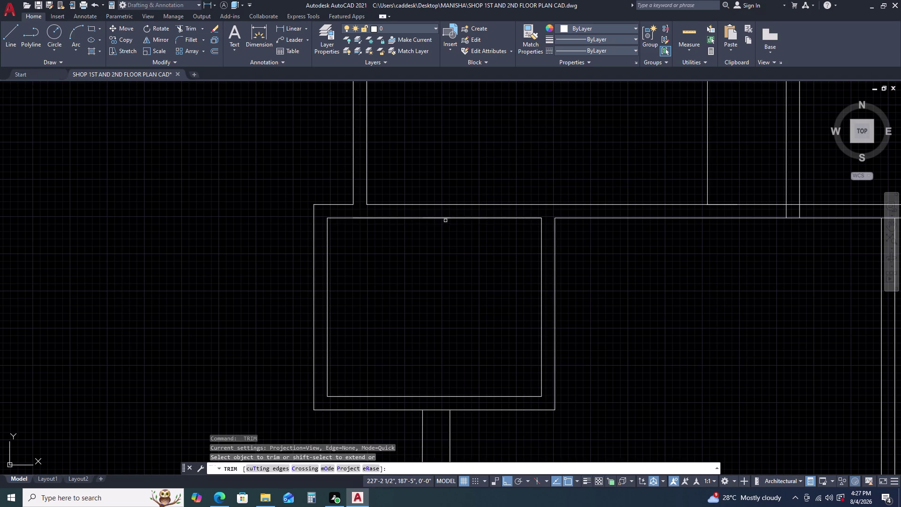
Trim the overhanging stub off the column box's top edge and check its length.
click(445, 218)
click(459, 218)
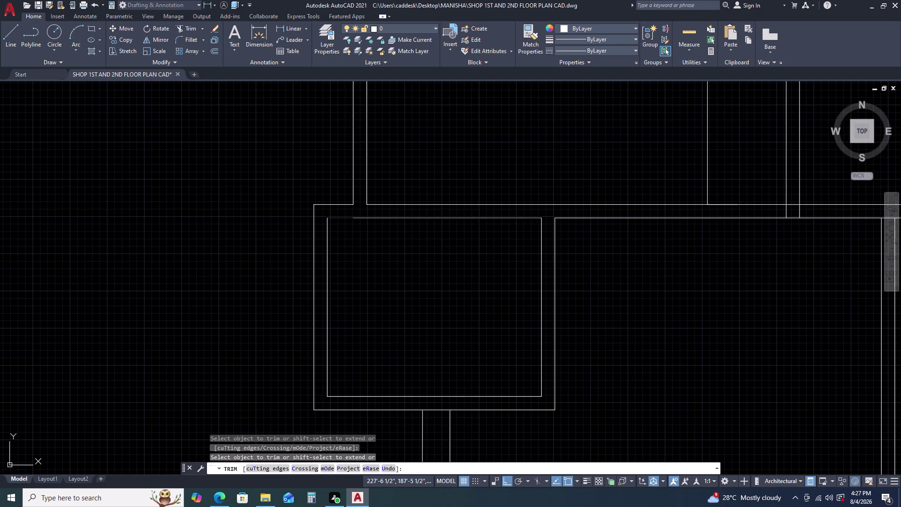
key(Escape)
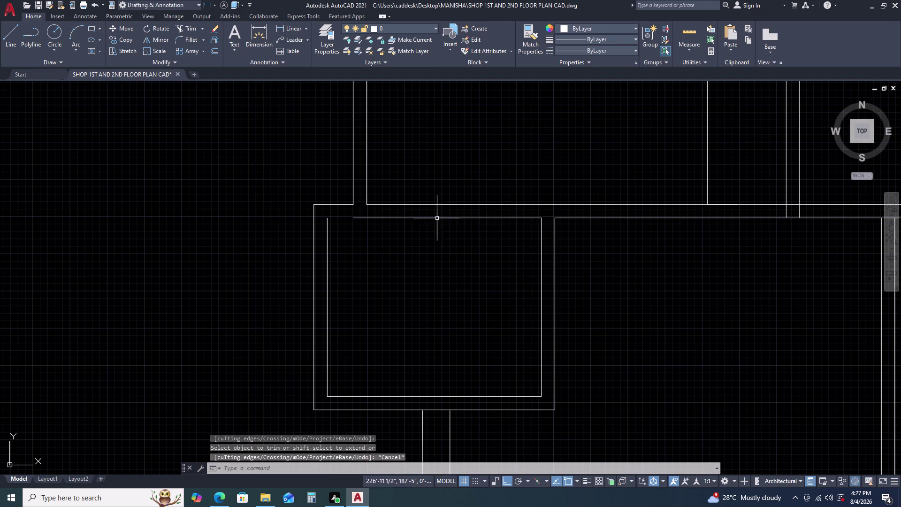
click(433, 215)
click(410, 234)
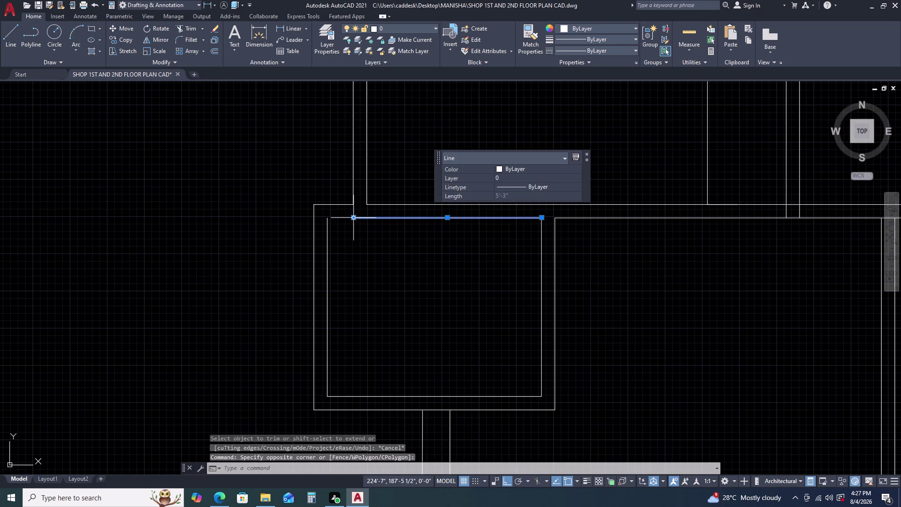
click(352, 218)
click(329, 216)
key(Escape)
Pan across the plan to the column box near the lower wall.
scroll(down, 3)
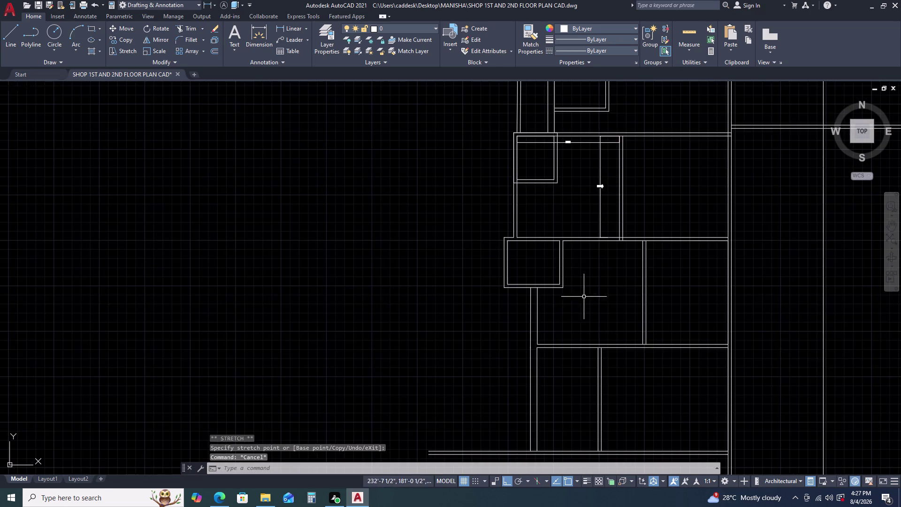
middle_drag(583, 298, 538, 232)
middle_drag(521, 254, 509, 212)
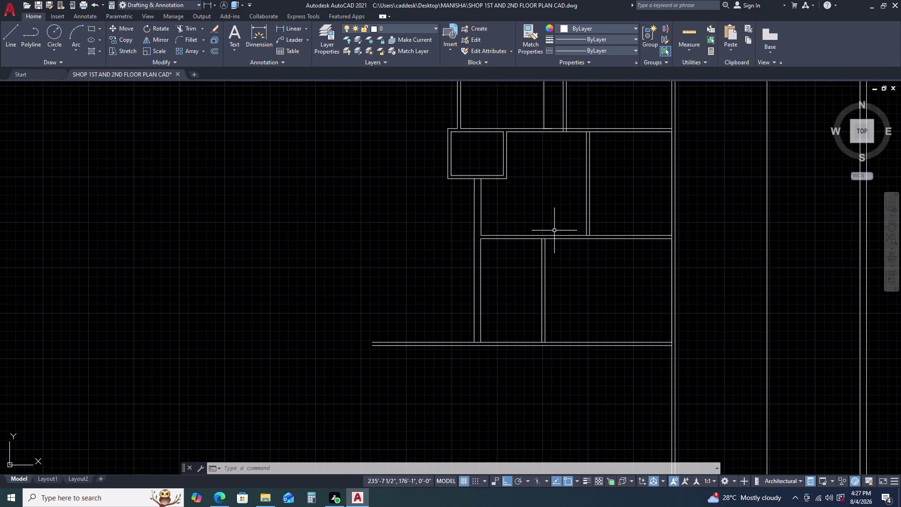
scroll(down, 3)
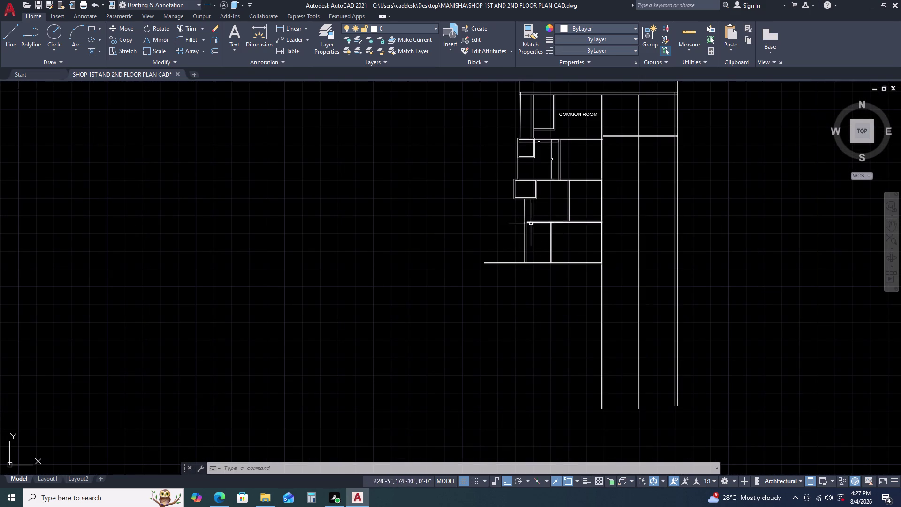
scroll(up, 3)
middle_drag(533, 216, 532, 166)
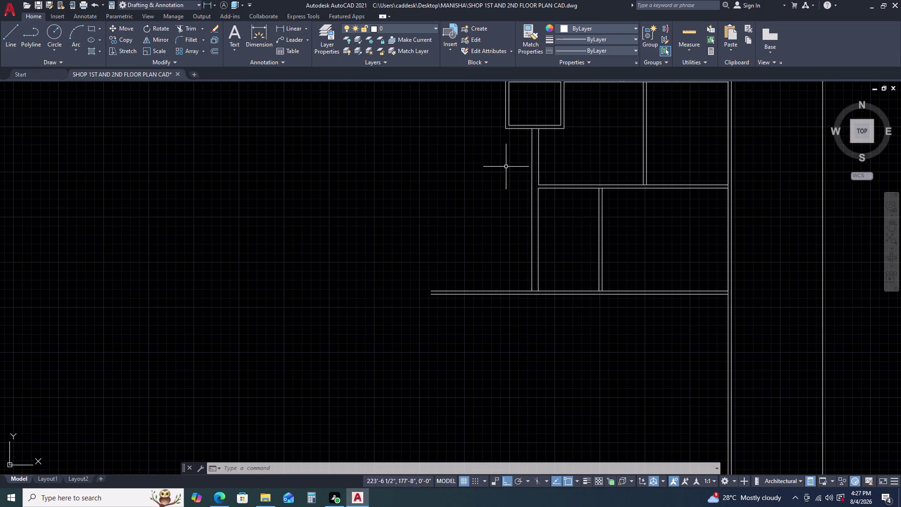
Cancel a trial linear dimension and center the column box and wall below it.
key(d)
key(l)
key(i)
key(space)
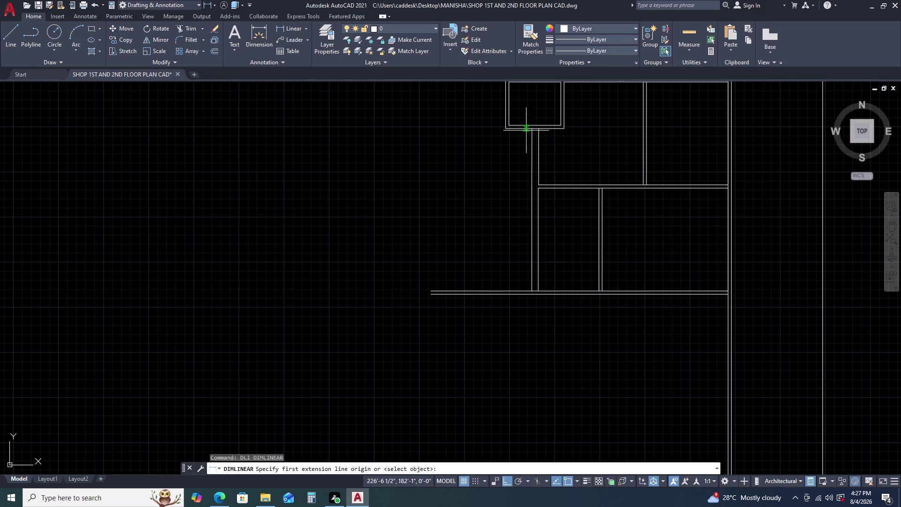
scroll(up, 3)
click(493, 146)
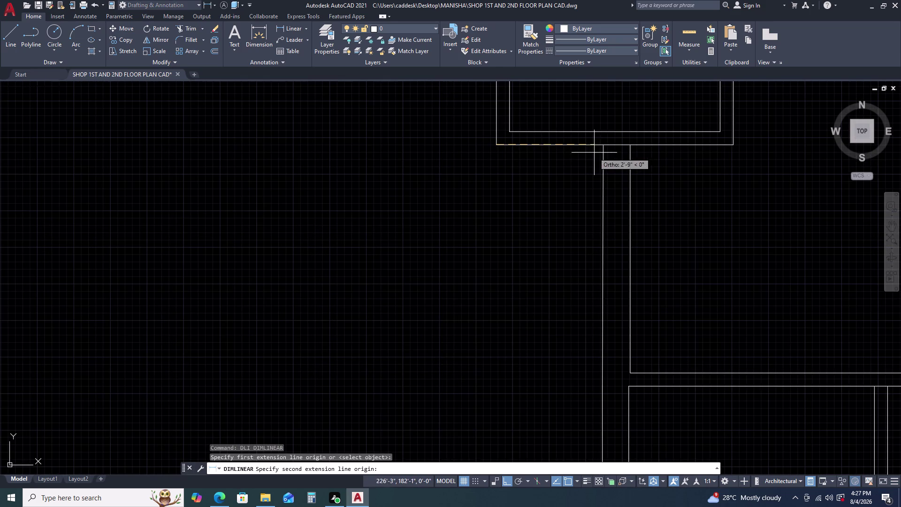
click(603, 146)
key(Escape)
scroll(down, 3)
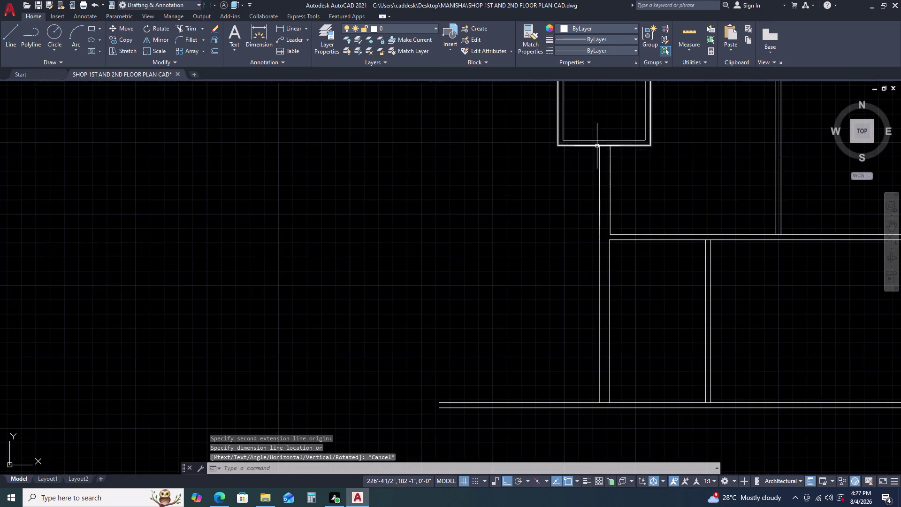
middle_drag(605, 159, 524, 181)
scroll(down, 3)
scroll(up, 3)
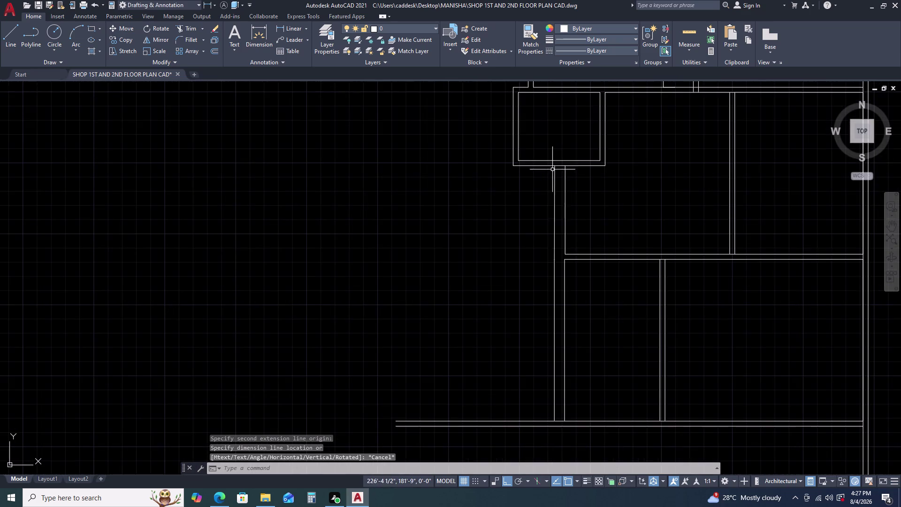
middle_drag(589, 182, 574, 145)
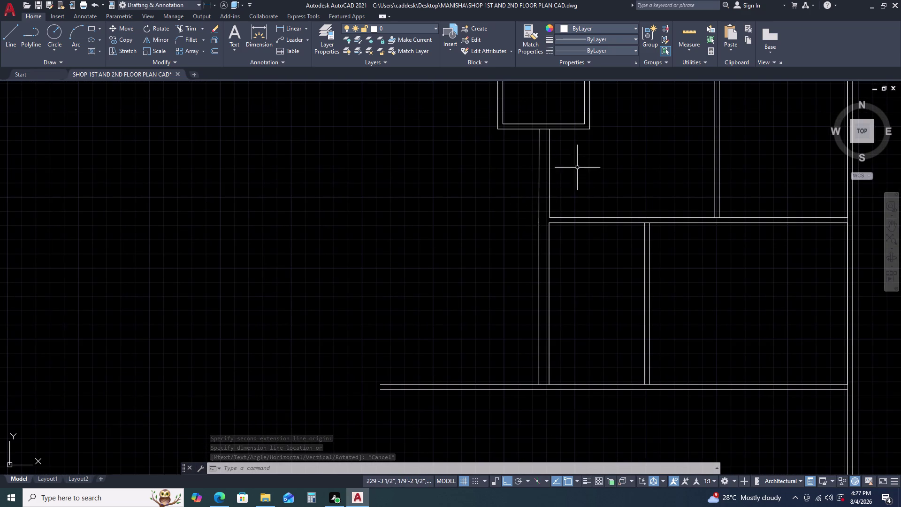
middle_drag(579, 168, 582, 201)
scroll(down, 3)
scroll(down, 3)
scroll(up, 3)
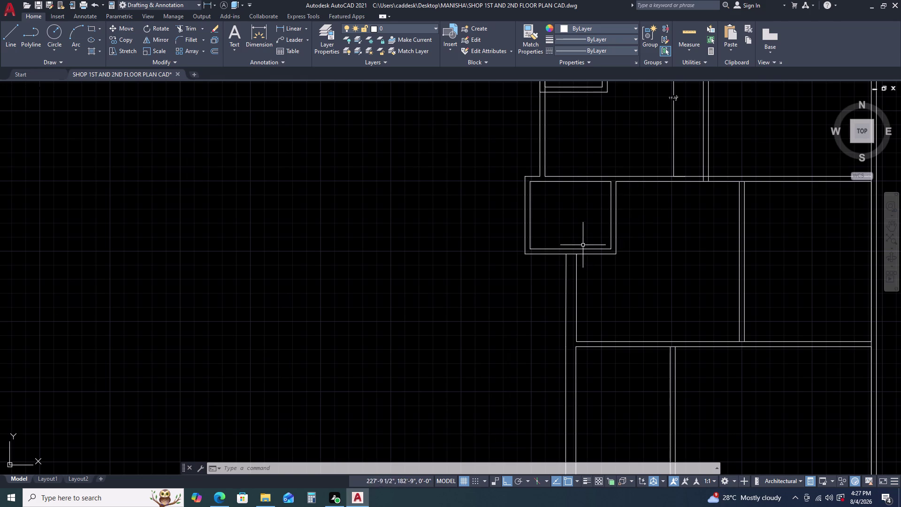
Try stretching the two wall lines up into the column box, then undo it.
click(586, 278)
click(552, 284)
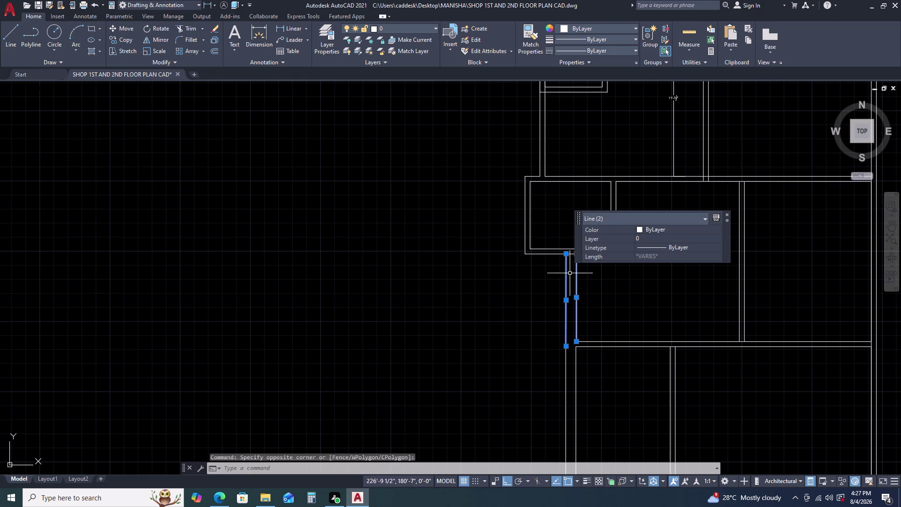
scroll(up, 3)
scroll(down, 3)
scroll(down, 3)
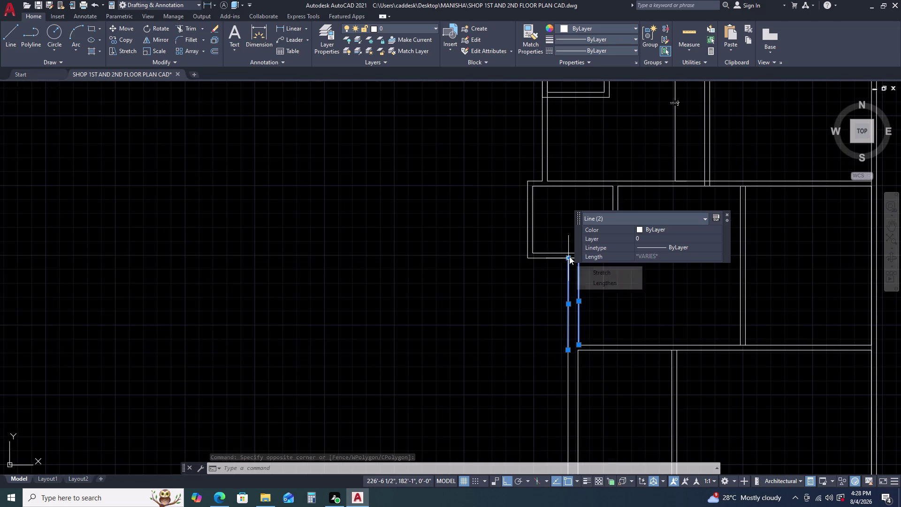
click(569, 256)
click(573, 188)
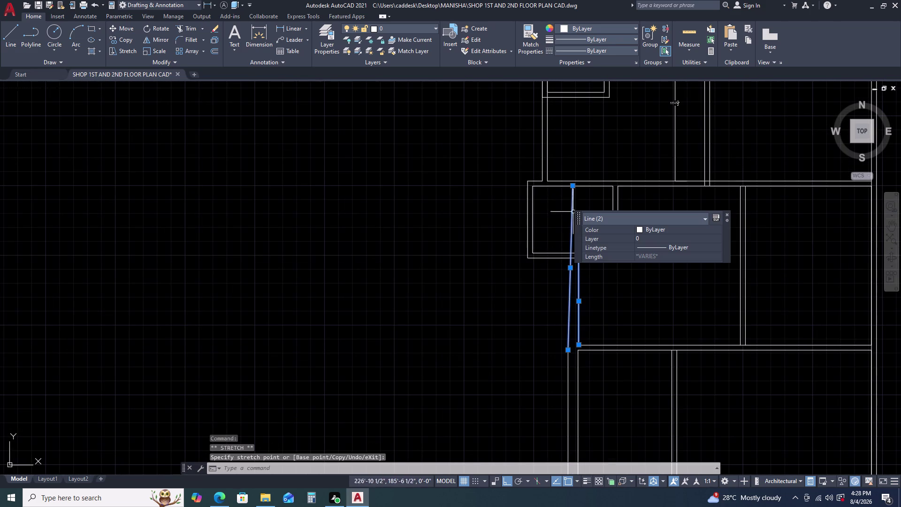
key(ctrl+z)
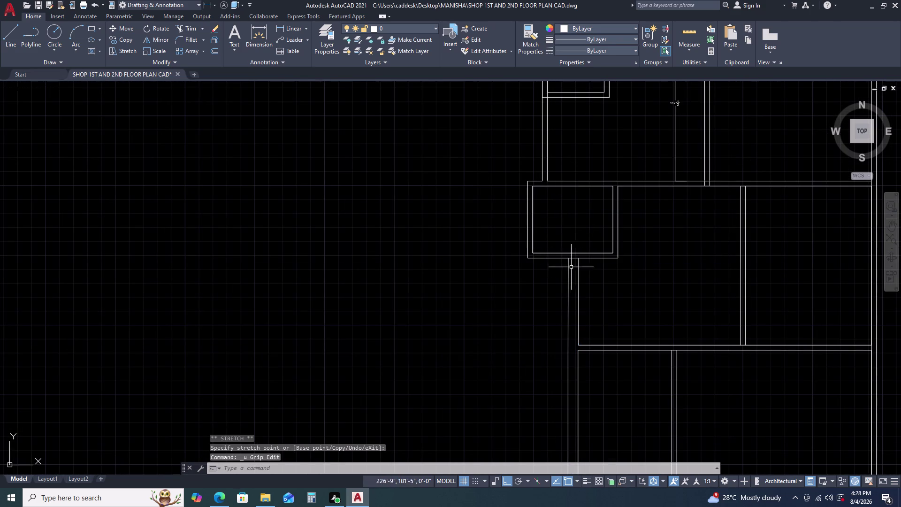
click(570, 275)
key(Escape)
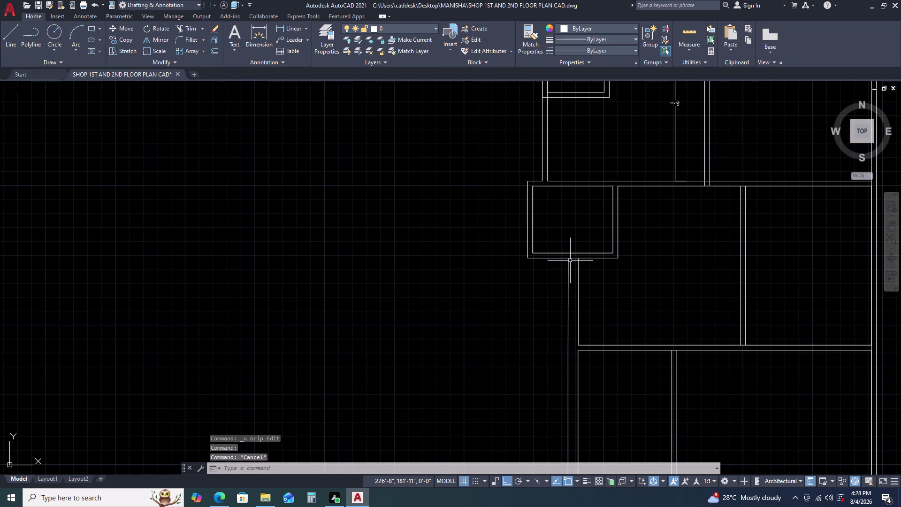
Extend both wall lines up to the column box using a fence selection.
key(e)
key(x)
key(space)
click(566, 268)
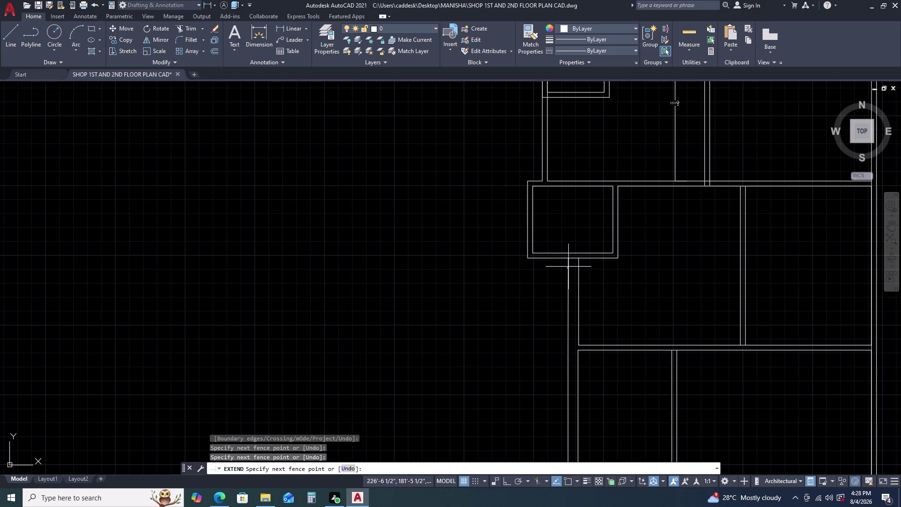
click(568, 265)
click(587, 274)
click(548, 276)
drag(582, 278, 576, 278)
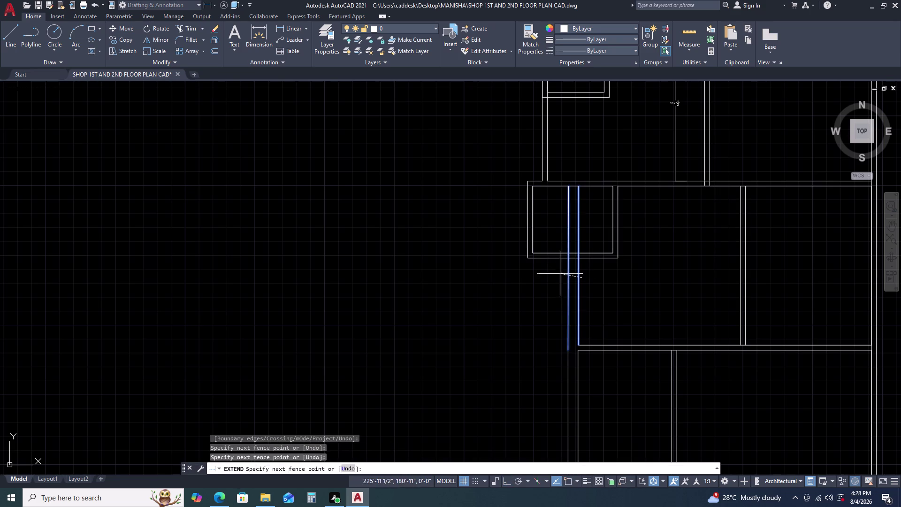
click(538, 276)
key(Escape)
scroll(up, 3)
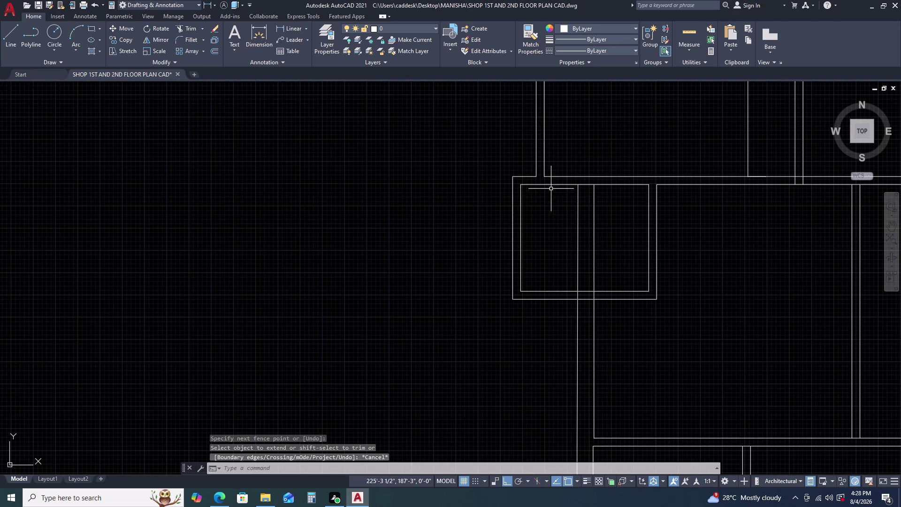
Dimension the column box width as 2'-8 1/2" with DLI.
key(d)
key(l)
key(i)
key(space)
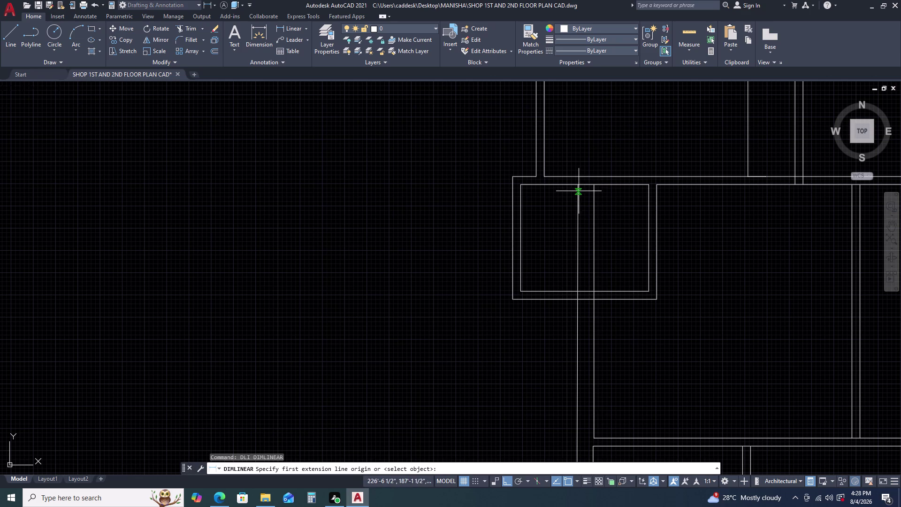
click(576, 187)
click(522, 185)
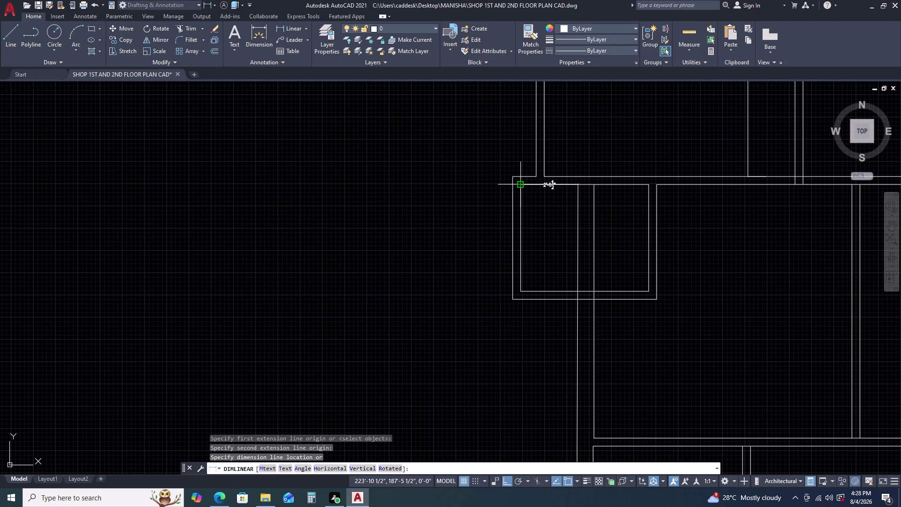
scroll(up, 3)
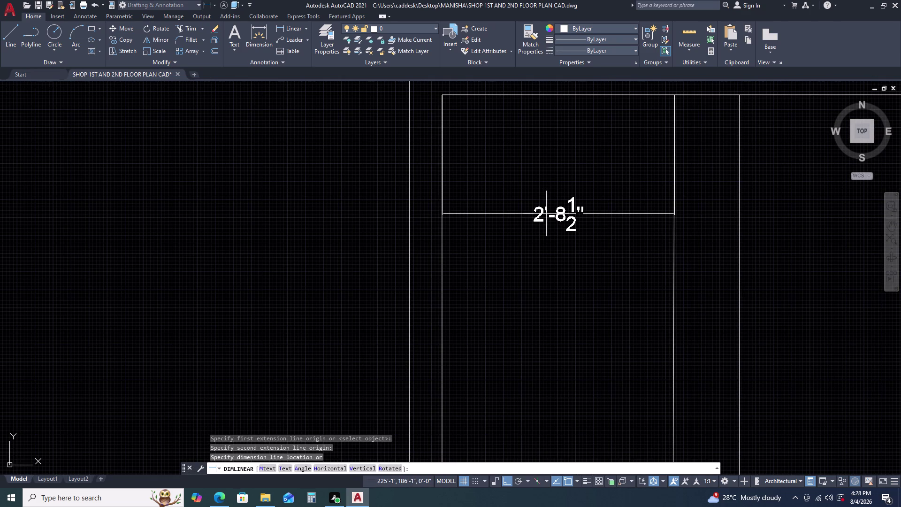
click(564, 158)
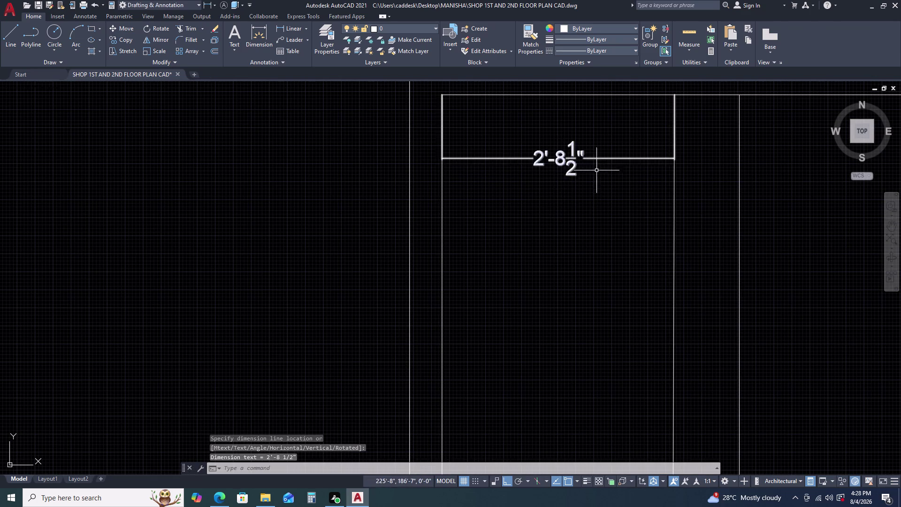
scroll(down, 3)
middle_drag(613, 242, 602, 168)
key(Escape)
Pan to bring the column box and adjacent walls into view.
scroll(down, 3)
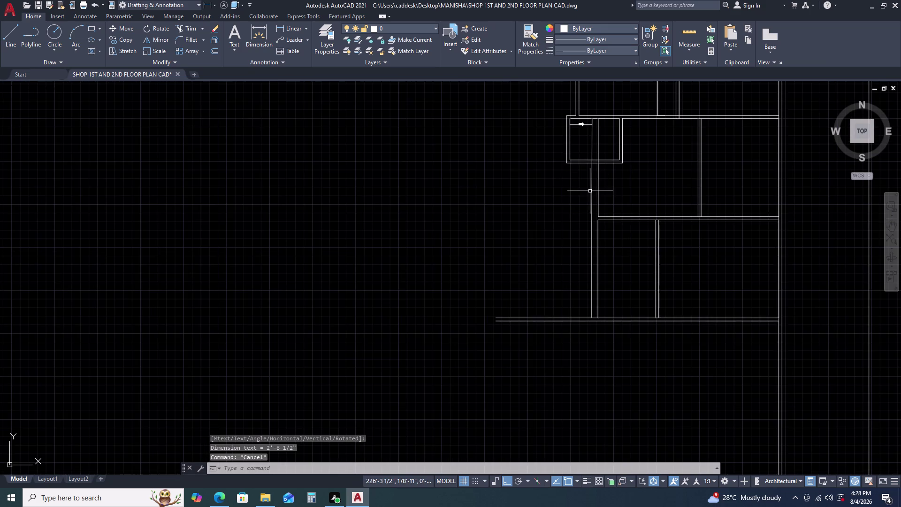
scroll(up, 3)
middle_drag(582, 199, 581, 186)
scroll(up, 3)
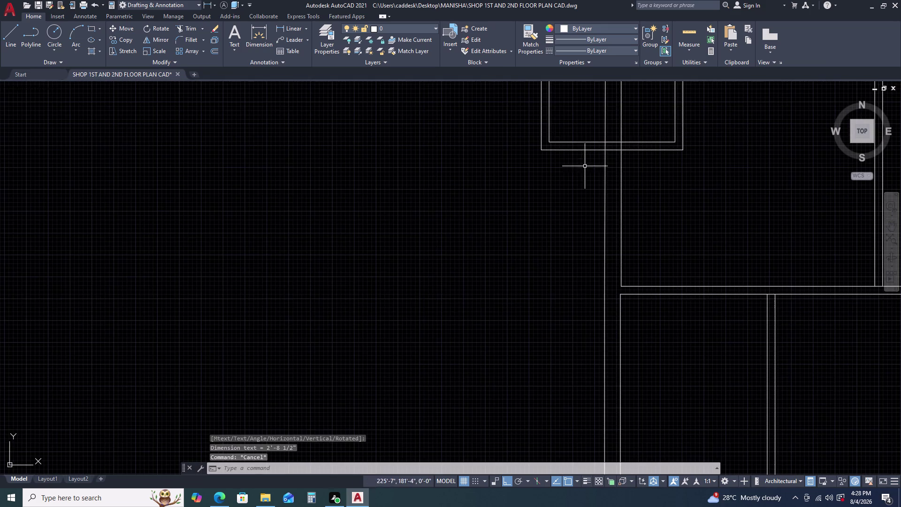
scroll(down, 3)
scroll(up, 3)
middle_drag(595, 189, 587, 164)
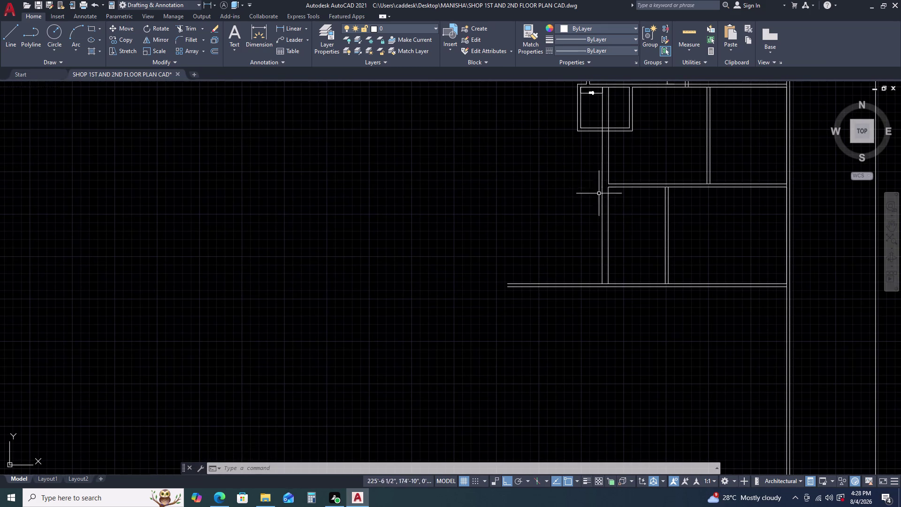
Cancel a started line and pan toward the vertical wall junction.
key(l)
key(space)
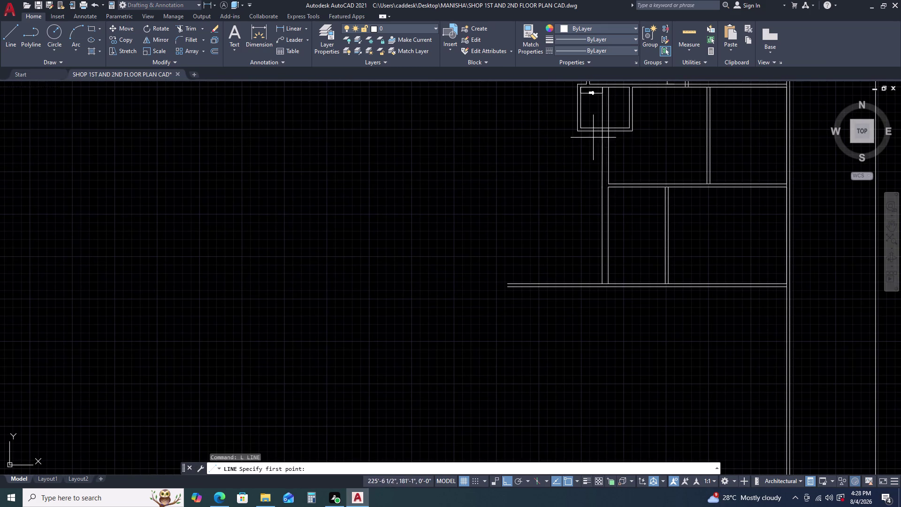
scroll(up, 3)
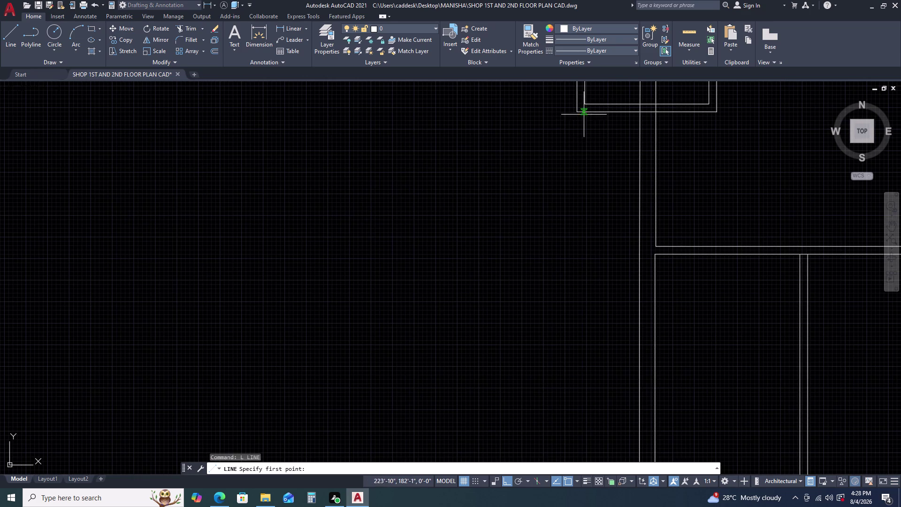
key(Escape)
click(640, 166)
scroll(down, 3)
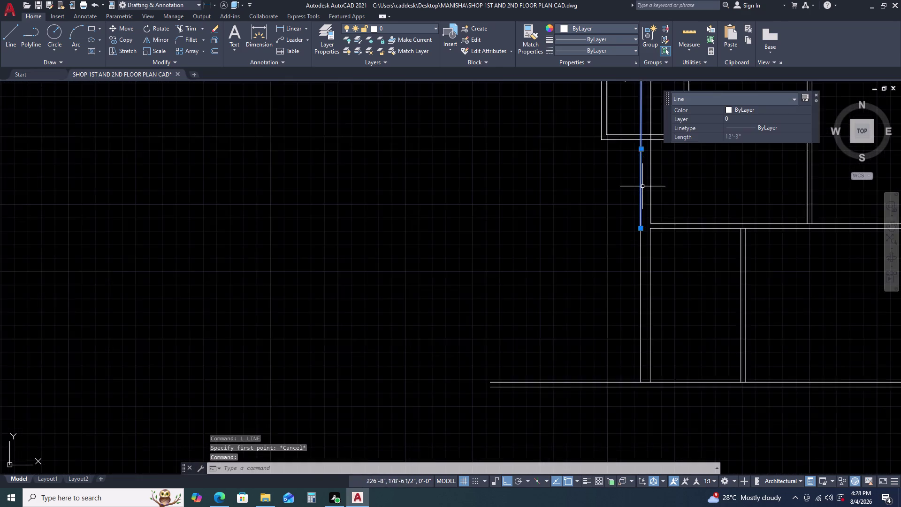
scroll(down, 3)
middle_drag(639, 220, 636, 183)
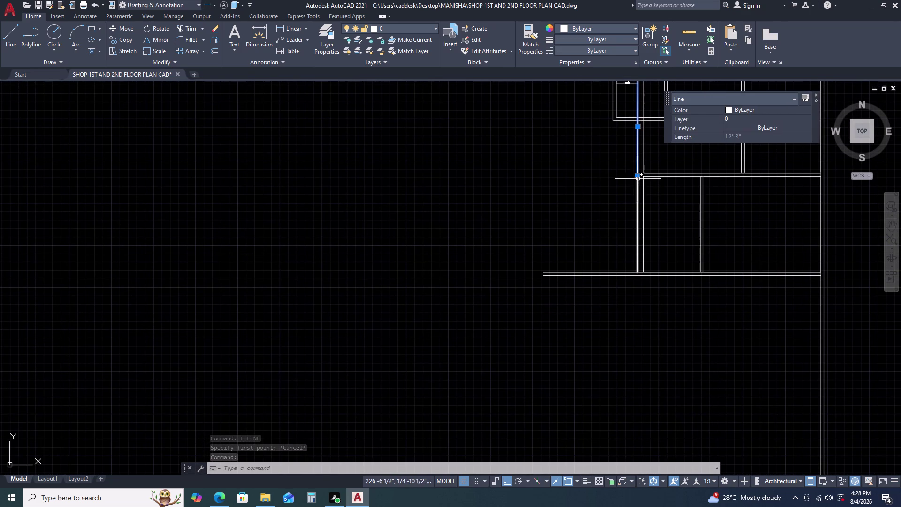
scroll(up, 3)
Window-select the short stray line segment and delete it.
key(Escape)
drag(646, 195, 641, 198)
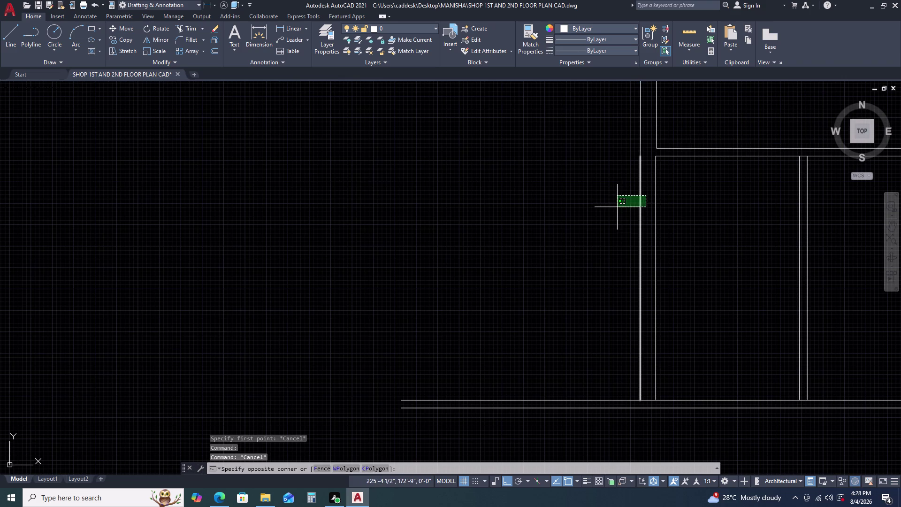
click(616, 208)
key(Delete)
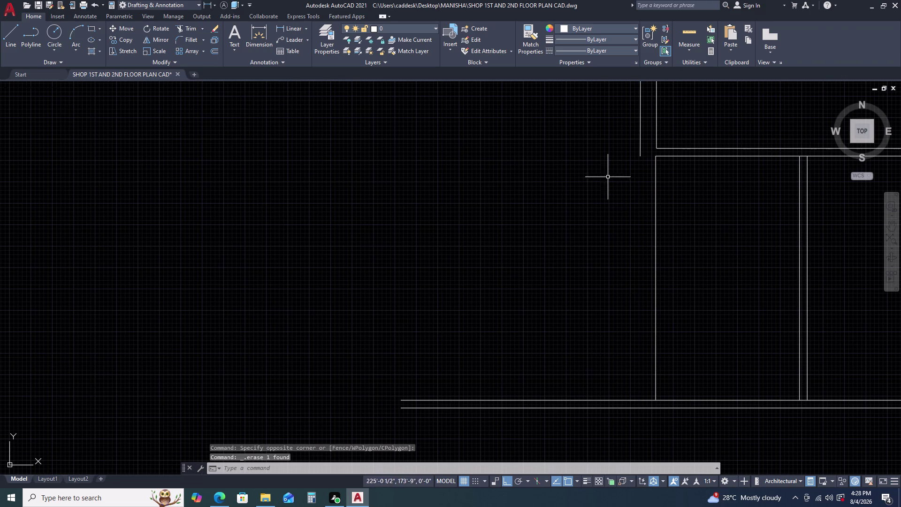
Extend the left vertical wall line 24'-1 1/2" down to the bottom wall.
key(e)
text(X)
key(space)
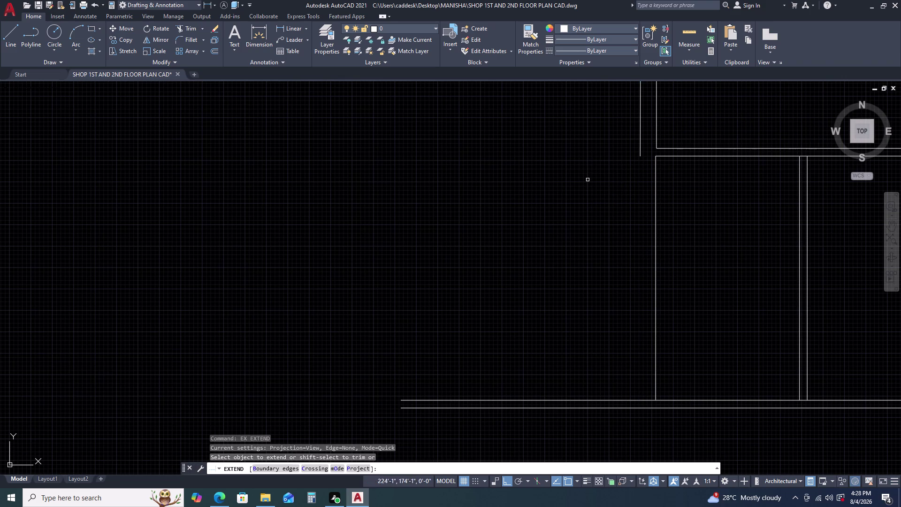
click(640, 154)
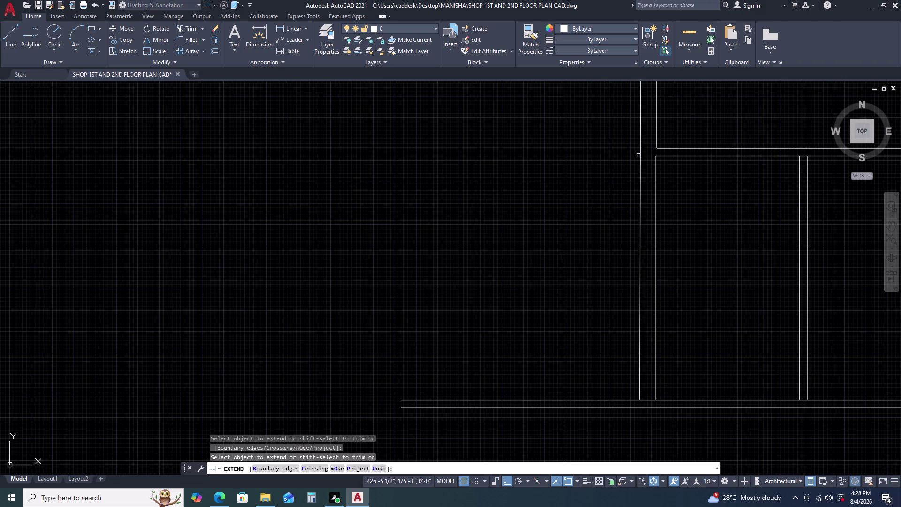
key(Escape)
scroll(down, 3)
scroll(up, 3)
click(634, 163)
click(606, 179)
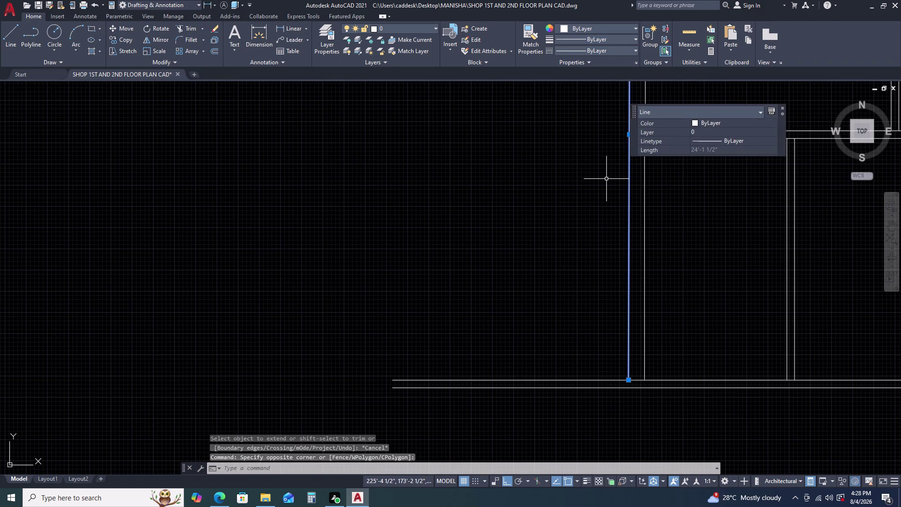
key(o)
key(space)
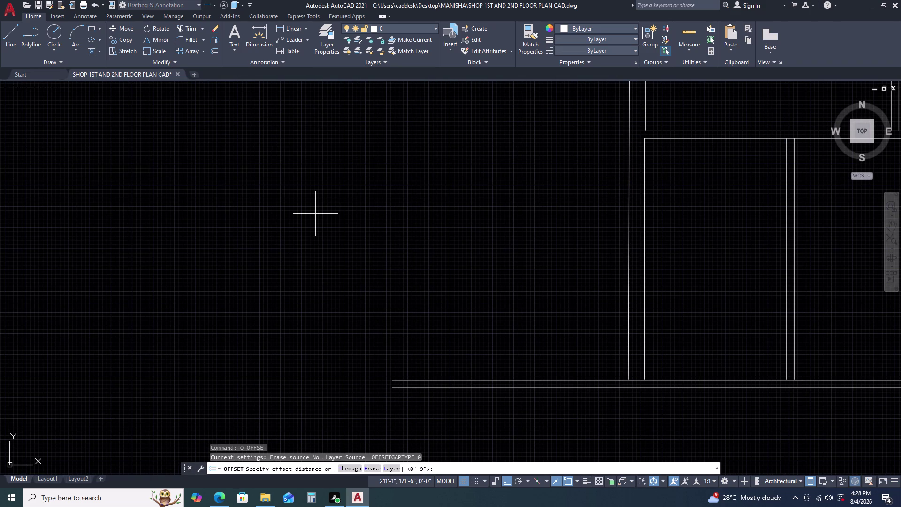
Offset a wall line 2'-8 1/2" to the left.
text(2')
key(8)
key(period)
key(5)
key(Return)
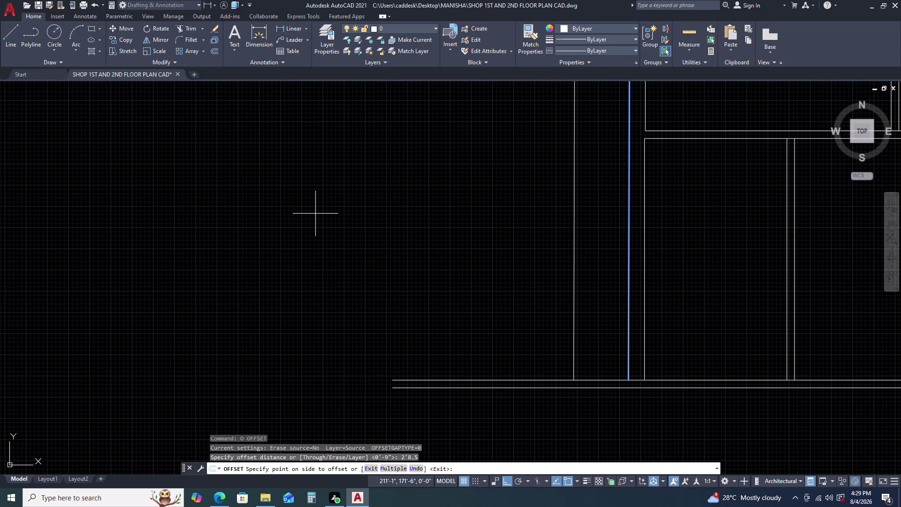
click(323, 200)
scroll(down, 3)
key(Escape)
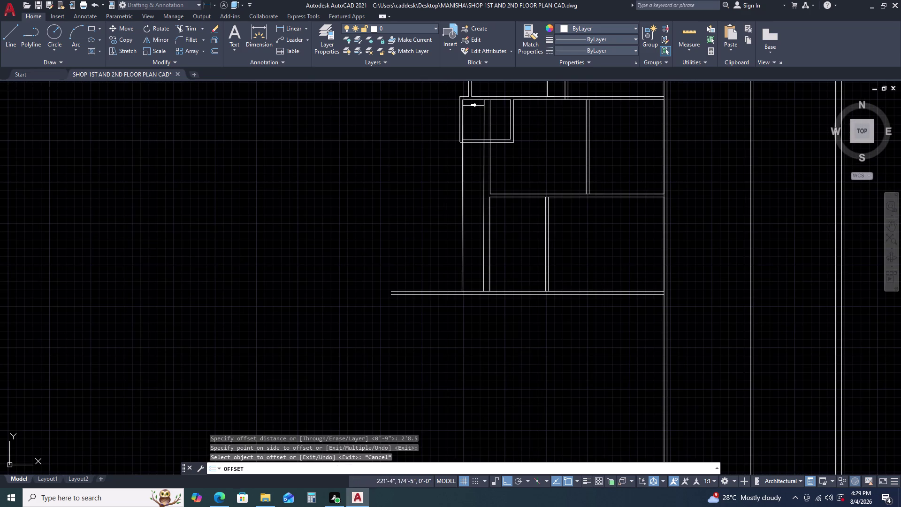
Check the new offset wall line, then start a 4 1/2" offset and cancel it.
click(462, 190)
scroll(up, 3)
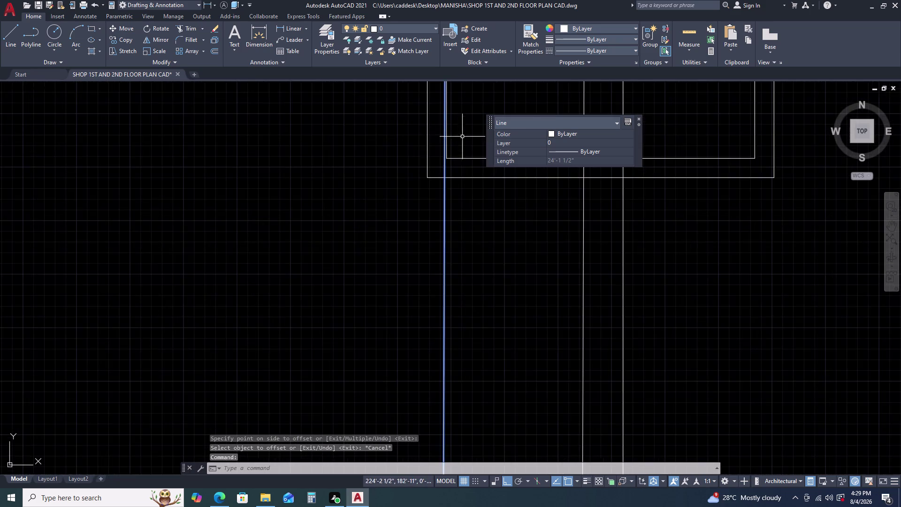
scroll(up, 3)
scroll(down, 3)
scroll(down, 3)
middle_drag(454, 155, 453, 161)
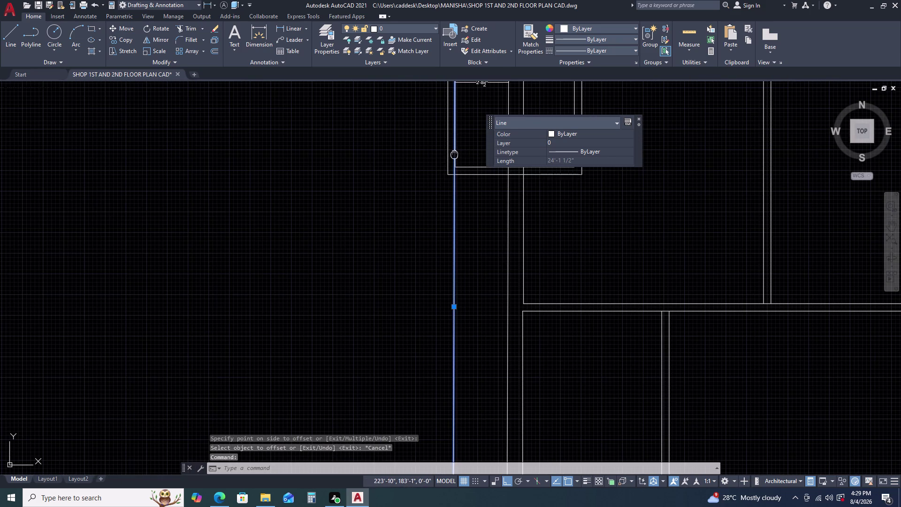
middle_drag(454, 161, 454, 198)
scroll(up, 3)
scroll(up, 3)
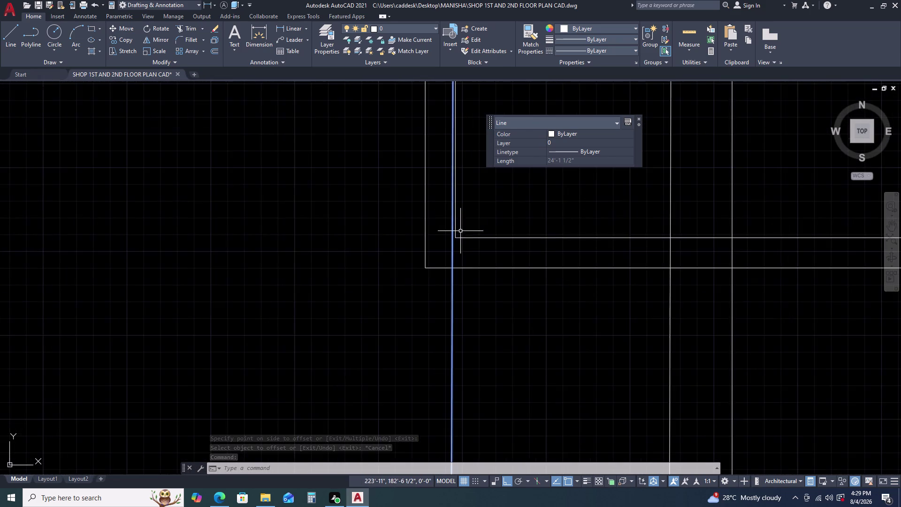
scroll(down, 3)
middle_drag(480, 230, 486, 217)
scroll(down, 3)
middle_drag(483, 235, 482, 214)
scroll(down, 3)
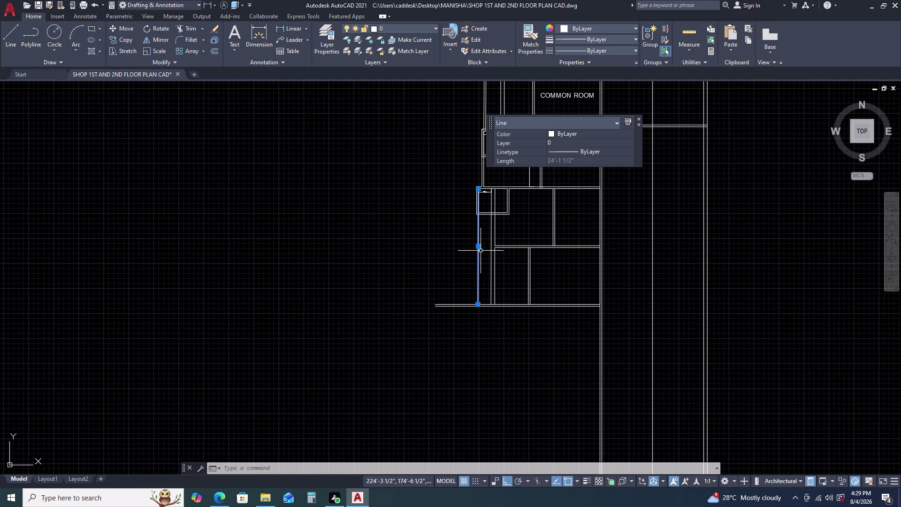
key(o)
key(space)
key(4)
text(.5)
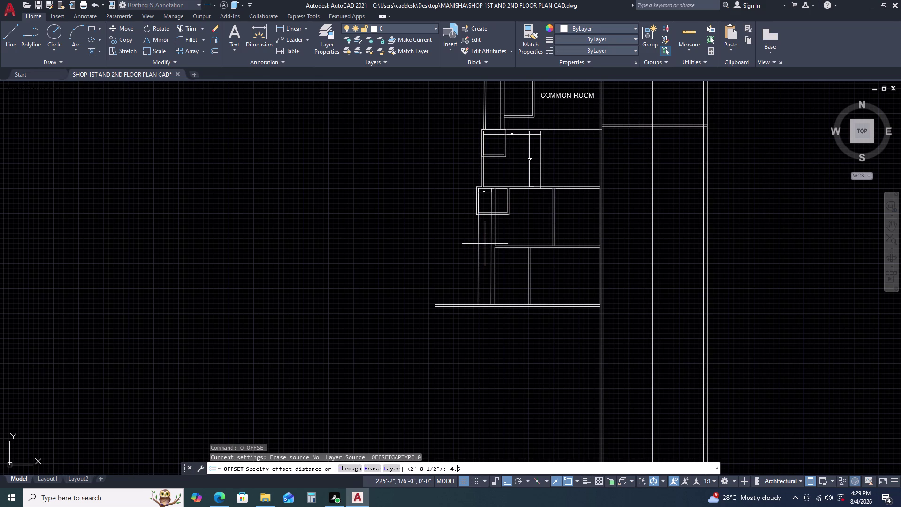
key(Return)
click(453, 249)
key(Escape)
Inspect the column box, its 2'-8 1/2" dimension and the adjacent vertical line.
scroll(up, 3)
scroll(up, 3)
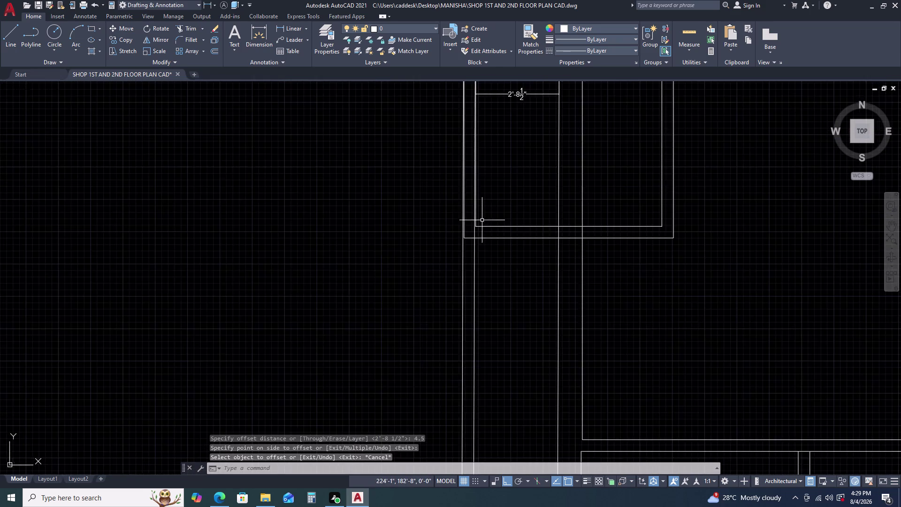
scroll(up, 3)
middle_drag(498, 226, 499, 247)
scroll(down, 3)
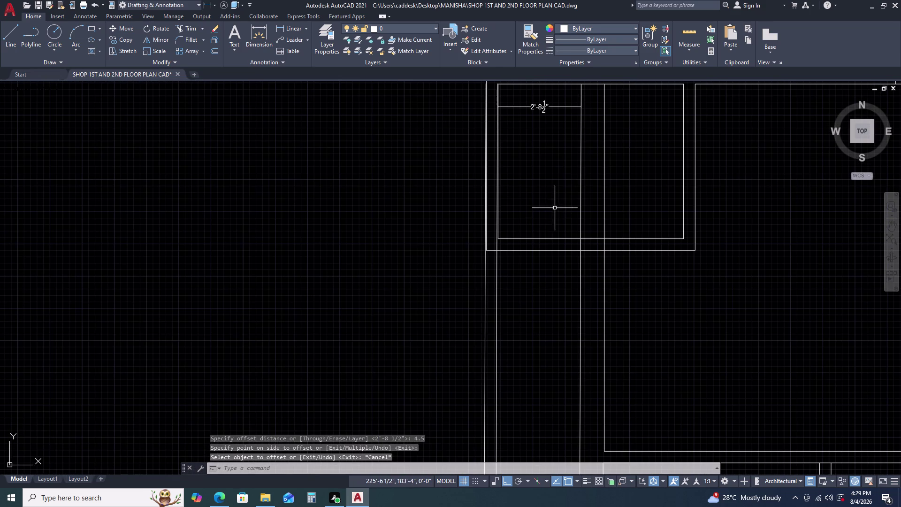
middle_drag(573, 175, 574, 219)
scroll(up, 3)
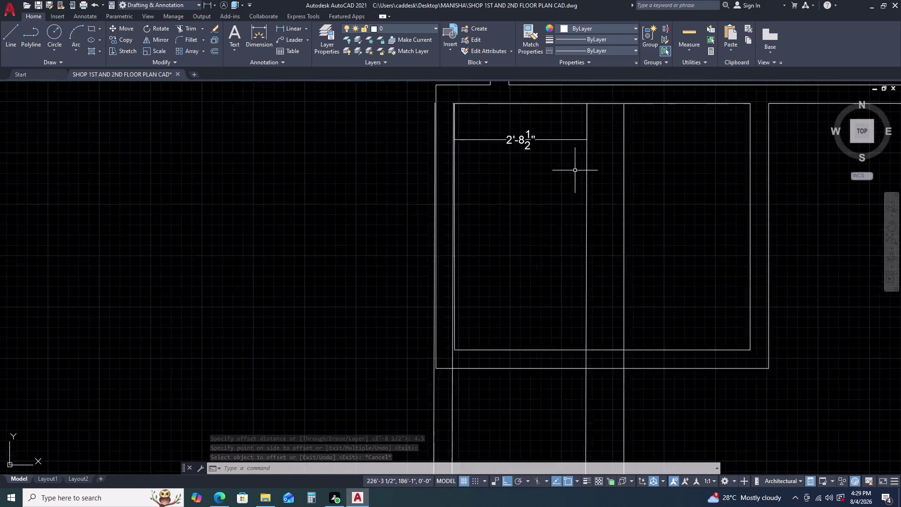
scroll(up, 3)
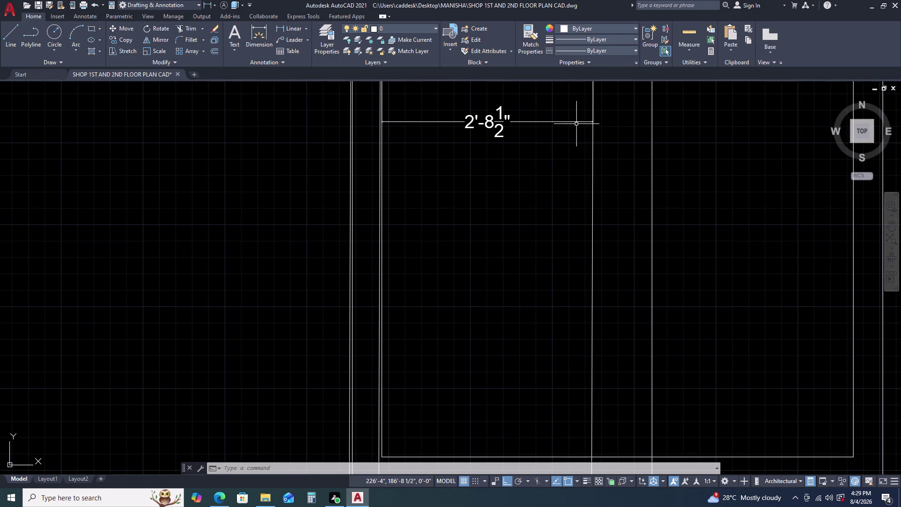
scroll(up, 3)
scroll(down, 3)
scroll(up, 3)
middle_drag(582, 124, 581, 220)
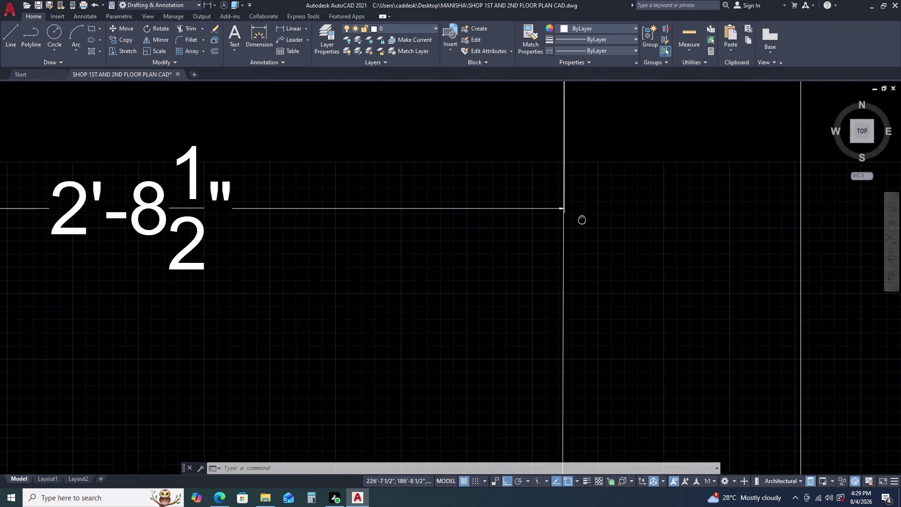
scroll(up, 3)
middle_drag(567, 174, 569, 263)
scroll(down, 3)
scroll(up, 3)
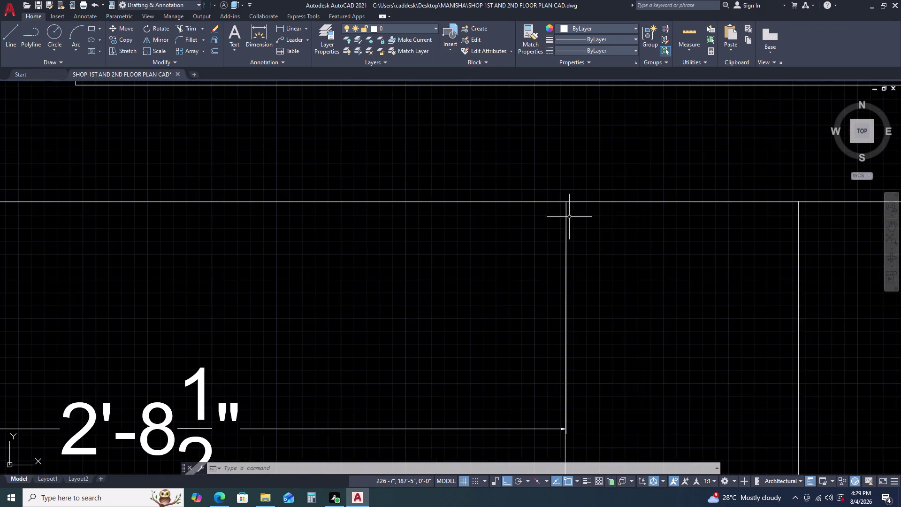
scroll(up, 3)
scroll(up, 3)
scroll(up, 3)
scroll(up, 3)
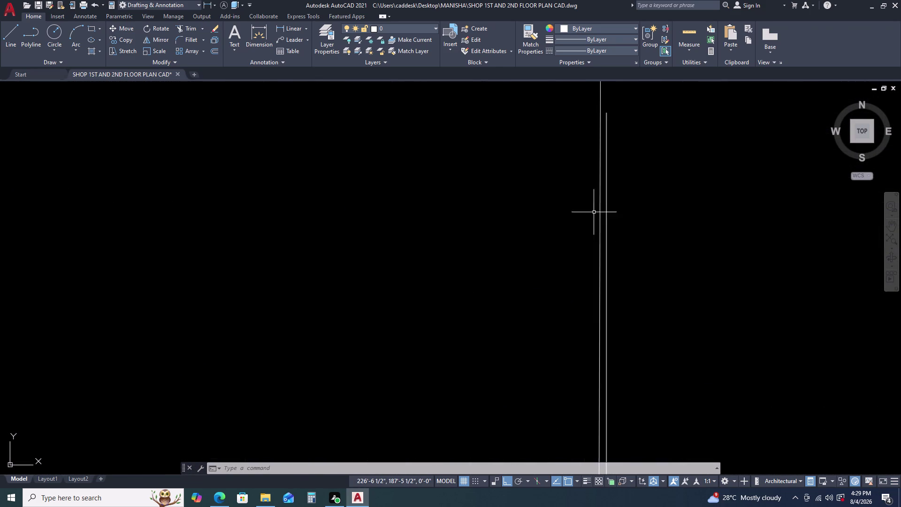
scroll(up, 3)
middle_drag(605, 185, 598, 276)
middle_drag(600, 283, 604, 291)
scroll(down, 3)
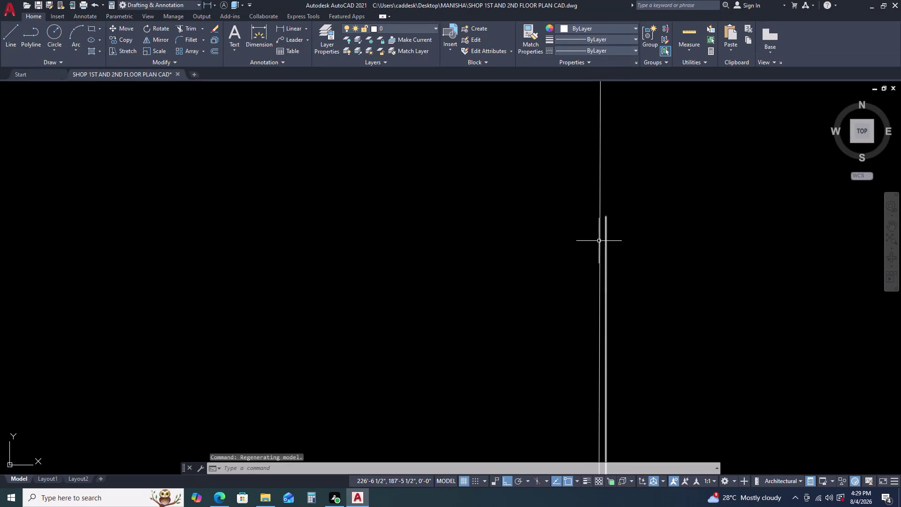
click(605, 222)
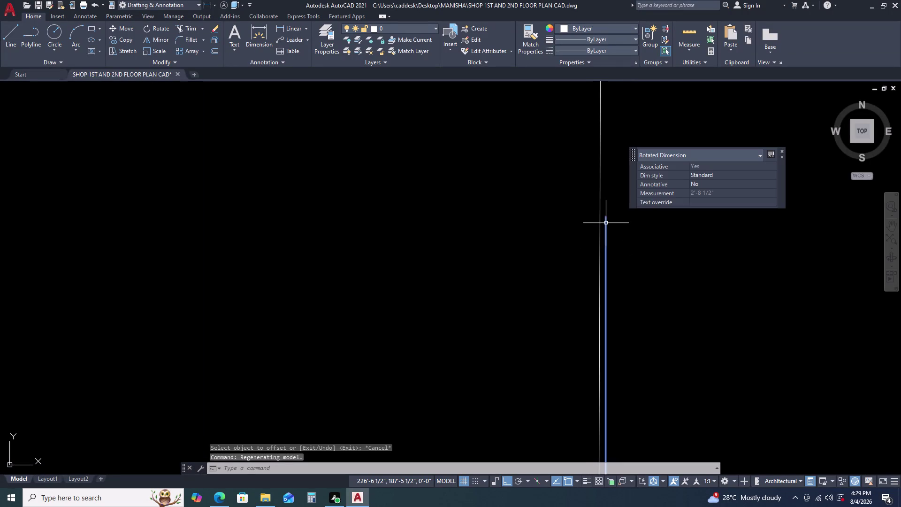
click(605, 223)
scroll(down, 3)
scroll(down, 3)
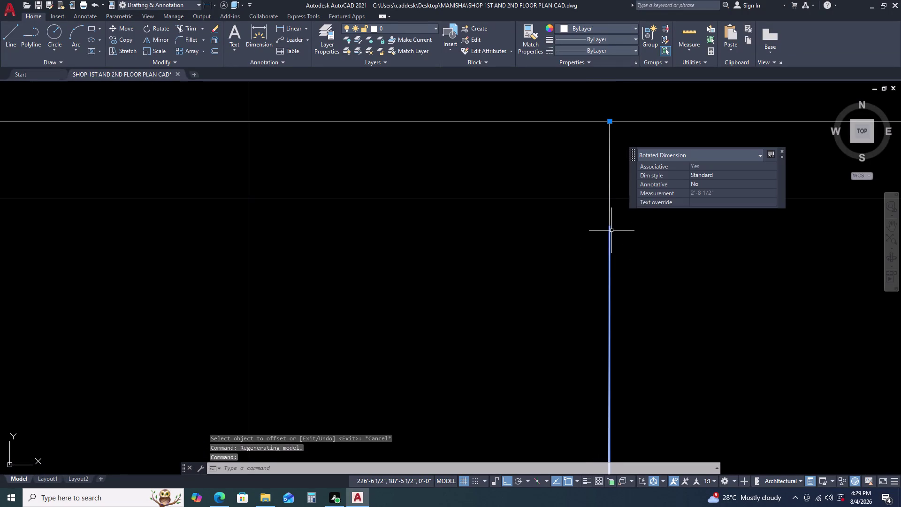
scroll(down, 3)
scroll(down, 3)
scroll(down, 3)
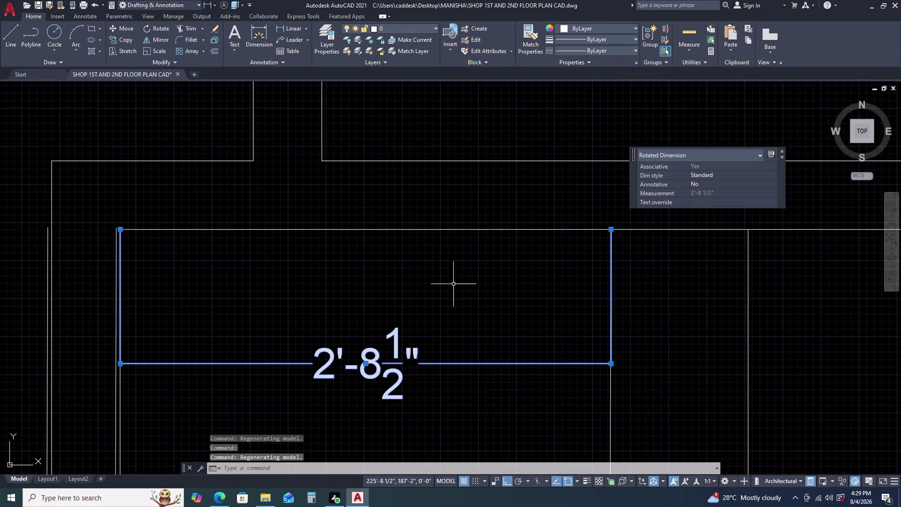
scroll(down, 3)
scroll(up, 3)
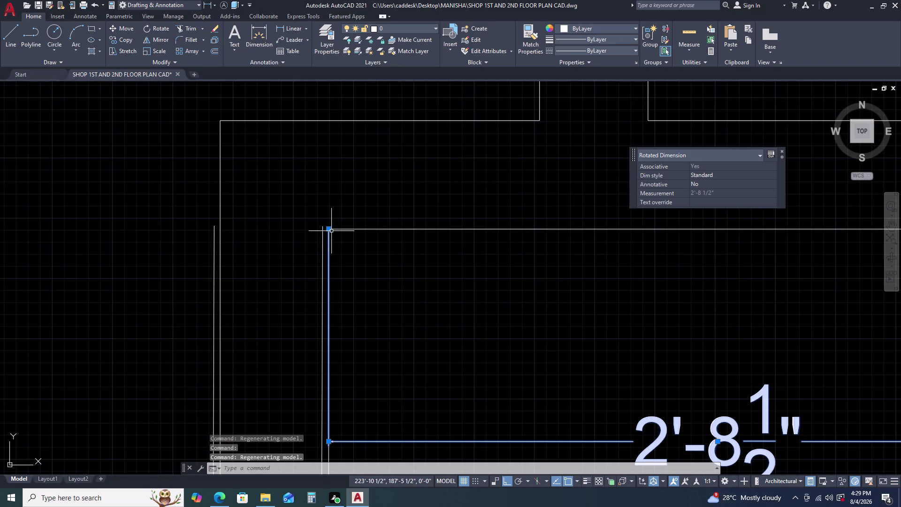
scroll(down, 3)
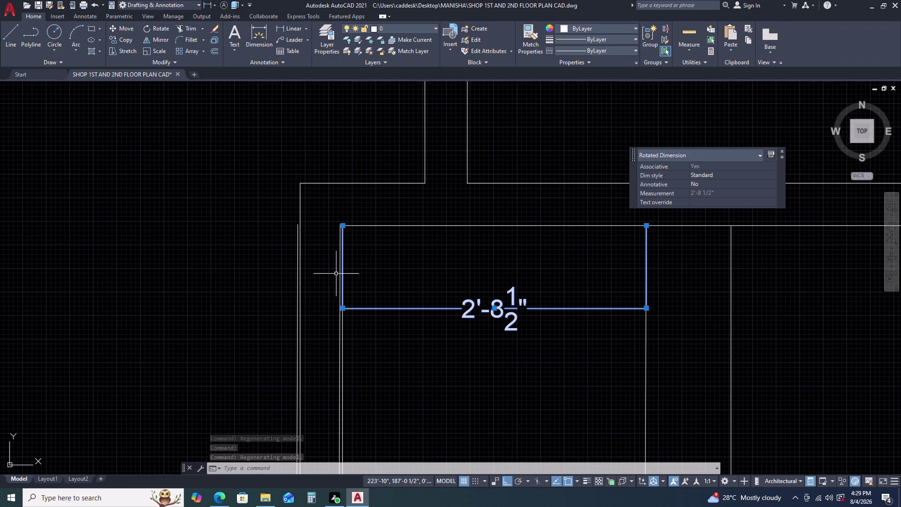
key(Escape)
Delete the inner vertical line and another stray line.
click(339, 265)
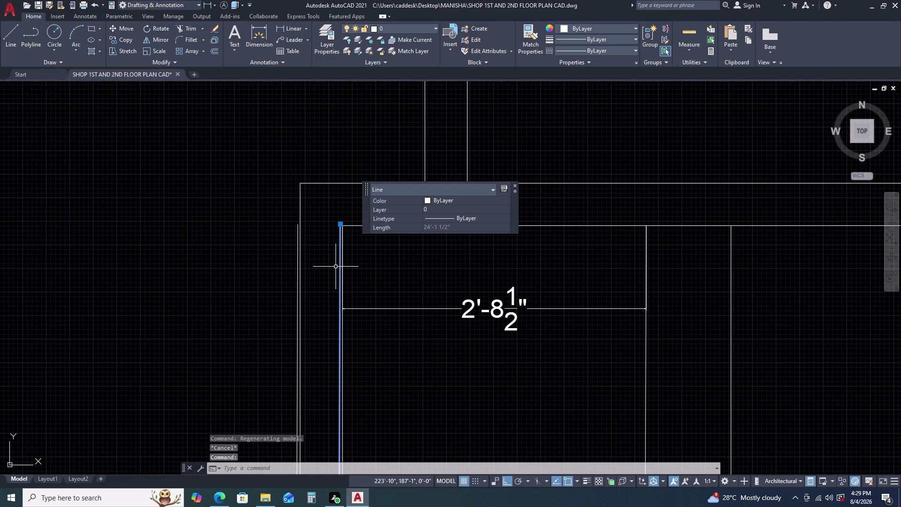
key(Delete)
scroll(up, 3)
scroll(up, 3)
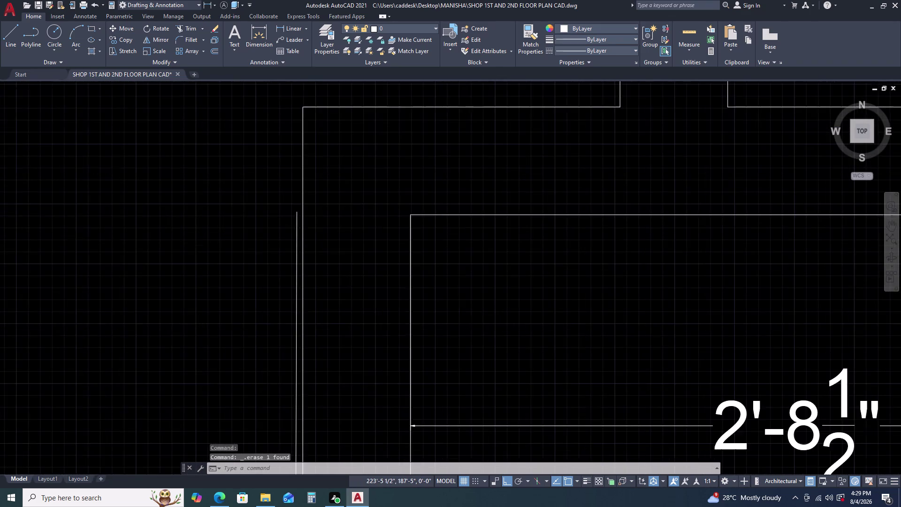
click(297, 225)
key(Delete)
scroll(down, 3)
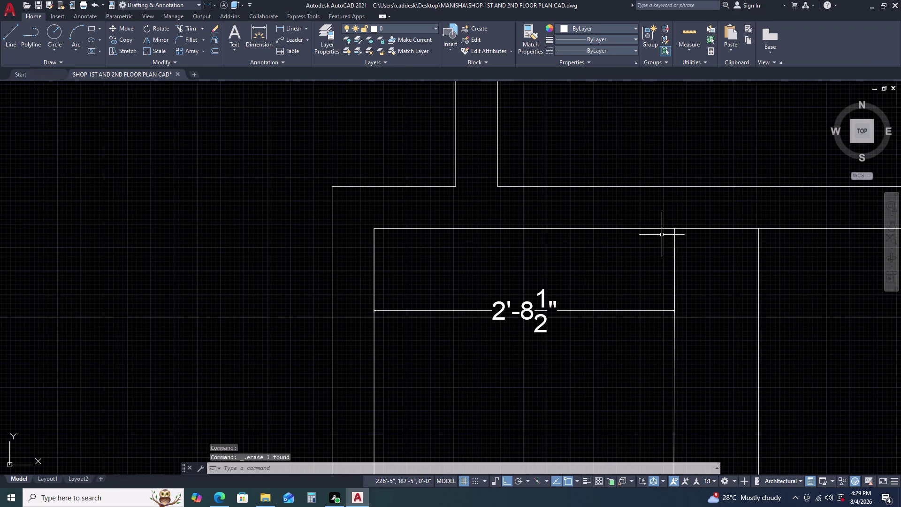
scroll(up, 3)
scroll(up, 3)
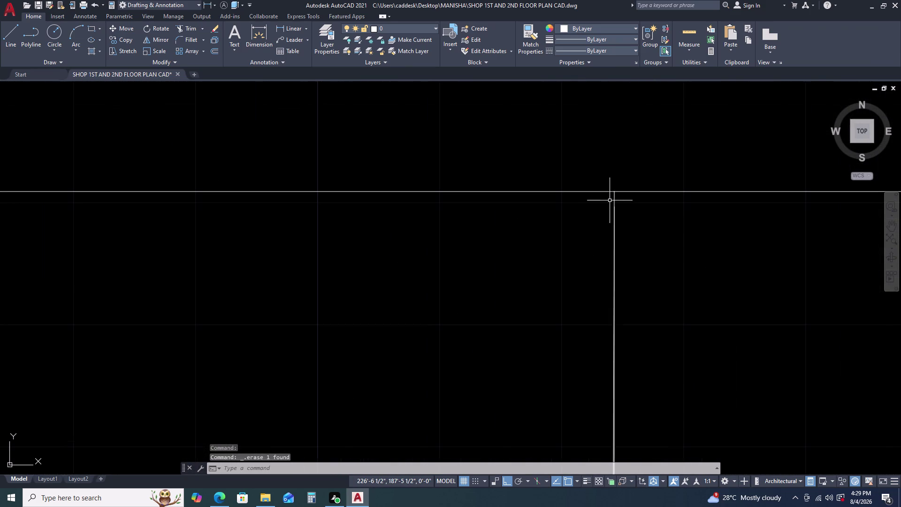
Select the long vertical wall line and start OFFSET.
click(615, 195)
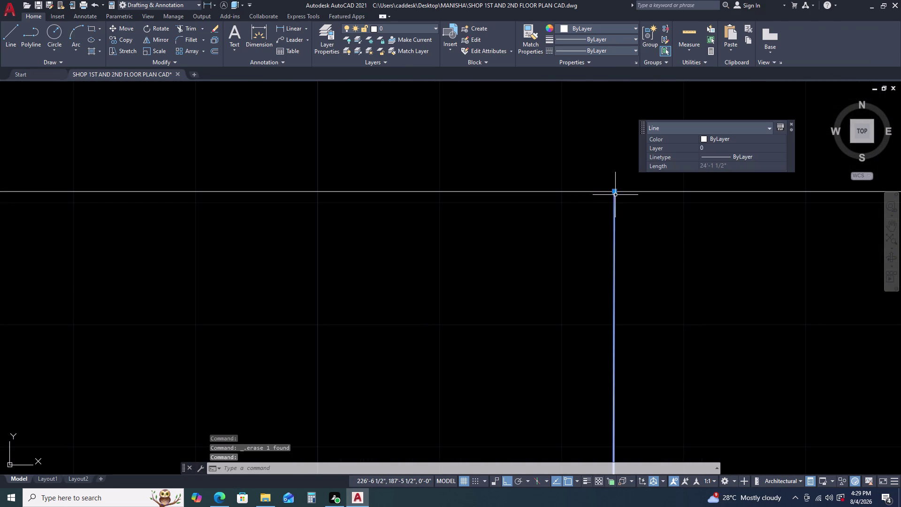
key(o)
key(space)
scroll(down, 3)
scroll(down, 3)
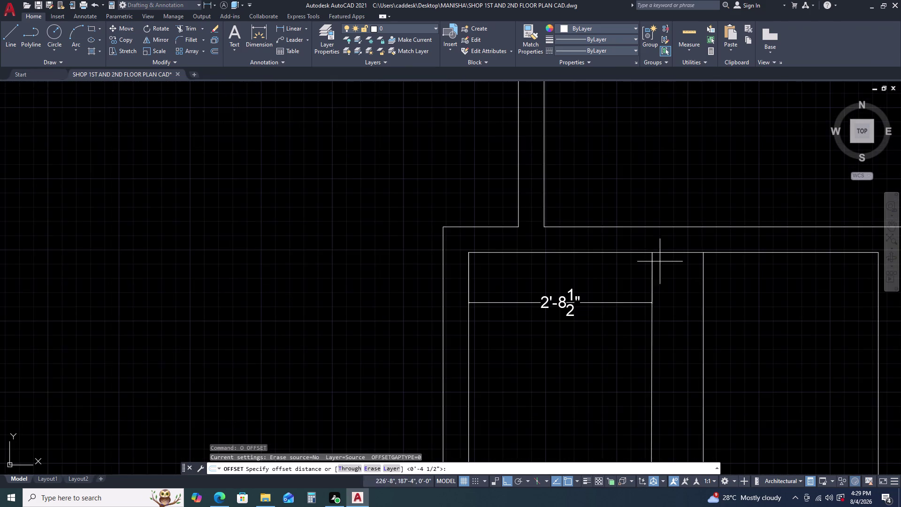
Offset the column's right edge 2'-8 1/2" to the left.
middle_drag(661, 268, 609, 261)
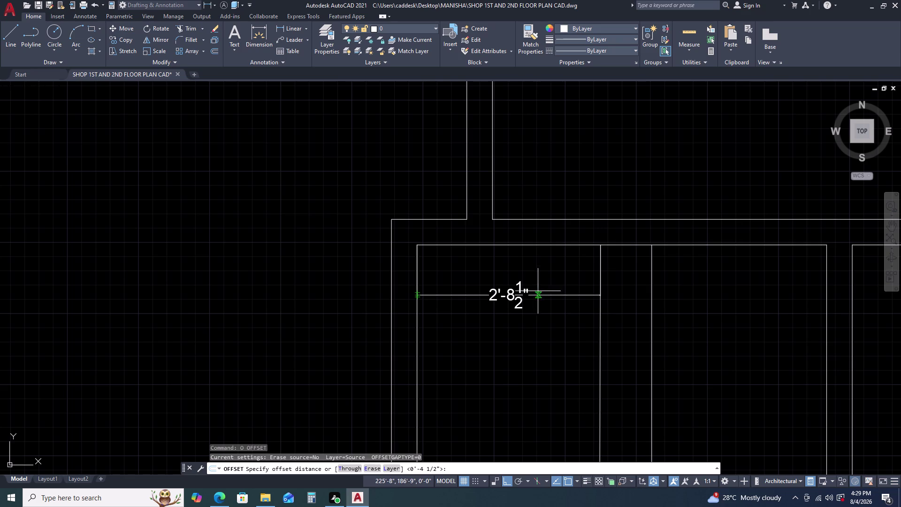
key(2)
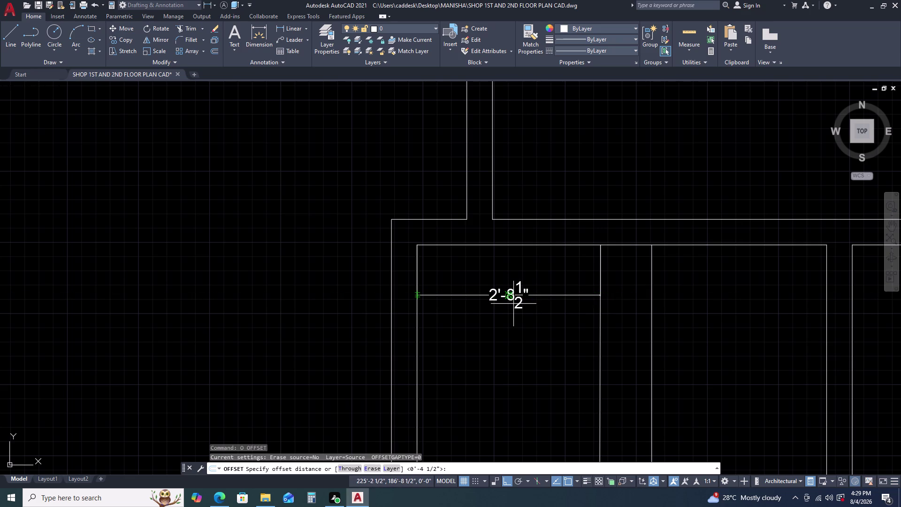
key(apostrophe)
key(8)
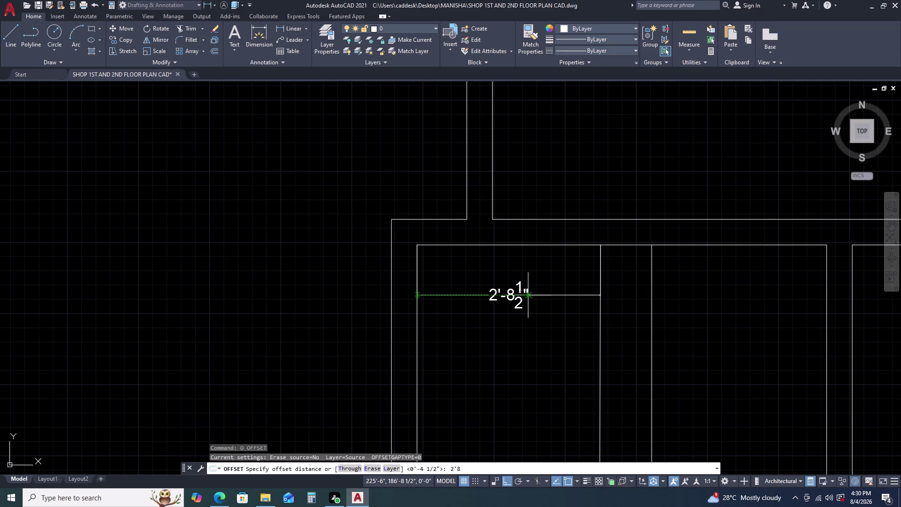
key(period)
key(5)
key(Return)
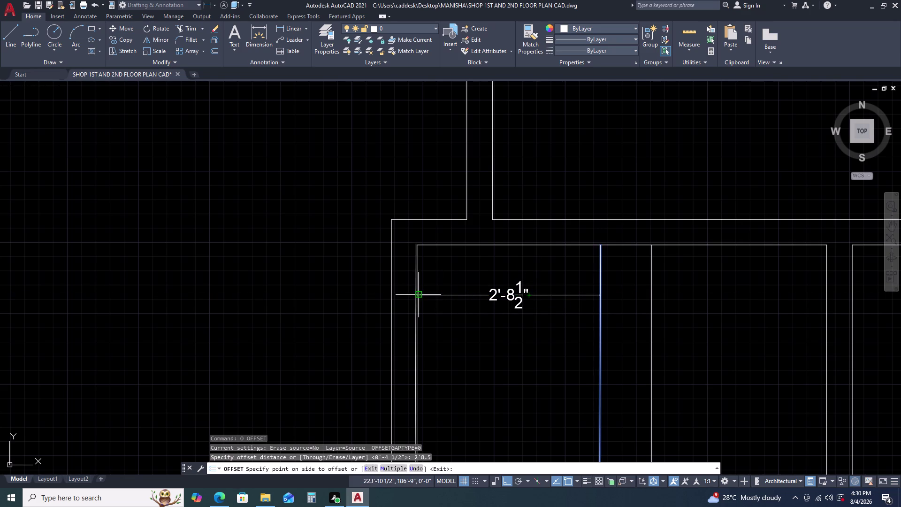
click(403, 294)
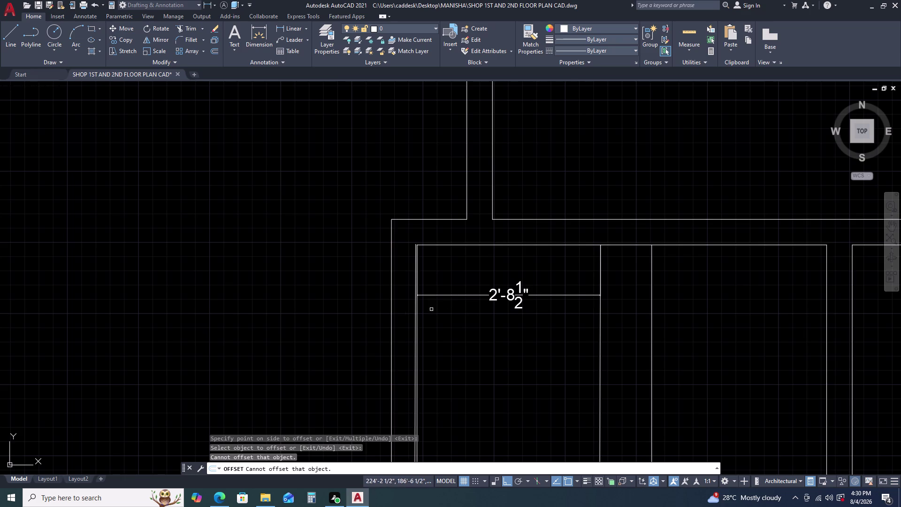
scroll(up, 3)
middle_drag(416, 291, 420, 261)
scroll(down, 3)
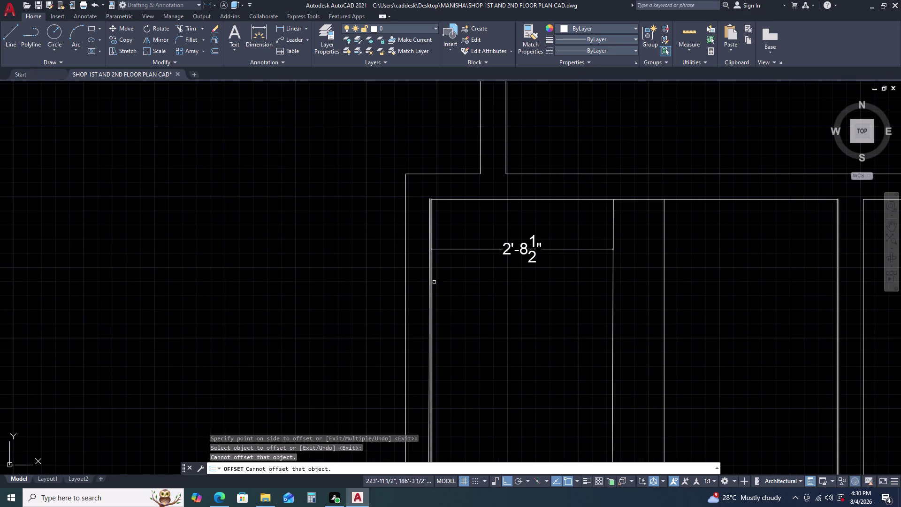
key(Escape)
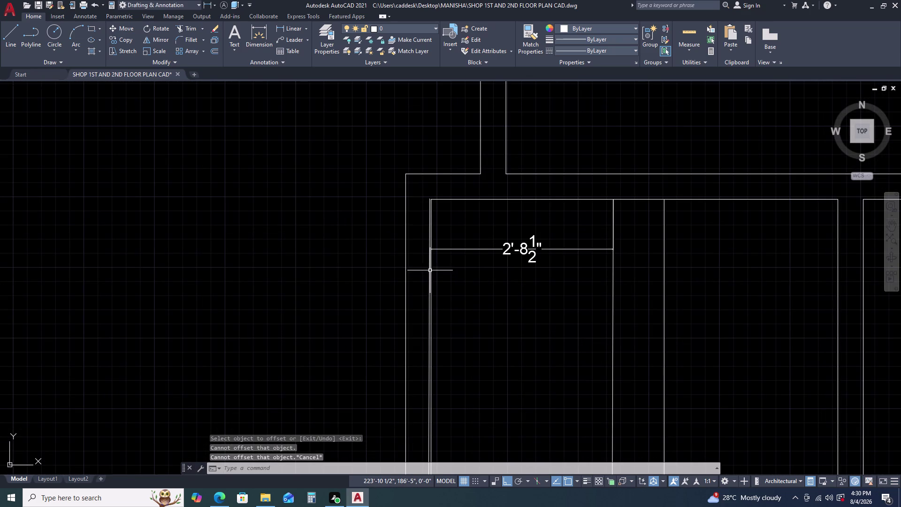
Offset the left vertical wall line by 4 1/2", then select the short wall polyline.
scroll(up, 3)
click(422, 269)
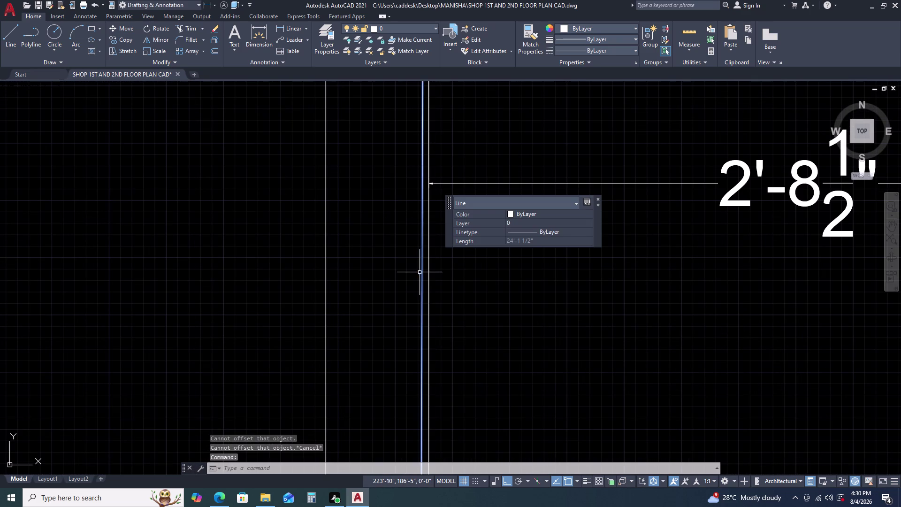
text(O)
key(space)
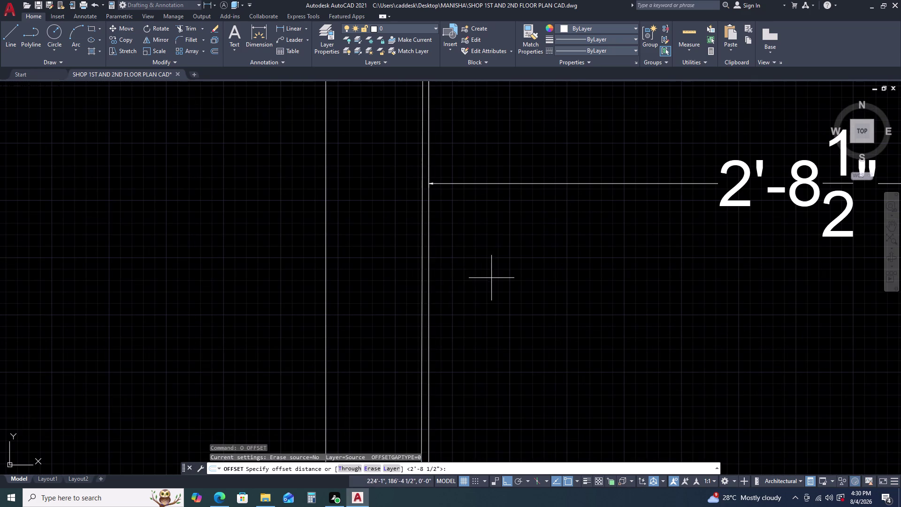
scroll(down, 3)
key(4)
text(.)
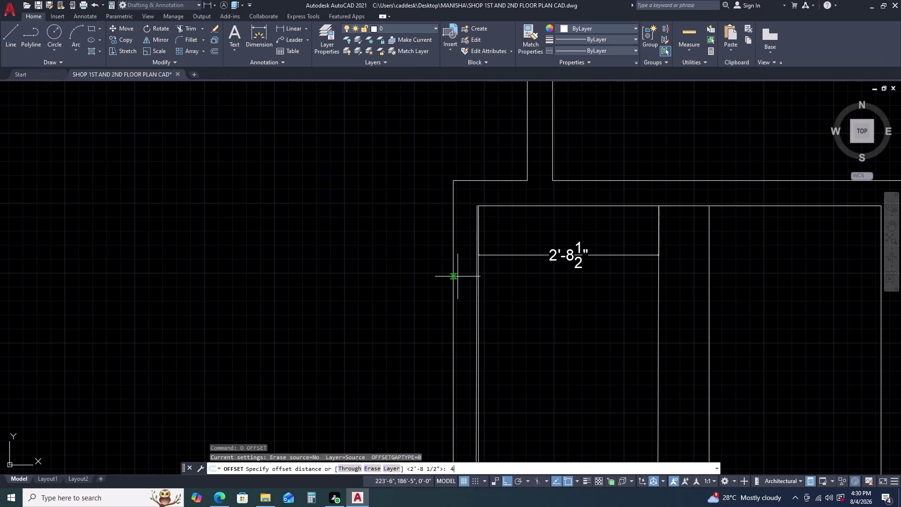
text(5)
key(Return)
click(425, 275)
key(Escape)
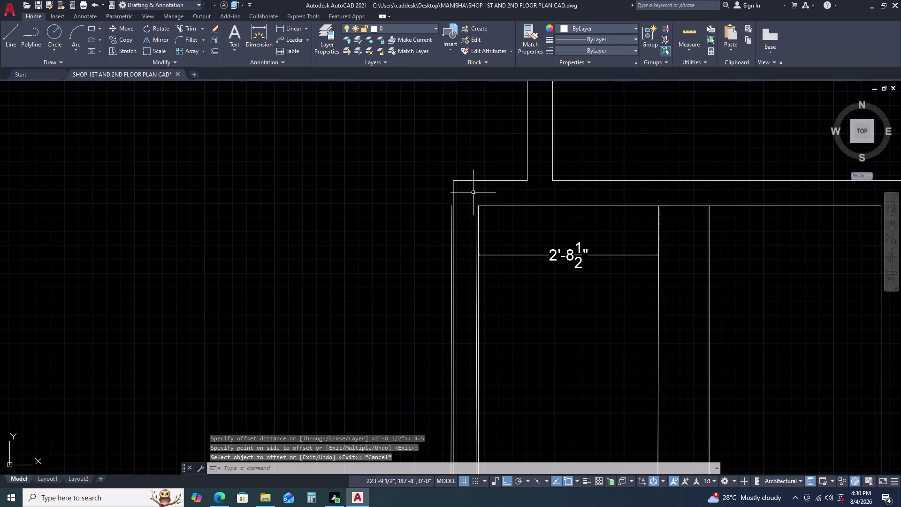
click(468, 182)
click(465, 176)
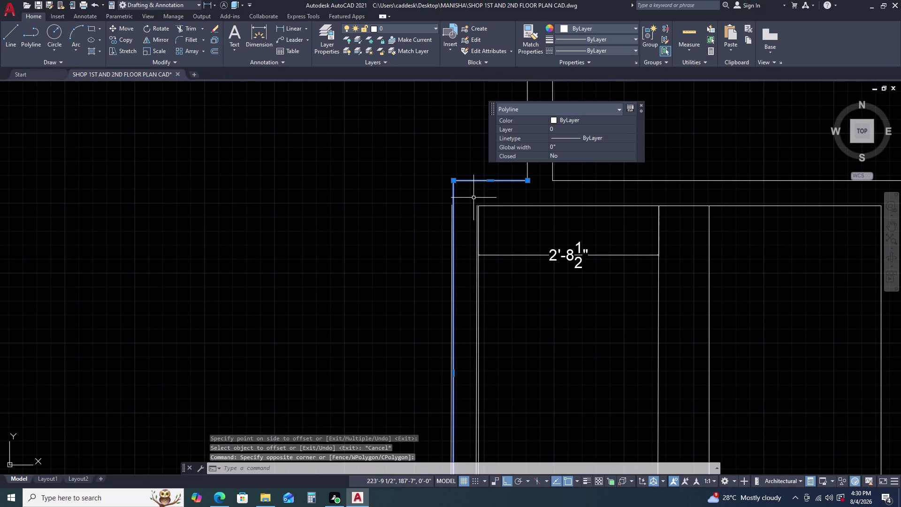
Delete the short wall polyline and the column box outline.
key(Delete)
scroll(down, 3)
middle_drag(450, 274, 450, 239)
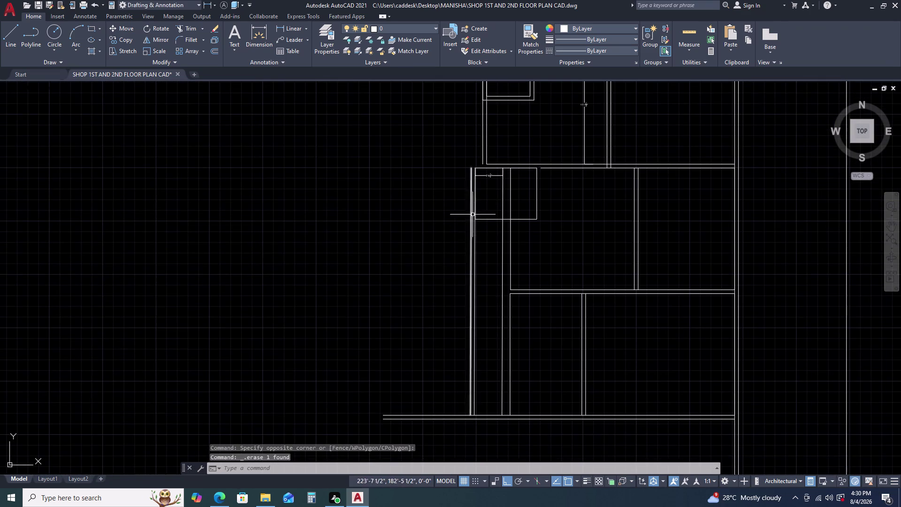
scroll(up, 3)
scroll(up, 3)
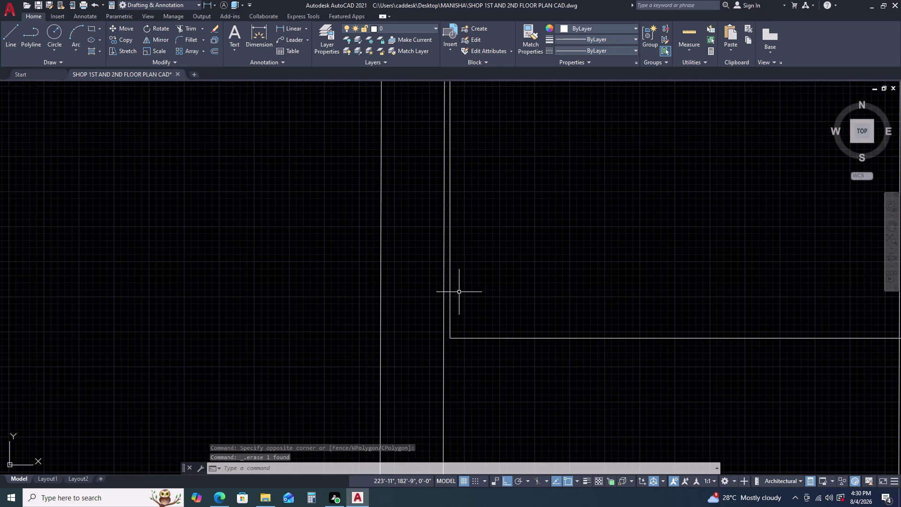
scroll(down, 3)
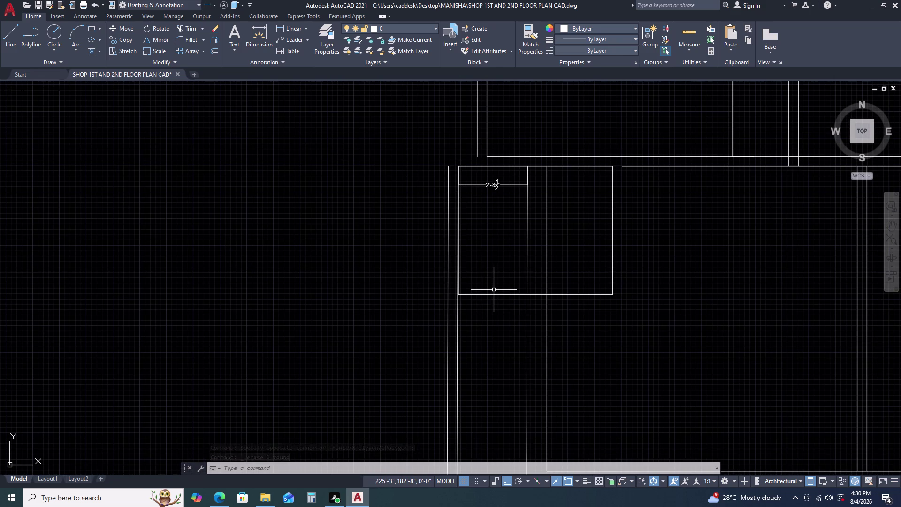
click(493, 290)
click(483, 304)
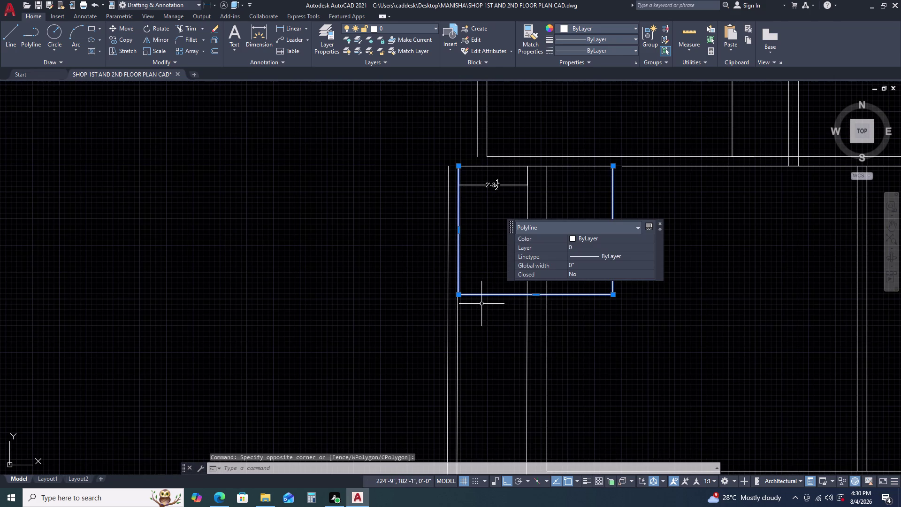
key(Delete)
scroll(up, 3)
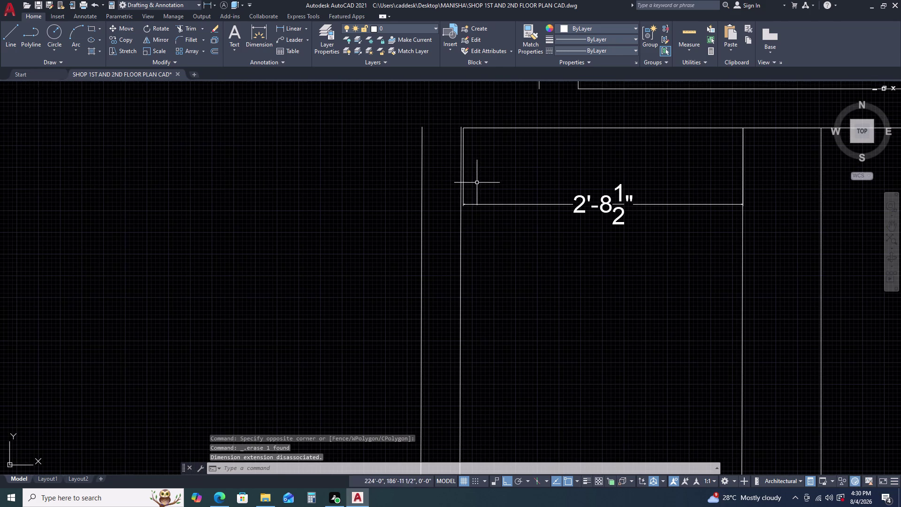
click(486, 205)
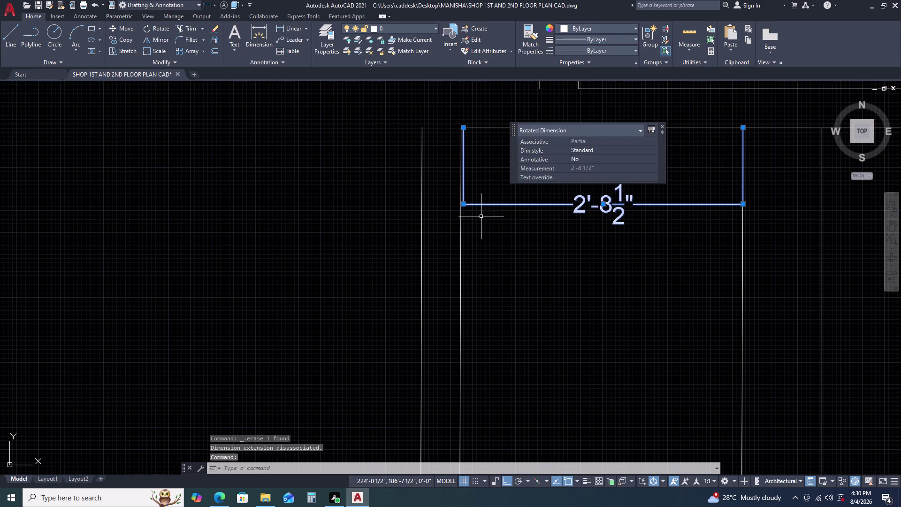
middle_drag(482, 177, 480, 191)
key(Escape)
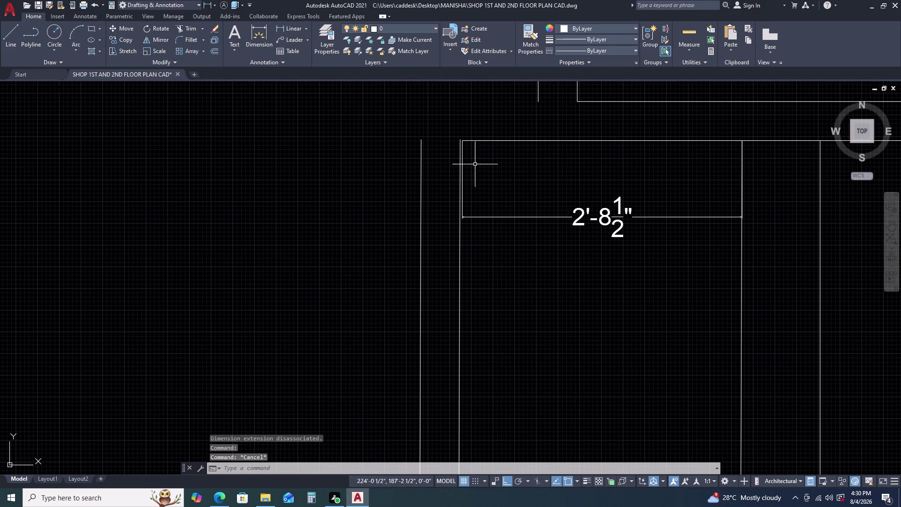
click(477, 217)
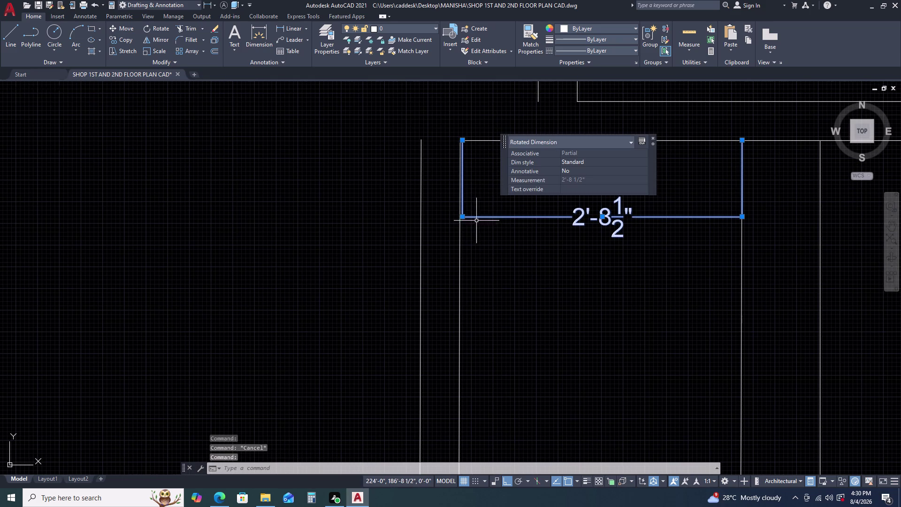
key(Escape)
scroll(down, 3)
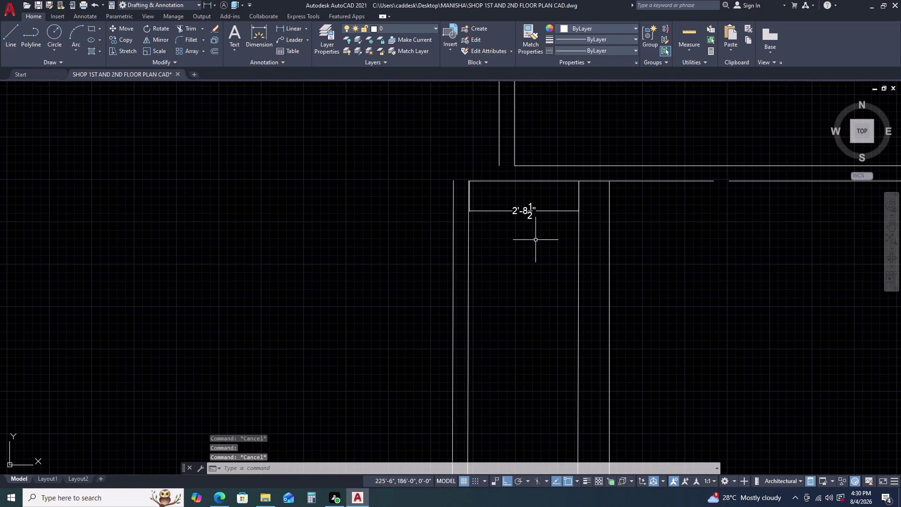
Undo the deletions to restore the wall polyline and column box outline.
key(ctrl+z)
key(ctrl+z)
key(ctrl+z)
key(ctrl+z)
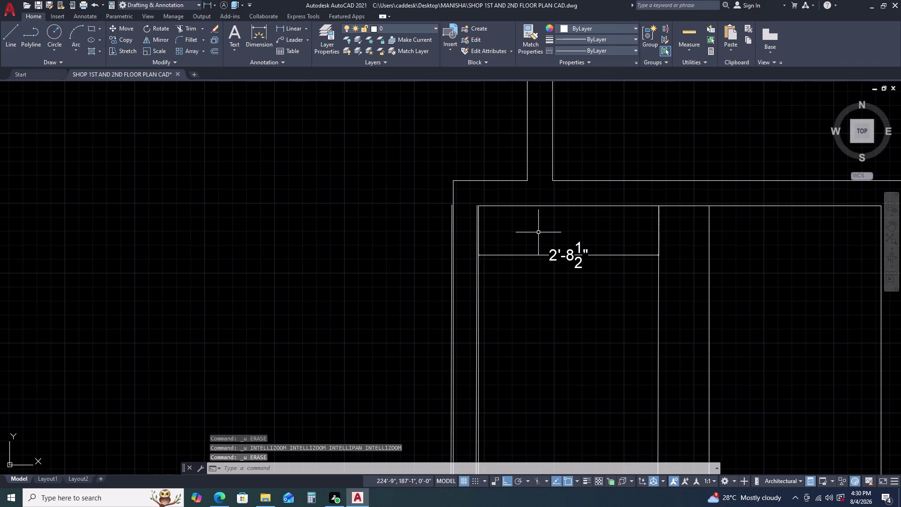
scroll(down, 3)
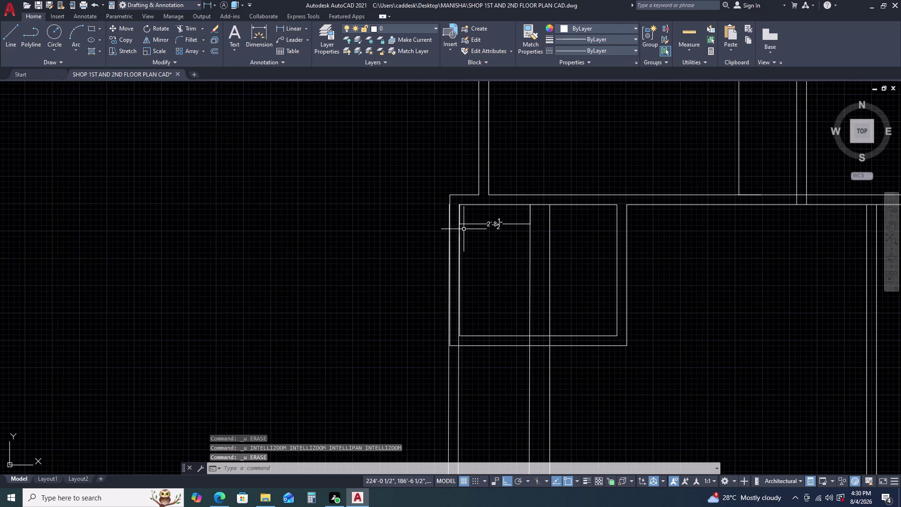
scroll(up, 3)
scroll(up, 3)
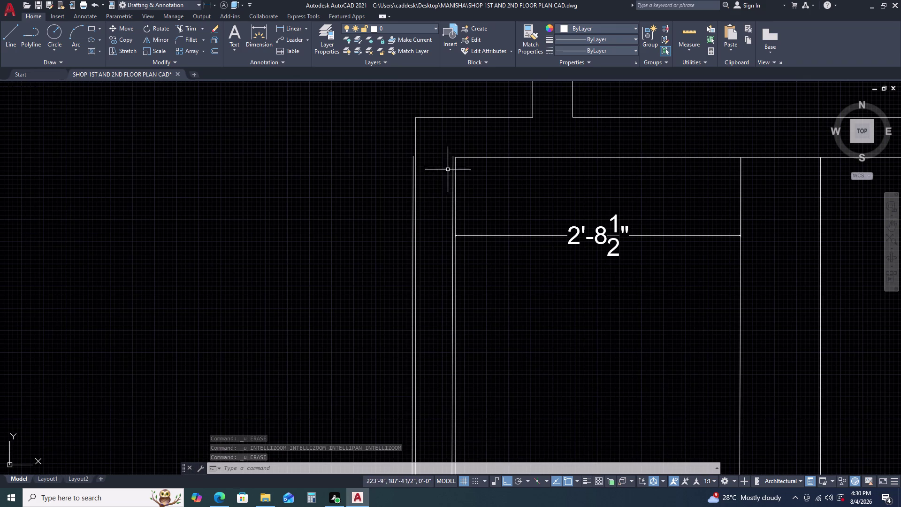
Move the 2'-8 1/2" dimension leftward to a new position.
click(493, 210)
click(476, 254)
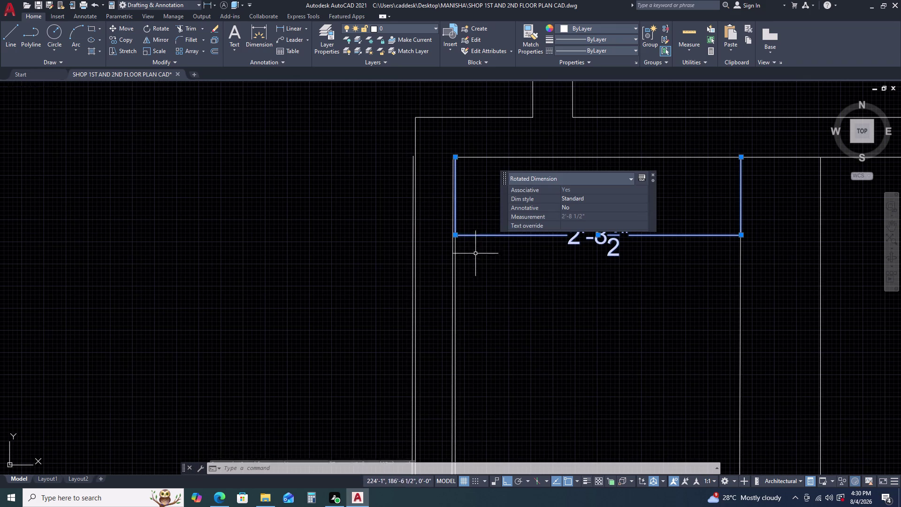
scroll(up, 3)
key(m)
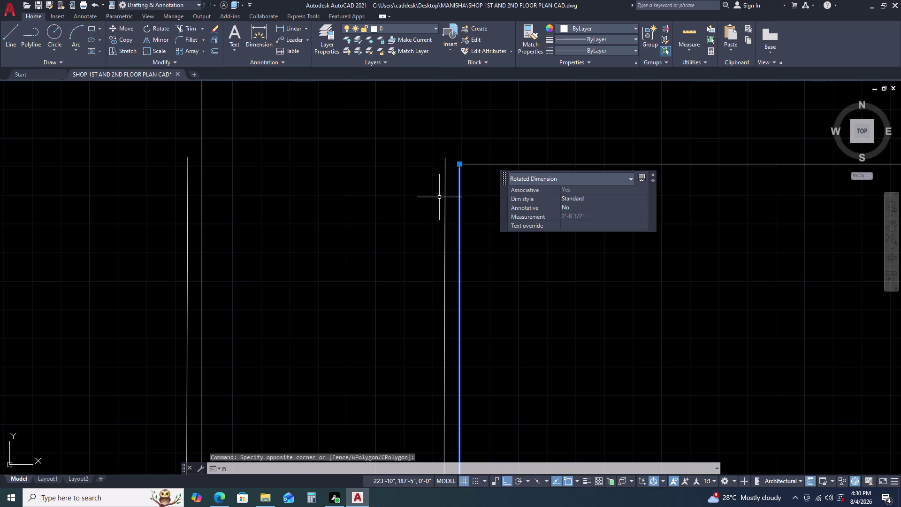
key(space)
drag(460, 164, 454, 163)
click(443, 163)
scroll(down, 3)
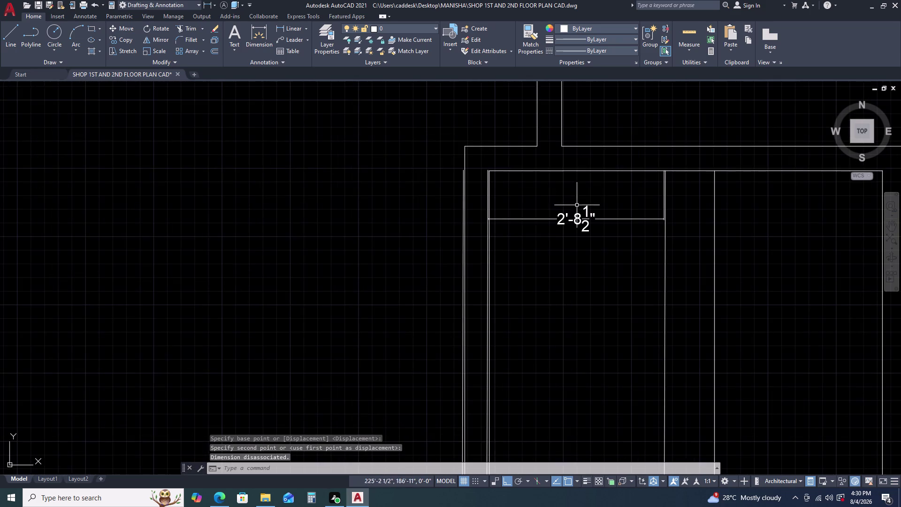
middle_drag(578, 211, 564, 216)
Erase a stray line at the upper-left wall gap.
scroll(up, 3)
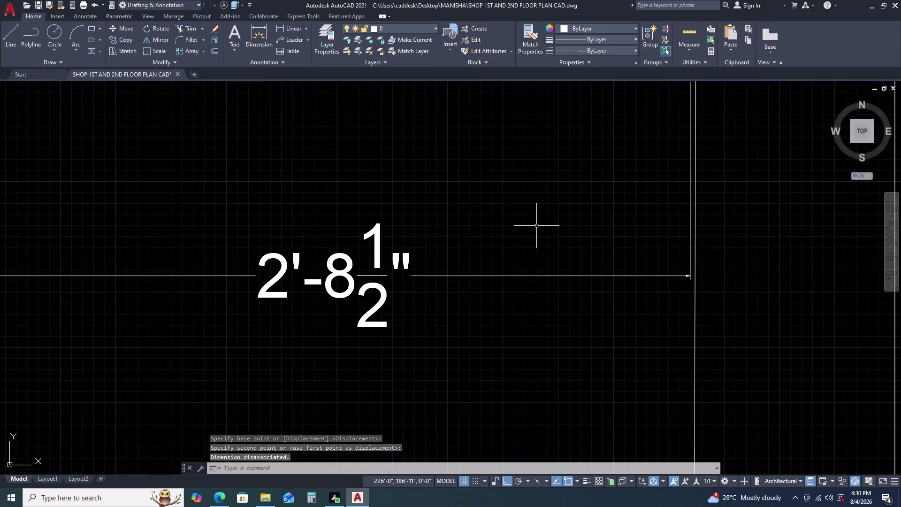
drag(502, 235, 491, 240)
click(334, 301)
key(Delete)
scroll(down, 3)
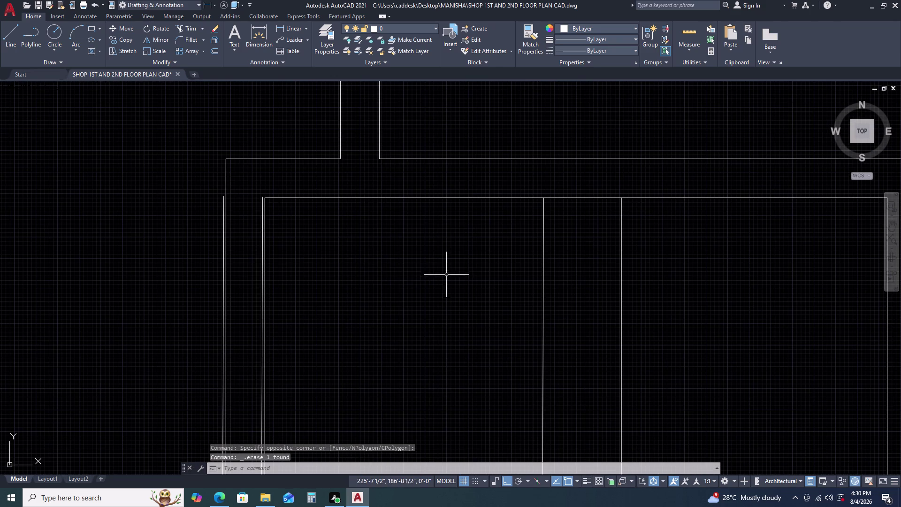
Add a 2'-8 1/2" linear dimension (DLI) across the upper-left wall gap.
key(d)
key(l)
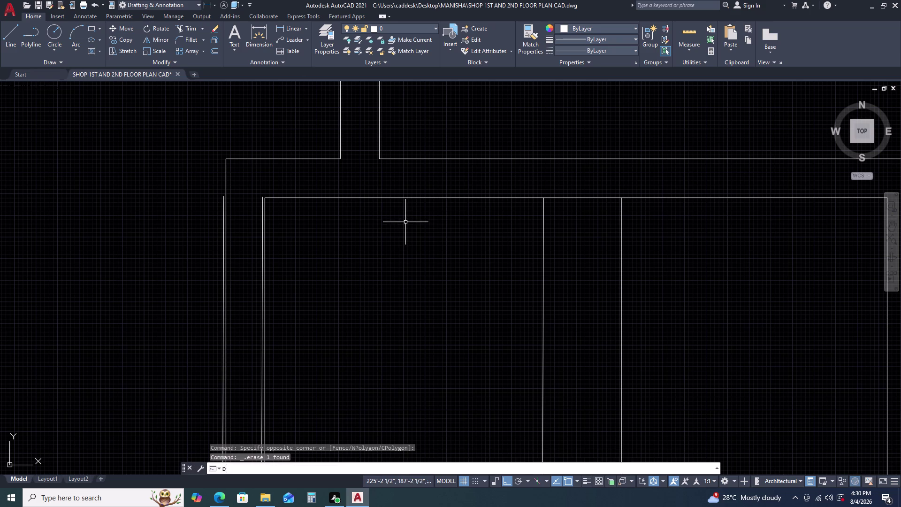
key(i)
key(space)
click(542, 200)
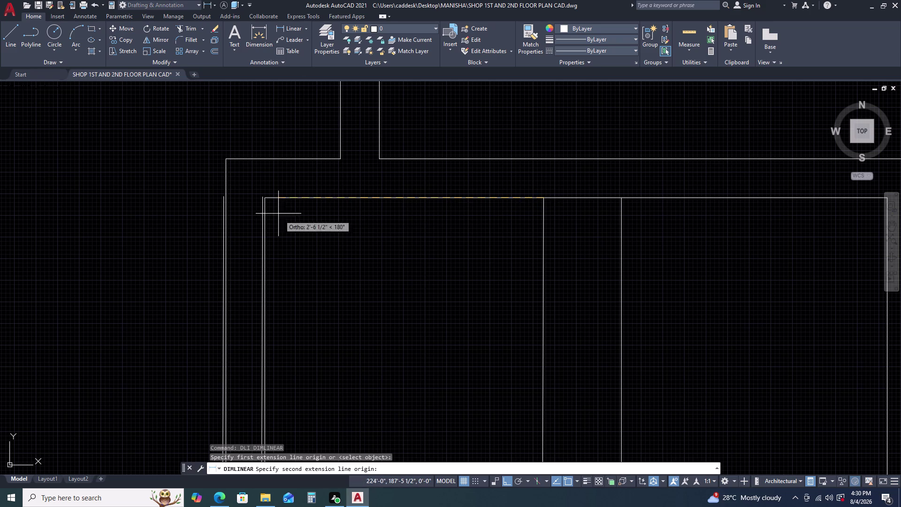
scroll(up, 3)
click(256, 198)
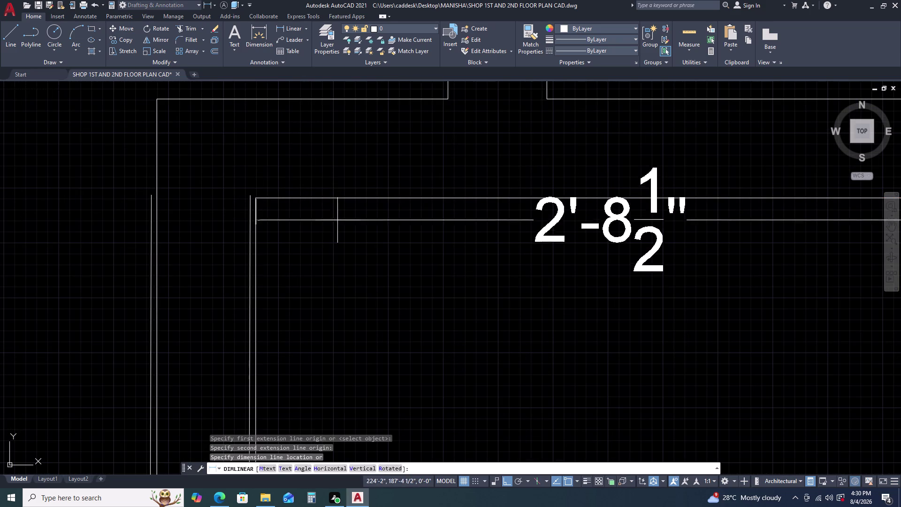
click(343, 282)
Erase the two stray vertical lines beside the new dimension, then pan to the column boxes.
click(250, 201)
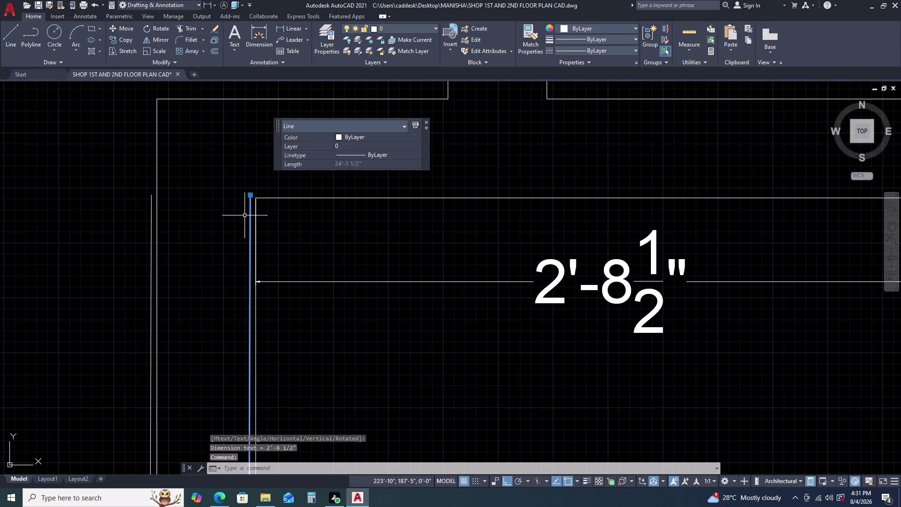
key(Delete)
scroll(down, 3)
scroll(up, 3)
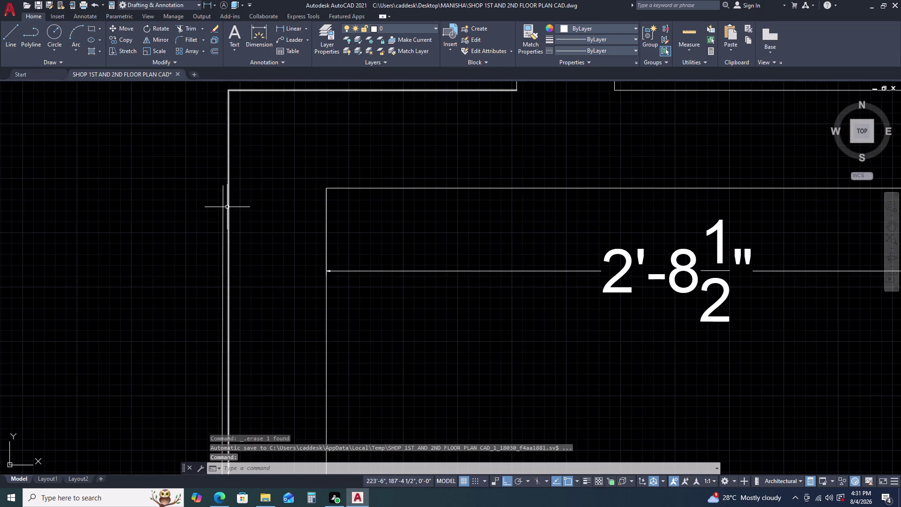
click(227, 207)
key(Escape)
click(222, 206)
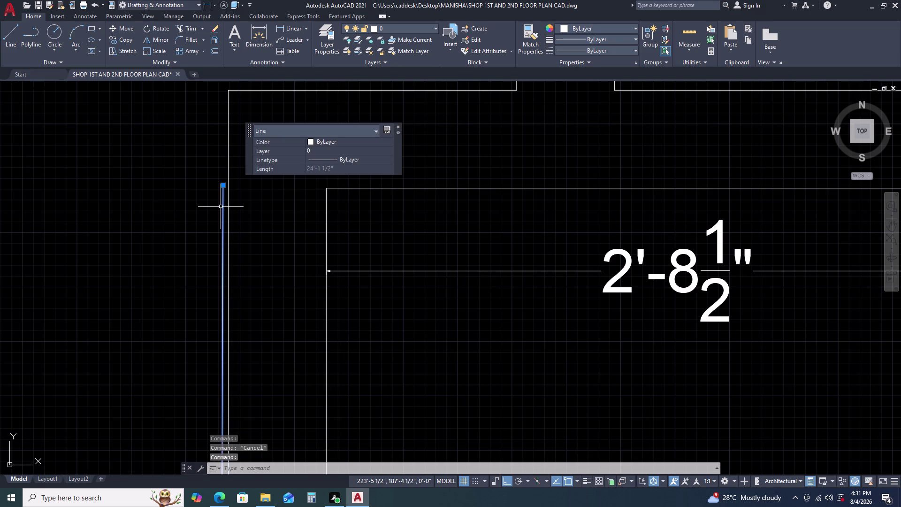
key(Delete)
scroll(down, 3)
middle_drag(318, 268, 314, 194)
scroll(down, 3)
middle_drag(307, 288, 306, 290)
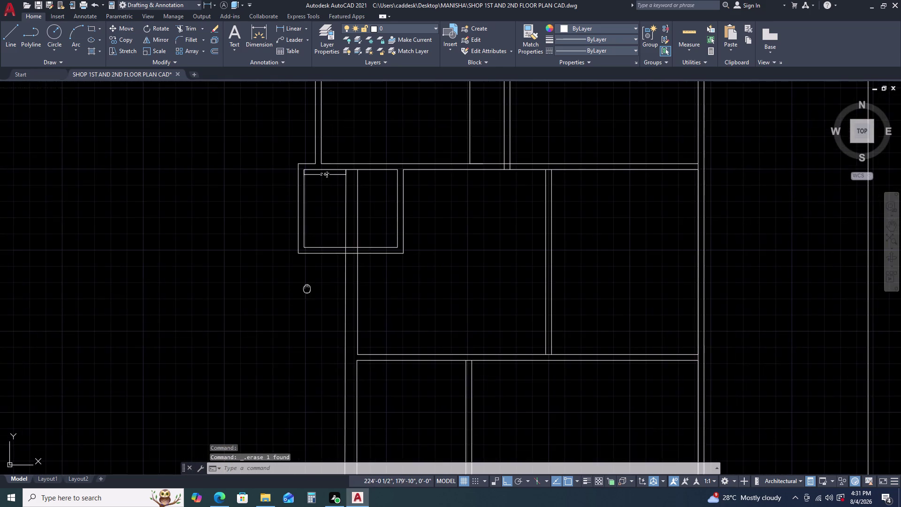
Start a line command near the column boxes, then cancel it.
middle_drag(307, 289, 318, 226)
scroll(down, 3)
key(l)
key(space)
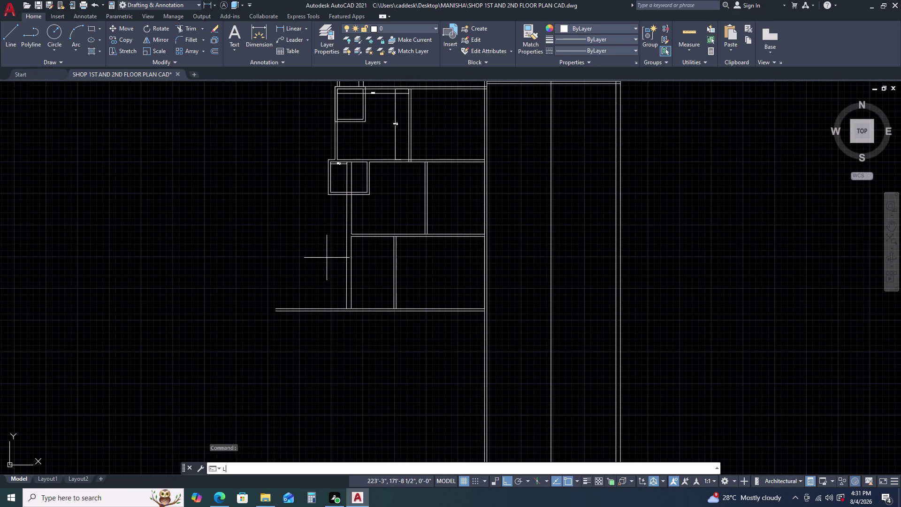
scroll(up, 3)
key(Escape)
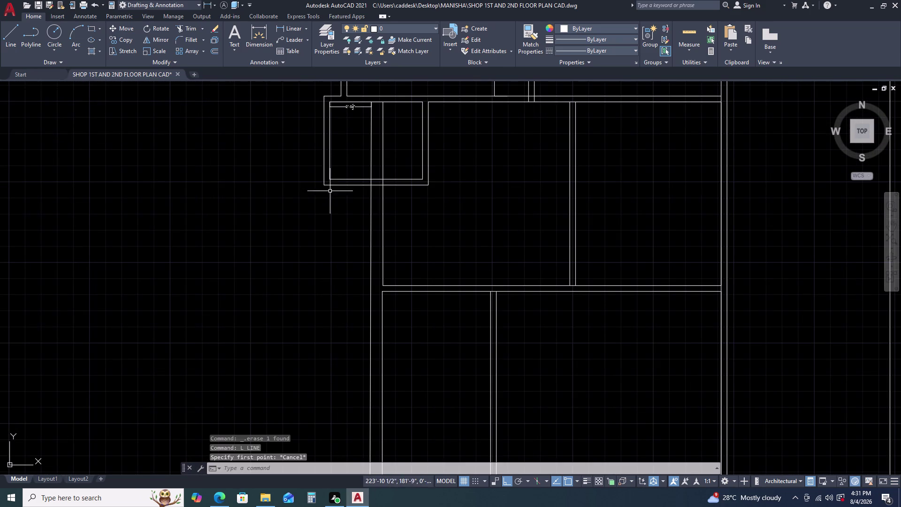
Try EXTEND and a column box corner grip, cancelling both without changes.
key(e)
key(x)
key(space)
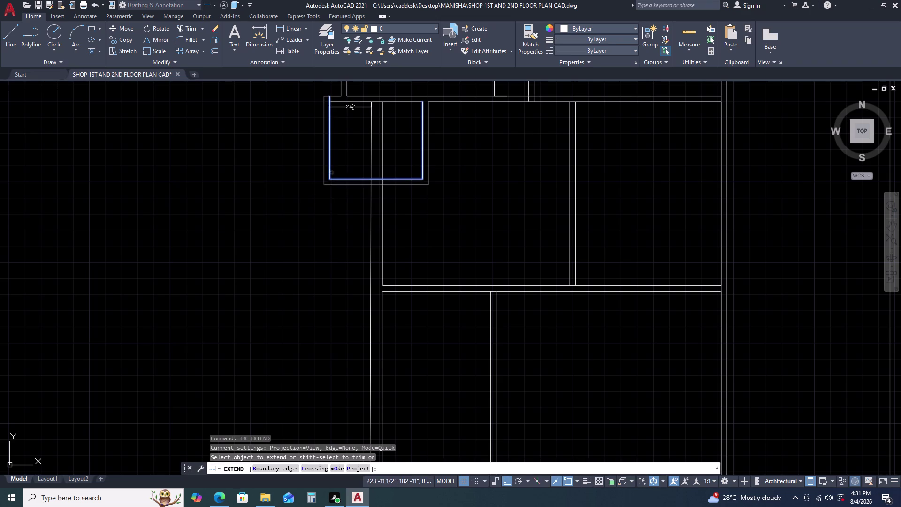
key(Escape)
click(328, 174)
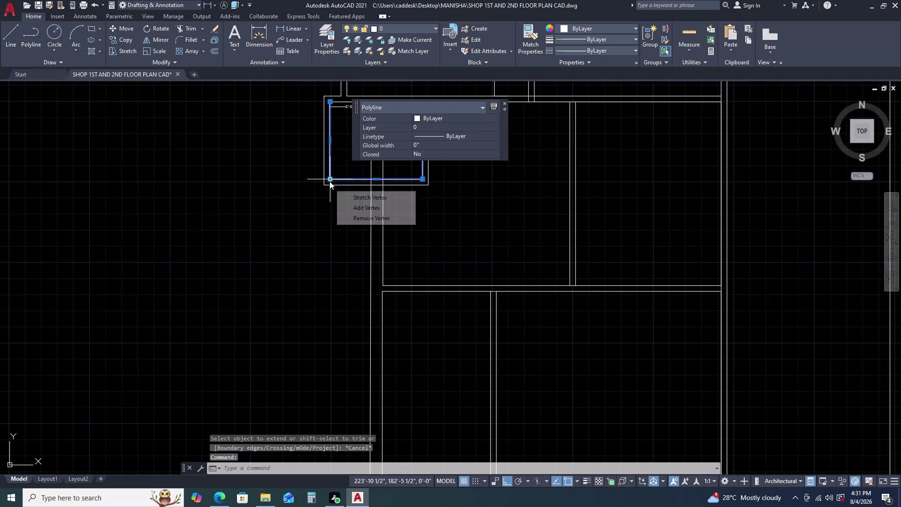
click(329, 181)
key(Escape)
scroll(down, 3)
key(Escape)
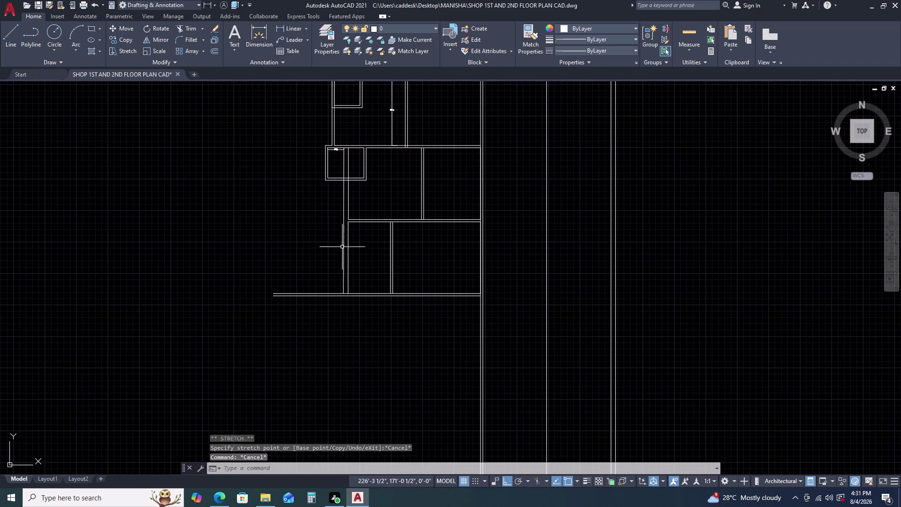
Draw a vertical line downward from the wall corner.
key(l)
key(space)
scroll(up, 3)
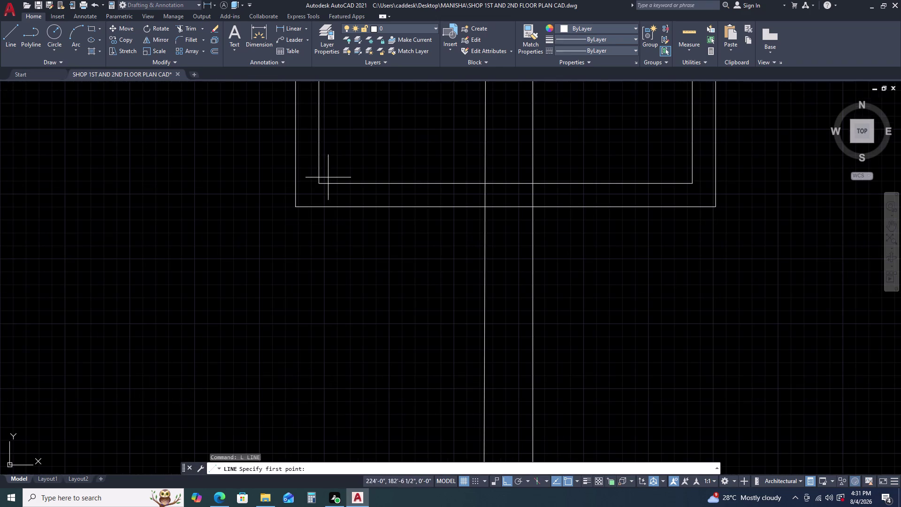
click(320, 182)
scroll(down, 3)
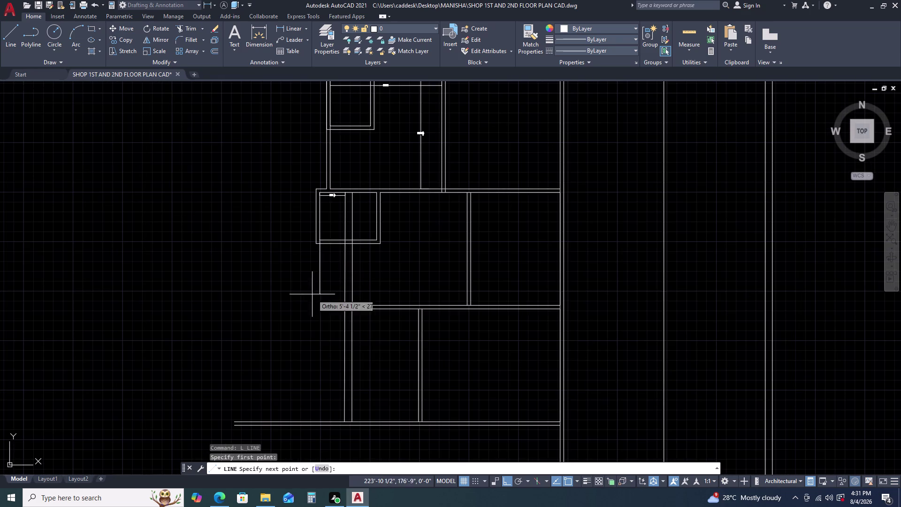
click(315, 422)
key(Escape)
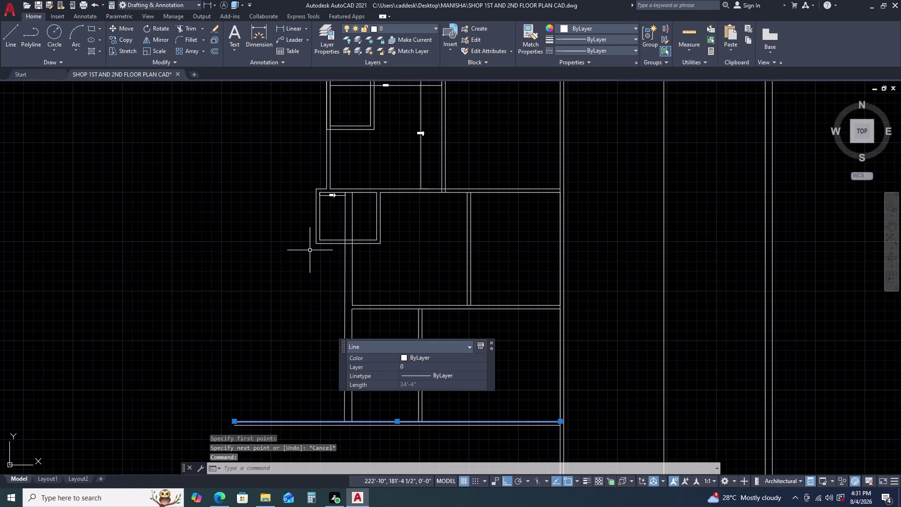
Draw a wall line from a column box corner down to the lower wall.
key(Escape)
key(space)
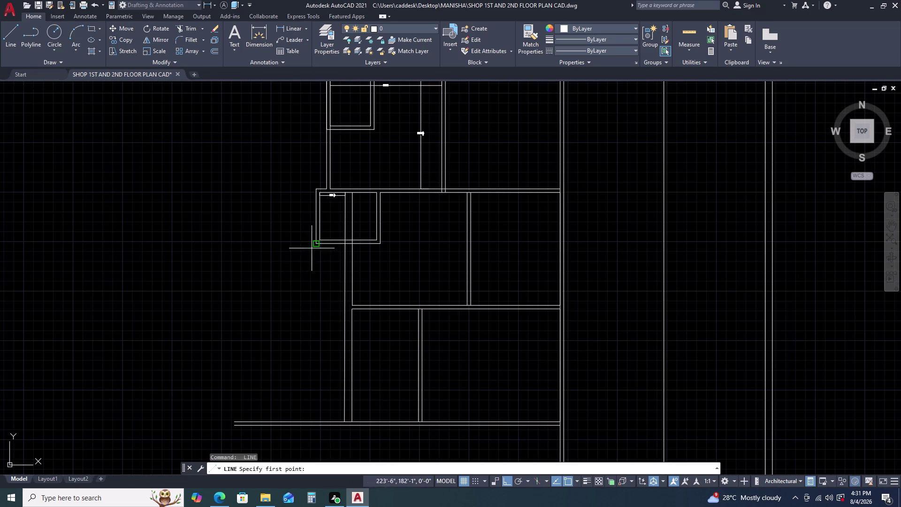
scroll(up, 3)
click(353, 190)
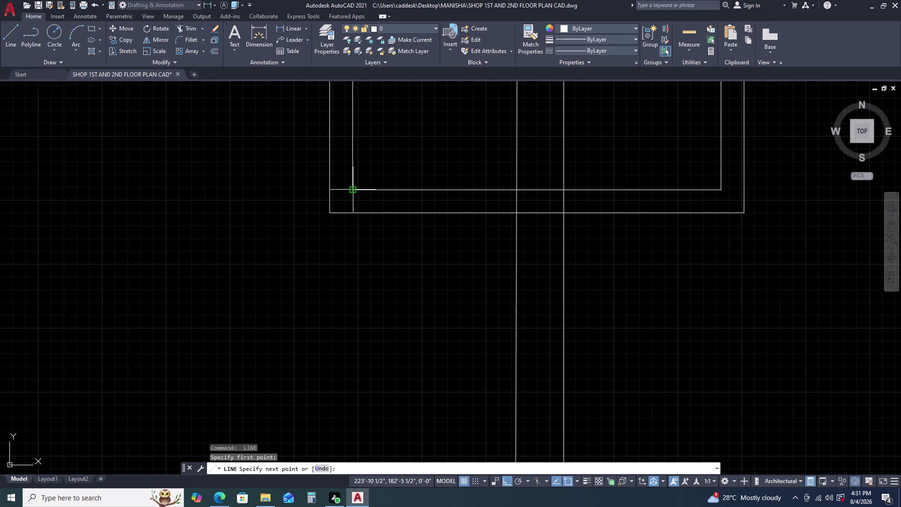
scroll(down, 3)
scroll(up, 3)
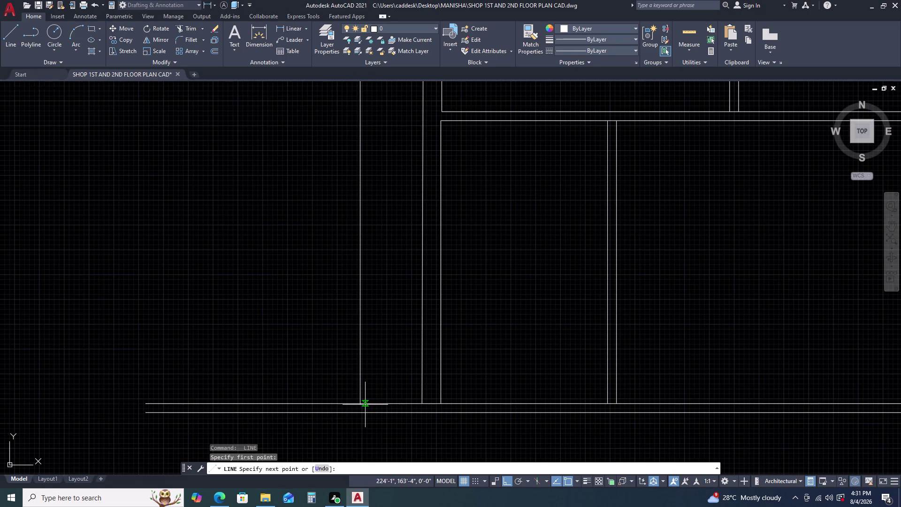
click(362, 403)
key(space)
Draw a second wall line from the other column box corner to the lower wall.
key(space)
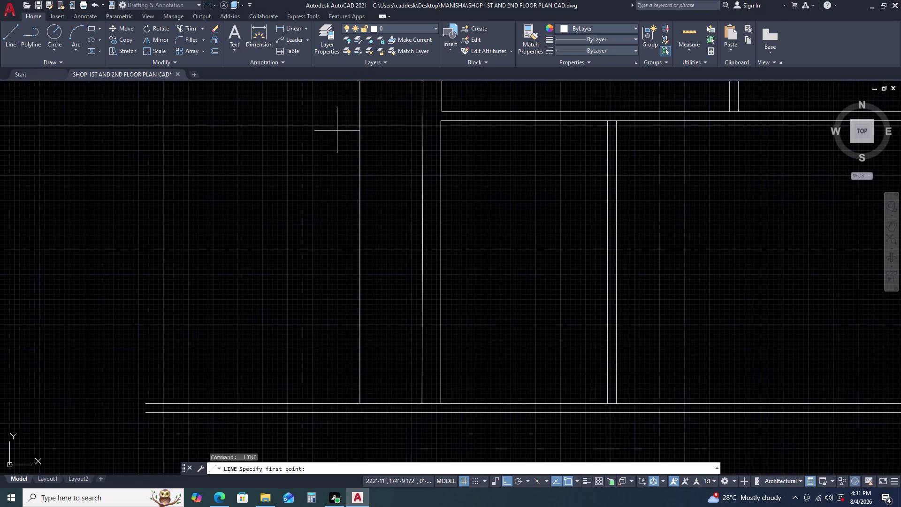
scroll(down, 3)
scroll(down, 3)
scroll(up, 3)
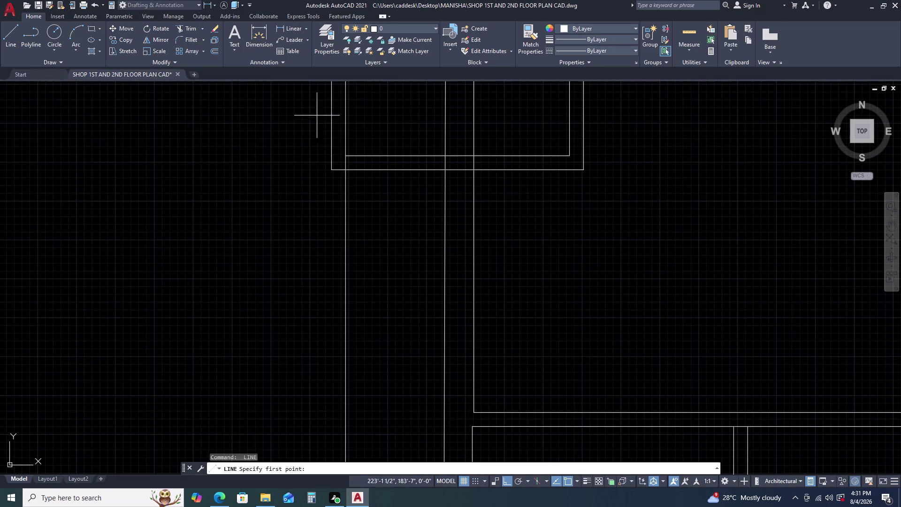
scroll(down, 3)
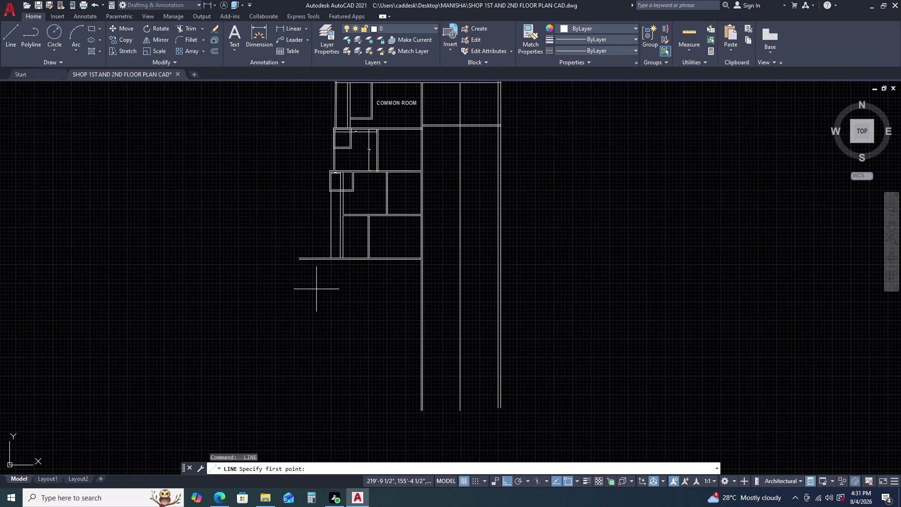
scroll(up, 3)
scroll(down, 3)
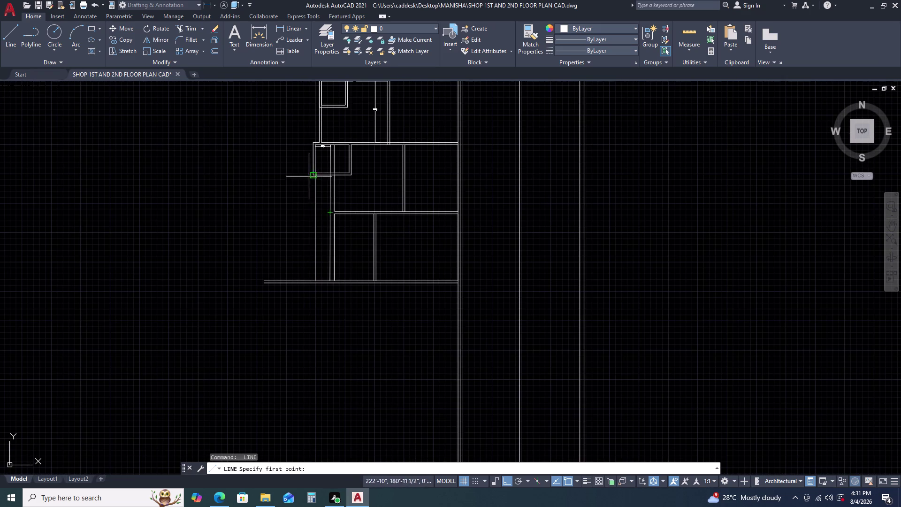
scroll(up, 3)
scroll(up, 3)
click(319, 192)
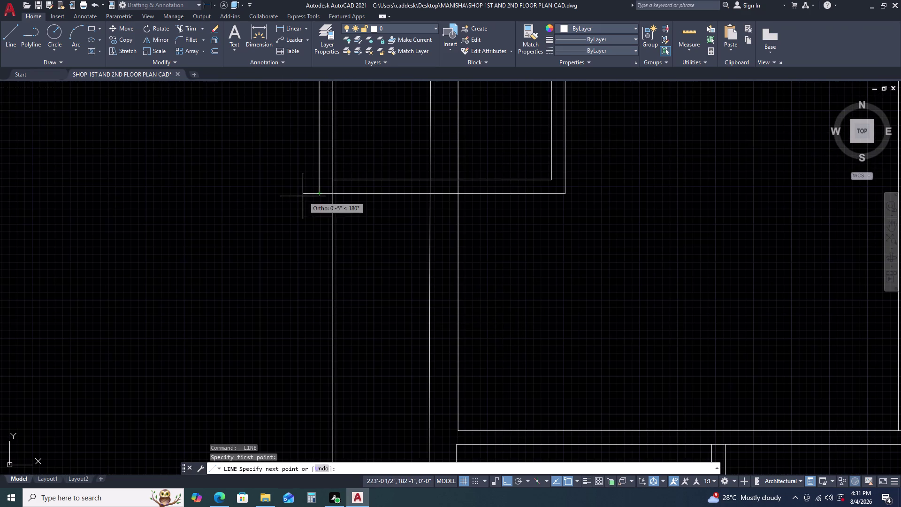
scroll(down, 3)
scroll(up, 3)
scroll(up, 3)
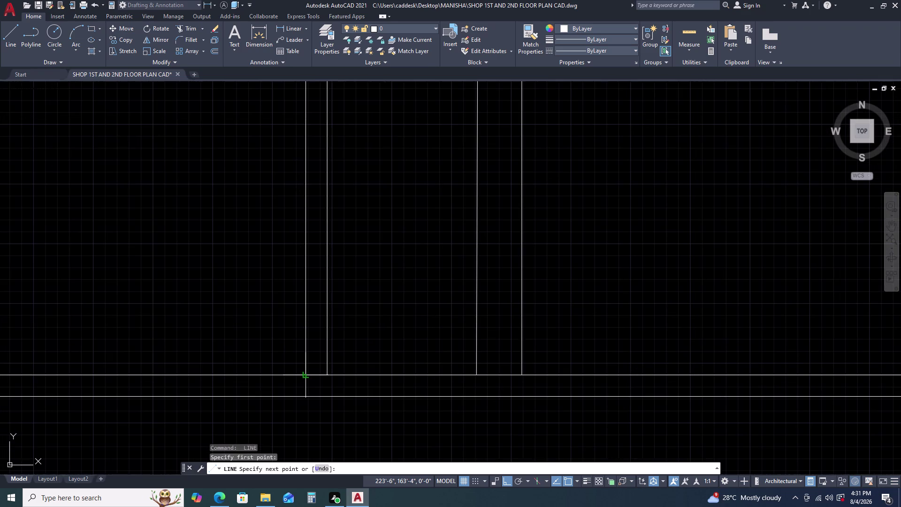
click(305, 373)
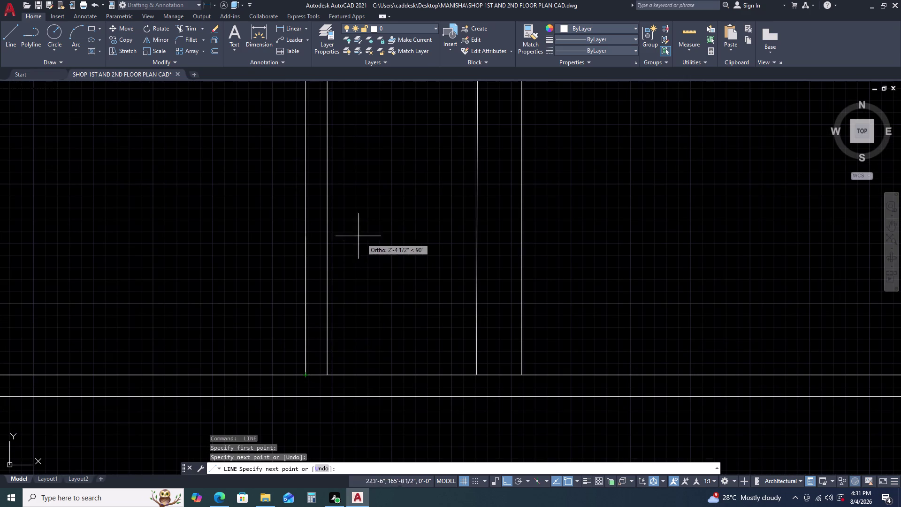
key(Escape)
scroll(down, 3)
scroll(down, 3)
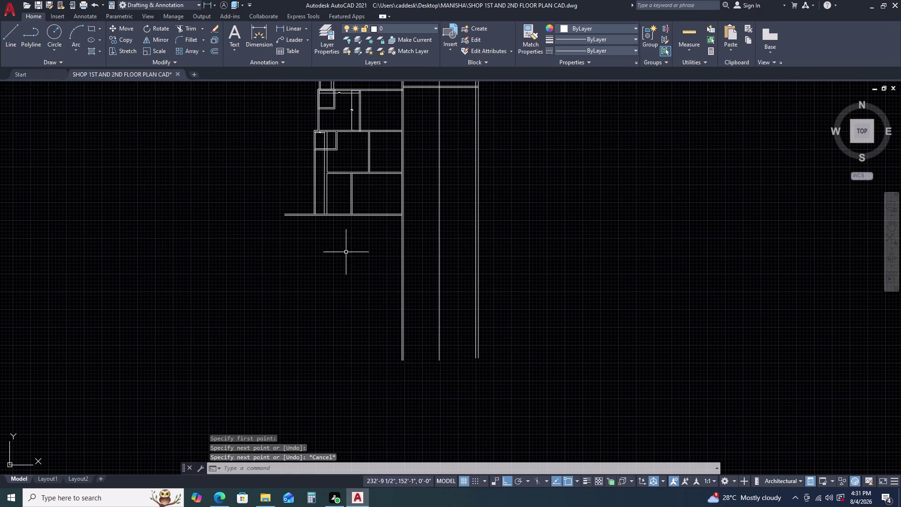
scroll(up, 3)
middle_drag(337, 165, 345, 209)
scroll(up, 3)
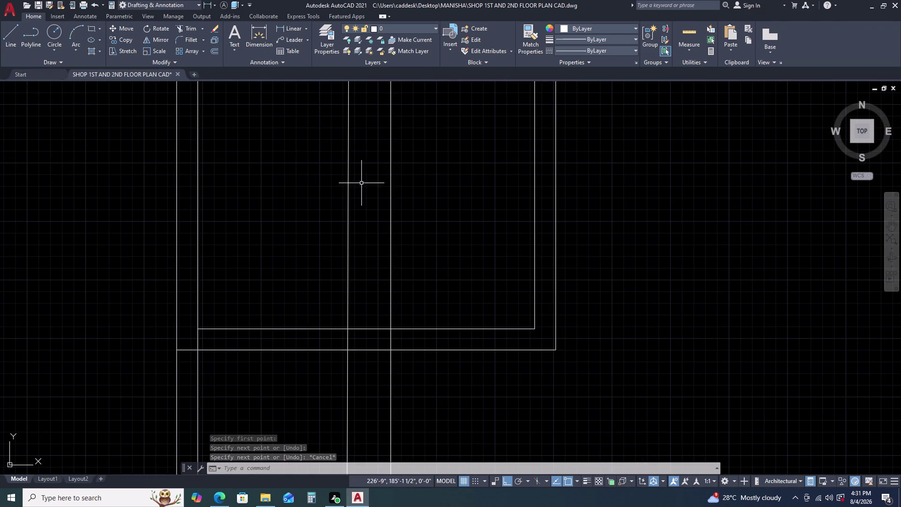
Trim the wall lines inside the column box and at the nearby junctions.
text(TR)
key(space)
click(391, 173)
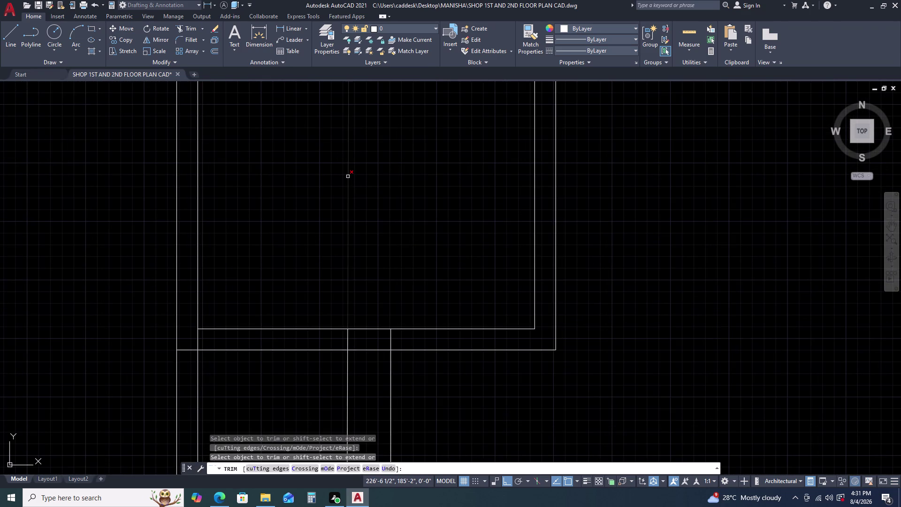
click(348, 176)
scroll(down, 3)
scroll(up, 3)
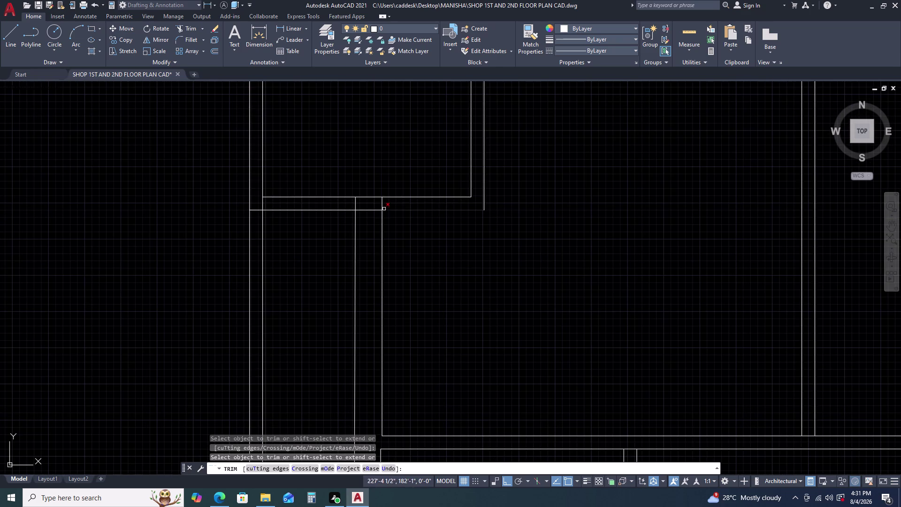
click(382, 206)
click(356, 200)
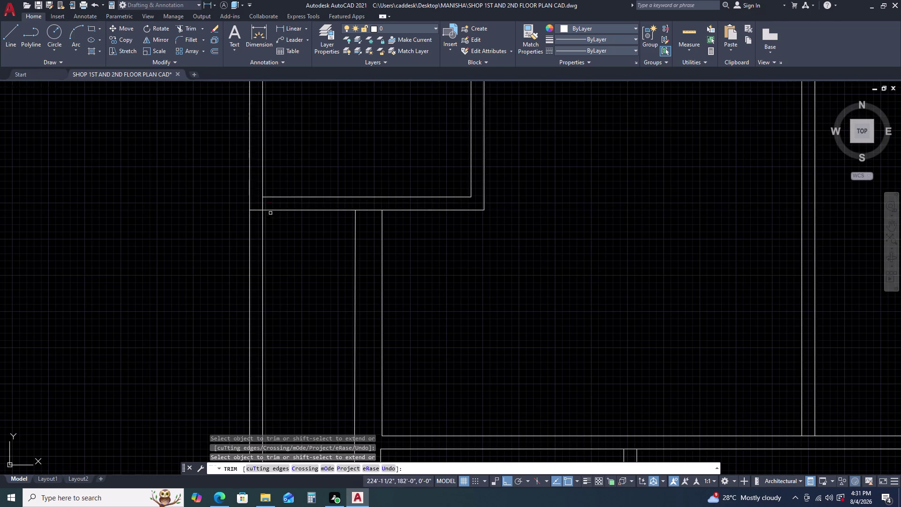
click(263, 202)
click(259, 210)
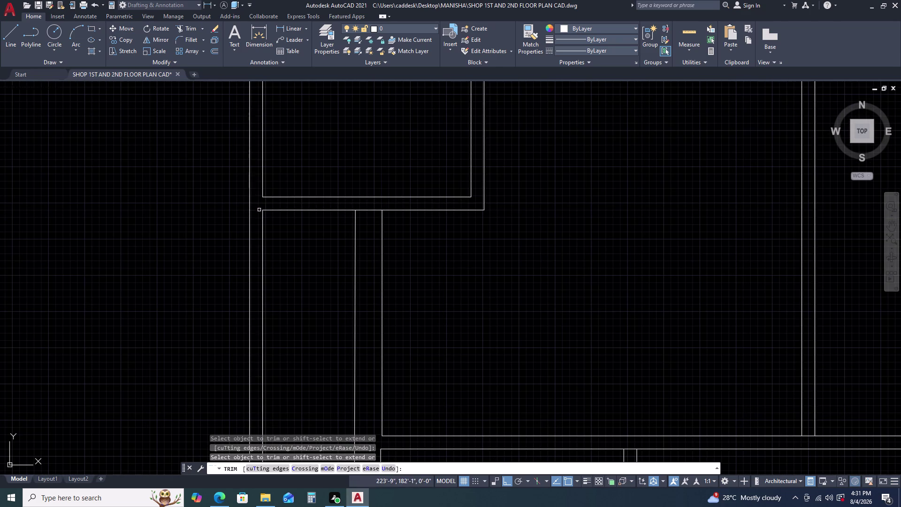
Trim the wall stubs crossing the horizontal wall and at the corner junction.
scroll(down, 3)
middle_click(430, 144)
middle_drag(431, 150, 433, 188)
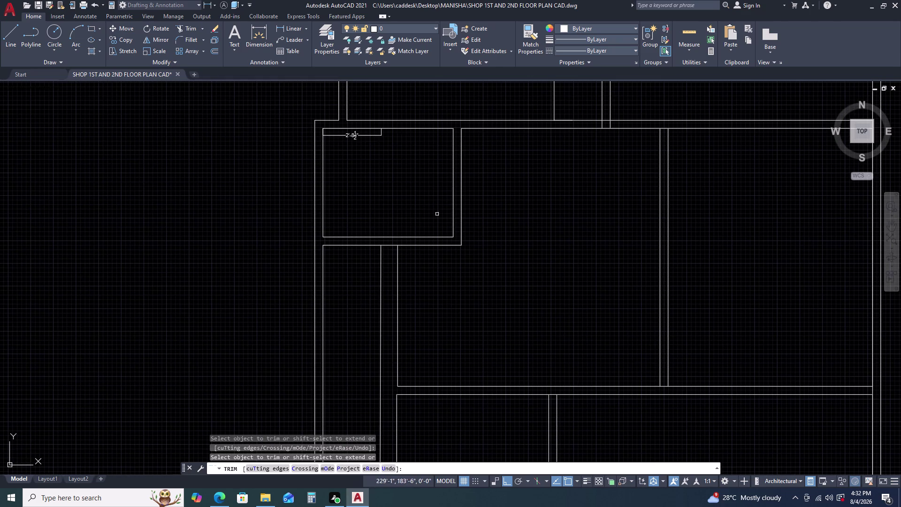
scroll(up, 3)
middle_drag(613, 141, 438, 239)
scroll(down, 3)
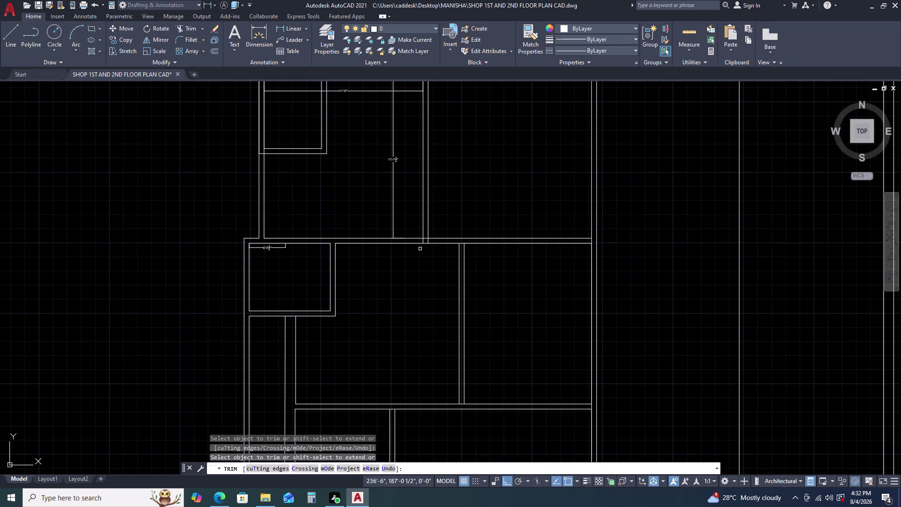
scroll(up, 3)
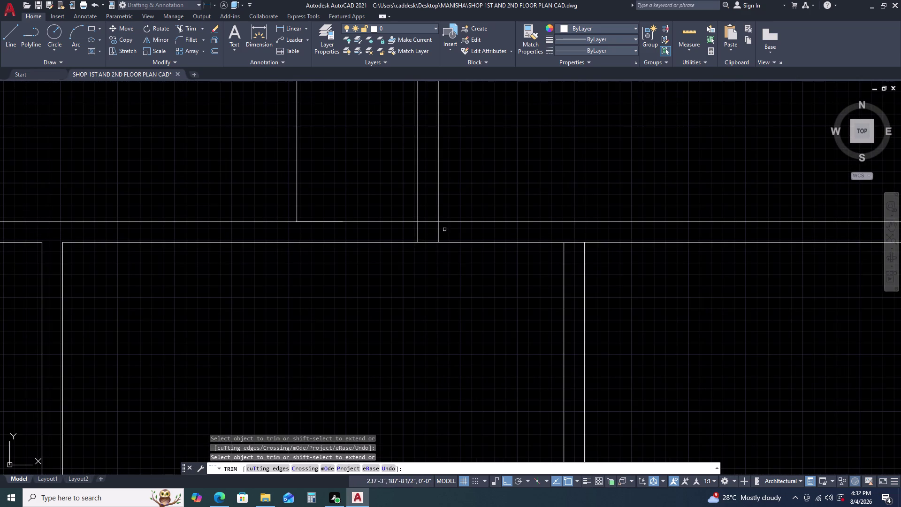
click(439, 233)
click(417, 230)
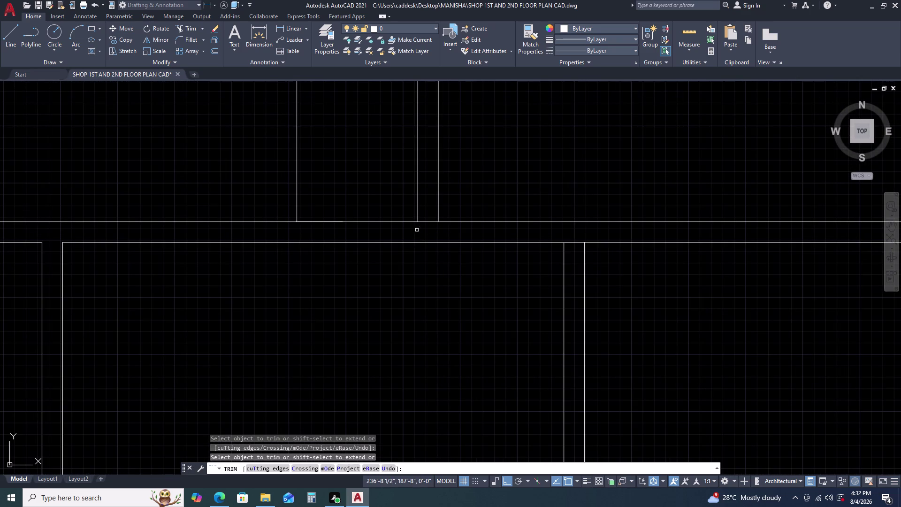
click(423, 221)
scroll(down, 3)
scroll(up, 3)
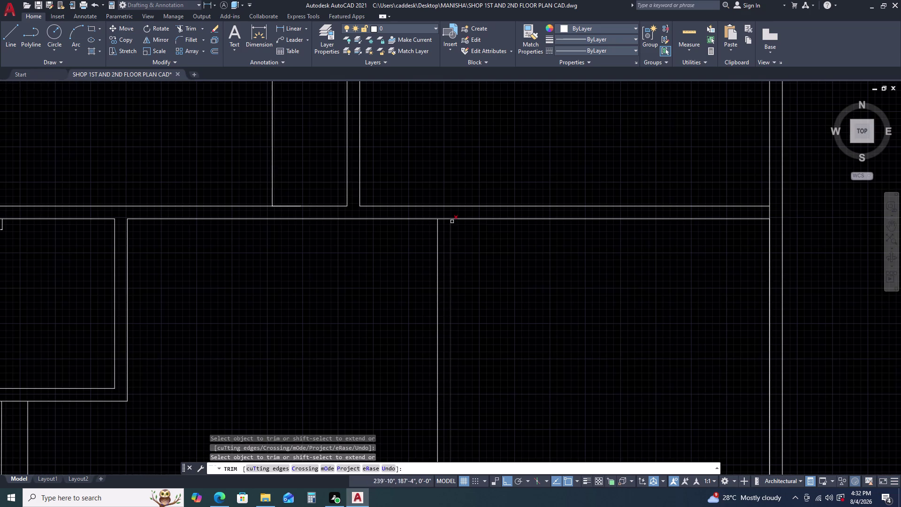
click(442, 218)
scroll(down, 3)
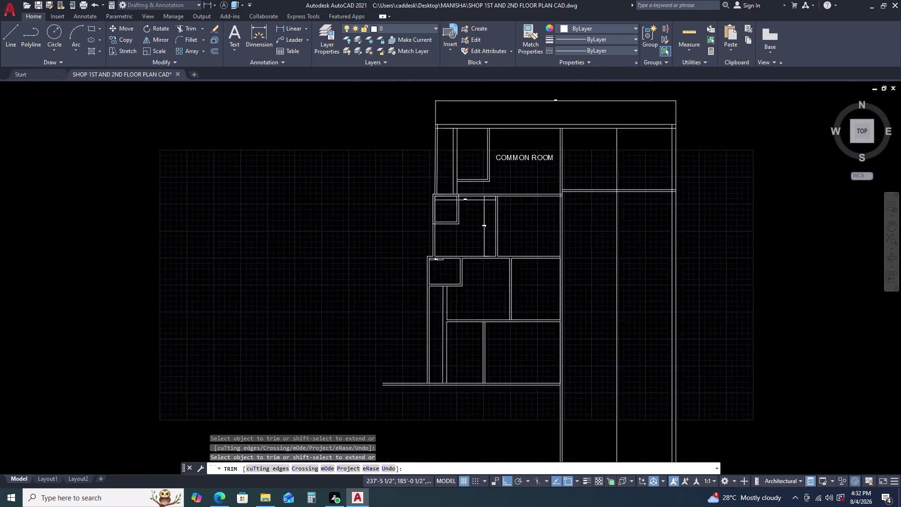
scroll(up, 3)
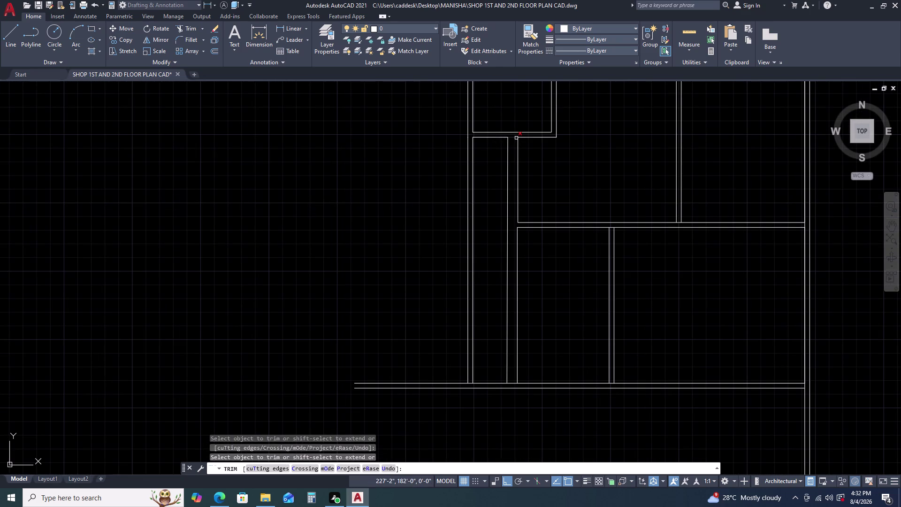
Trim the wall lines beside the small column box and at the top junction.
click(515, 138)
key(Escape)
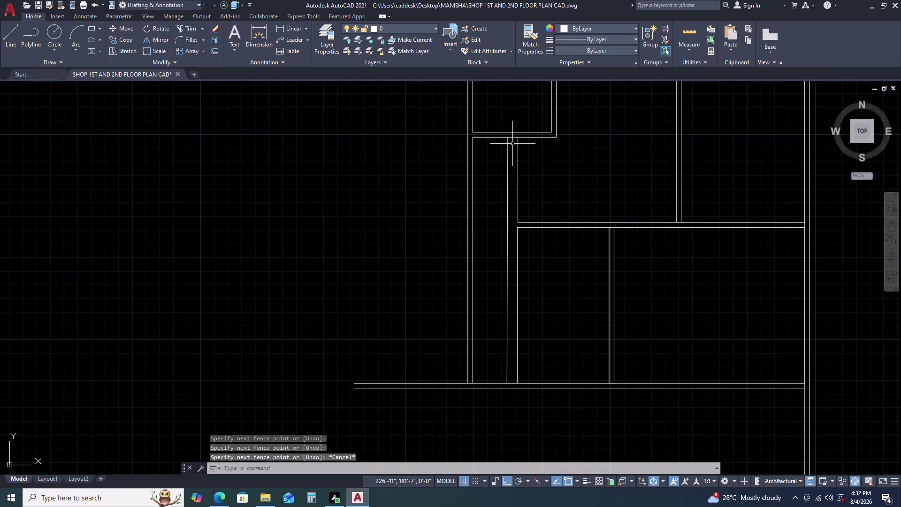
key(space)
scroll(up, 3)
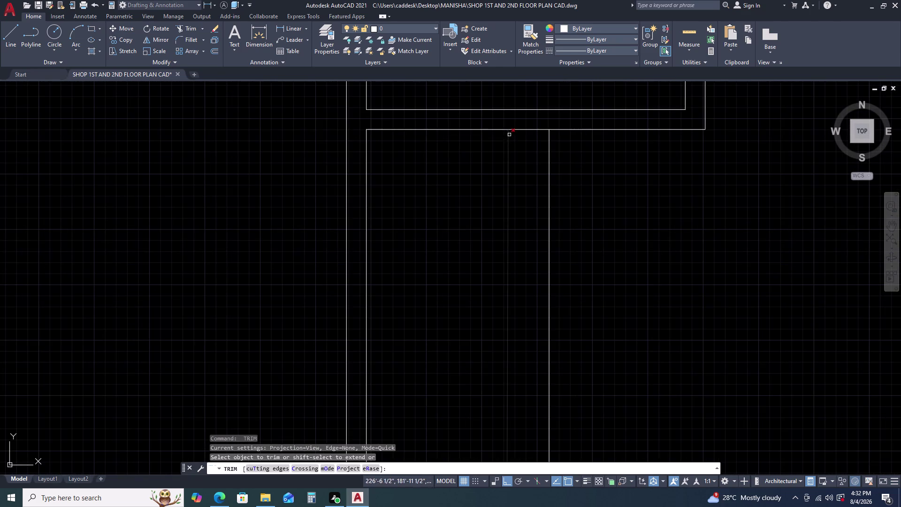
click(523, 129)
scroll(down, 3)
key(Escape)
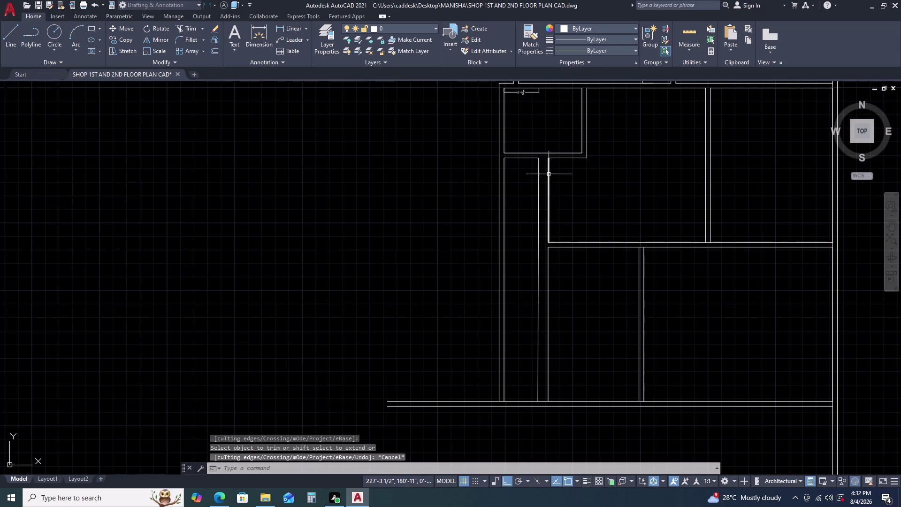
key(Escape)
Pan across the plan and zoom extents to show the whole drawing.
scroll(down, 3)
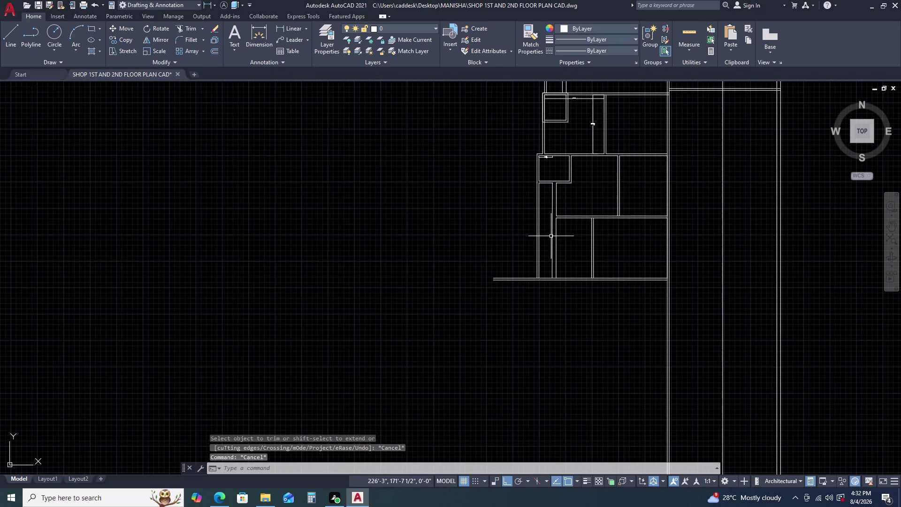
middle_drag(549, 243, 510, 216)
middle_click(507, 212)
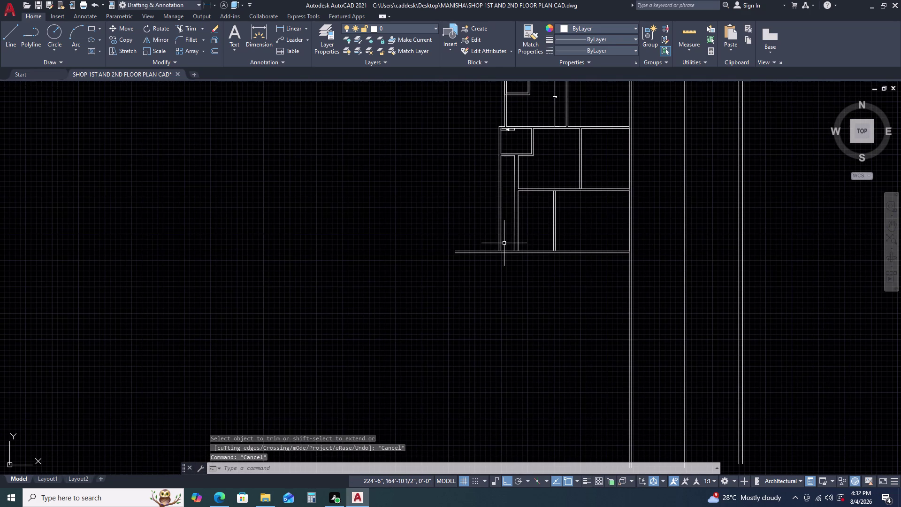
middle_drag(502, 244, 490, 194)
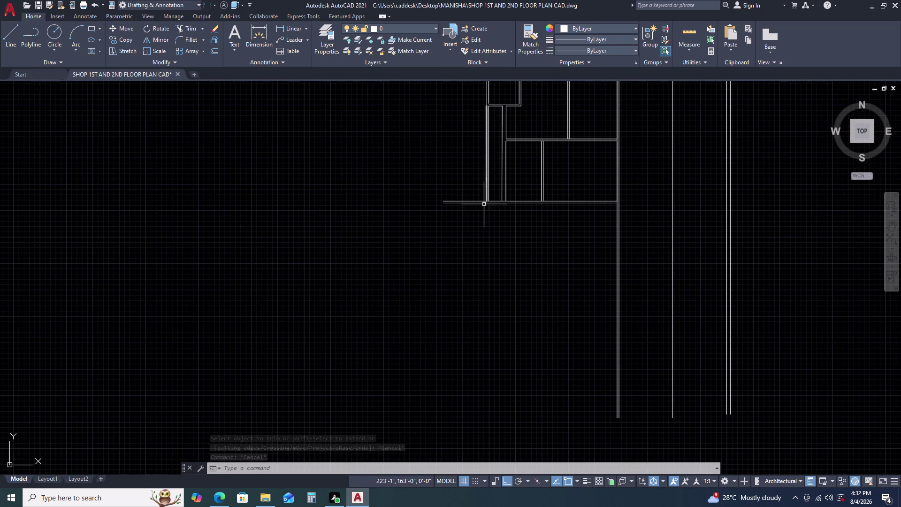
middle_click(461, 209)
middle_click(460, 209)
Cancel the active command and delete the short extra vertical line on the right edge.
middle_click(460, 209)
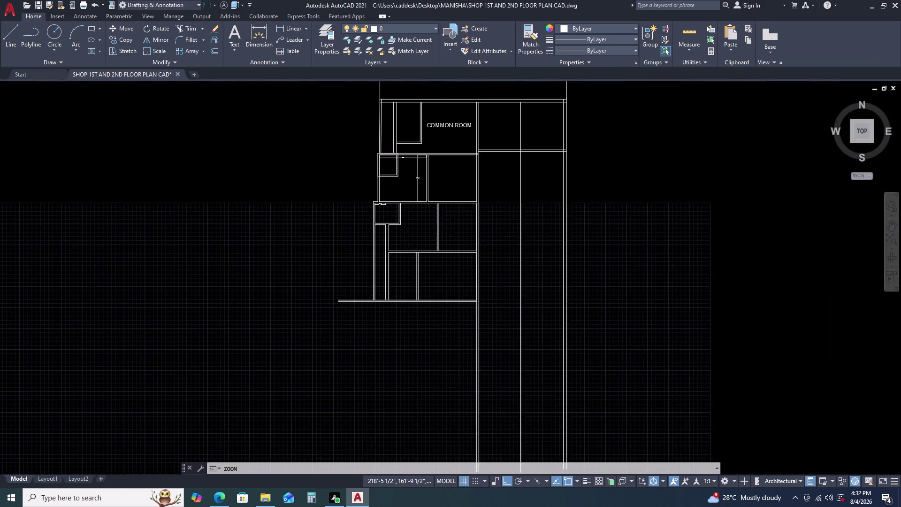
middle_drag(444, 308, 452, 225)
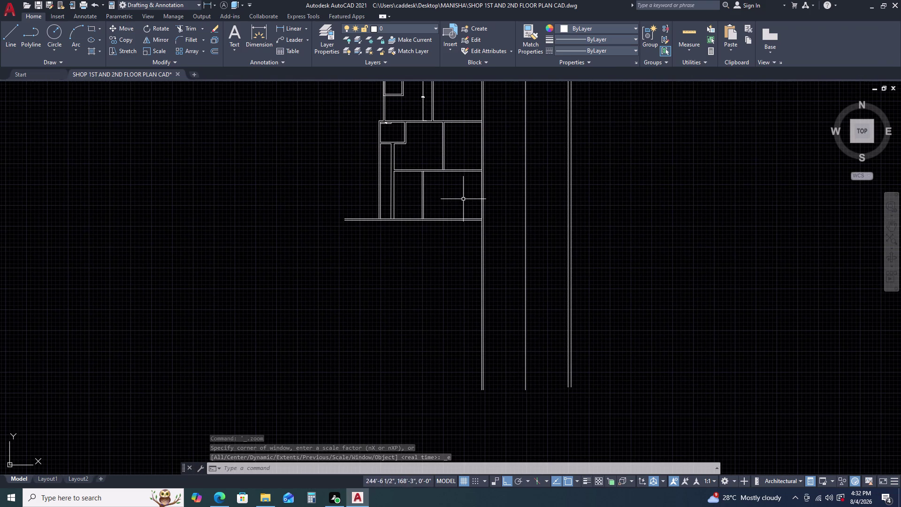
key(Escape)
key(Escape)
key(Escape)
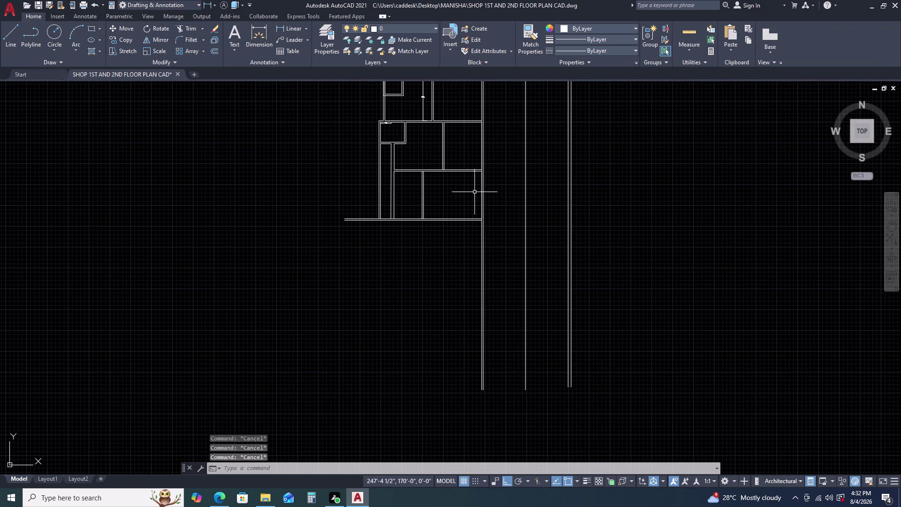
scroll(up, 3)
click(490, 194)
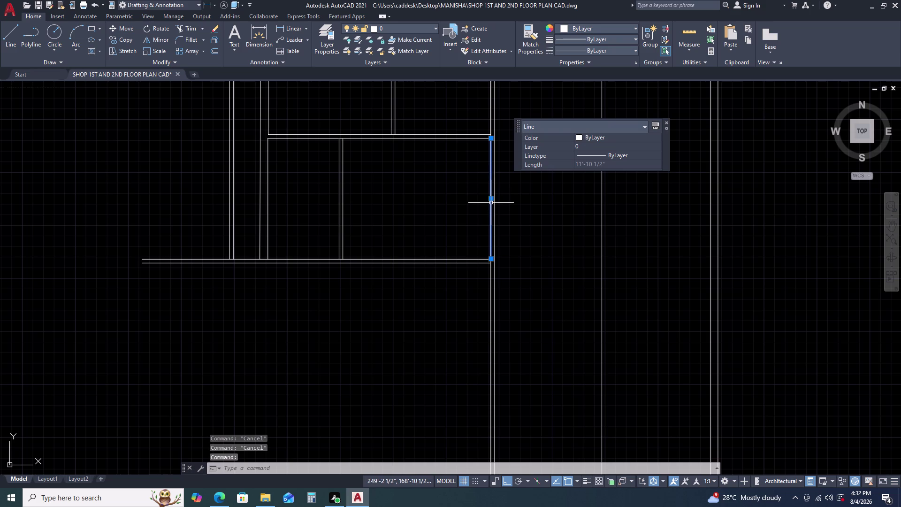
key(Delete)
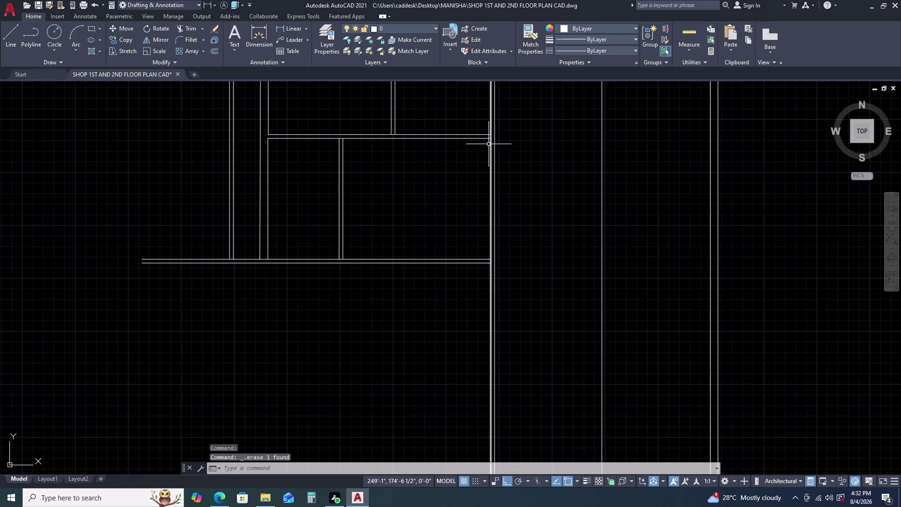
Delete another stray line near the cleaned corner and pan back to the right-hand walls.
scroll(up, 3)
middle_drag(492, 128, 495, 145)
middle_drag(495, 154, 496, 213)
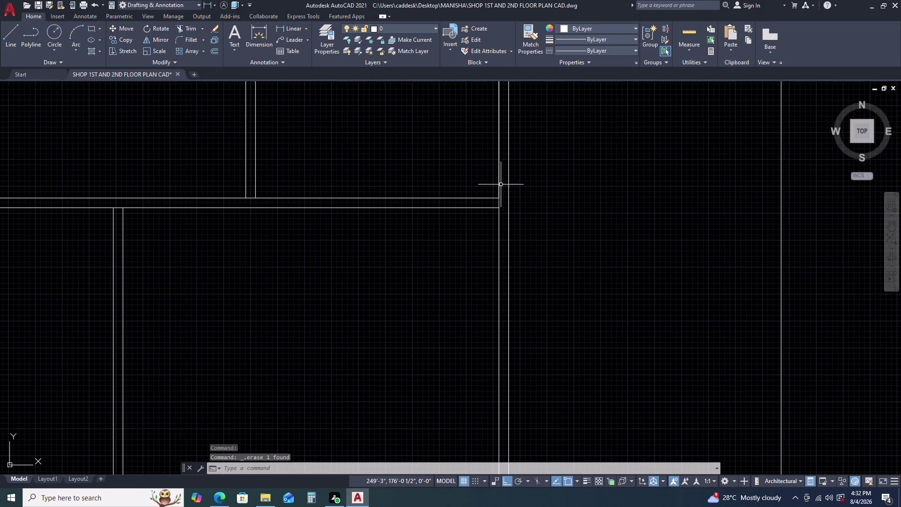
click(499, 177)
key(Delete)
scroll(down, 3)
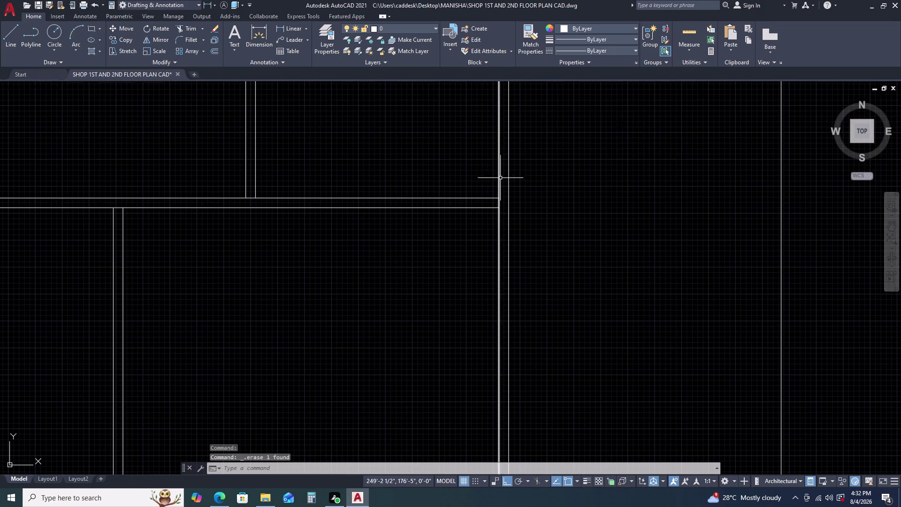
scroll(down, 3)
scroll(up, 3)
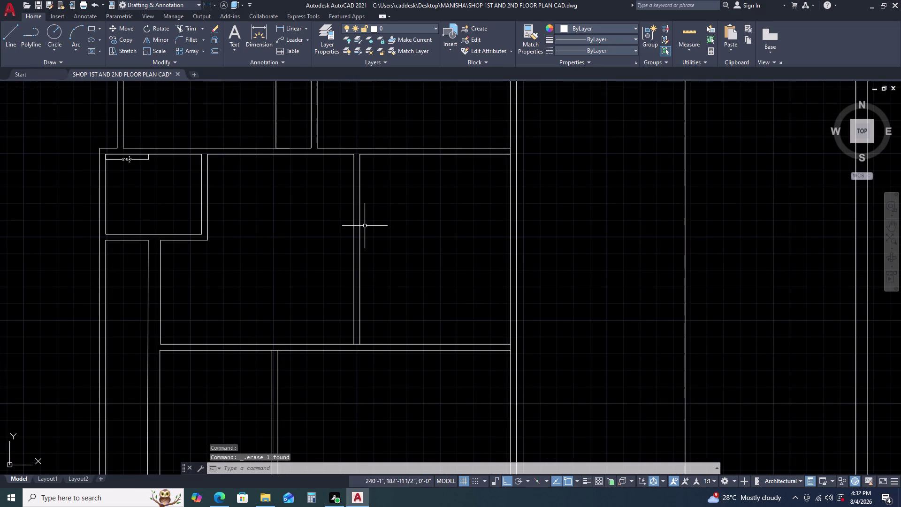
middle_drag(365, 226, 365, 177)
middle_click(366, 175)
scroll(down, 3)
middle_drag(439, 286, 394, 206)
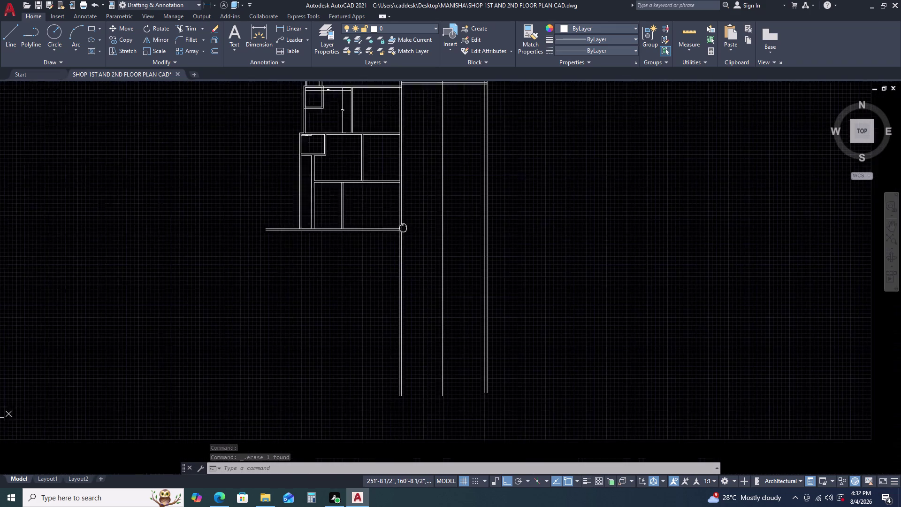
middle_drag(393, 206, 389, 191)
scroll(up, 3)
scroll(up, 3)
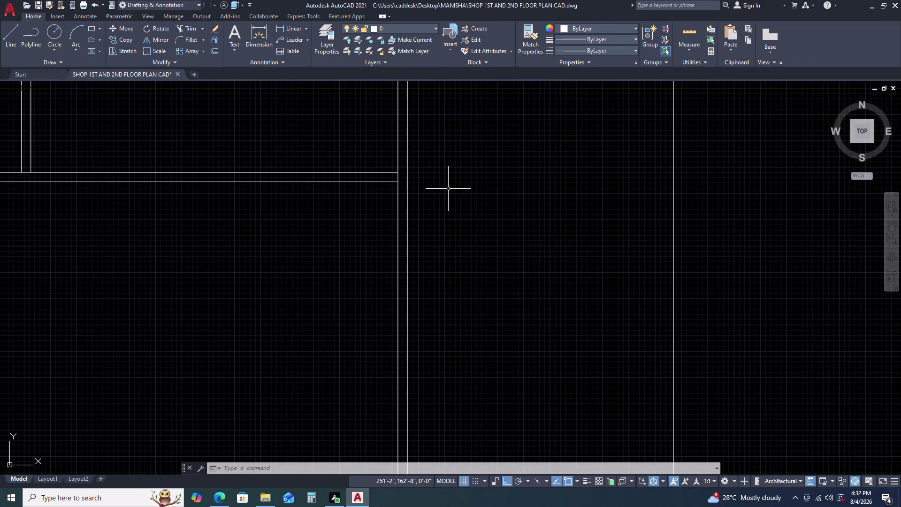
Start Trim with TR, then cancel it and switch to the LINE command.
key(t)
key(r)
key(space)
click(397, 176)
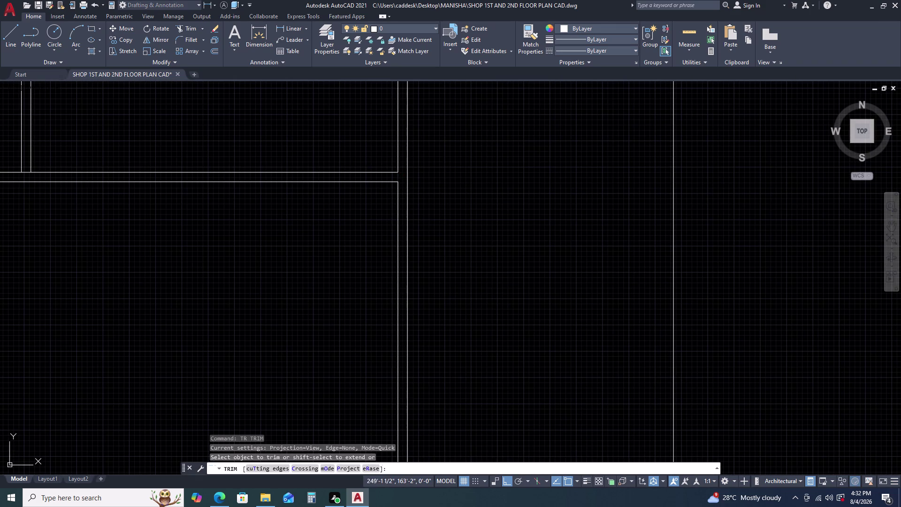
key(Escape)
scroll(down, 3)
key(l)
key(space)
scroll(up, 3)
Draw an 11'-10 1/2" vertical line from the upper wall corner down to the lower wall.
click(398, 200)
scroll(down, 3)
middle_drag(394, 325, 382, 228)
middle_click(379, 210)
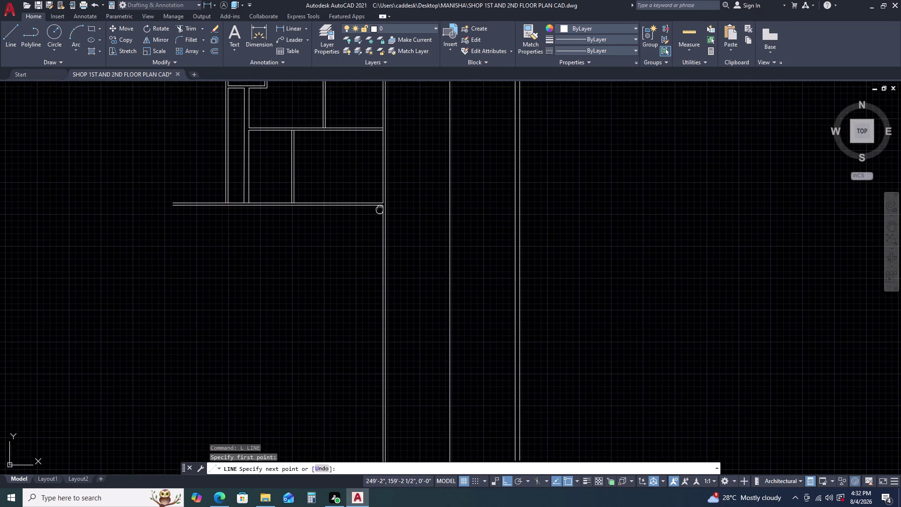
scroll(down, 3)
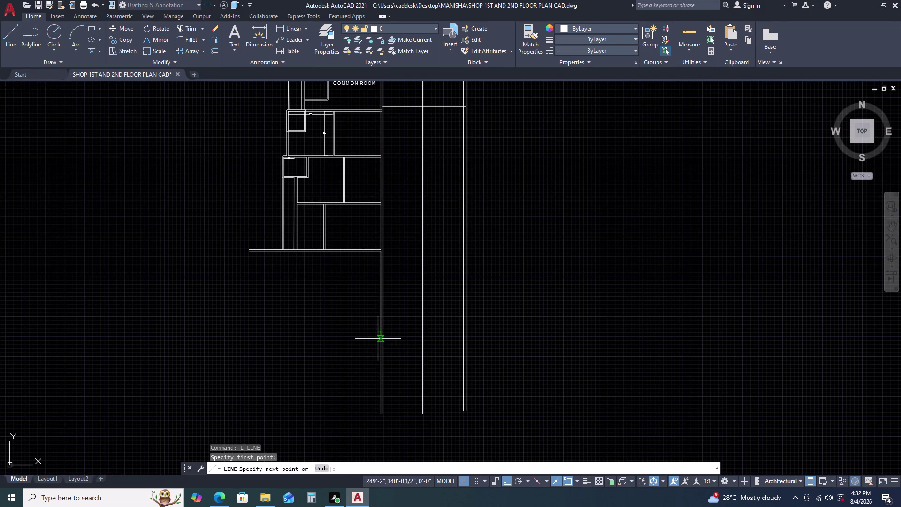
middle_drag(377, 339, 395, 279)
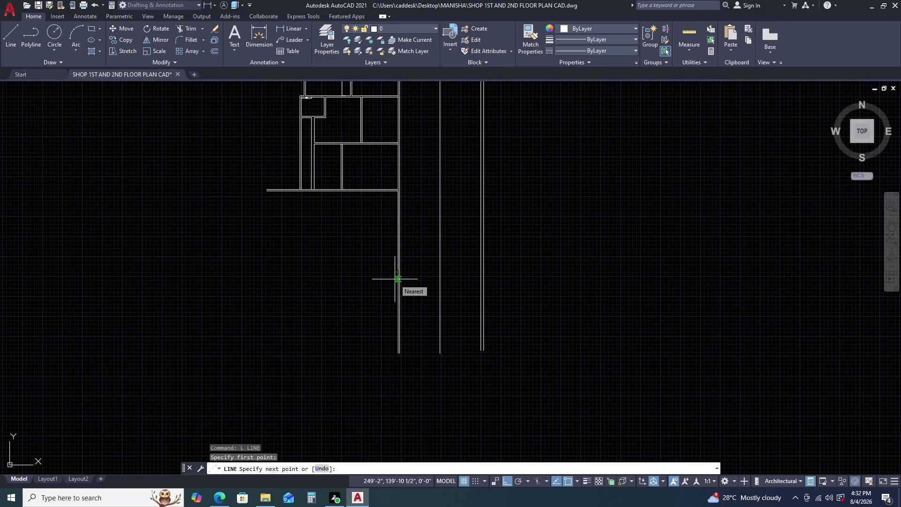
text(11)
key(apostrophe)
text(10)
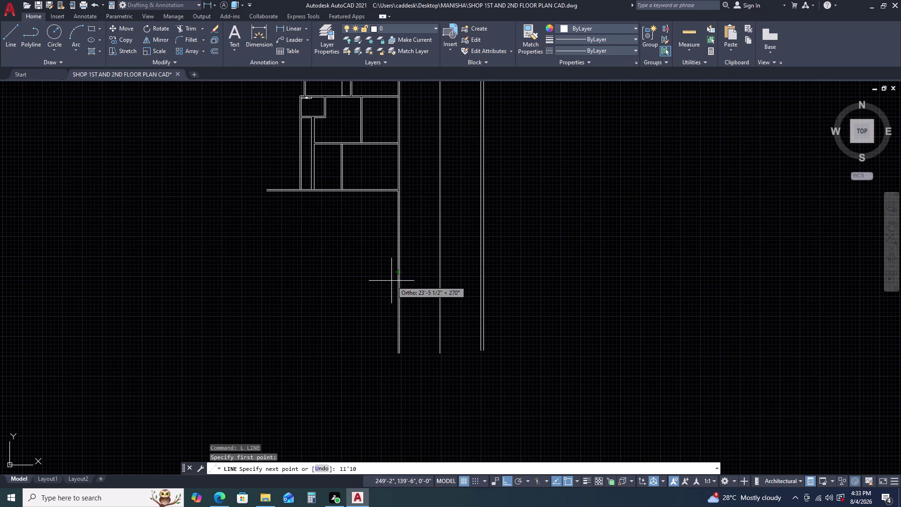
text(.5)
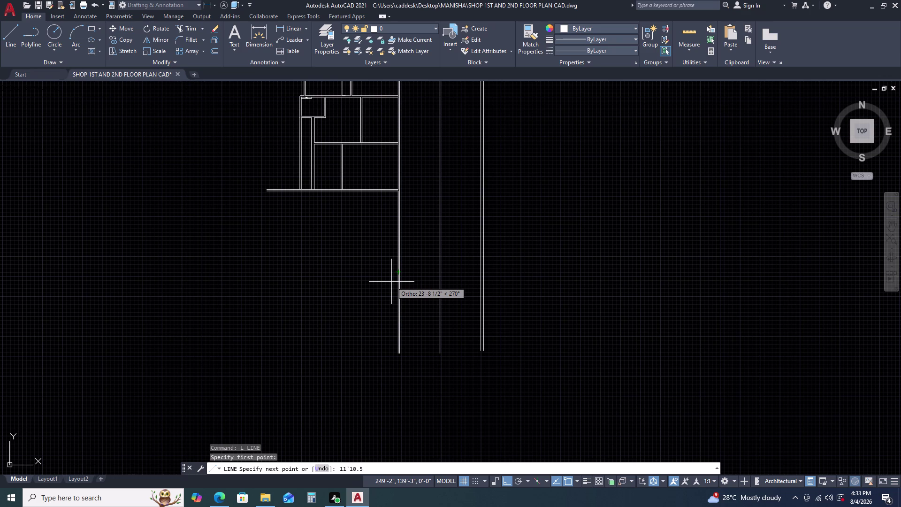
key(Return)
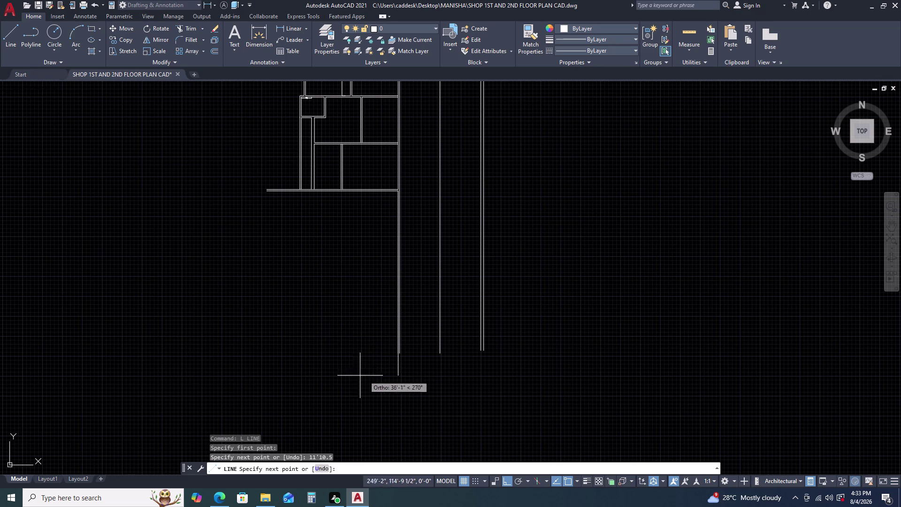
Clear the selection and pick the newly drawn vertical wall line.
click(202, 270)
key(Escape)
scroll(up, 3)
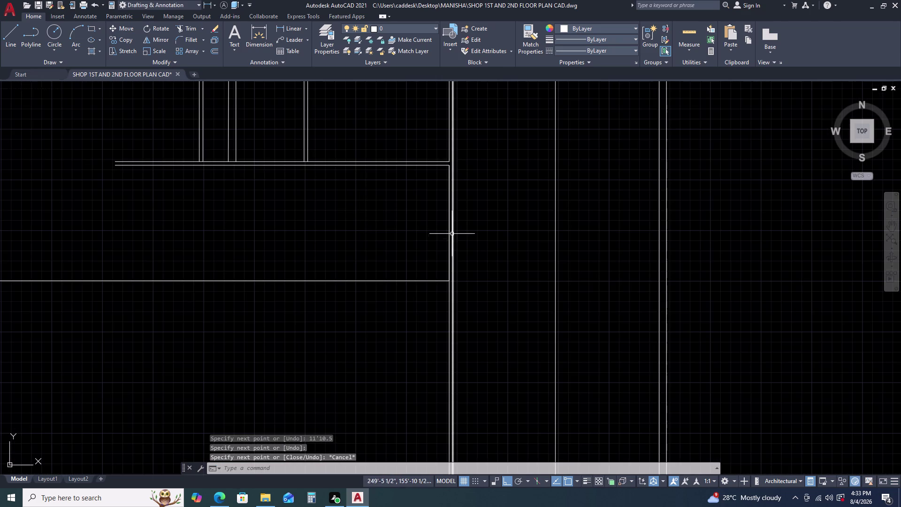
click(448, 228)
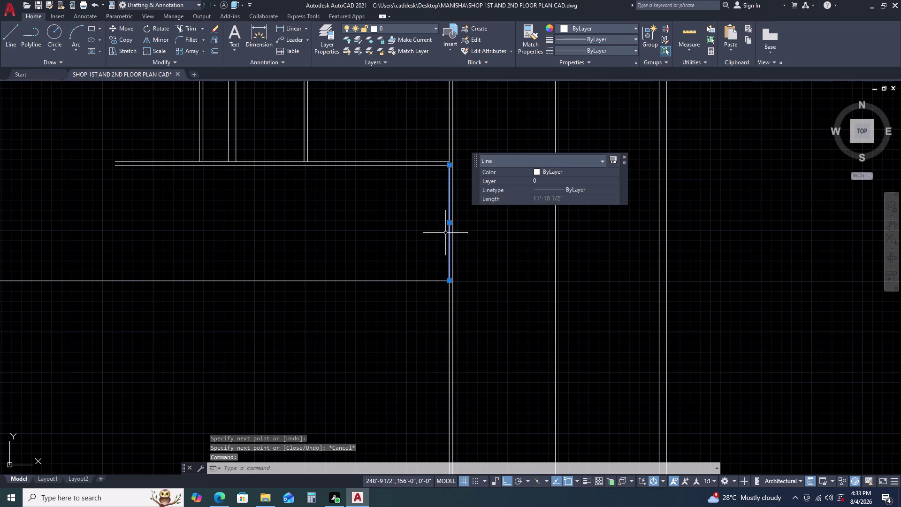
Offset the right wall line 14'-6 1/2" to the left as a new partition line.
text(O)
key(space)
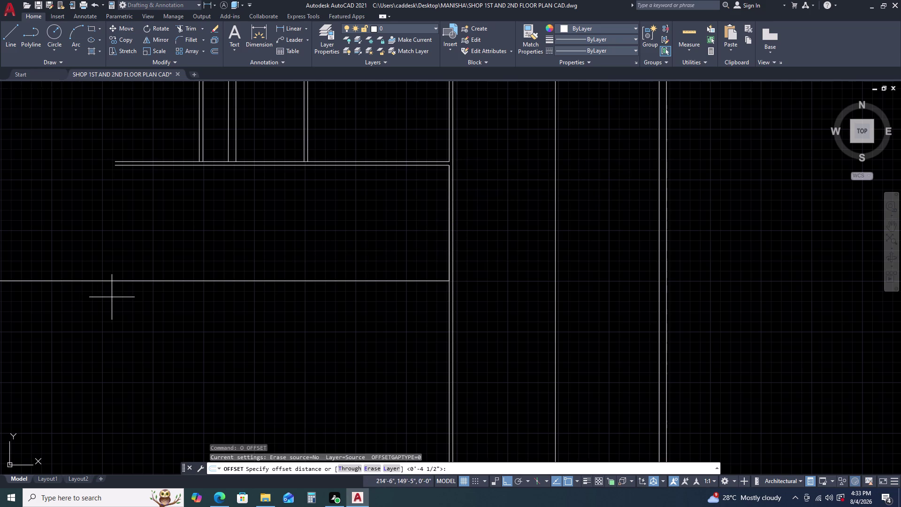
text(14)
key(apostrophe)
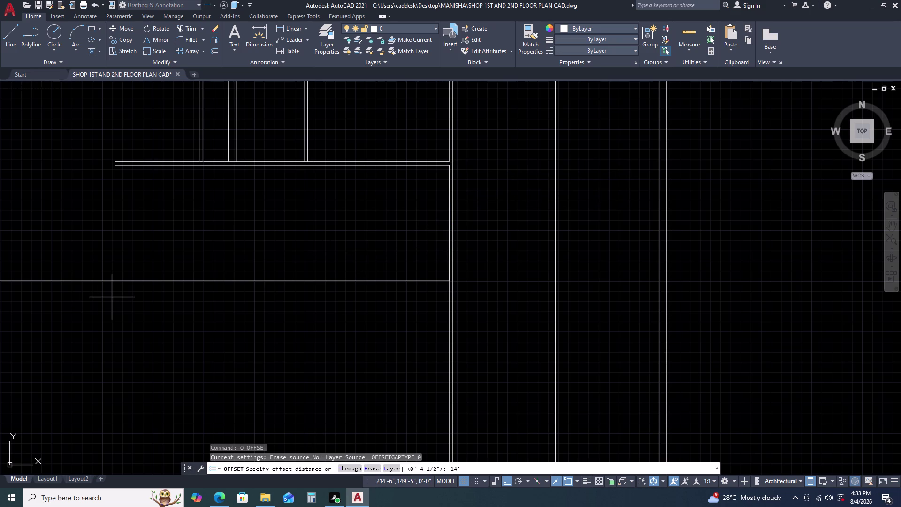
text(6.)
key(5)
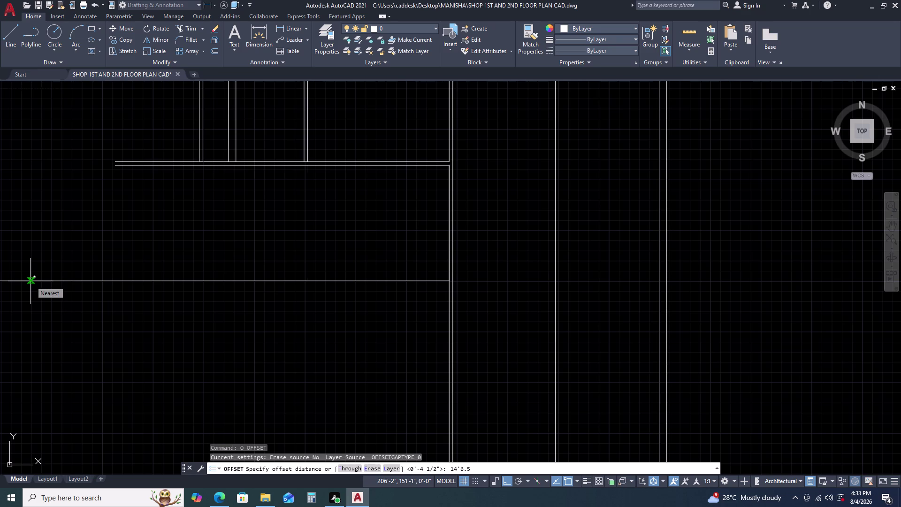
key(Return)
click(45, 257)
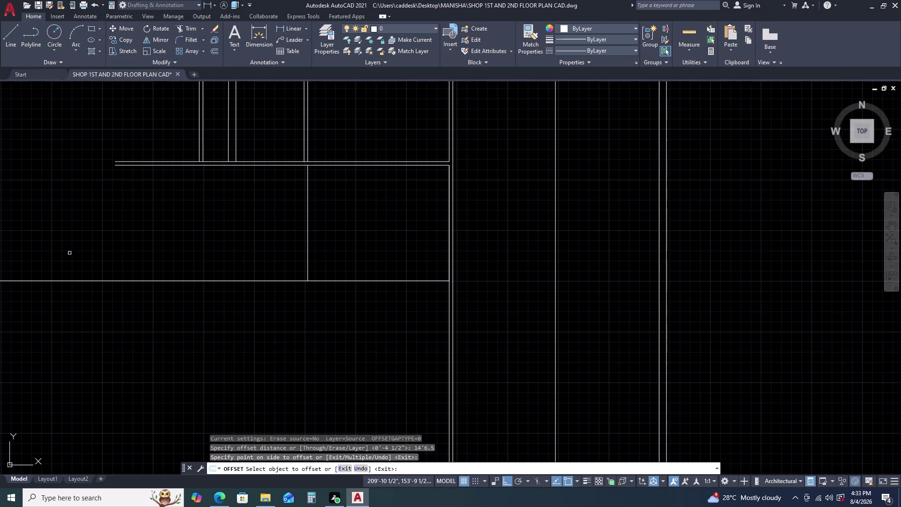
key(Escape)
Offset the new partition line 4 1/2" to make it a double wall.
click(304, 213)
click(311, 211)
click(313, 206)
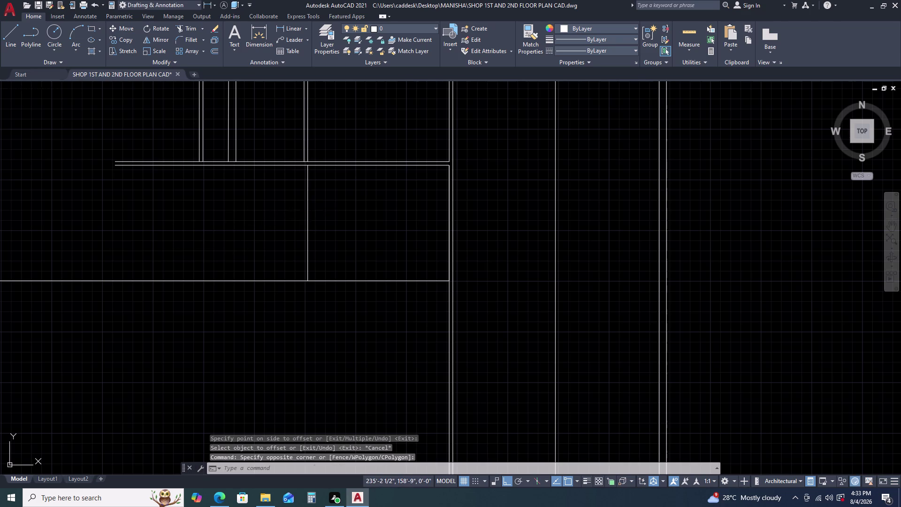
click(297, 219)
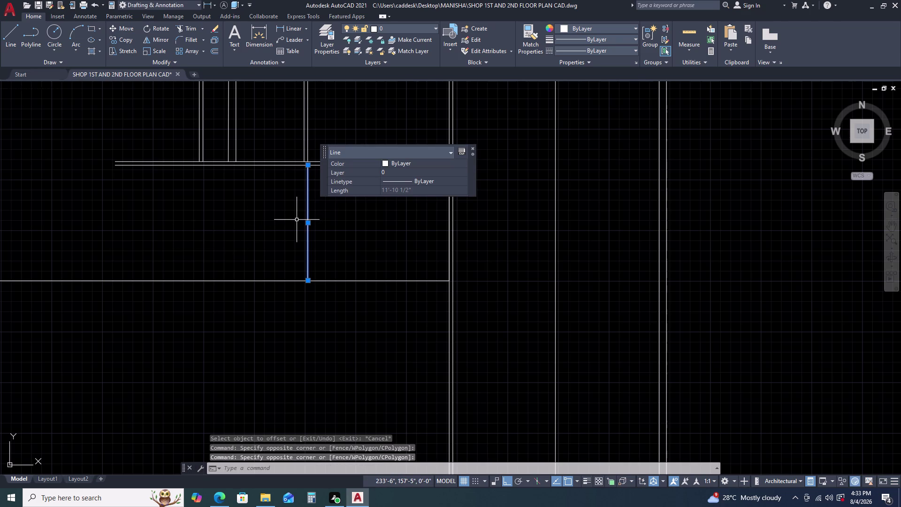
text(O)
key(space)
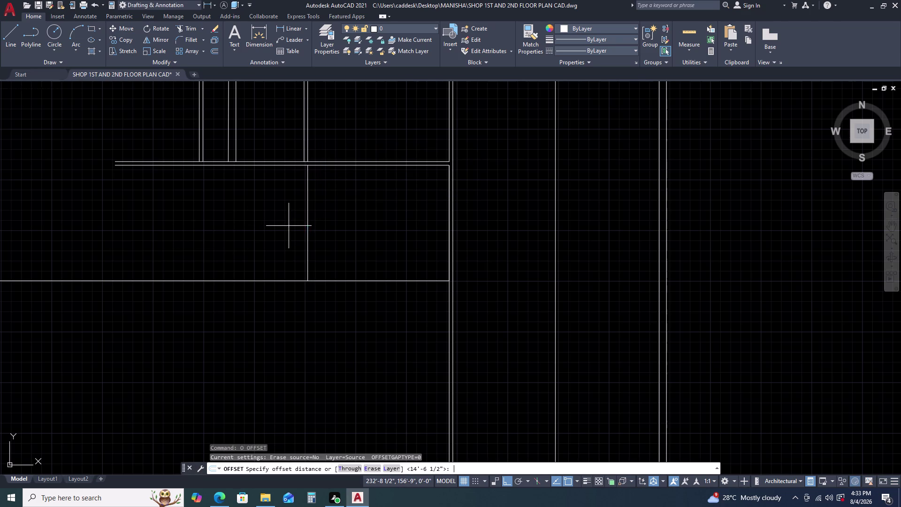
text(4.5)
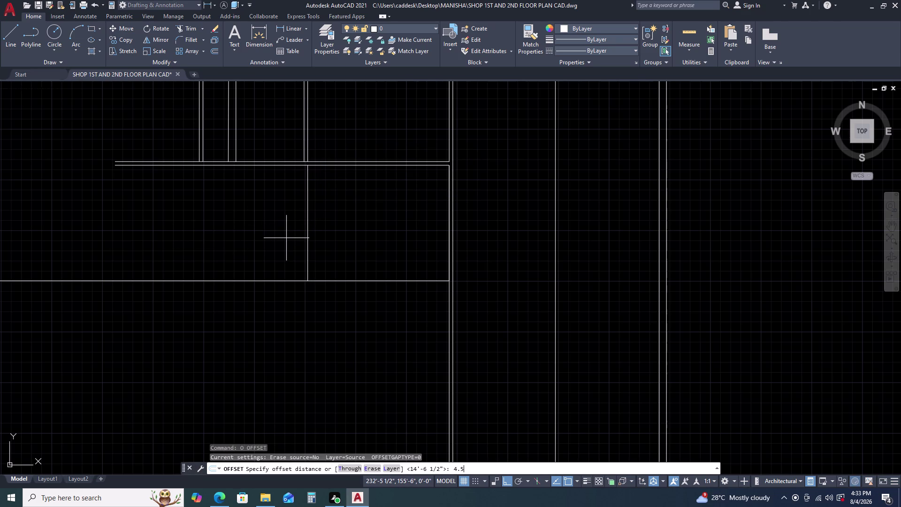
key(Return)
click(287, 238)
scroll(up, 3)
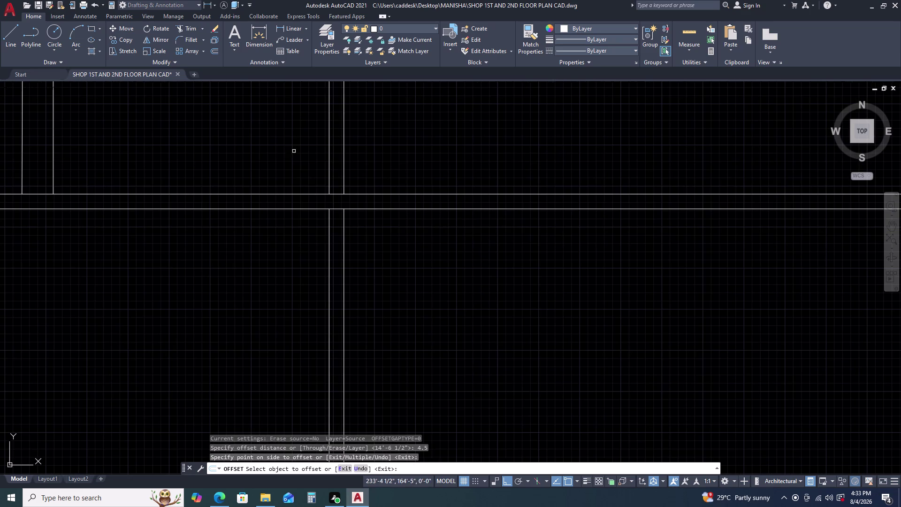
key(Escape)
Offset a single wall line 8' further left and pan across the floor plan.
scroll(down, 3)
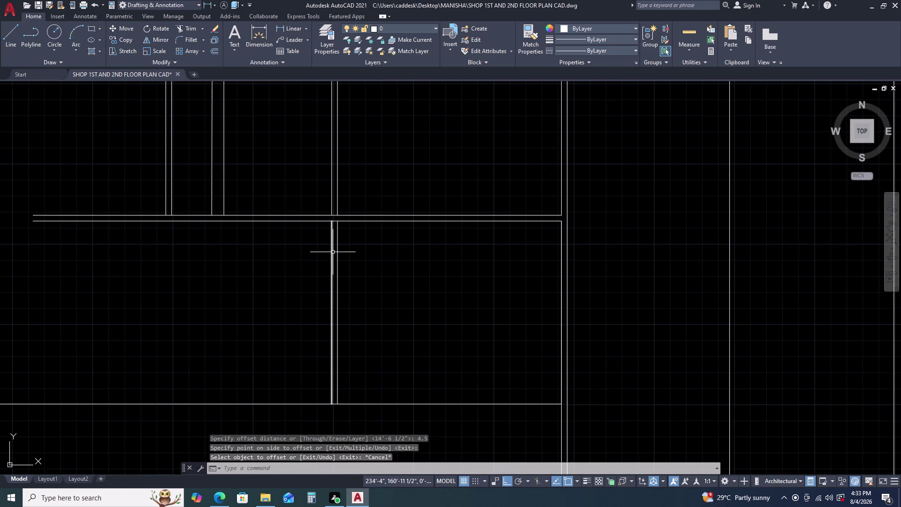
click(332, 252)
key(o)
key(space)
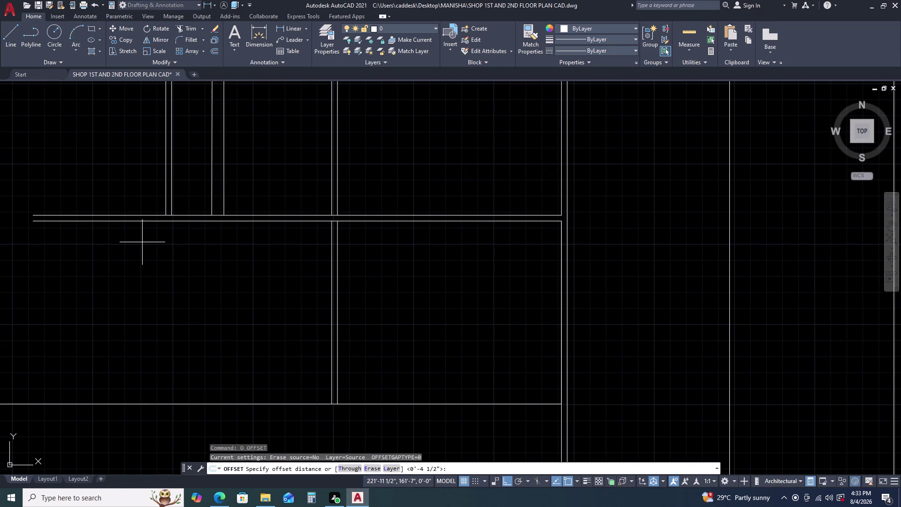
key(8)
scroll(up, 3)
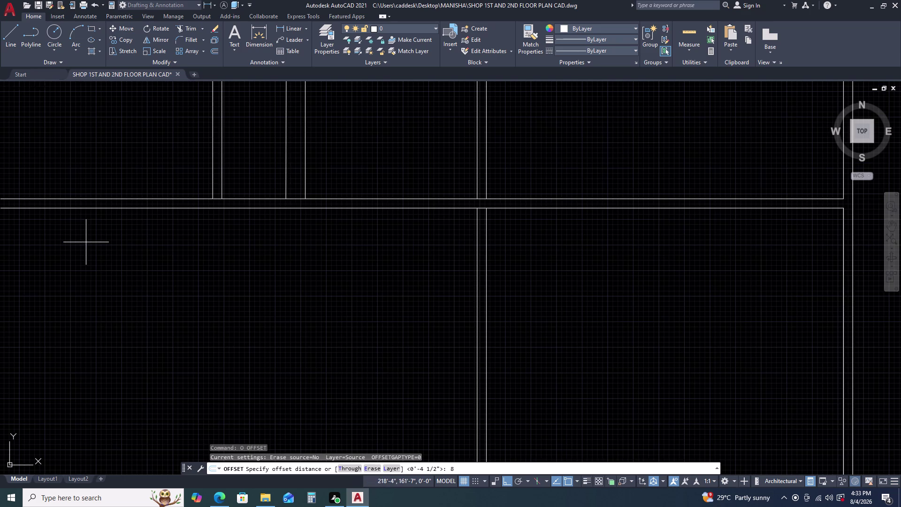
key(apostrophe)
key(Return)
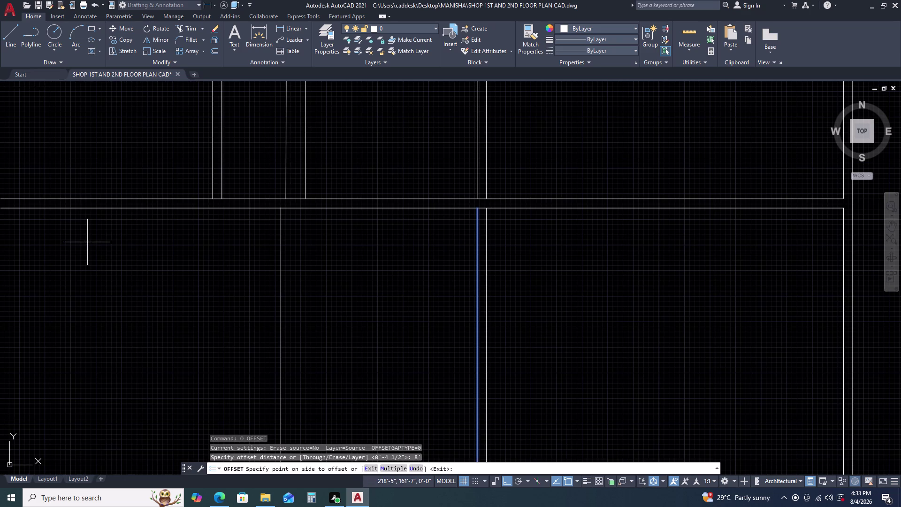
click(28, 245)
scroll(down, 3)
middle_drag(131, 299, 236, 260)
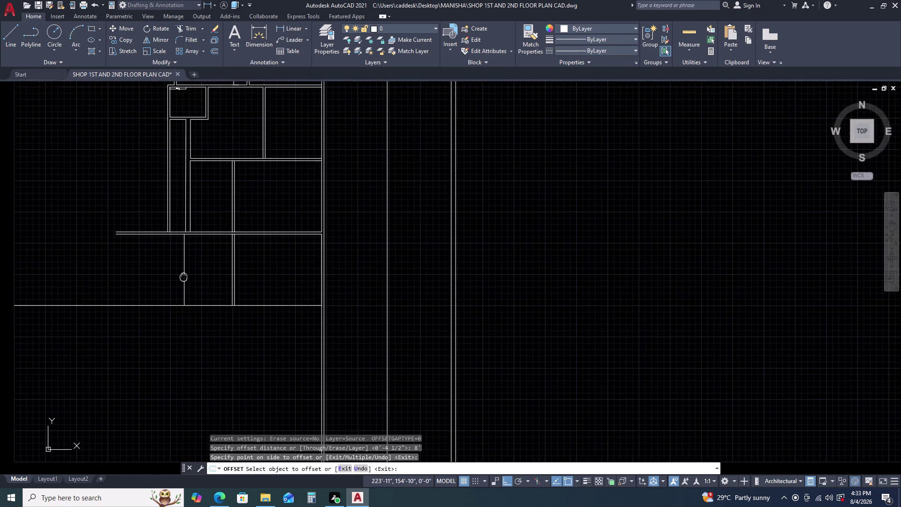
middle_drag(235, 260, 255, 252)
key(Escape)
Offset the 8' wall line by 4 1/2" to form a double wall.
click(267, 237)
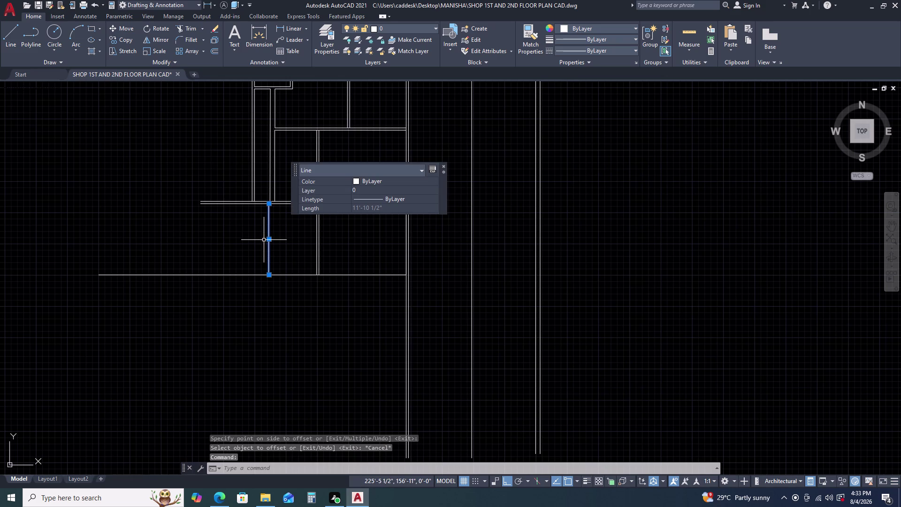
key(o)
key(space)
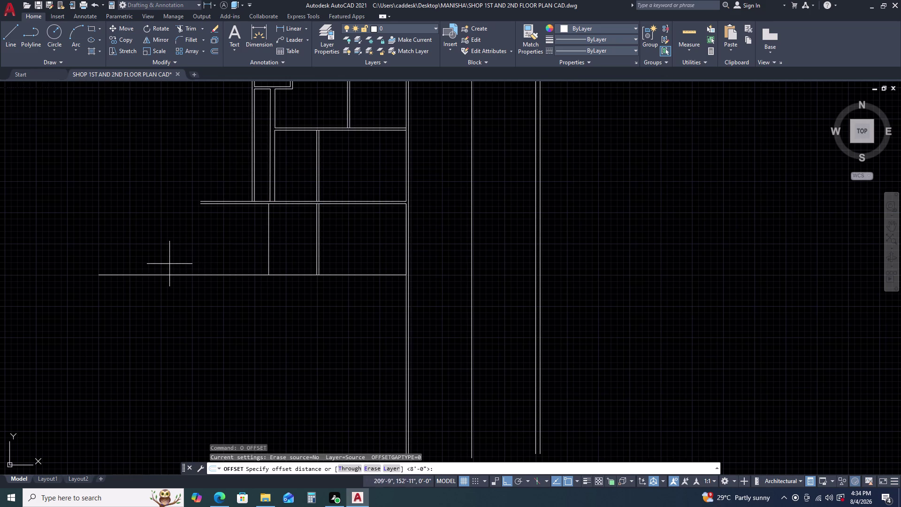
key(2)
key(apostrophe)
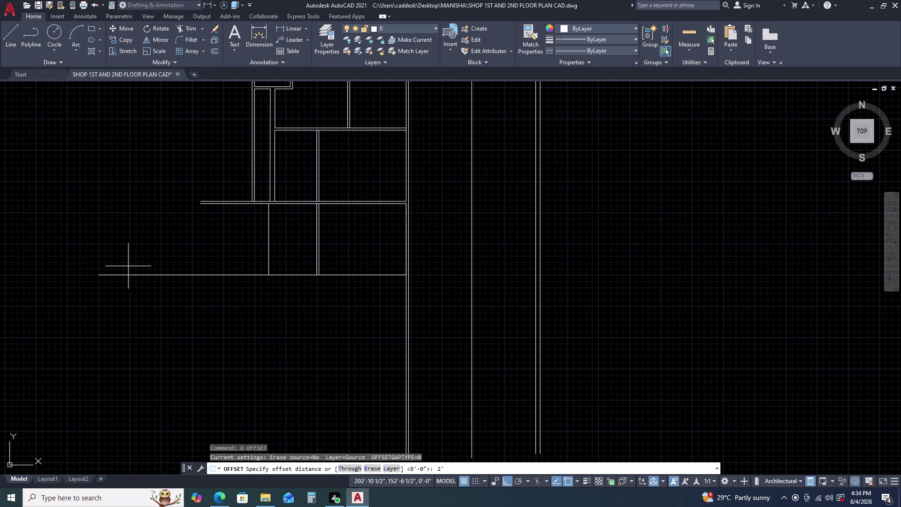
key(BackSpace)
key(BackSpace)
text(4.5)
key(Return)
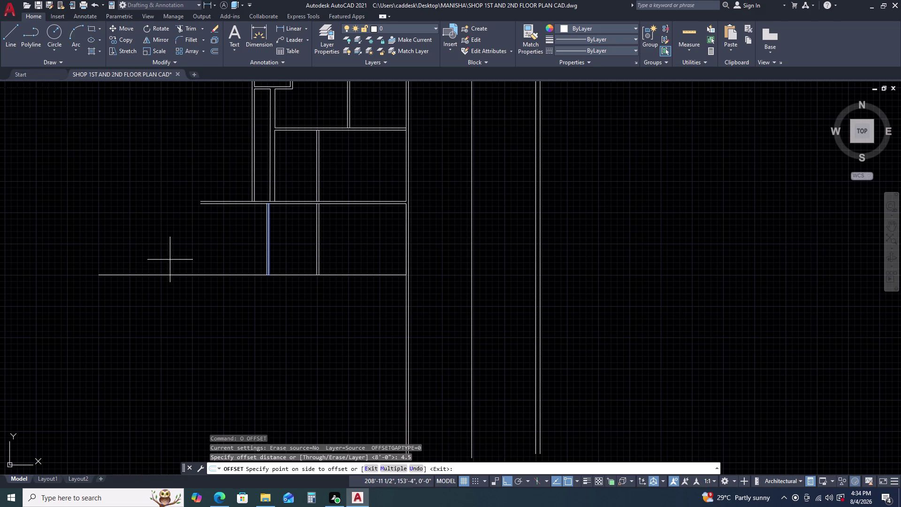
click(170, 260)
key(Escape)
Offset a new wall line 2'-11 1/2" to the left.
scroll(up, 3)
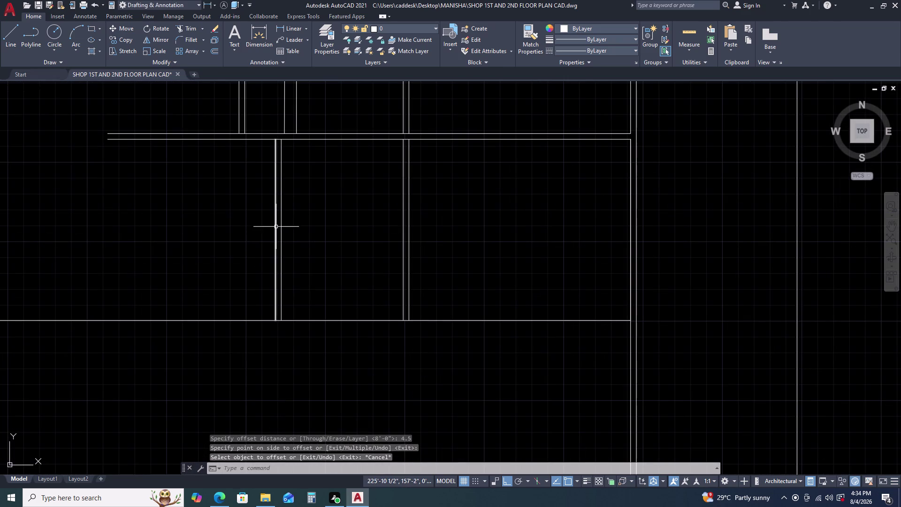
click(276, 227)
key(o)
key(space)
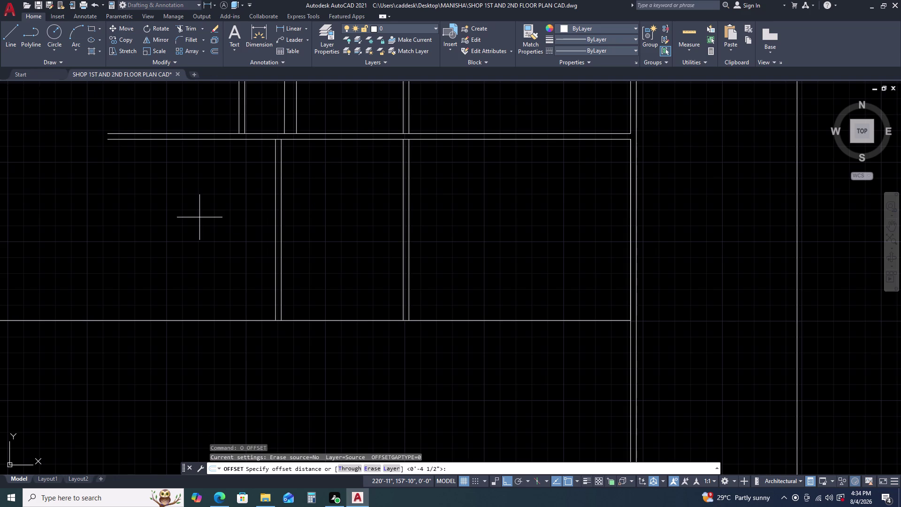
key(2)
key(apostrophe)
text(1)
text(1.5)
key(Return)
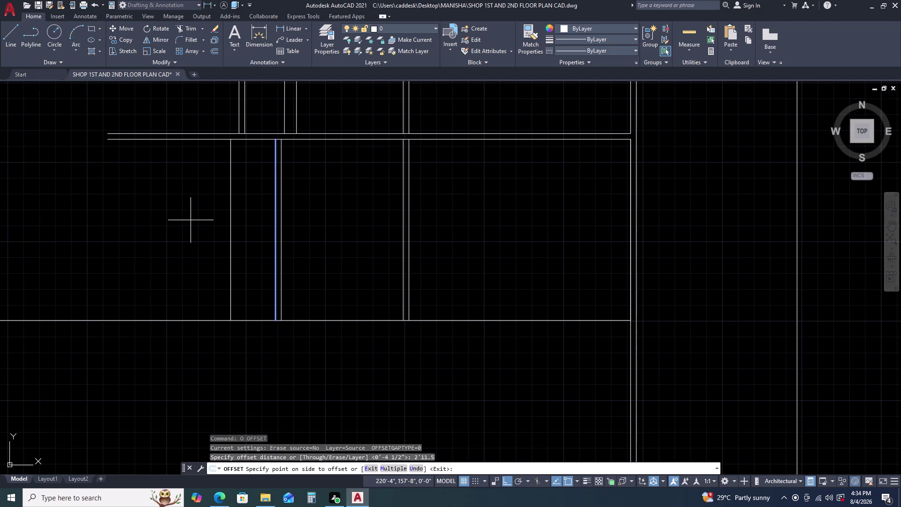
click(190, 220)
key(Escape)
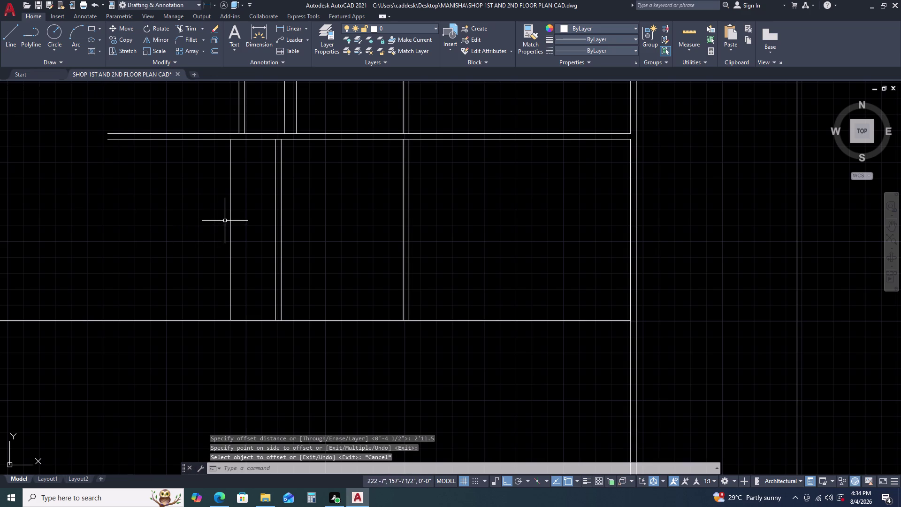
Offset that line 4 1/2" to the left to complete the second double wall.
click(231, 215)
key(o)
key(space)
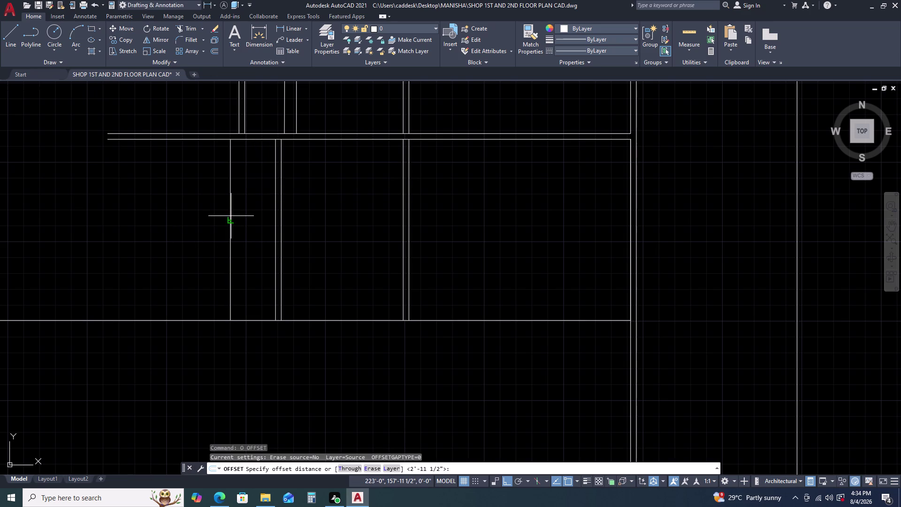
key(4)
key(period)
key(5)
key(Return)
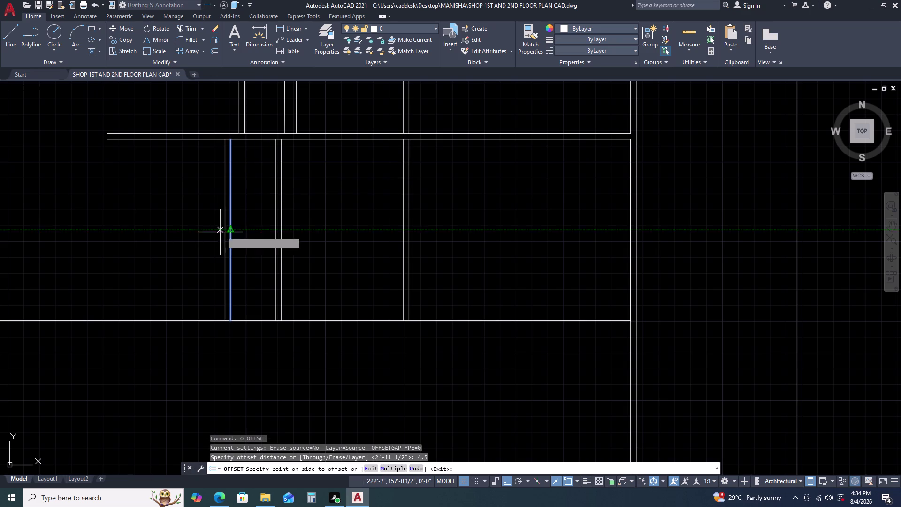
click(195, 236)
key(Escape)
Pan to the upper wall junction and select a vertical wall line.
scroll(down, 3)
scroll(up, 3)
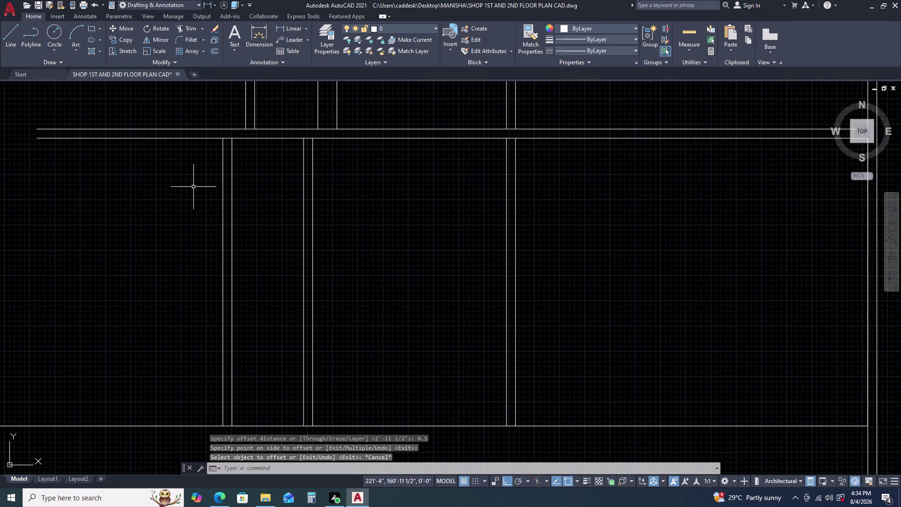
middle_drag(198, 187, 260, 209)
scroll(down, 3)
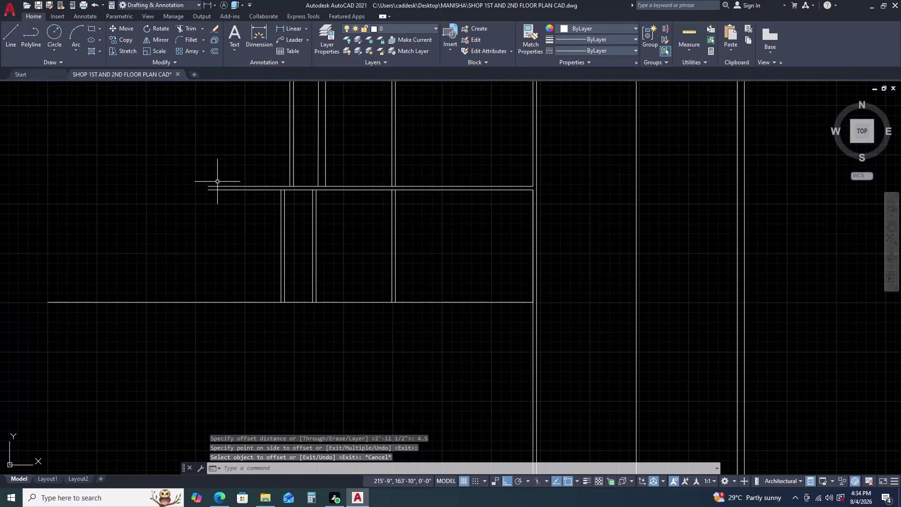
click(281, 198)
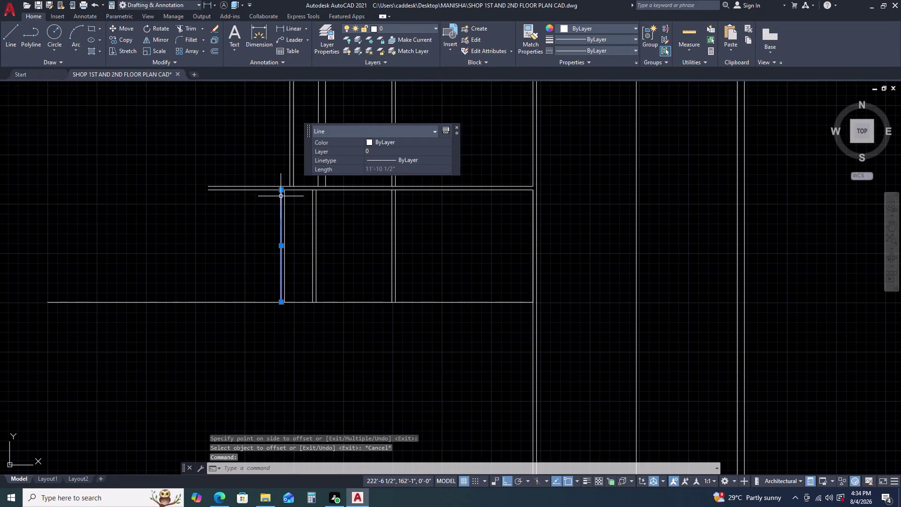
scroll(up, 3)
Adjust the top end of the vertical wall line, then clear the selection.
scroll(up, 3)
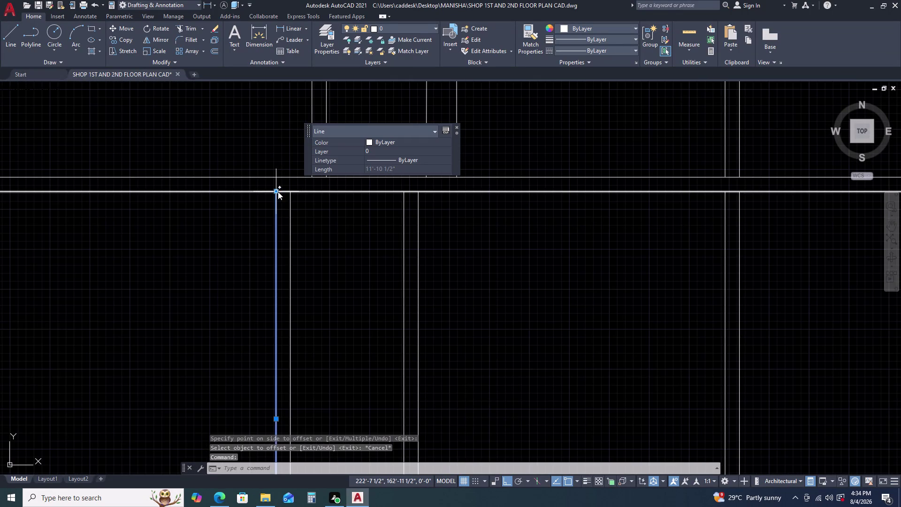
click(278, 191)
click(275, 179)
key(Escape)
click(291, 213)
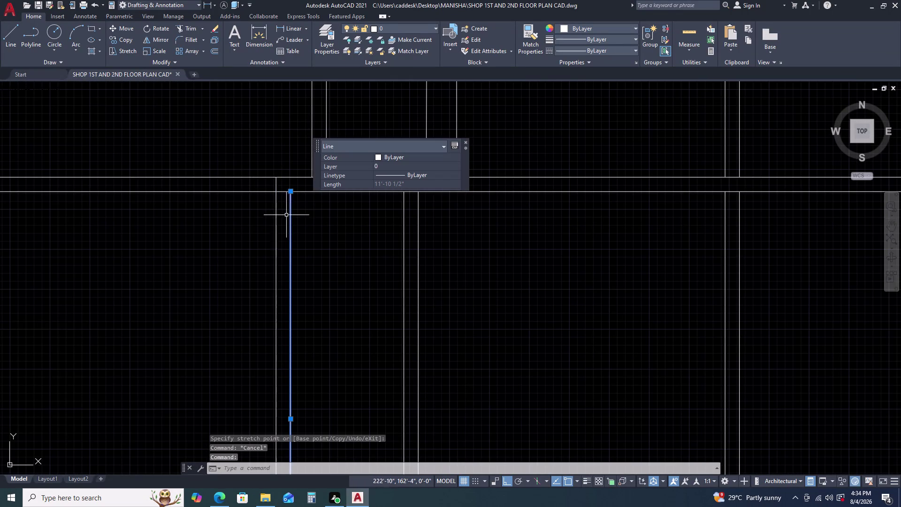
click(285, 216)
key(Escape)
click(289, 192)
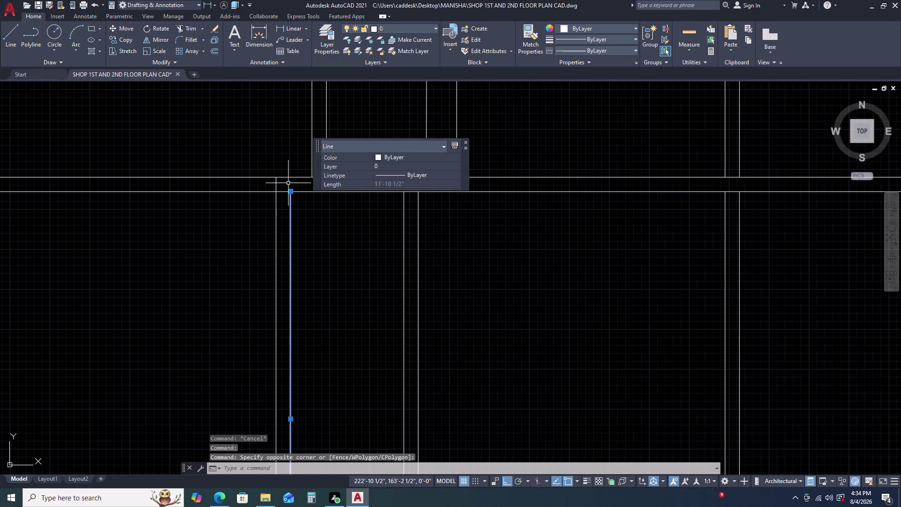
click(291, 190)
click(292, 177)
scroll(down, 3)
key(Escape)
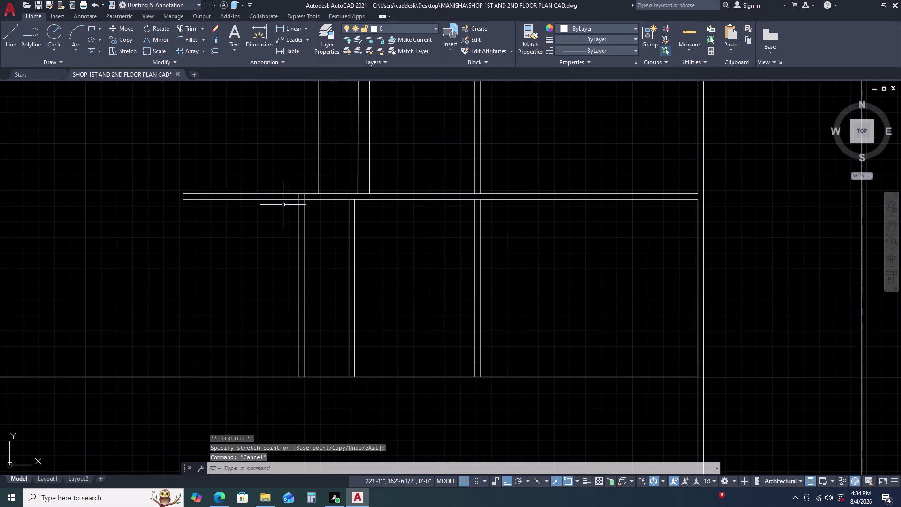
Try a trim at the first junction, cancel it, and pan to the next junction.
text(TR)
key(space)
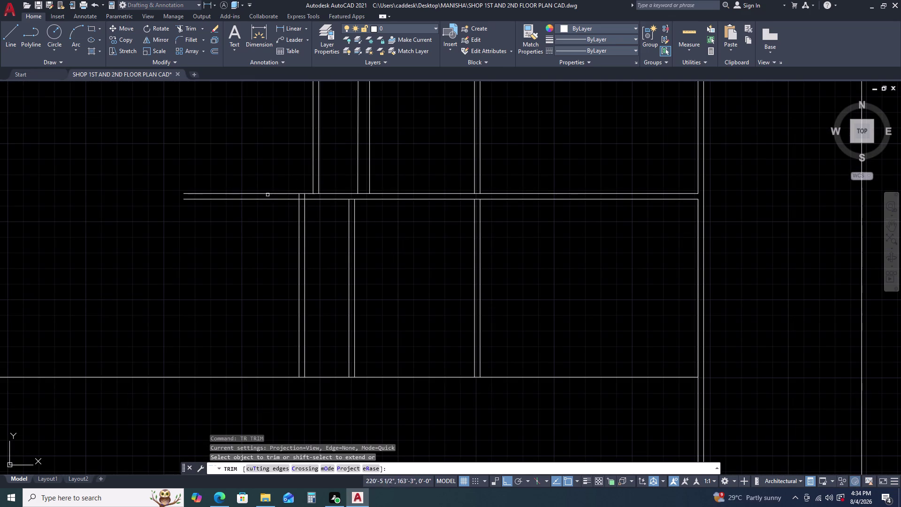
click(265, 200)
click(266, 194)
key(Escape)
scroll(down, 3)
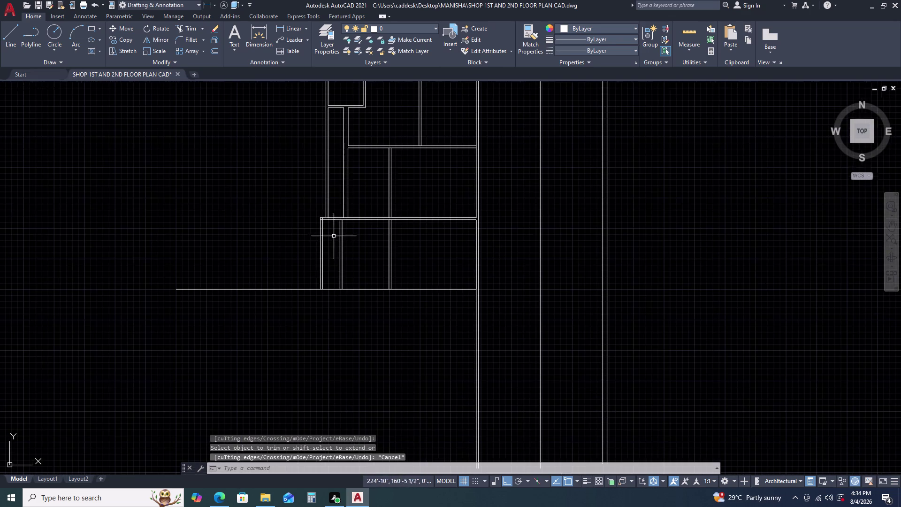
middle_click(331, 274)
middle_drag(331, 274, 334, 235)
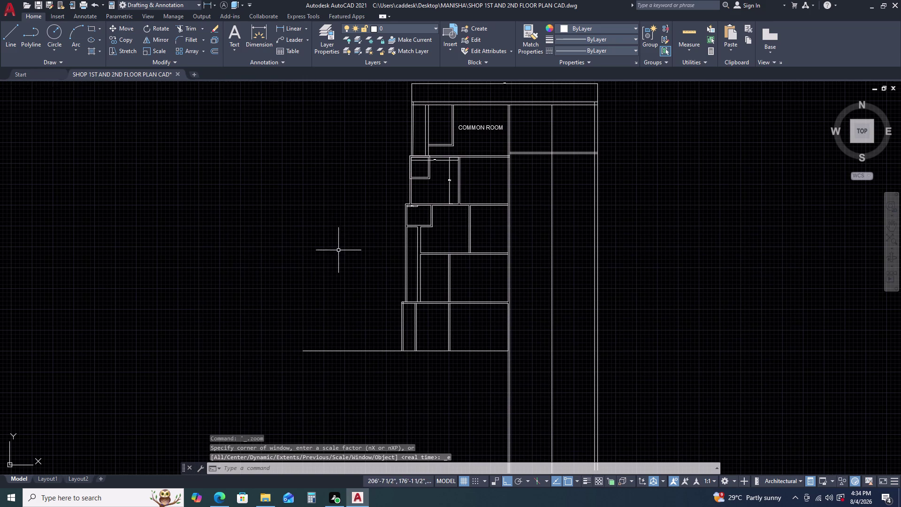
middle_drag(340, 256, 342, 212)
scroll(up, 3)
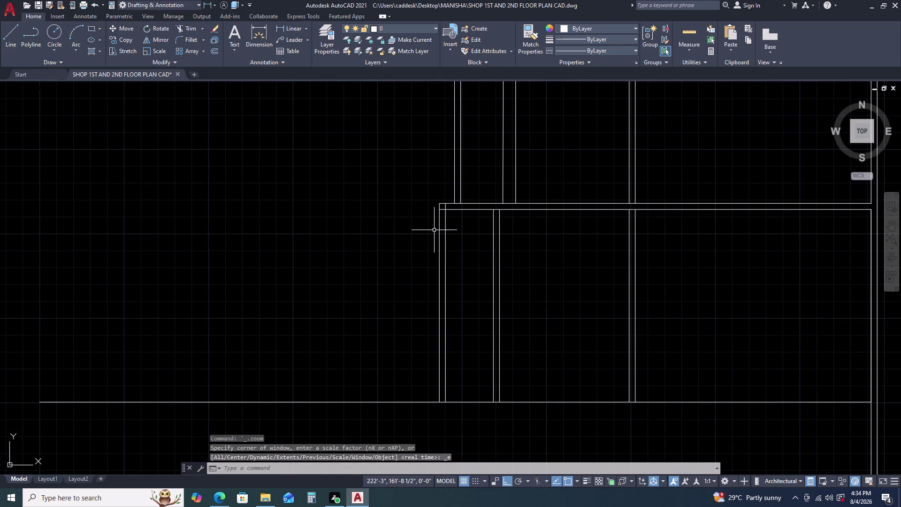
Trim the crossing wall line segments at the junctions in view with TR.
key(t)
text(R)
key(space)
scroll(up, 3)
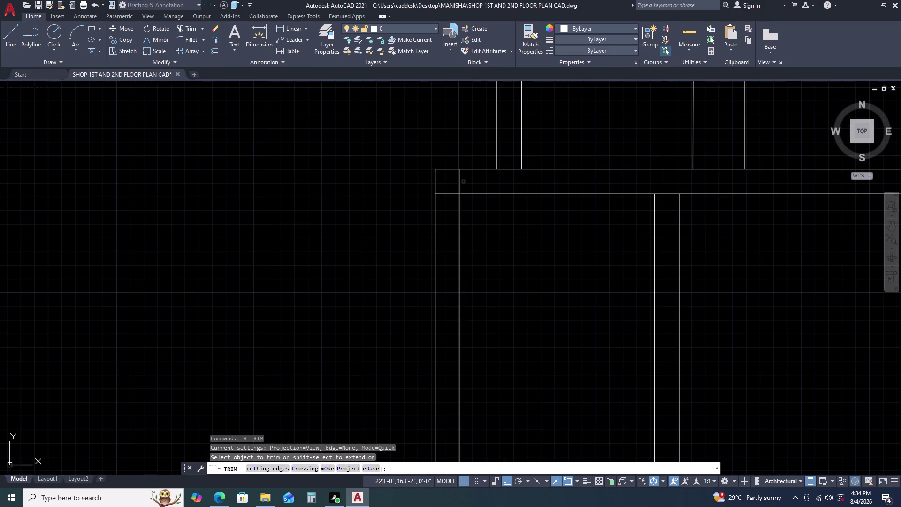
click(461, 178)
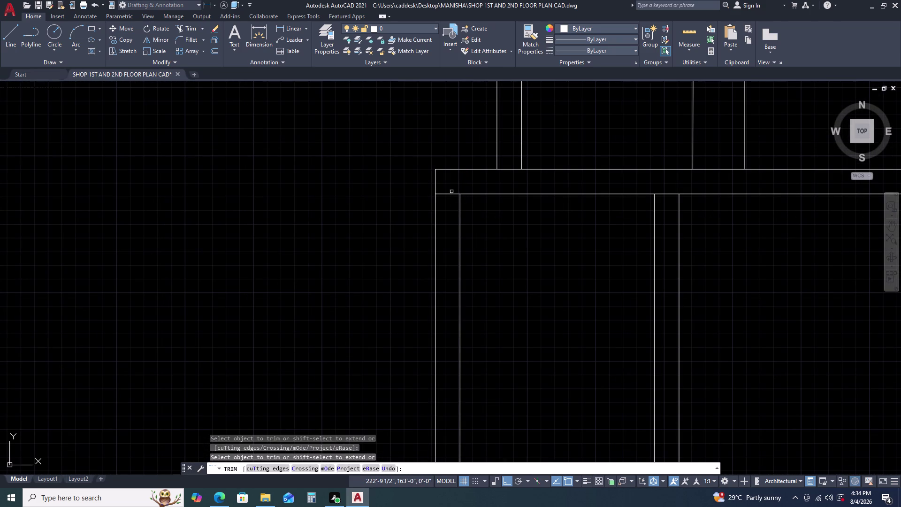
click(451, 192)
click(503, 168)
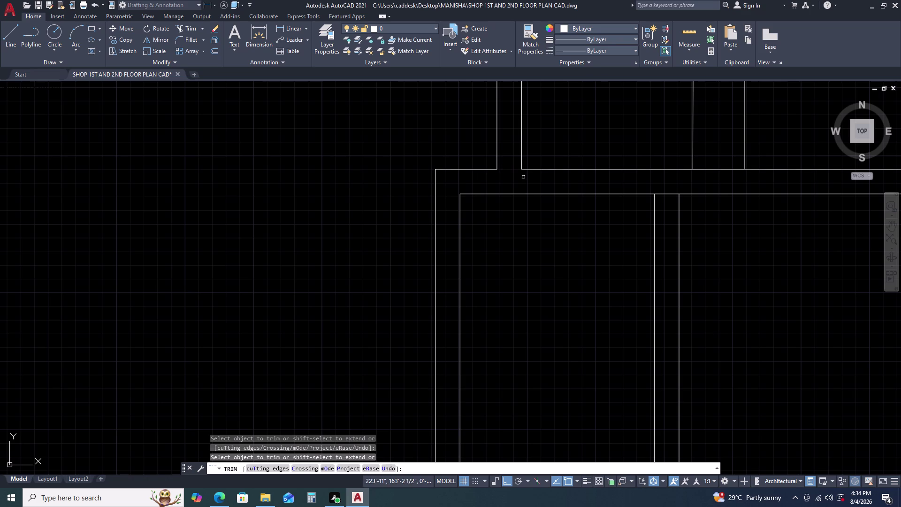
click(669, 195)
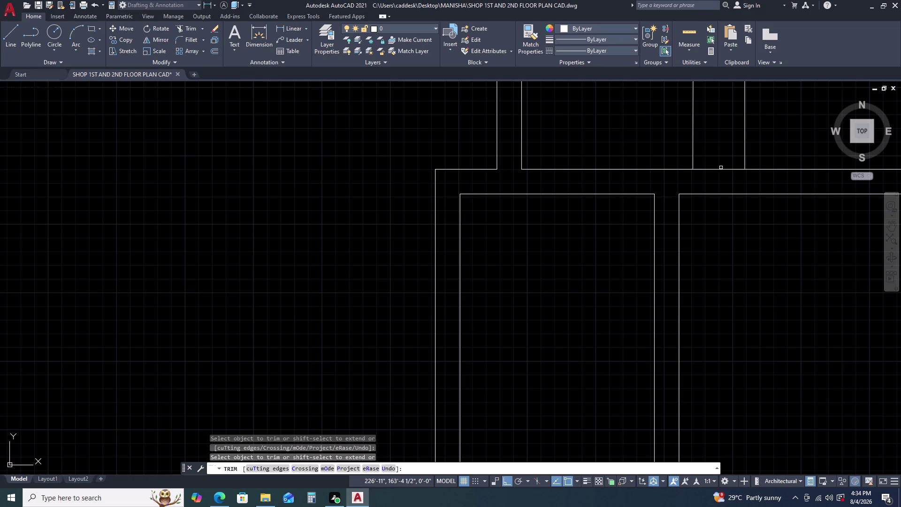
click(721, 167)
click(717, 172)
scroll(down, 3)
Fence-trim the remaining lines at the next T-junction and finish trimming.
middle_drag(746, 210, 390, 159)
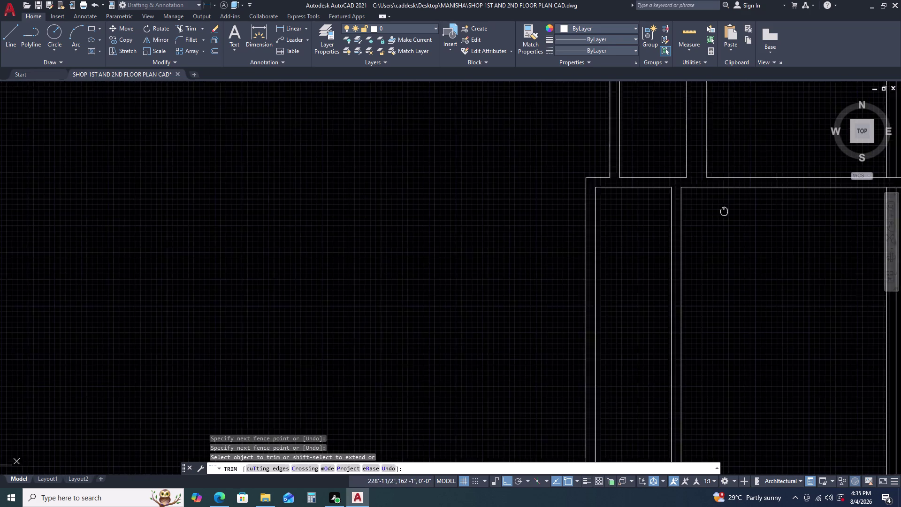
middle_drag(391, 159, 361, 155)
scroll(down, 3)
scroll(up, 3)
scroll(up, 3)
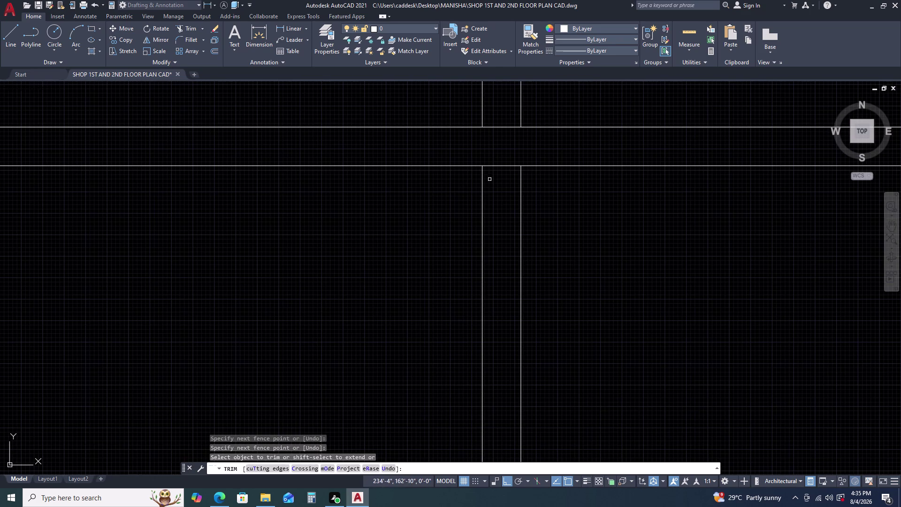
click(495, 167)
click(495, 163)
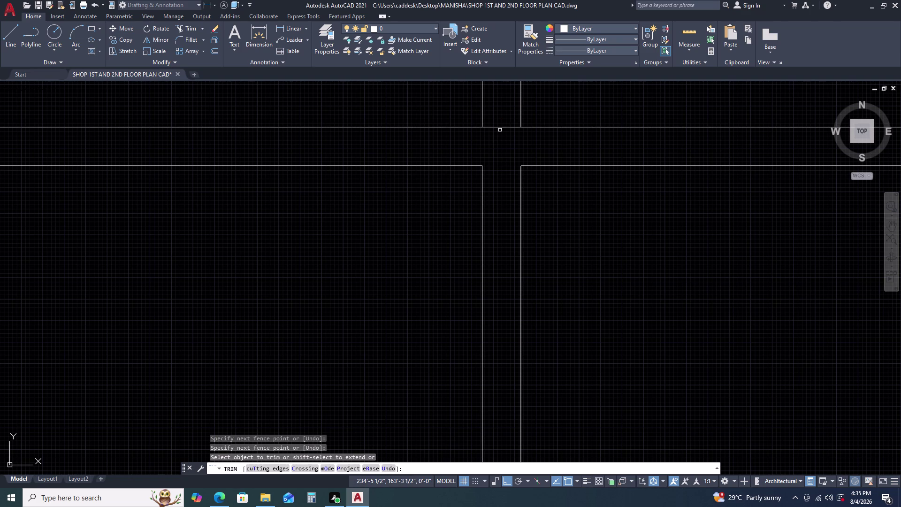
click(501, 127)
scroll(down, 3)
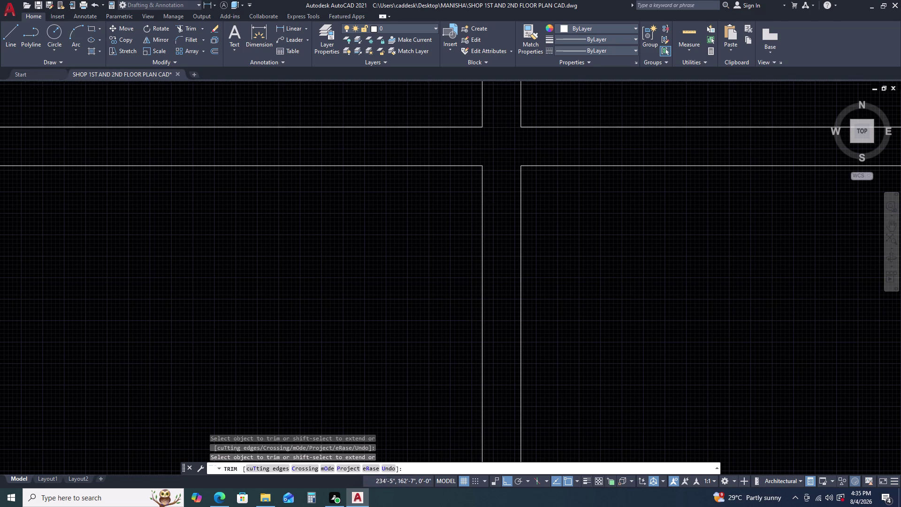
scroll(down, 3)
key(Escape)
scroll(down, 3)
scroll(up, 3)
middle_drag(479, 301, 474, 298)
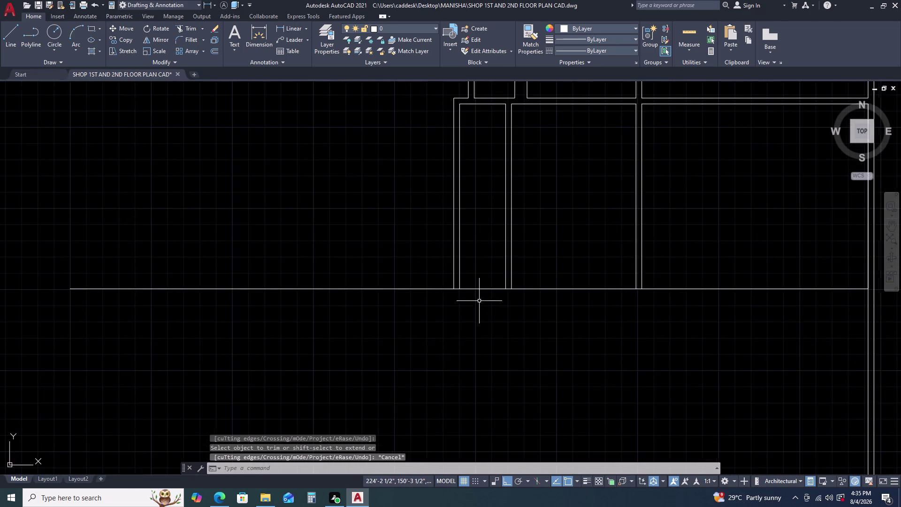
Offset the long bottom wall line 4.5 below to form the second wall line.
middle_drag(474, 299, 428, 216)
click(431, 199)
click(420, 225)
key(o)
key(space)
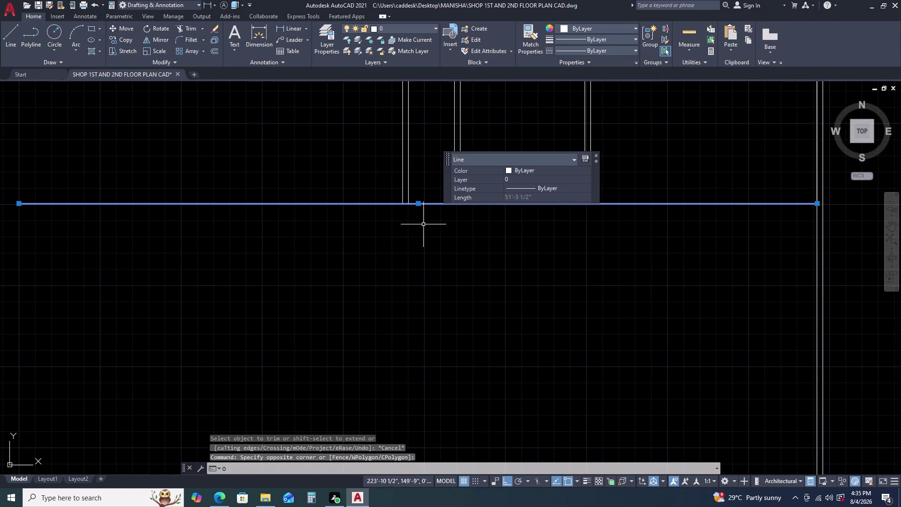
key(4)
key(period)
key(5)
key(Return)
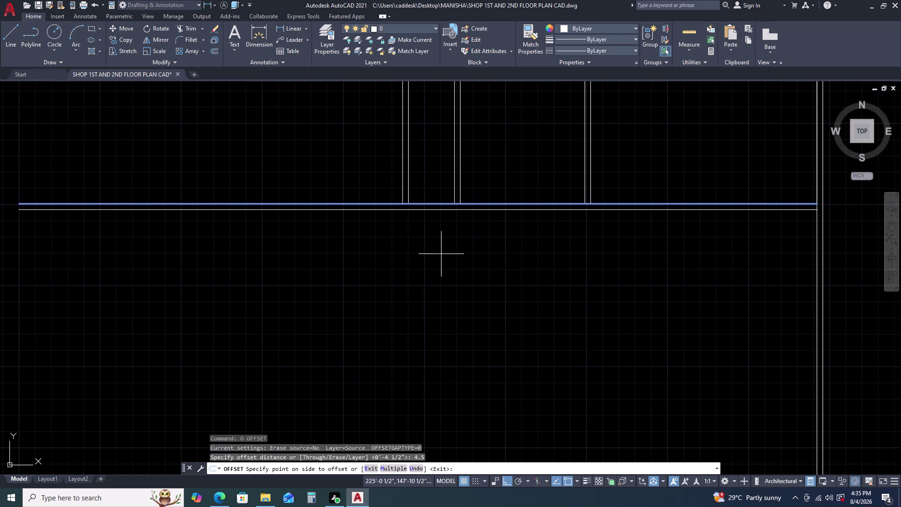
click(441, 254)
key(Escape)
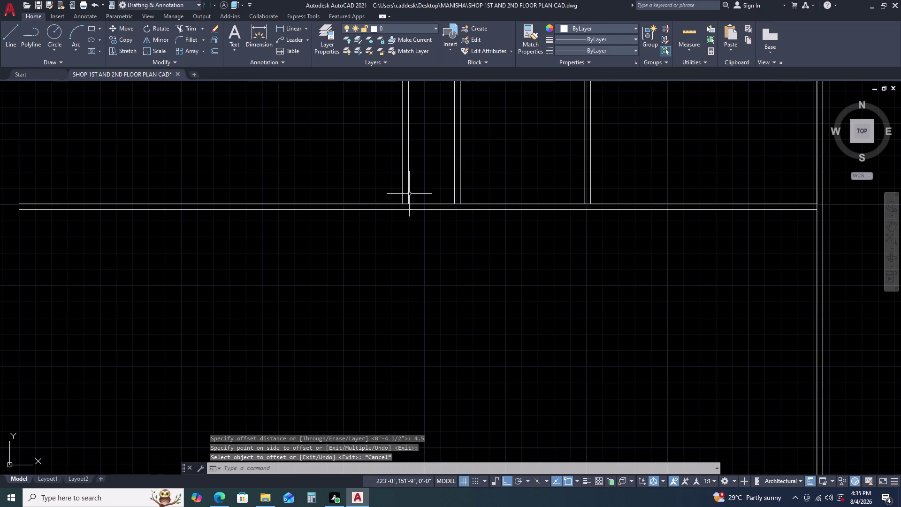
Extend the vertical wall lines down to the new bottom line using fence selection.
key(e)
key(x)
key(space)
click(391, 192)
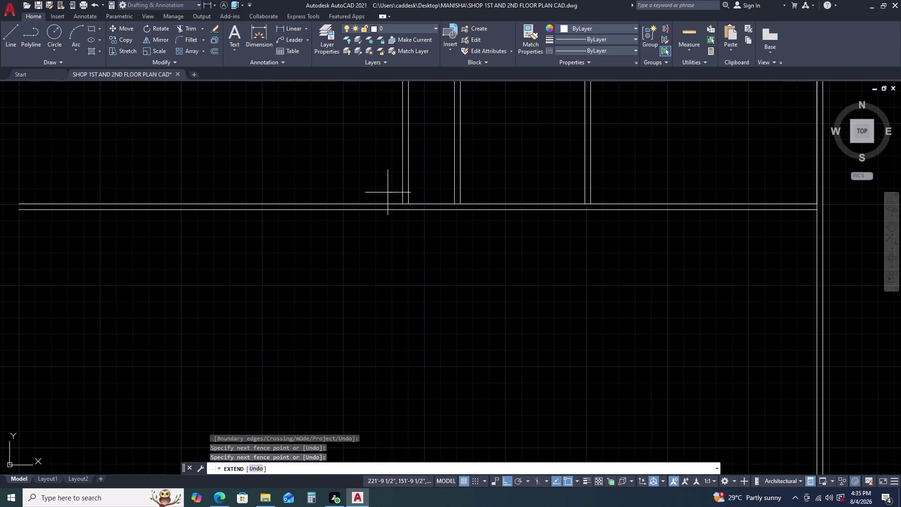
click(417, 184)
click(439, 183)
drag(446, 183, 469, 183)
drag(481, 183, 474, 185)
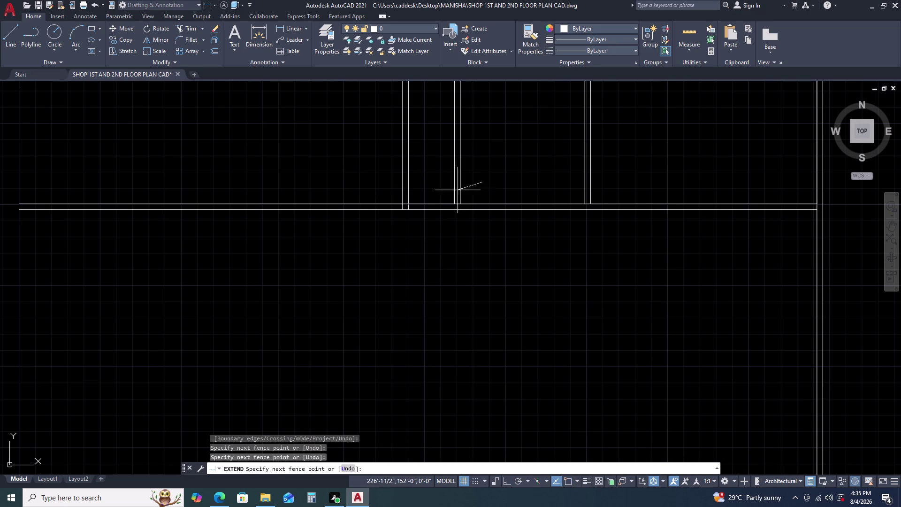
click(445, 194)
click(578, 177)
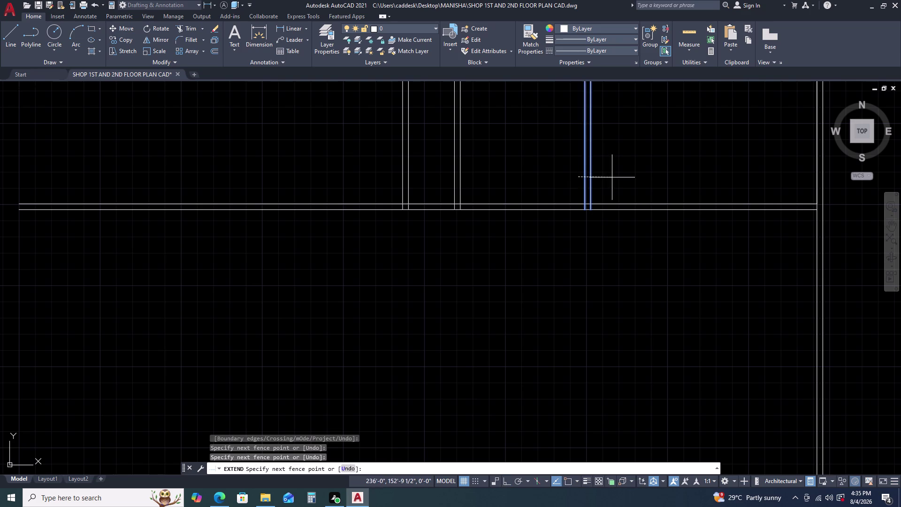
click(612, 177)
key(Escape)
scroll(down, 3)
scroll(up, 3)
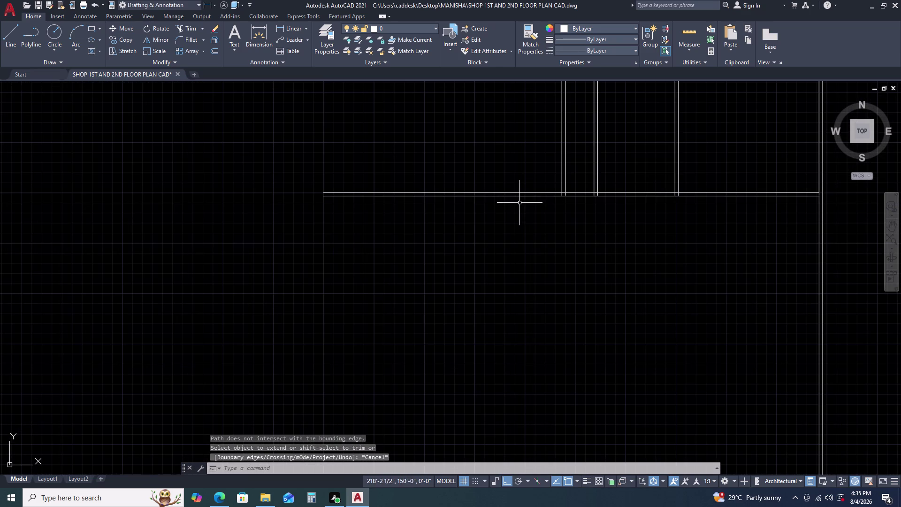
Attempt a trim at the partition junction, cancel it, and pan to the next wall corner.
text(TR)
key(space)
click(485, 186)
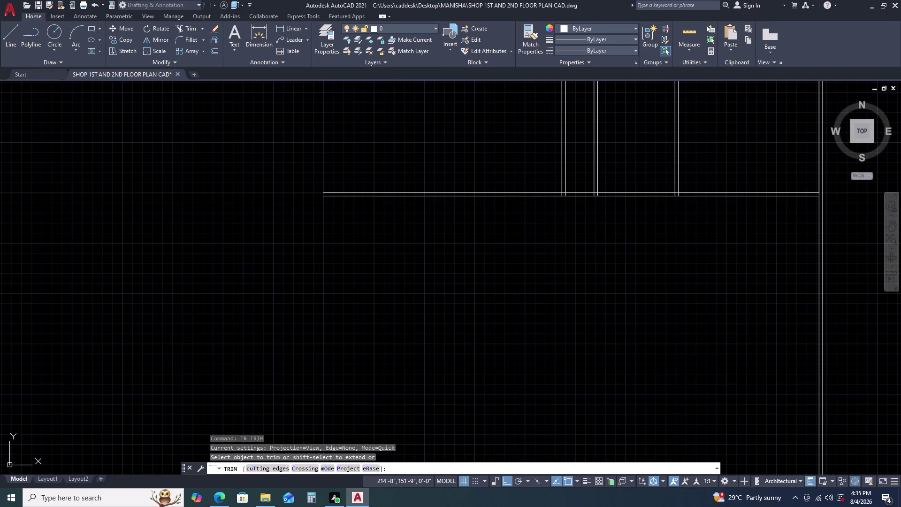
click(478, 216)
key(Escape)
middle_drag(693, 243, 578, 262)
middle_click(547, 258)
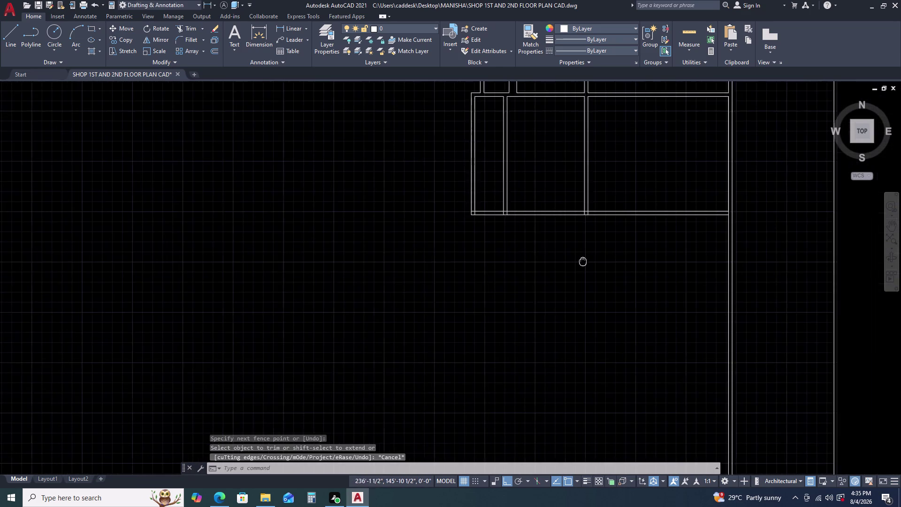
scroll(down, 3)
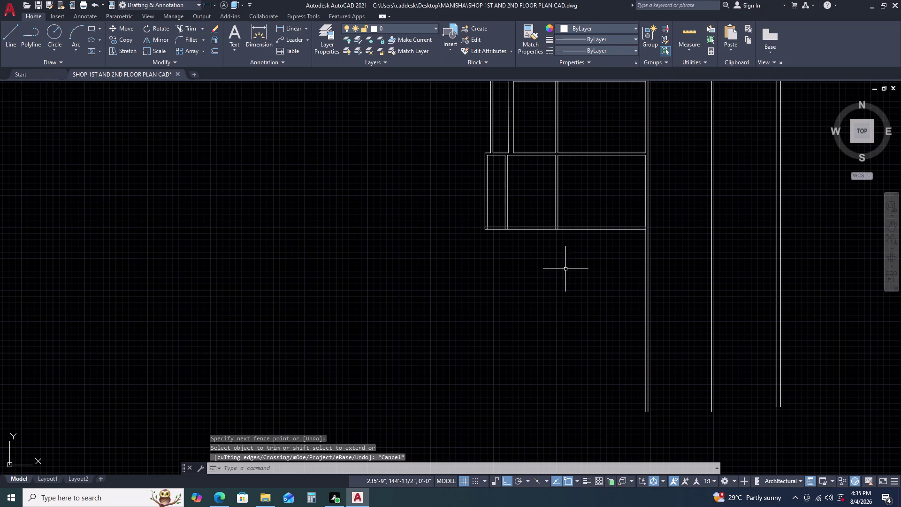
middle_click(533, 235)
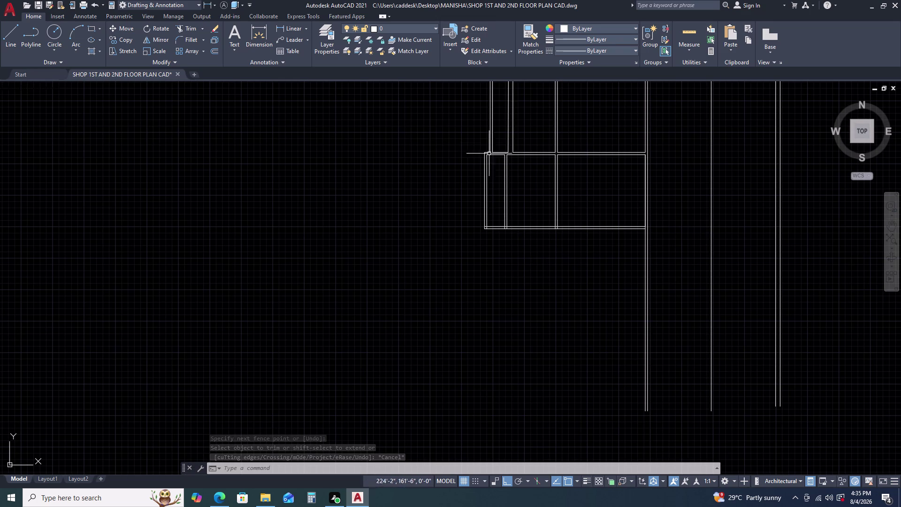
scroll(up, 3)
middle_drag(484, 143, 515, 204)
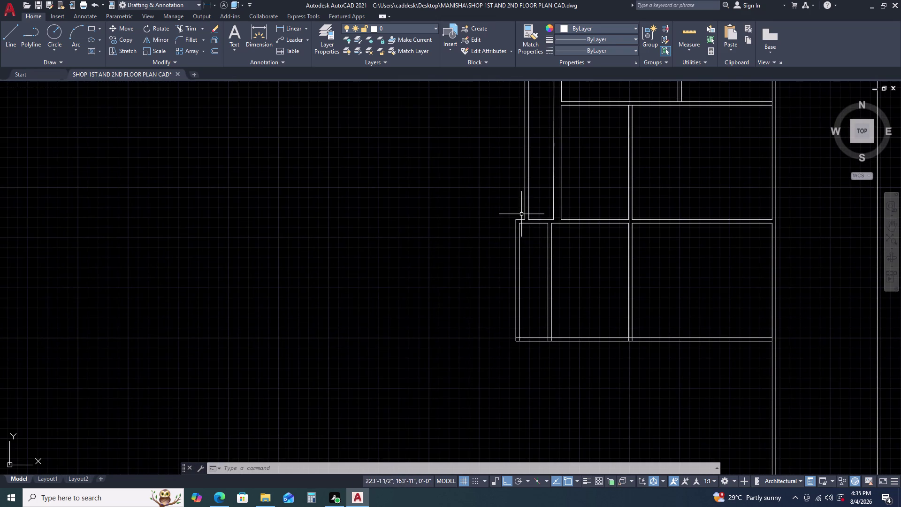
scroll(down, 3)
scroll(up, 3)
click(565, 209)
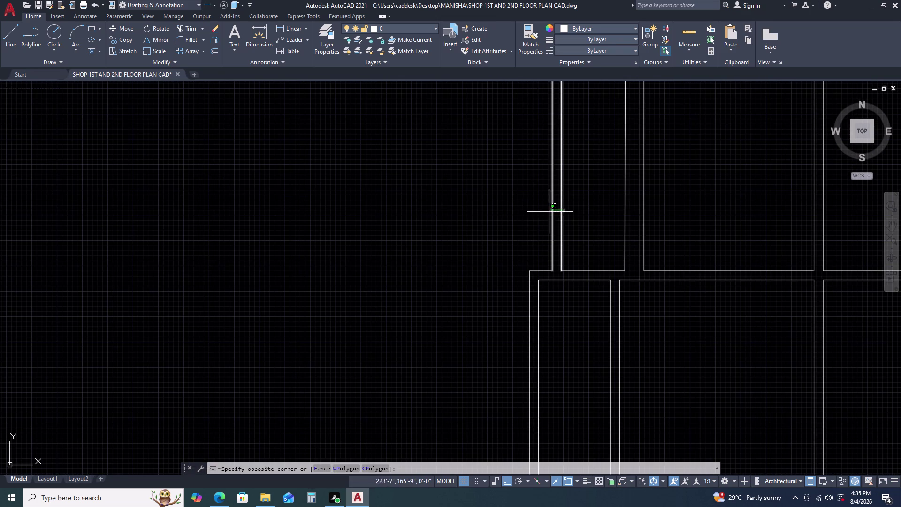
click(541, 211)
scroll(up, 3)
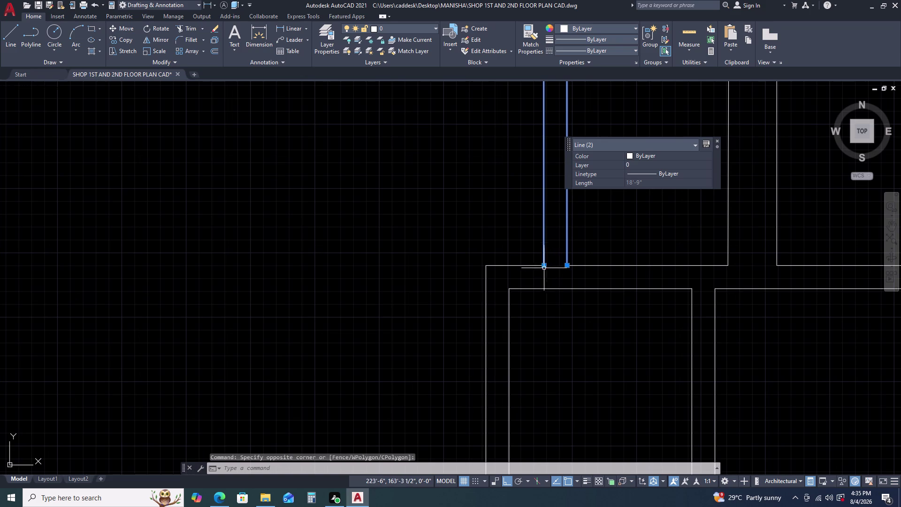
key(Escape)
drag(525, 290, 524, 295)
click(517, 309)
click(521, 285)
click(519, 308)
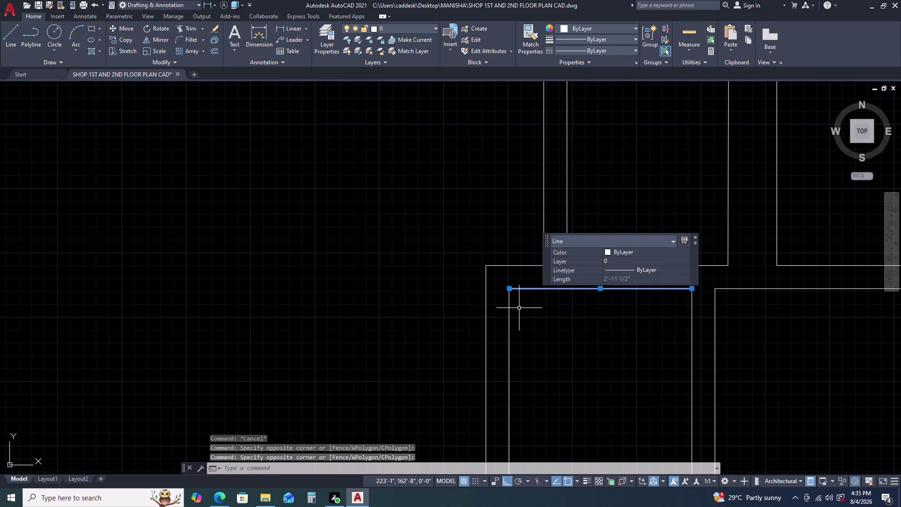
click(509, 290)
click(484, 289)
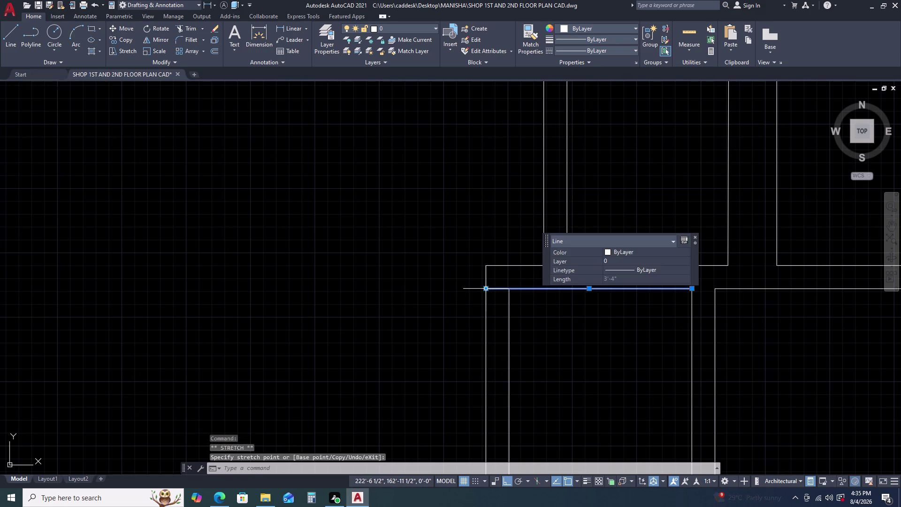
key(Escape)
drag(542, 226, 524, 228)
click(501, 230)
key(Escape)
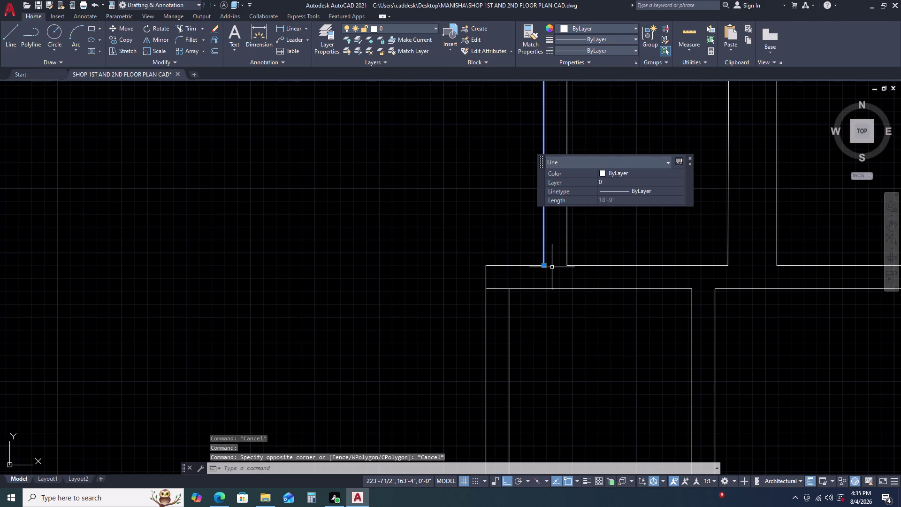
click(544, 265)
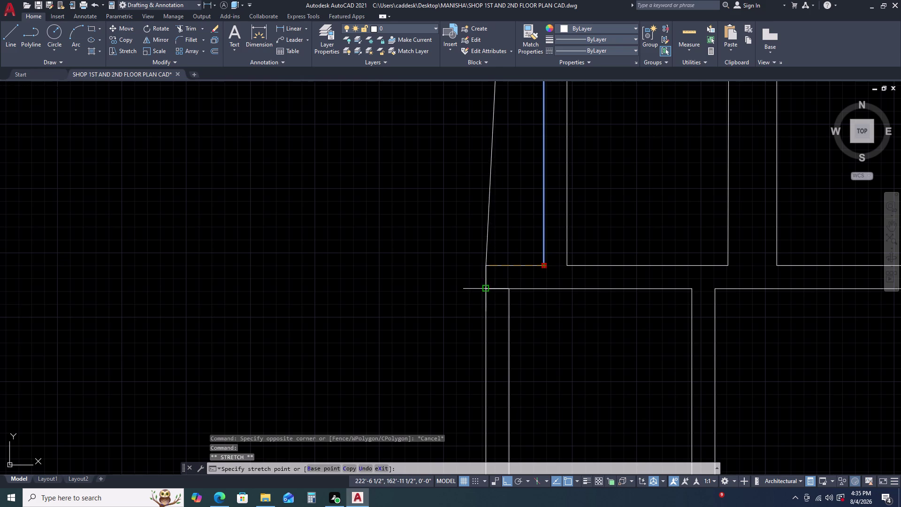
double_click(487, 291)
key(Escape)
click(576, 207)
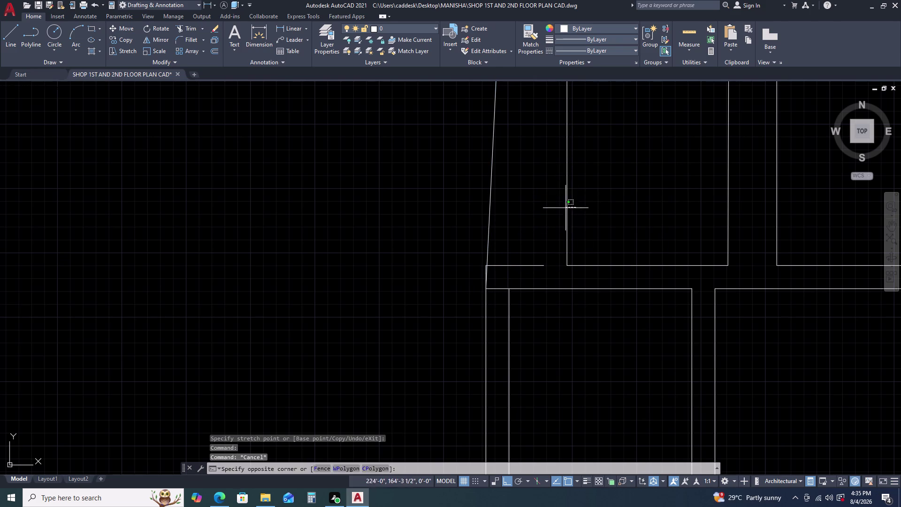
click(531, 210)
click(567, 265)
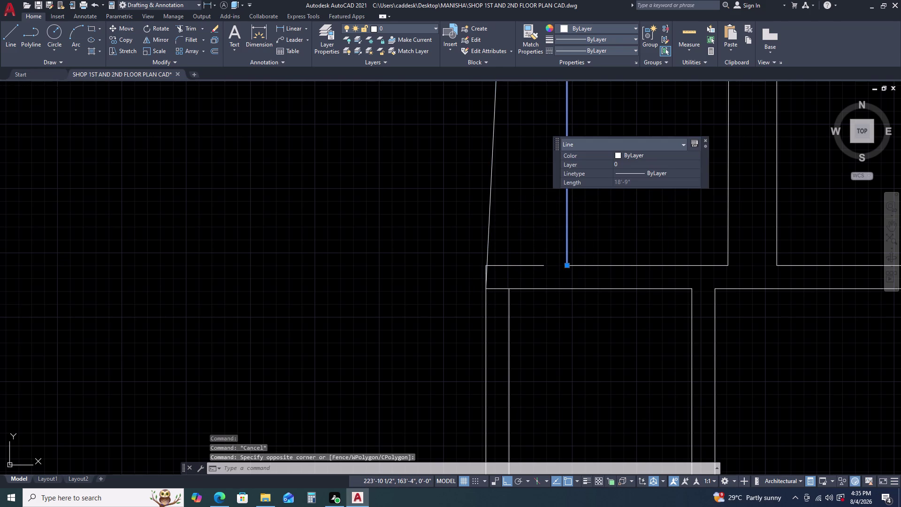
click(507, 289)
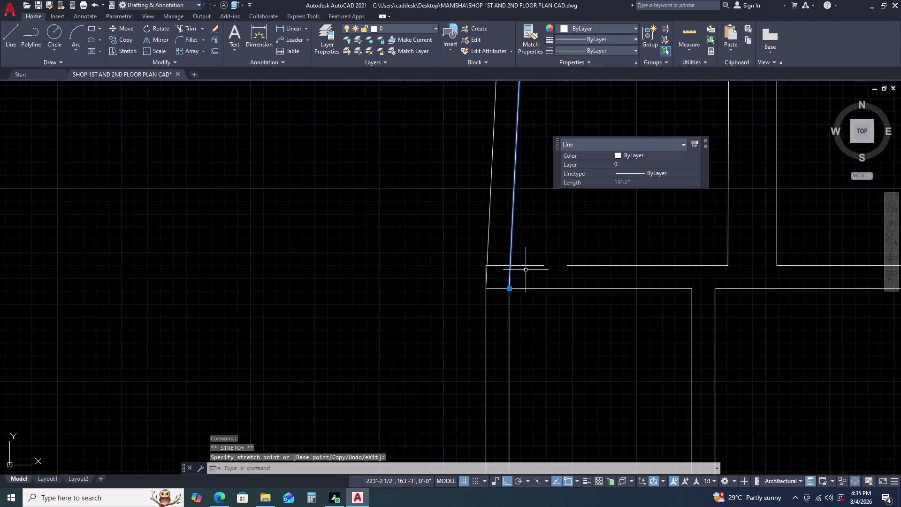
key(Escape)
scroll(down, 3)
middle_drag(565, 255, 522, 268)
scroll(down, 3)
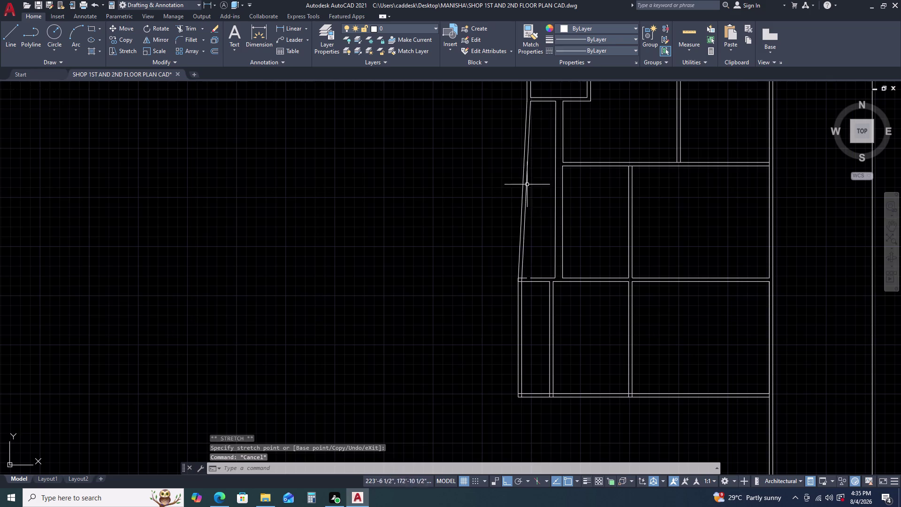
middle_drag(524, 165, 501, 250)
scroll(down, 3)
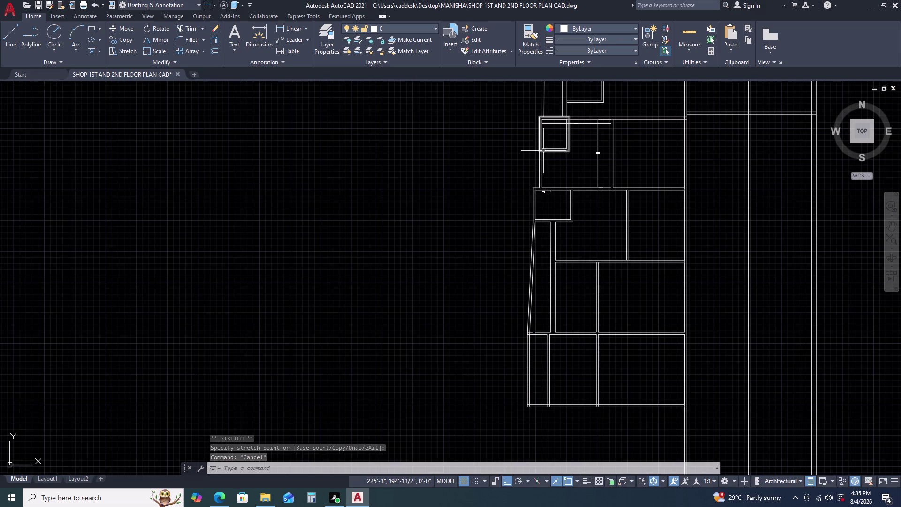
middle_drag(544, 151, 535, 254)
scroll(up, 3)
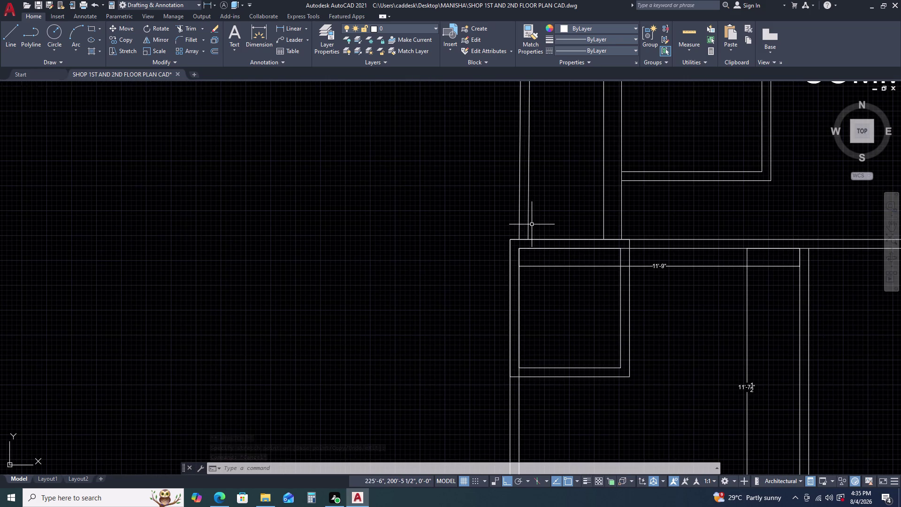
key(Escape)
scroll(up, 3)
click(523, 233)
click(519, 243)
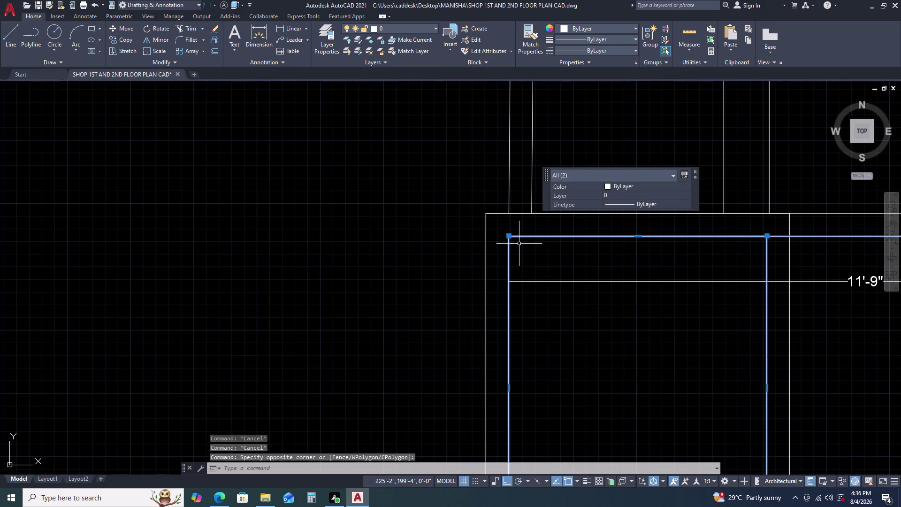
text(X)
key(space)
click(535, 234)
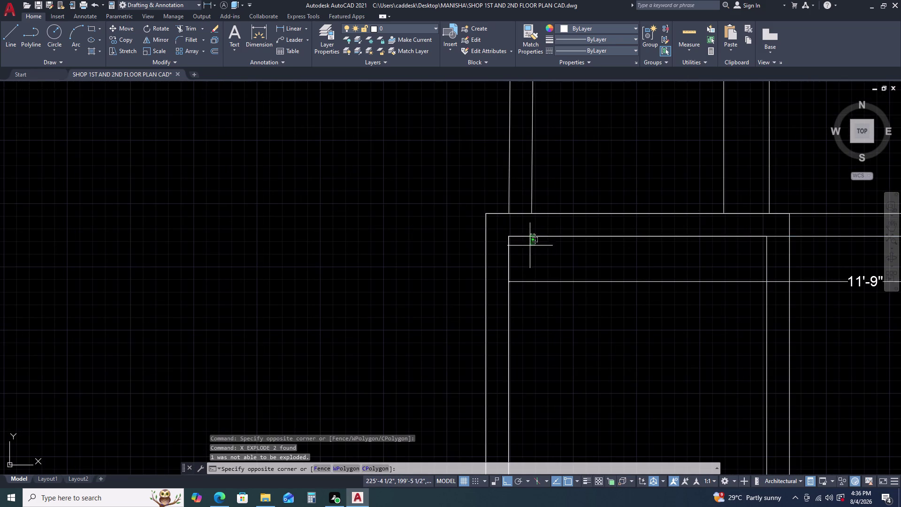
click(528, 252)
click(511, 237)
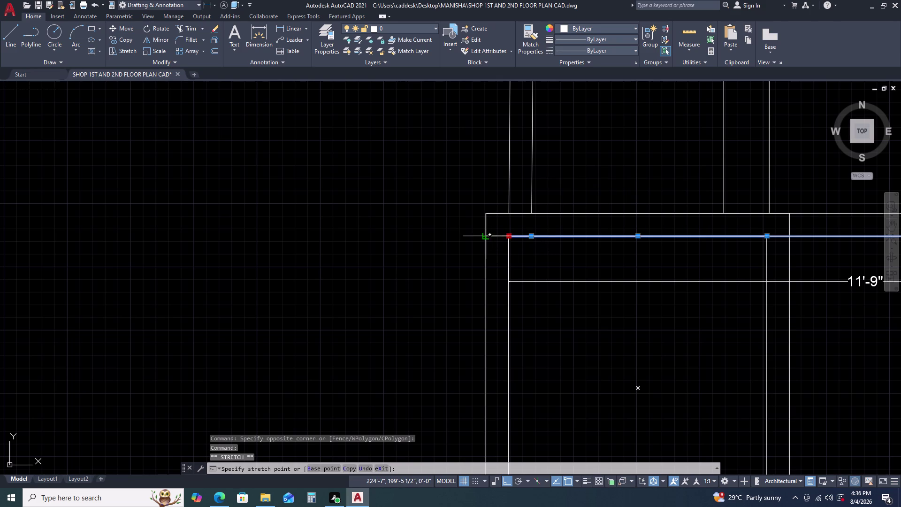
click(486, 238)
key(Escape)
click(515, 199)
click(489, 193)
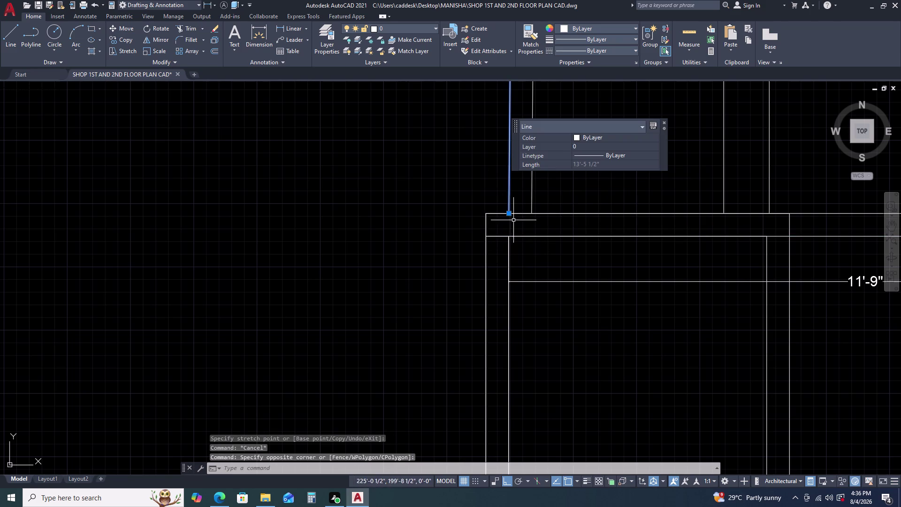
click(510, 212)
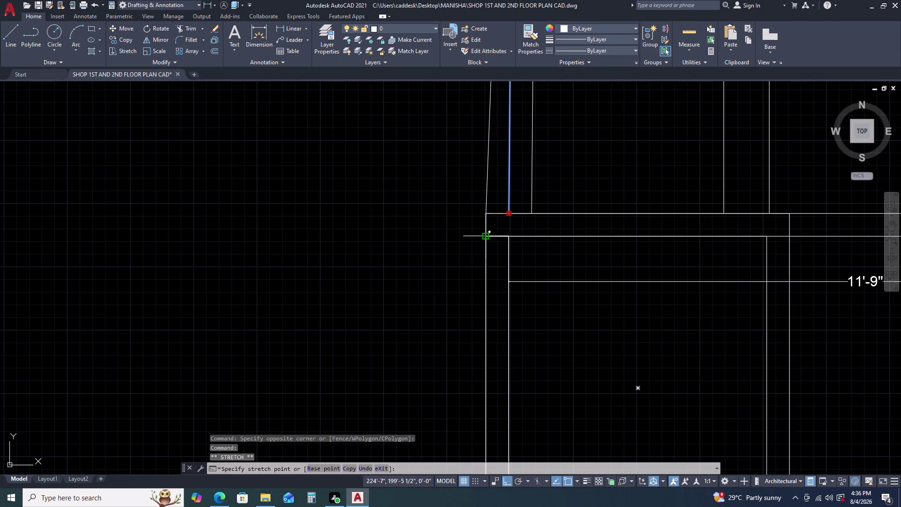
click(486, 233)
key(space)
scroll(down, 3)
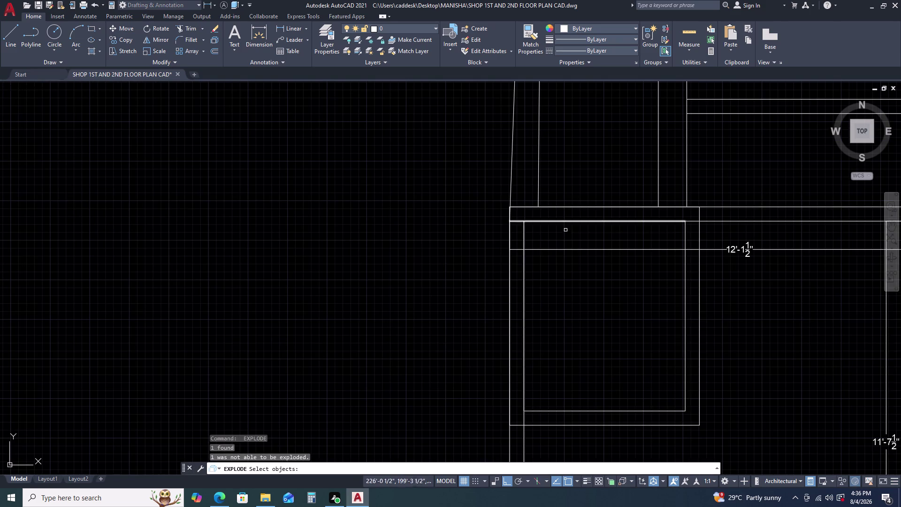
key(Escape)
click(539, 249)
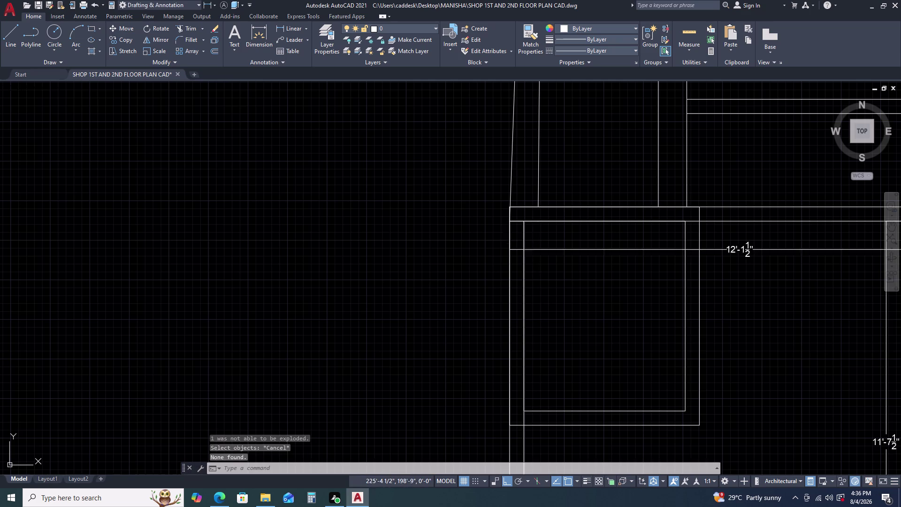
key(Escape)
double_click(543, 190)
click(526, 188)
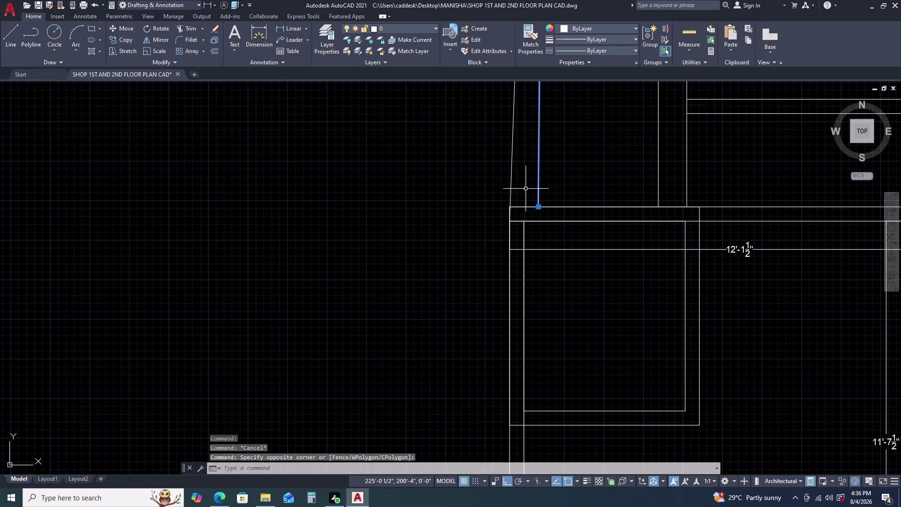
click(538, 207)
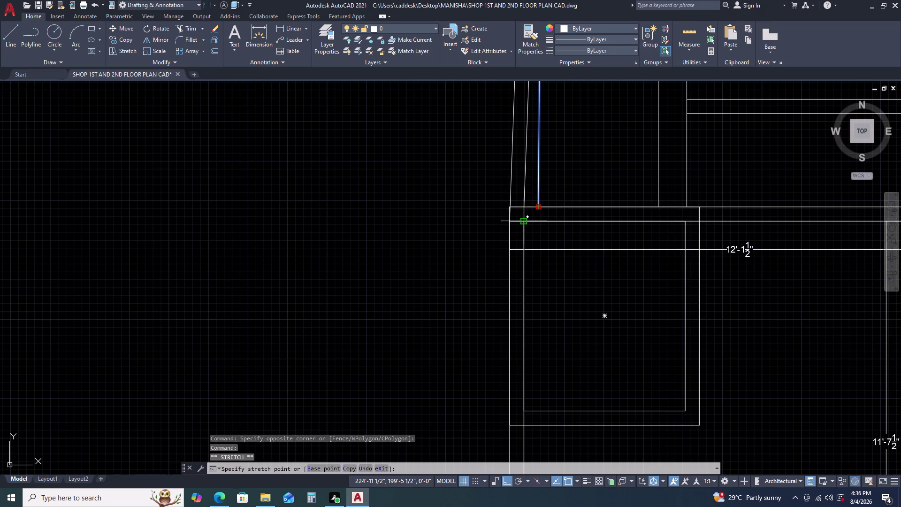
double_click(525, 222)
key(Escape)
scroll(up, 3)
scroll(up, 3)
scroll(up, 3)
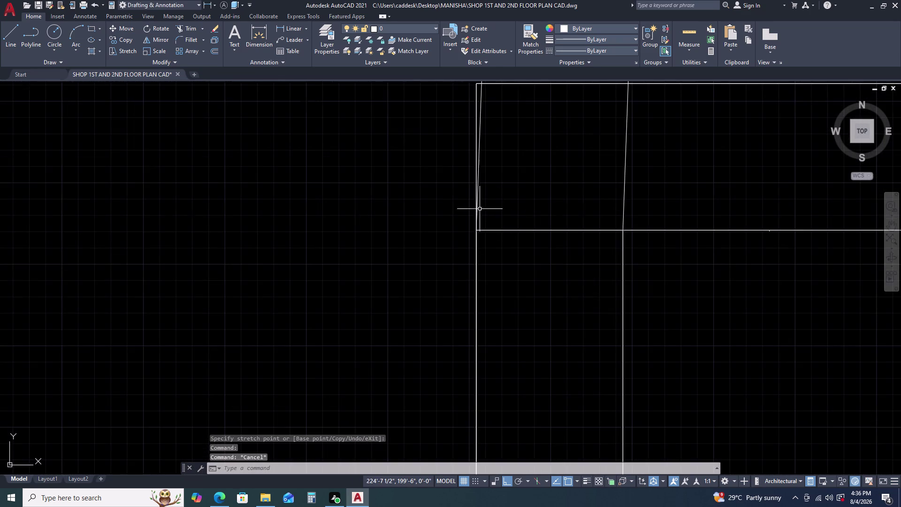
scroll(up, 3)
scroll(up, 3)
scroll(up, 3)
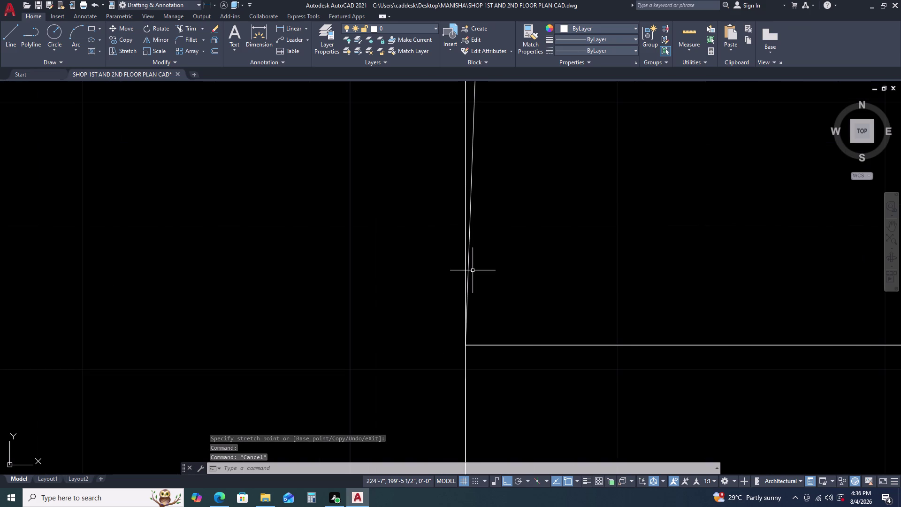
scroll(down, 3)
scroll(down, 3)
scroll(down, 3)
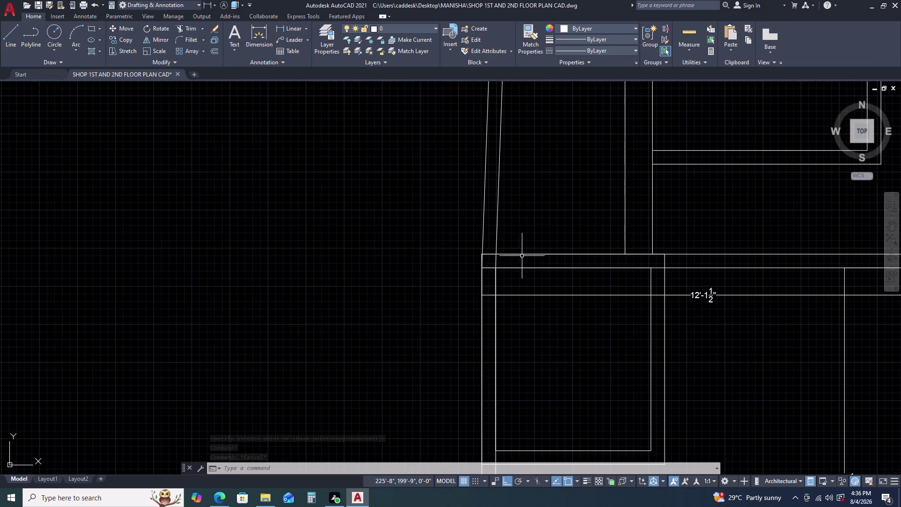
click(551, 291)
double_click(538, 312)
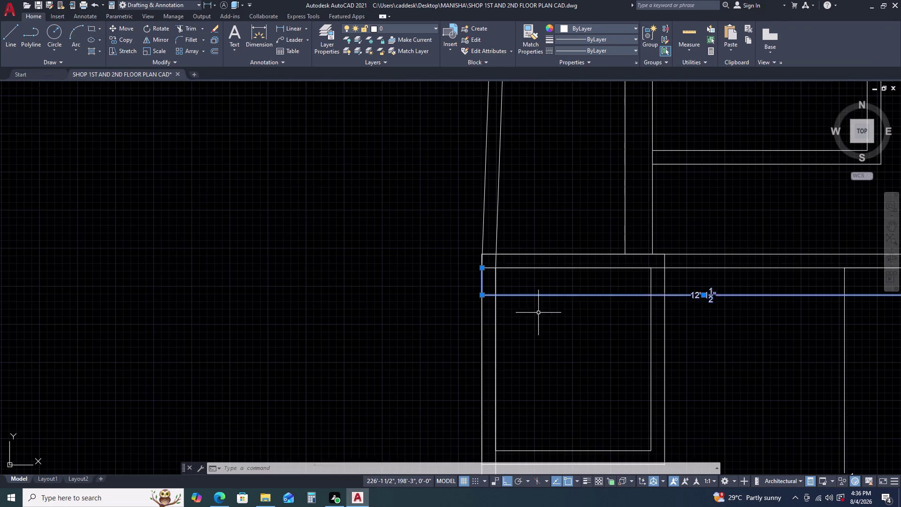
key(Delete)
scroll(down, 3)
middle_drag(578, 304, 550, 264)
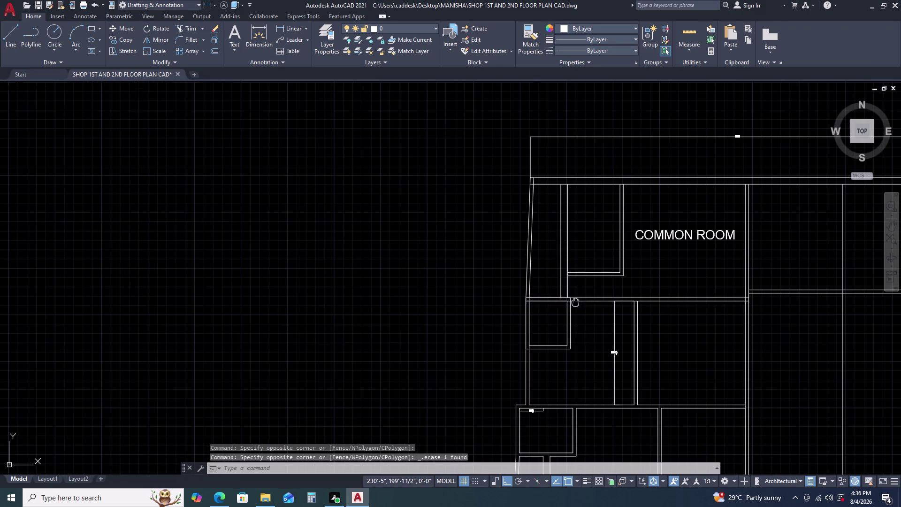
middle_drag(550, 265, 536, 230)
middle_drag(549, 288, 505, 187)
scroll(up, 3)
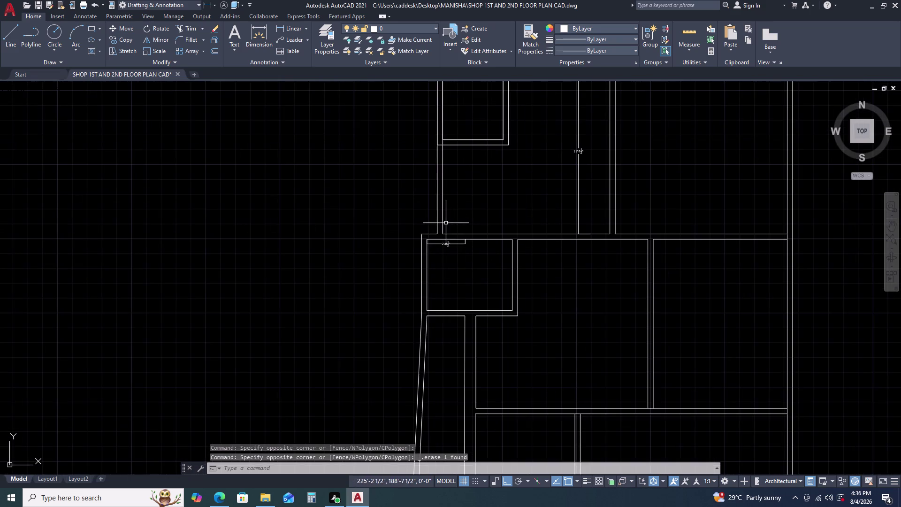
scroll(down, 3)
scroll(up, 3)
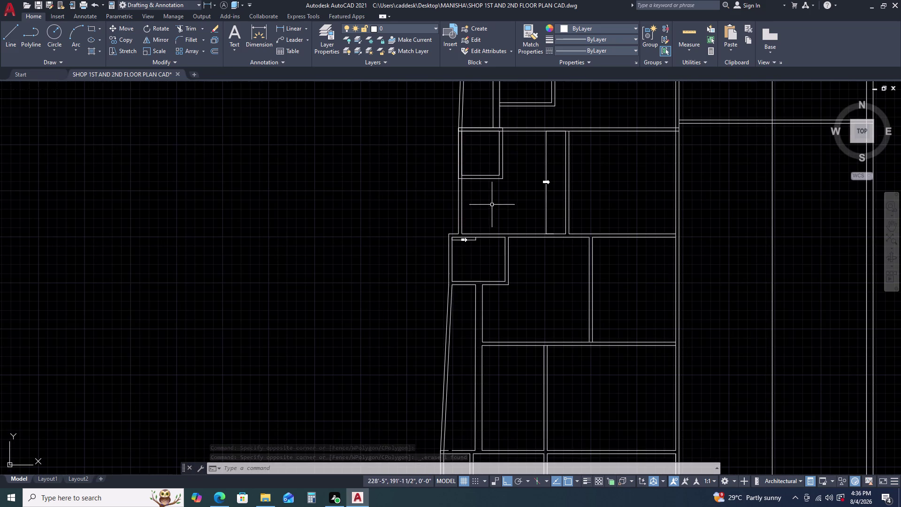
drag(487, 205, 479, 206)
click(444, 209)
key(Escape)
scroll(up, 3)
scroll(up, 3)
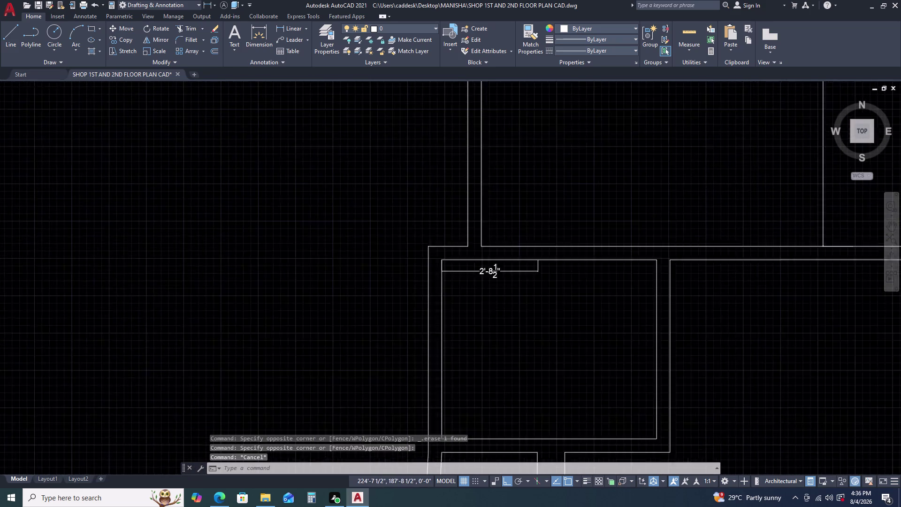
scroll(up, 3)
click(438, 272)
click(421, 285)
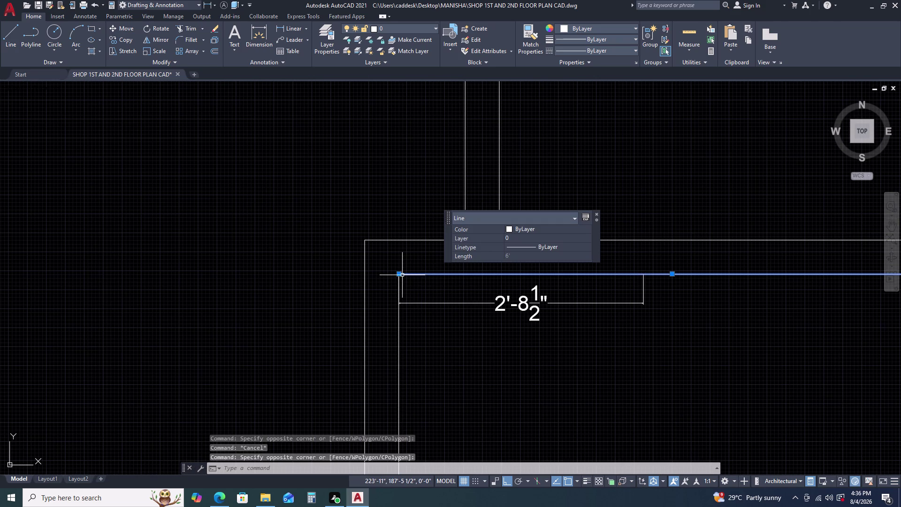
click(399, 274)
click(364, 274)
key(Escape)
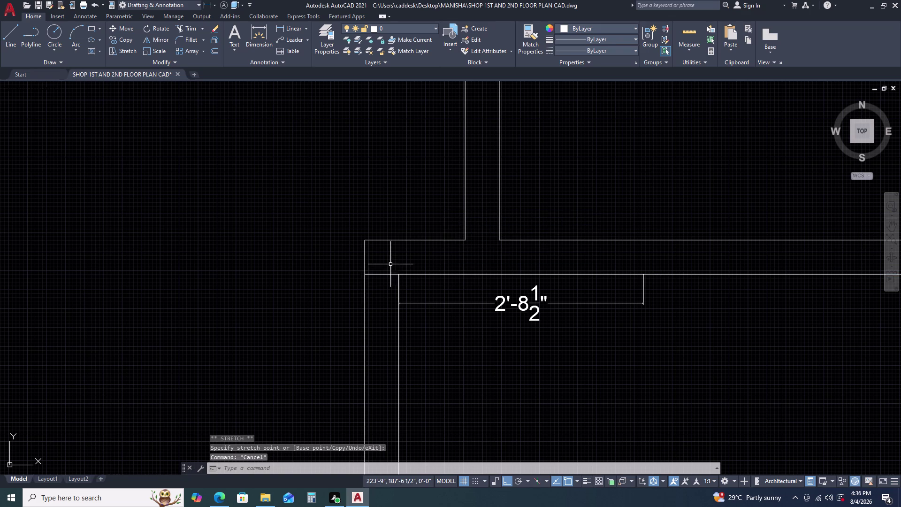
drag(496, 197, 479, 200)
click(430, 198)
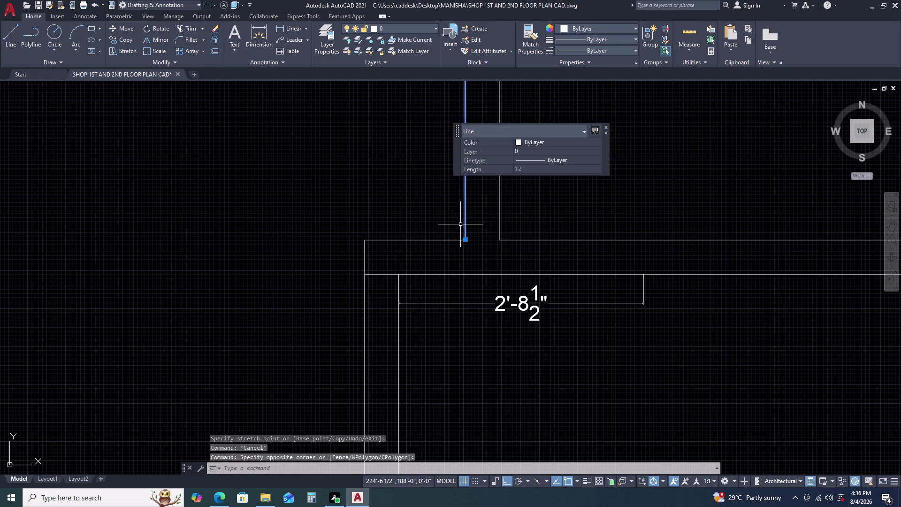
click(465, 238)
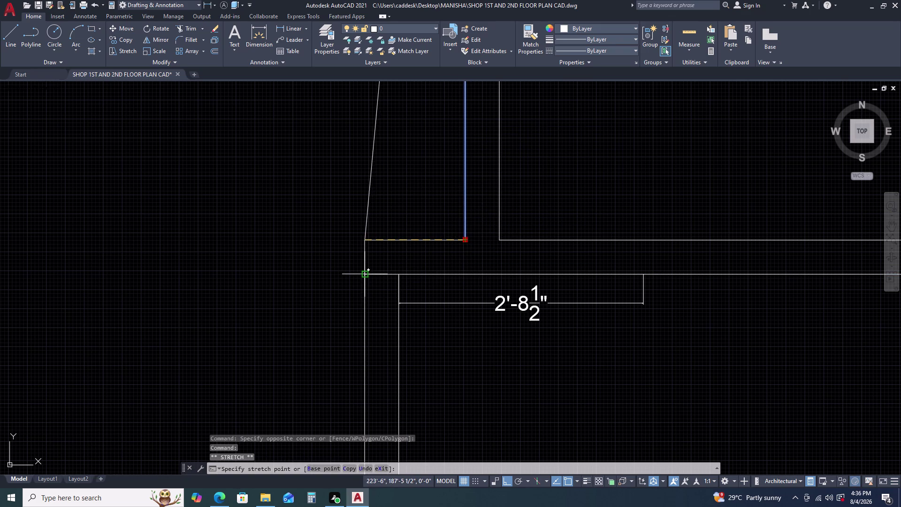
click(365, 275)
key(Escape)
drag(502, 215, 493, 215)
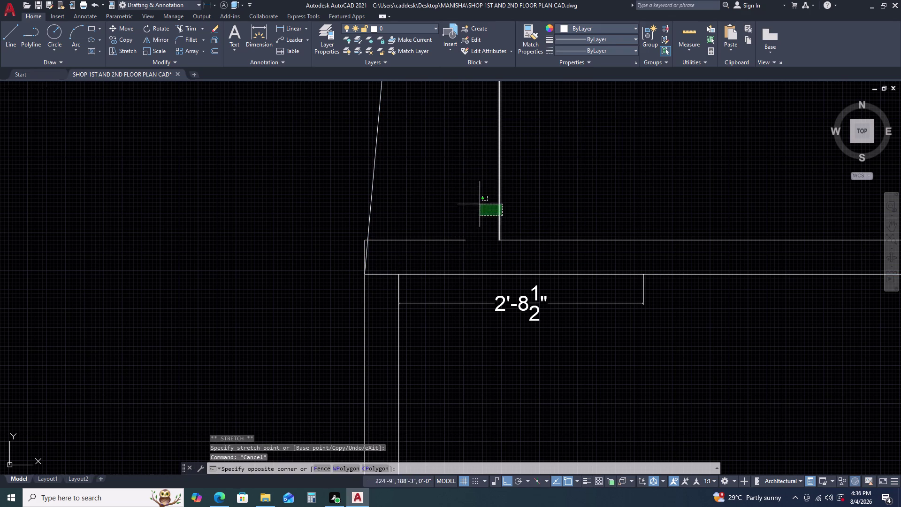
drag(478, 201, 478, 197)
click(499, 240)
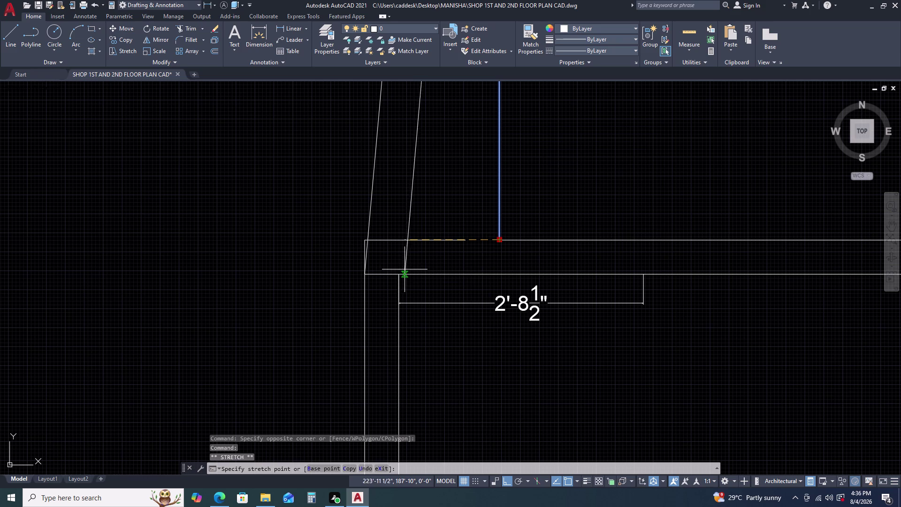
click(398, 275)
key(Escape)
scroll(down, 3)
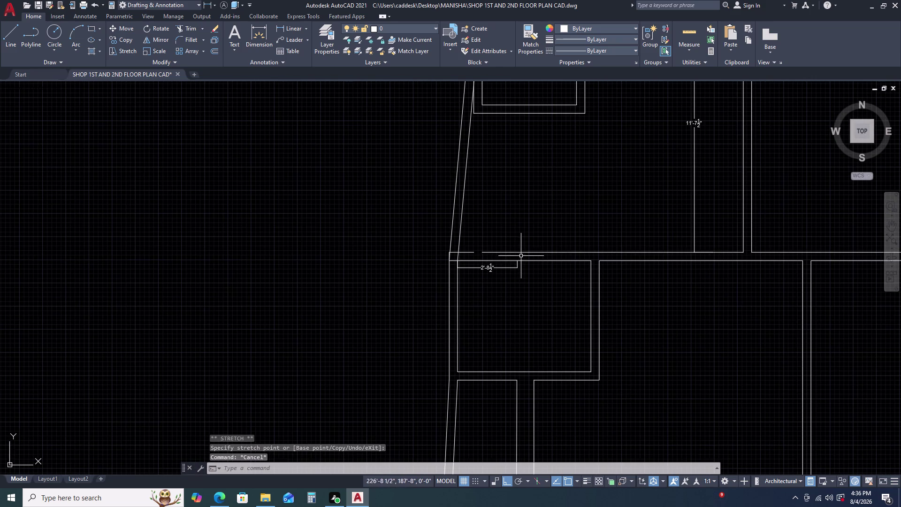
scroll(down, 3)
middle_drag(553, 284, 523, 238)
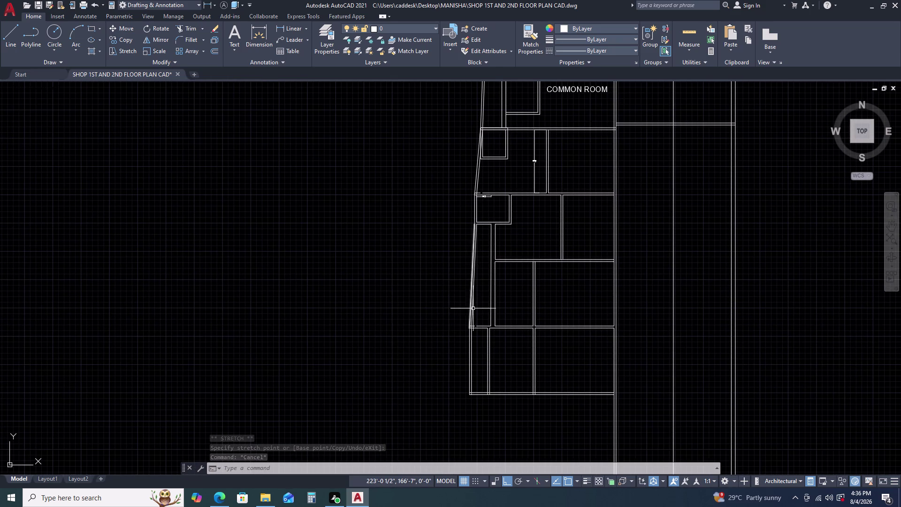
Pan and zoom to bring the bottom of the room block into view.
middle_drag(474, 308, 474, 244)
scroll(up, 3)
scroll(down, 3)
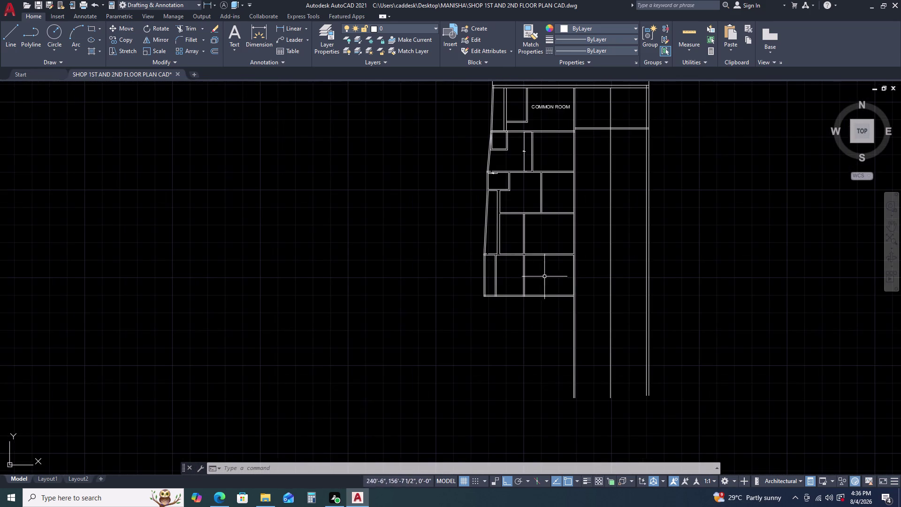
middle_click(536, 290)
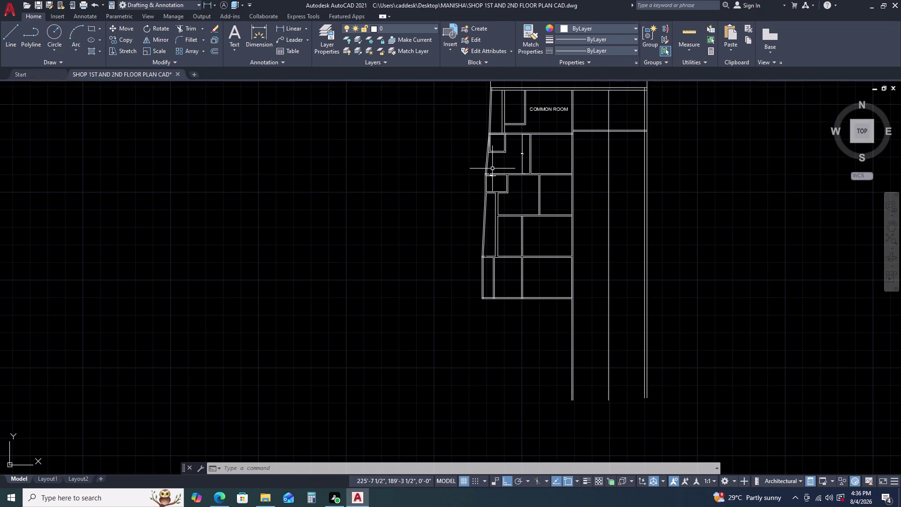
scroll(up, 3)
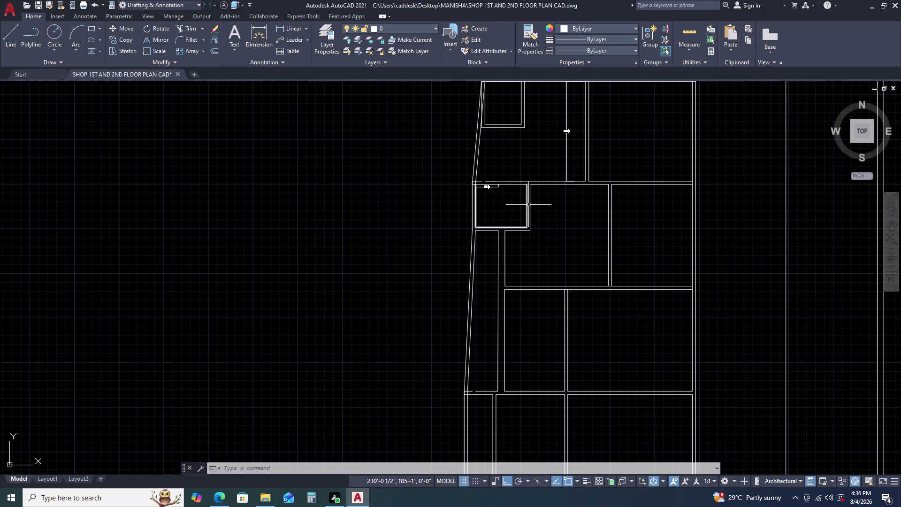
middle_drag(486, 198, 509, 196)
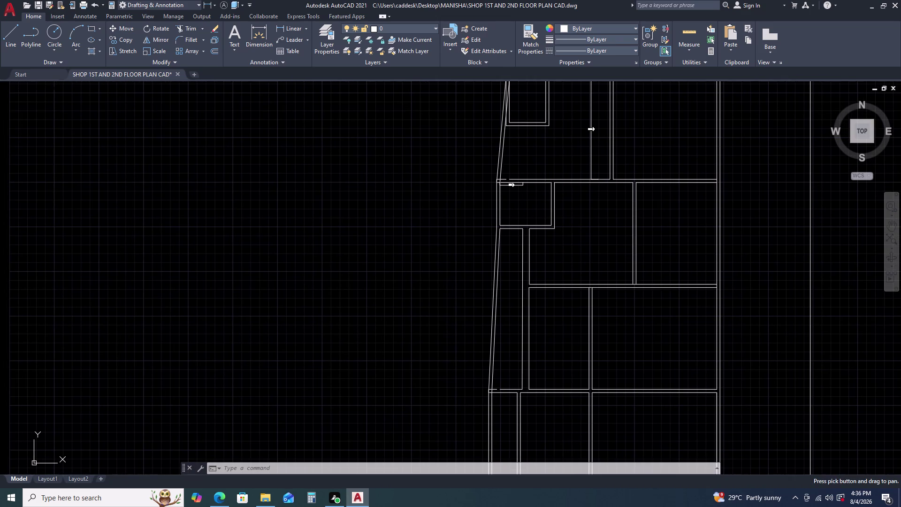
scroll(down, 3)
middle_drag(551, 279, 526, 225)
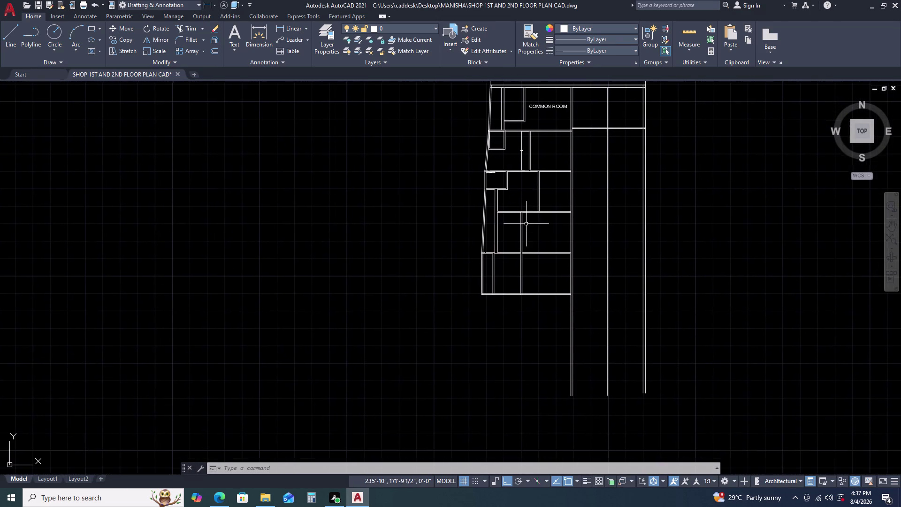
middle_drag(550, 288, 532, 224)
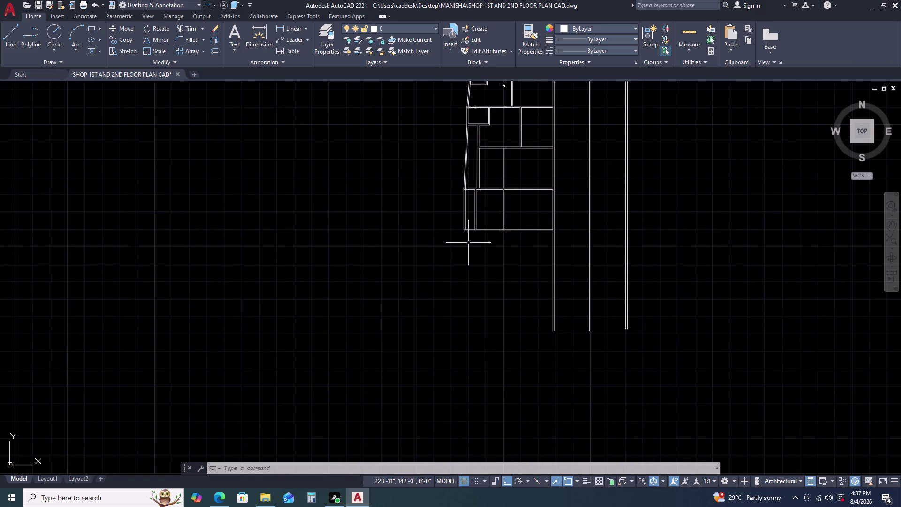
key(Escape)
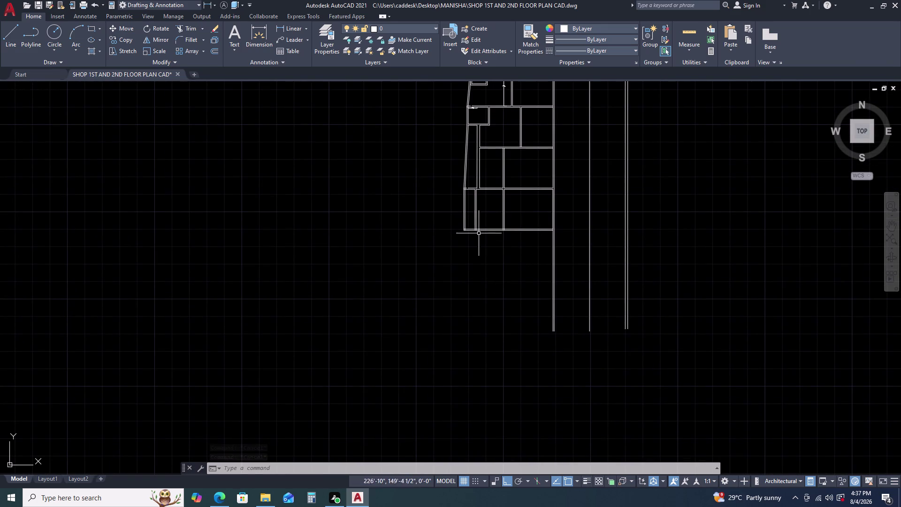
scroll(up, 3)
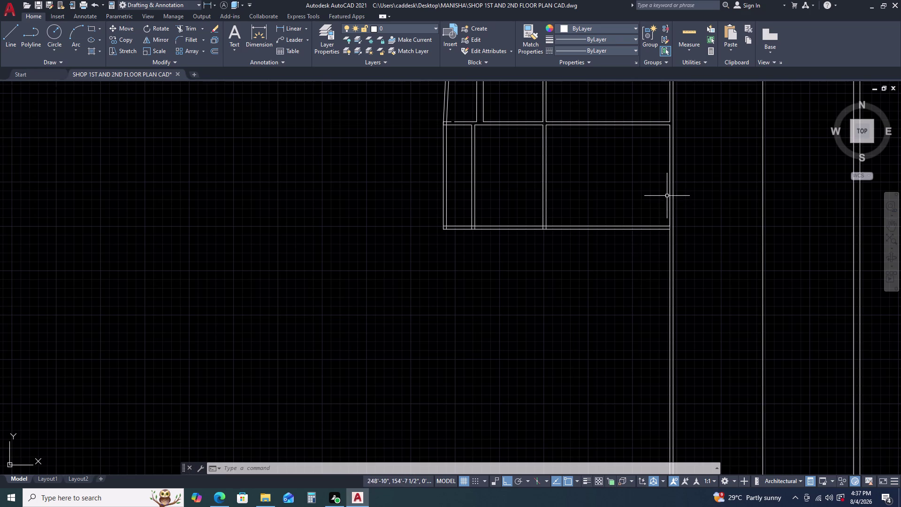
Delete the stray line at the lower right corner and start the LINE command.
double_click(670, 194)
key(Delete)
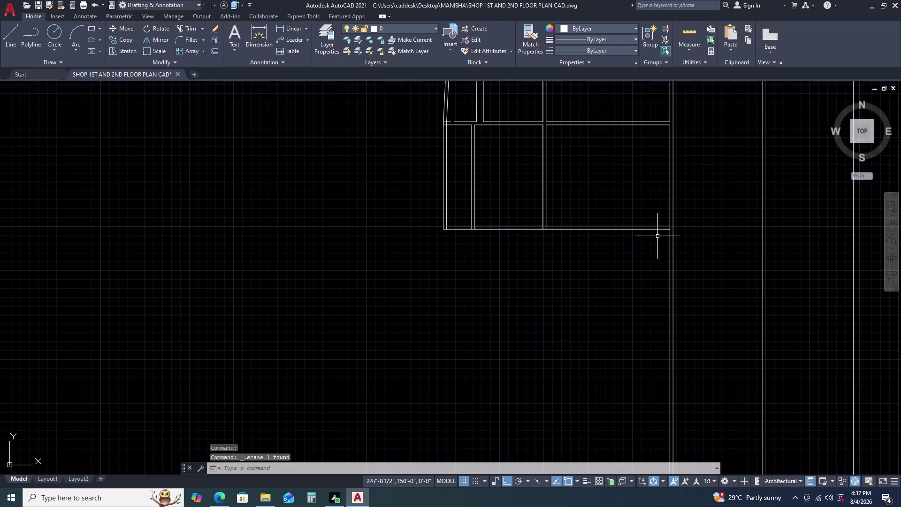
middle_drag(664, 238, 640, 197)
middle_click(634, 183)
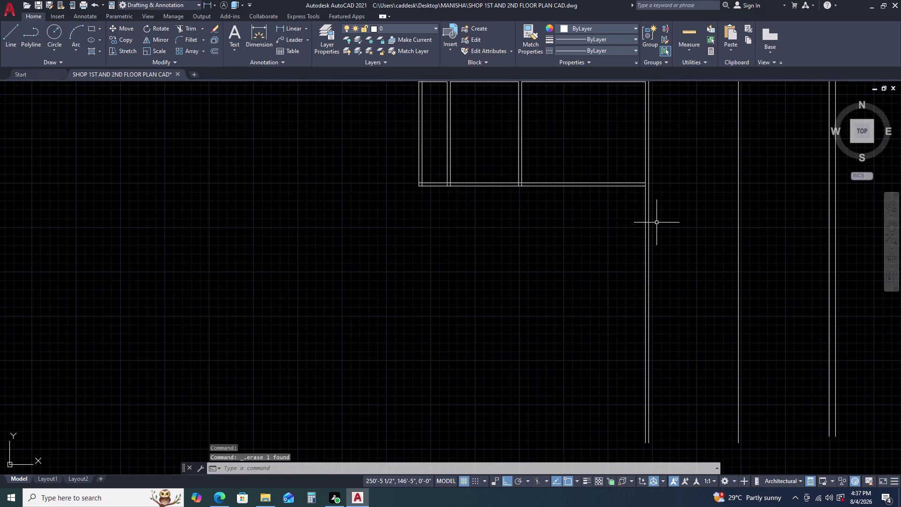
key(l)
key(space)
Start the new wall line at the outer corner with Ortho turned on.
scroll(up, 3)
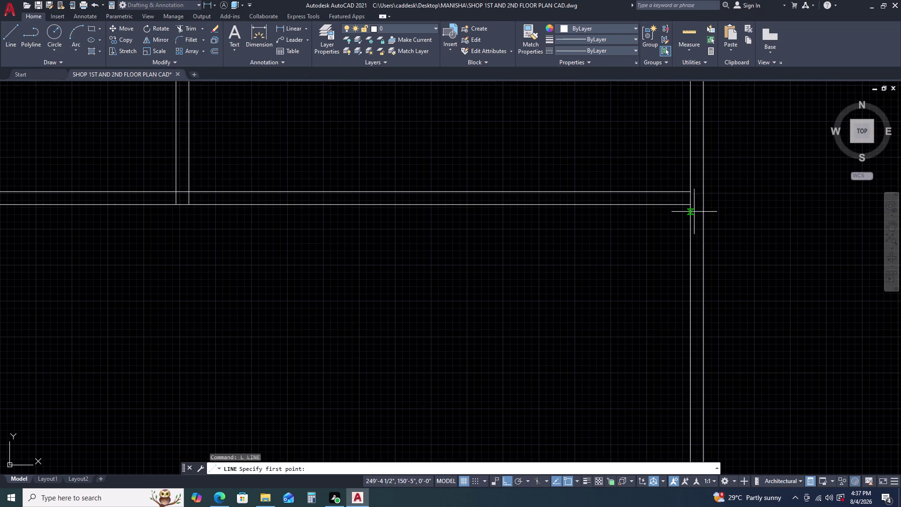
click(689, 206)
middle_drag(702, 330, 654, 254)
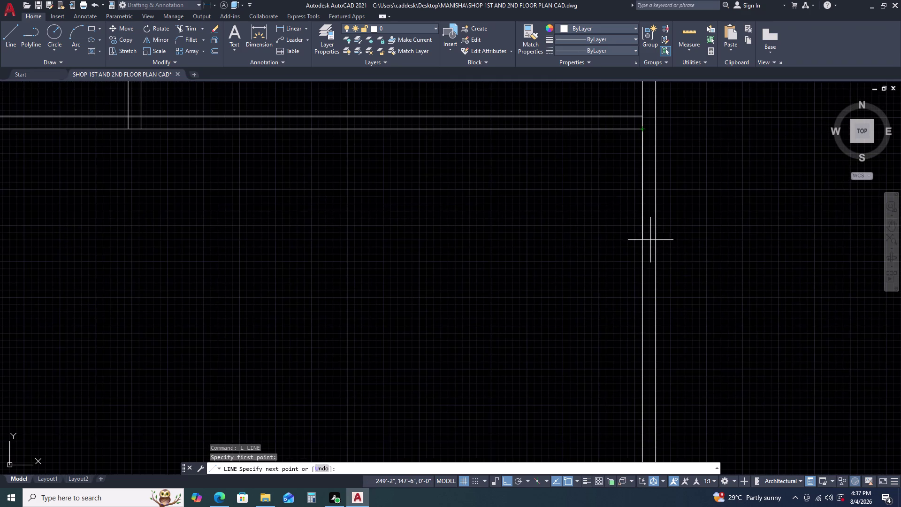
key(F8)
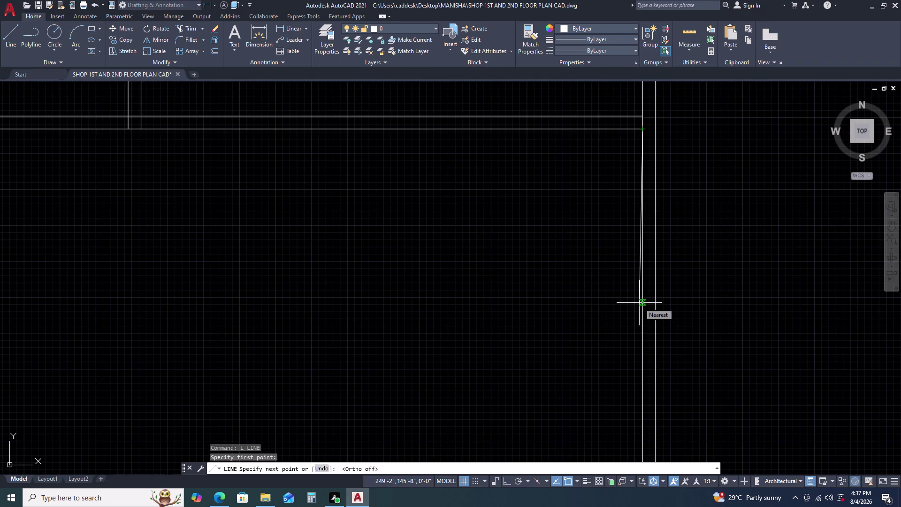
scroll(down, 3)
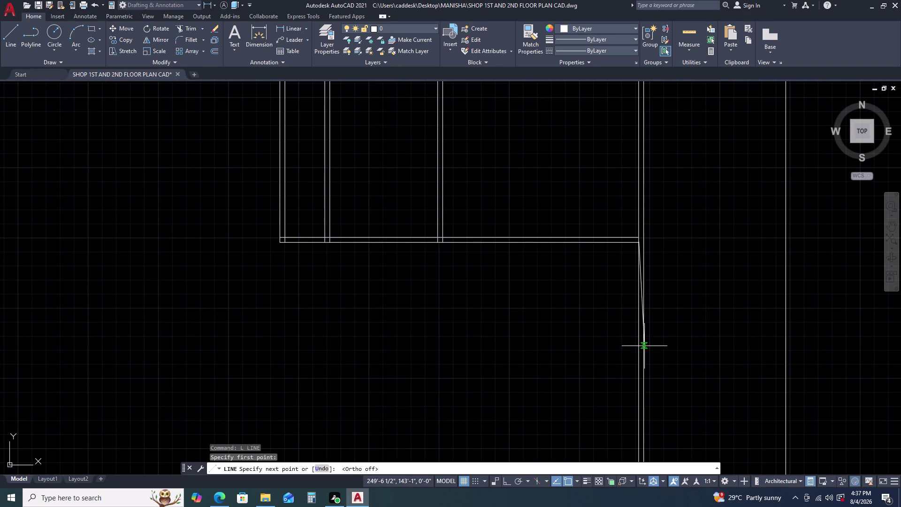
scroll(down, 3)
key(F8)
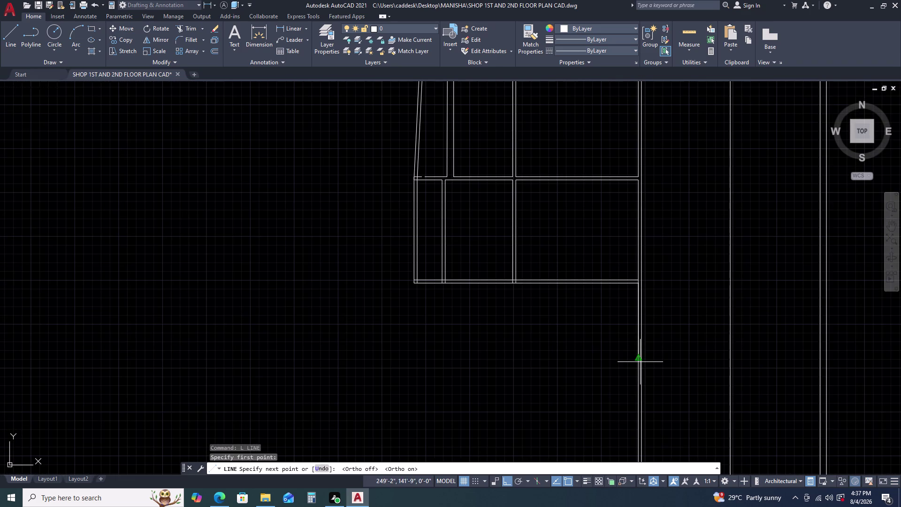
scroll(down, 3)
middle_drag(637, 361, 611, 294)
middle_click(611, 292)
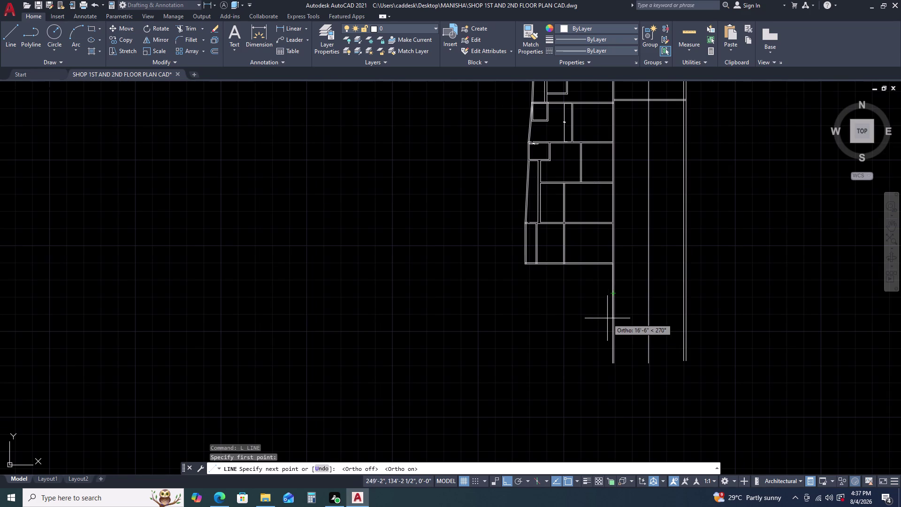
Draw an 11'7.5 downward segment, then a horizontal segment running left.
text(10)
key(BackSpace)
key(BackSpace)
text(11')
key(7)
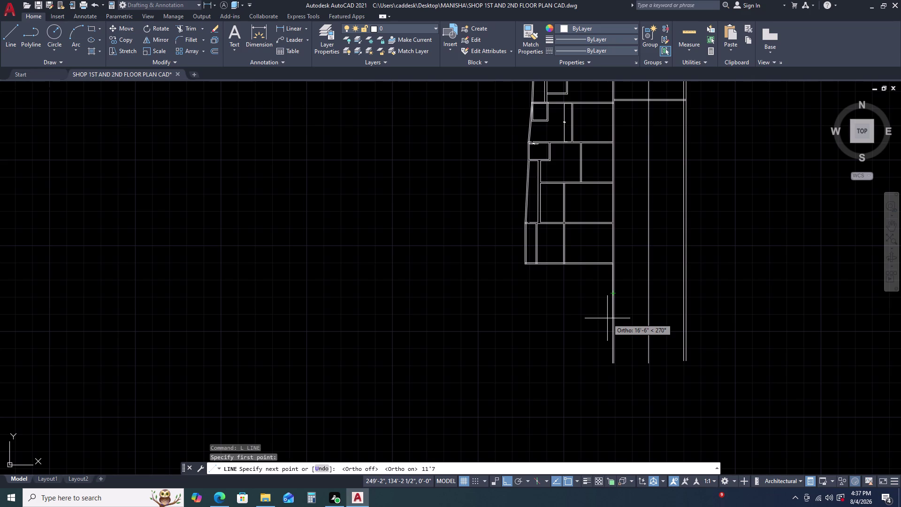
text(.)
text(5)
key(Return)
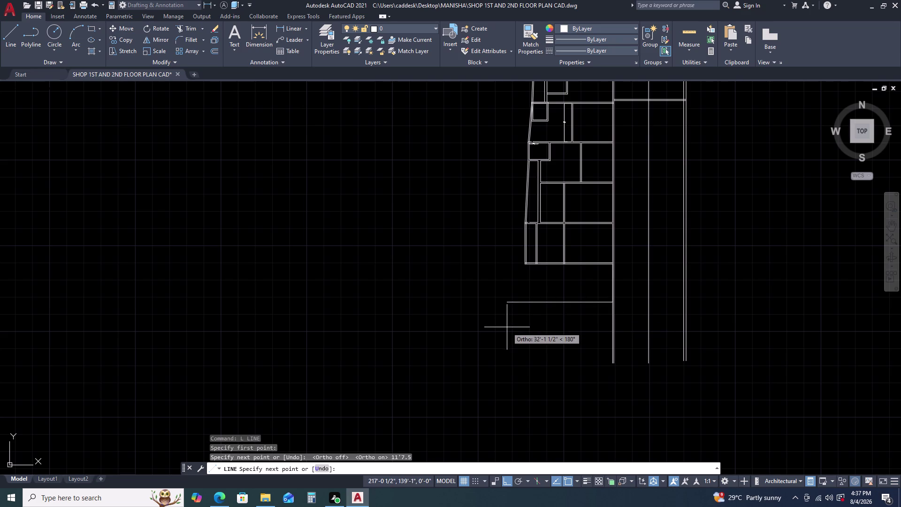
click(415, 325)
key(Escape)
scroll(up, 3)
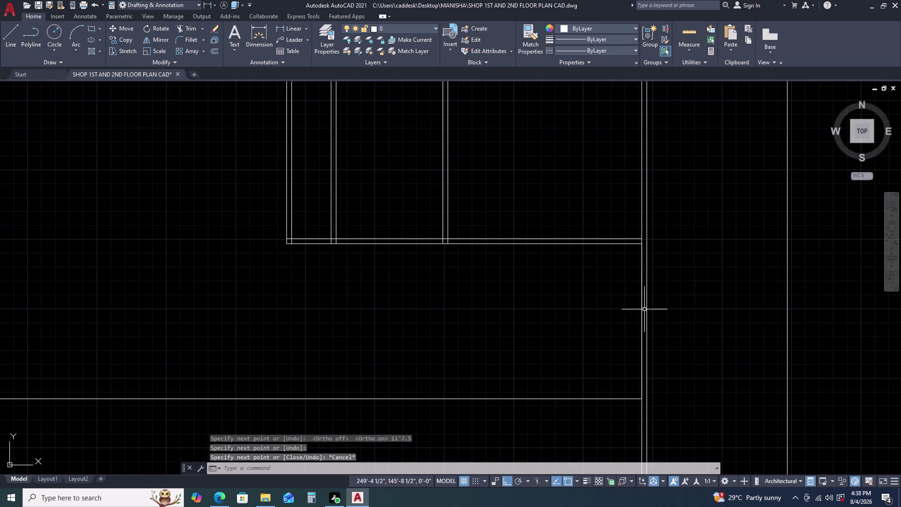
click(642, 305)
text(O)
key(space)
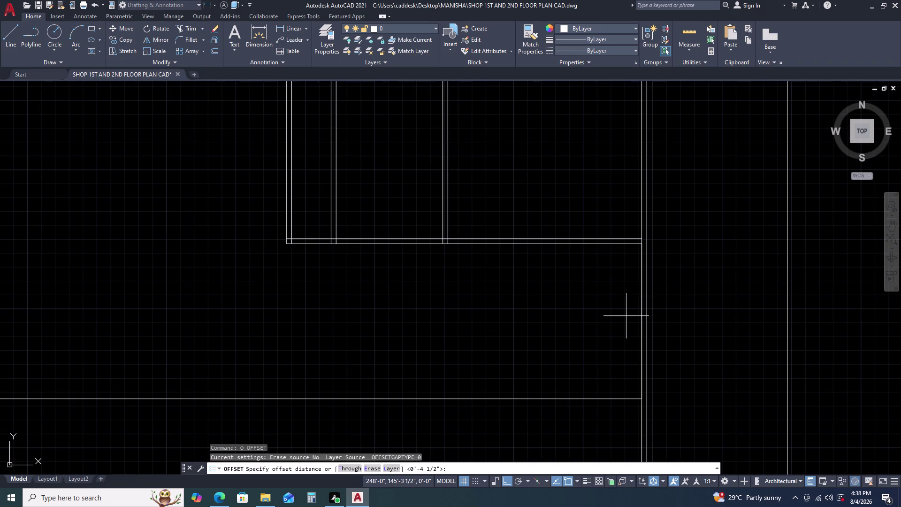
Copy the vertical wall line 10'3.5 to the left with OFFSET.
text(1)
text(0')
text(3.5)
key(Return)
click(538, 313)
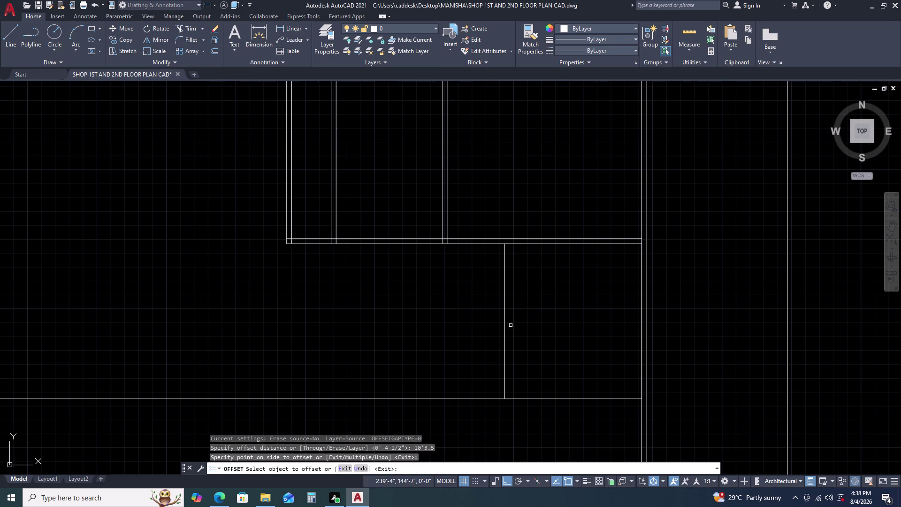
scroll(up, 3)
click(516, 309)
key(Escape)
click(495, 311)
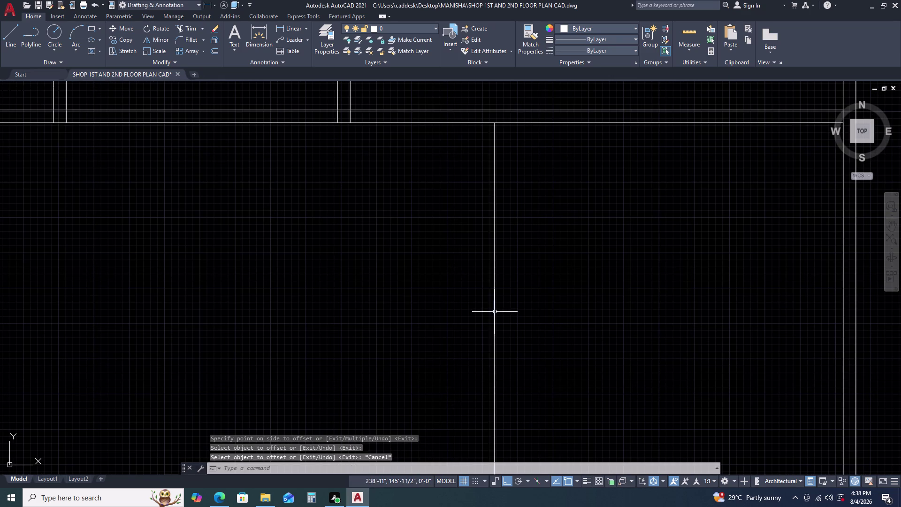
Offset the new vertical line by 4.5 to give it wall thickness.
text(O)
key(space)
key(4)
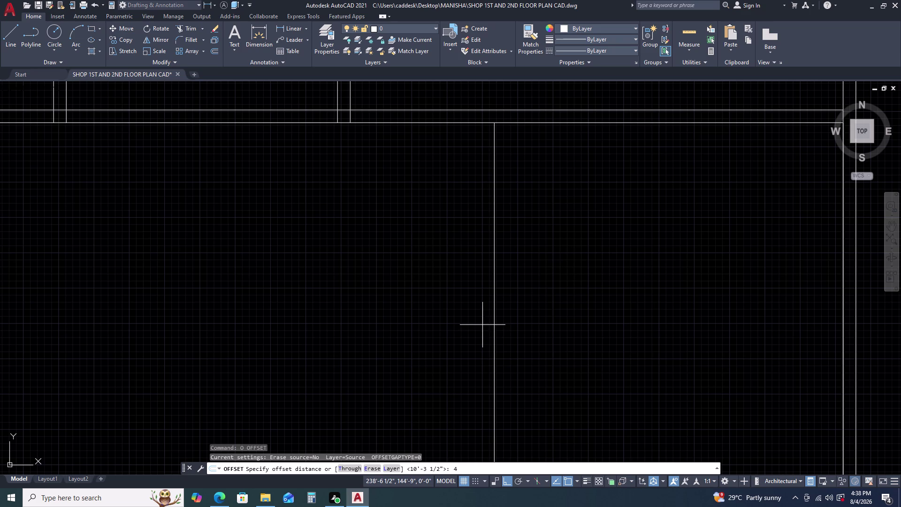
text(.5)
key(Return)
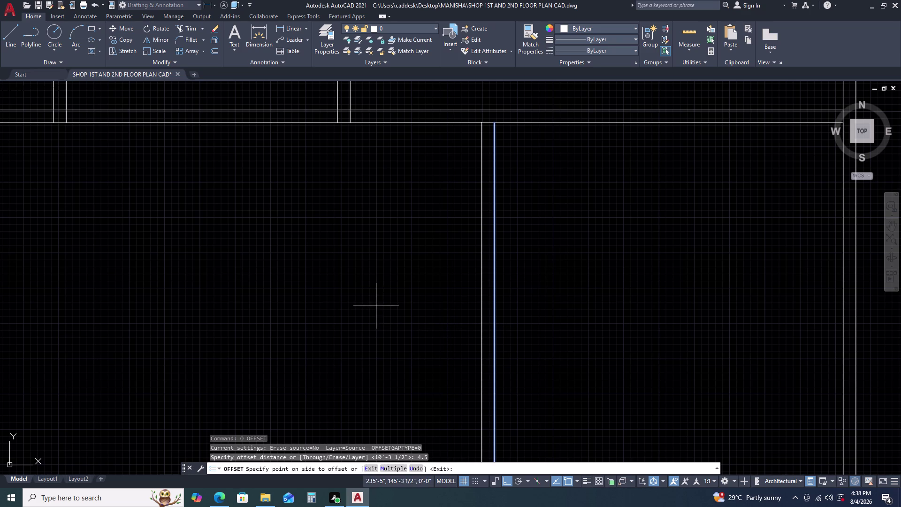
click(376, 306)
key(Escape)
click(481, 303)
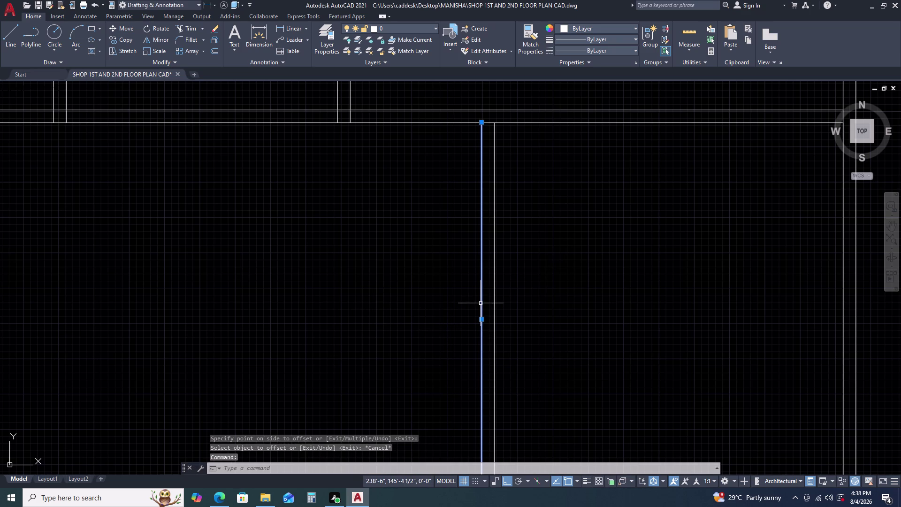
Start another offset and enter 12'3.5 as the distance, fixing typos.
text(O)
key(space)
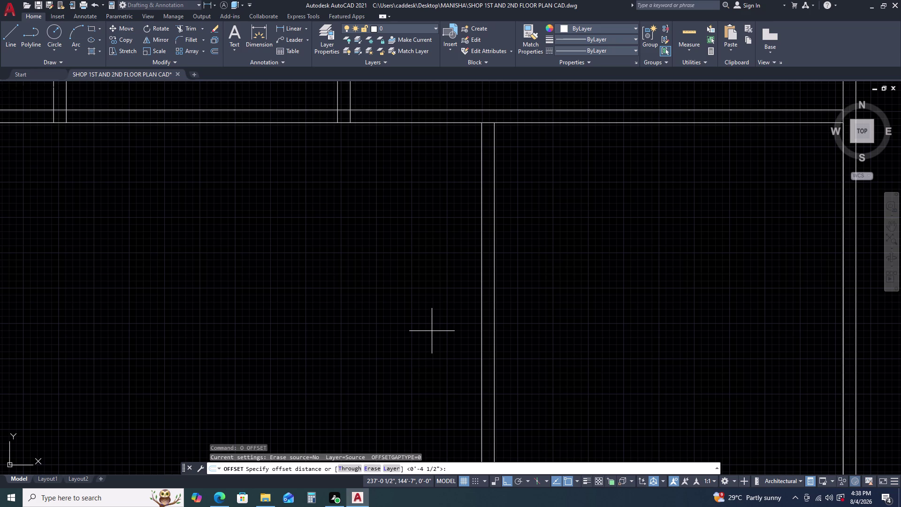
text(211)
key(BackSpace)
key(BackSpace)
key(BackSpace)
text(12')
text(3.3)
key(5)
key(BackSpace)
key(BackSpace)
key(5)
key(Return)
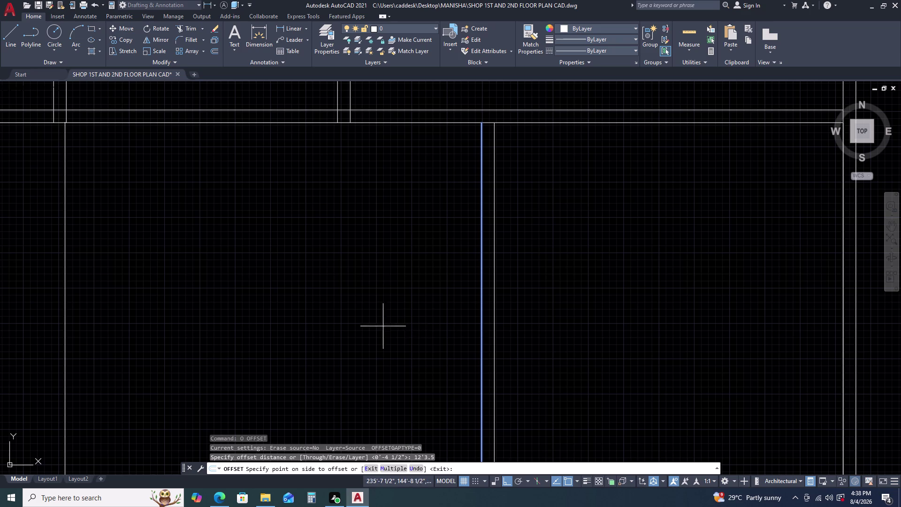
Copy the wall line 12'3.5 to the left and check the new line's length.
double_click(352, 322)
scroll(down, 3)
middle_click(346, 309)
middle_click(349, 305)
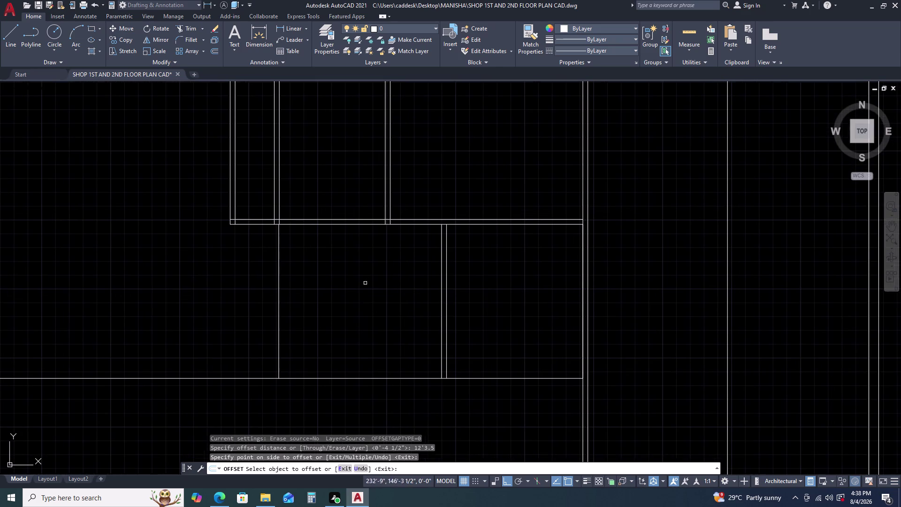
middle_click(367, 280)
key(Escape)
double_click(293, 273)
click(254, 287)
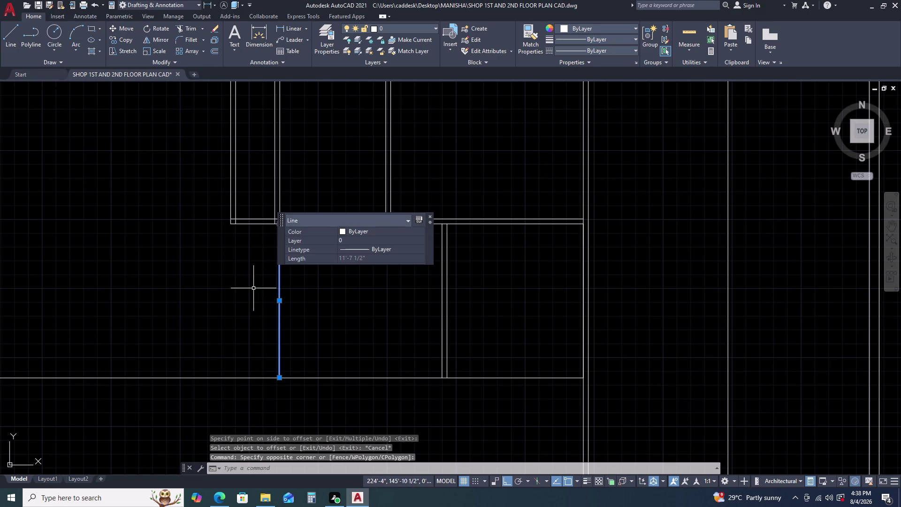
Offset the lower room's left wall line by 4.5 to make a double-line wall.
text(O)
key(space)
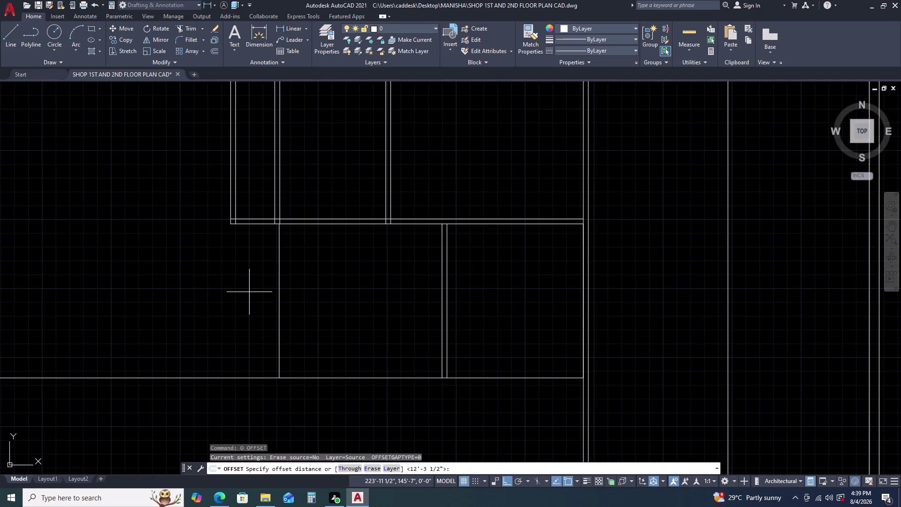
text(4.5)
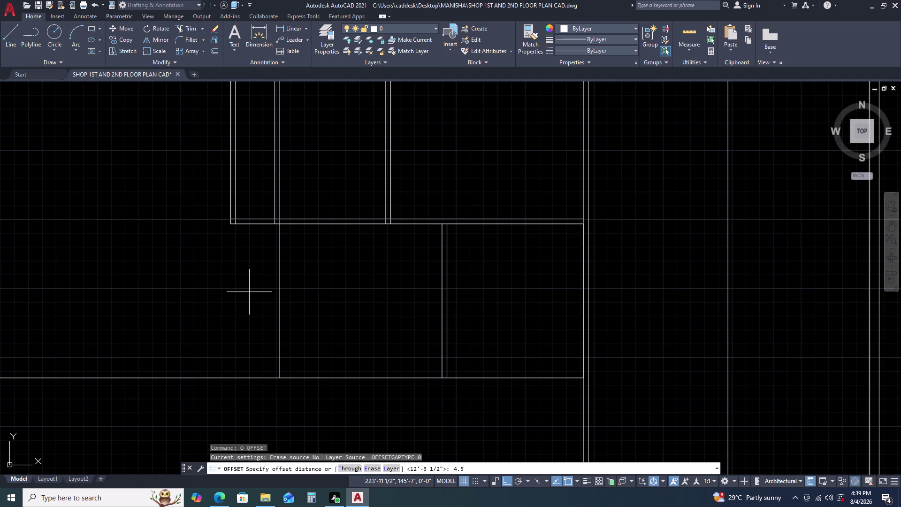
key(Return)
click(248, 291)
key(Escape)
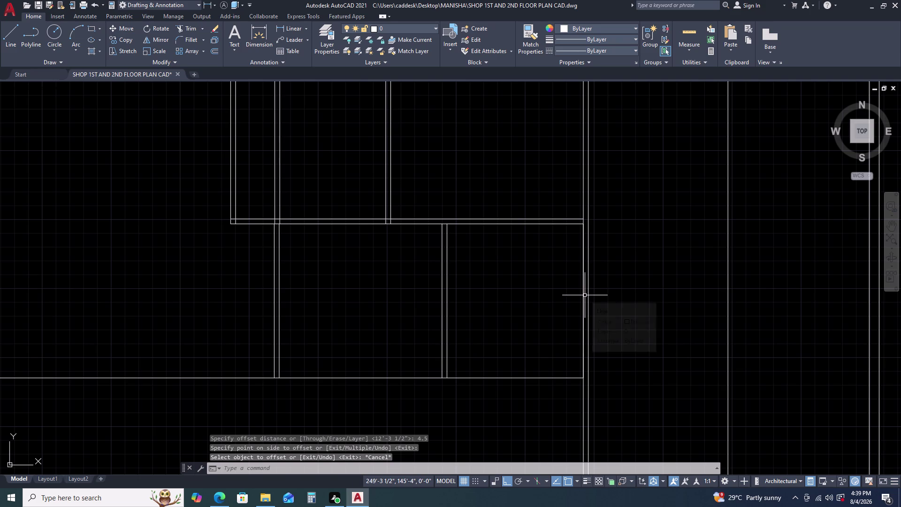
click(693, 49)
click(695, 40)
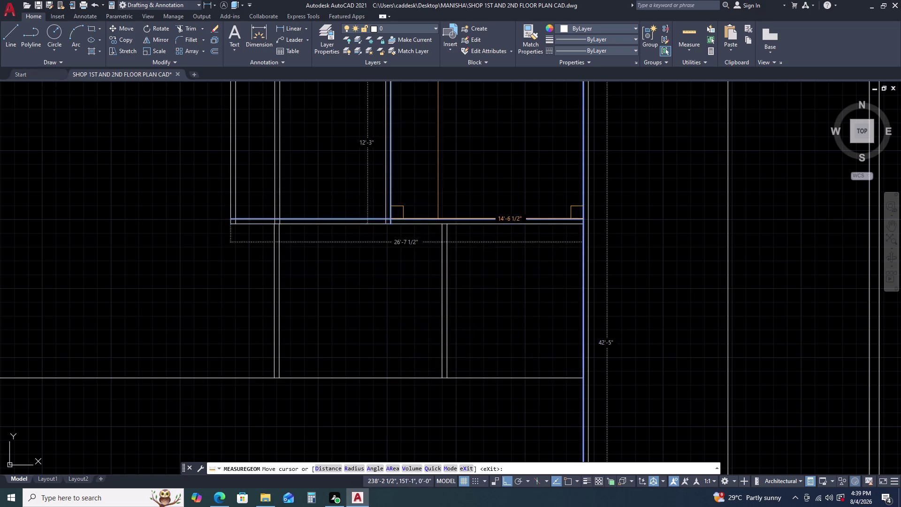
scroll(up, 3)
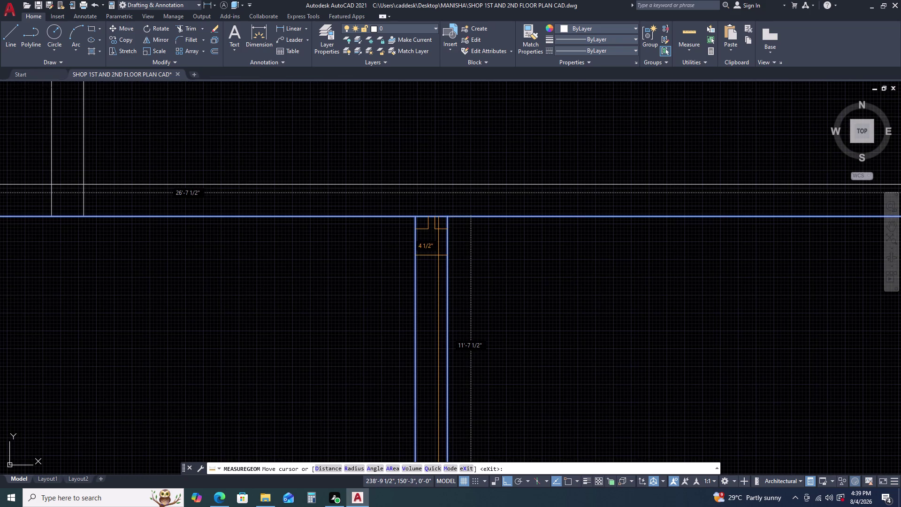
scroll(down, 3)
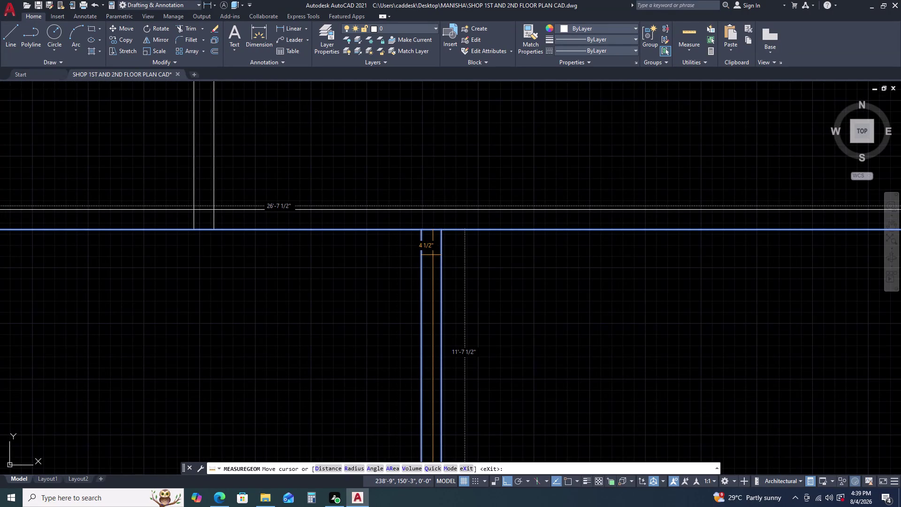
scroll(down, 3)
scroll(up, 3)
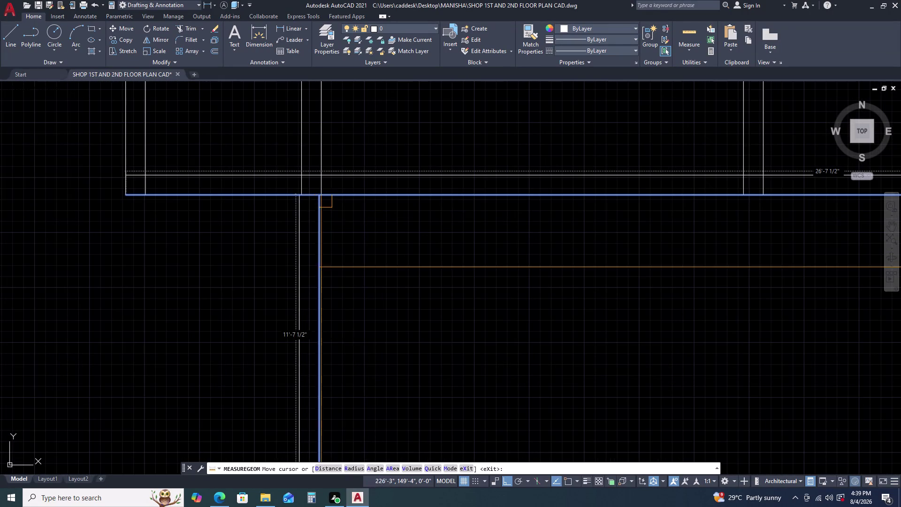
scroll(down, 3)
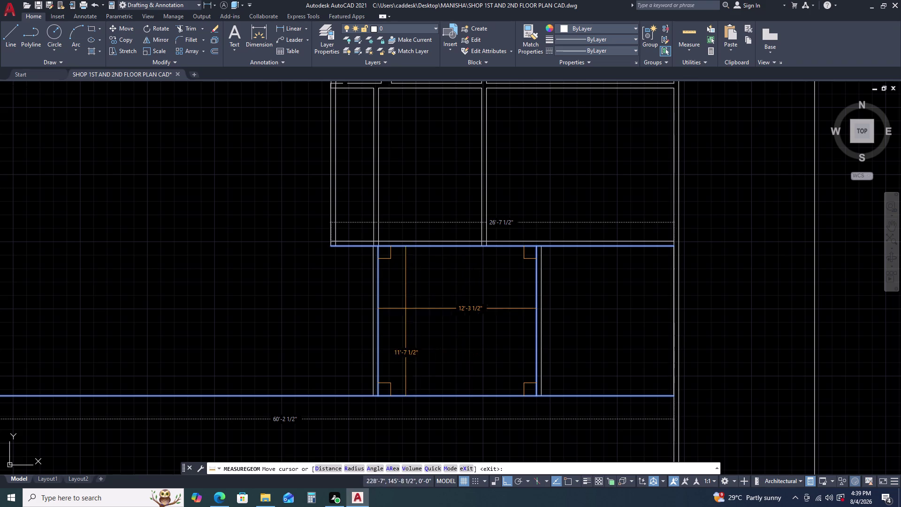
key(Escape)
scroll(up, 3)
scroll(up, 3)
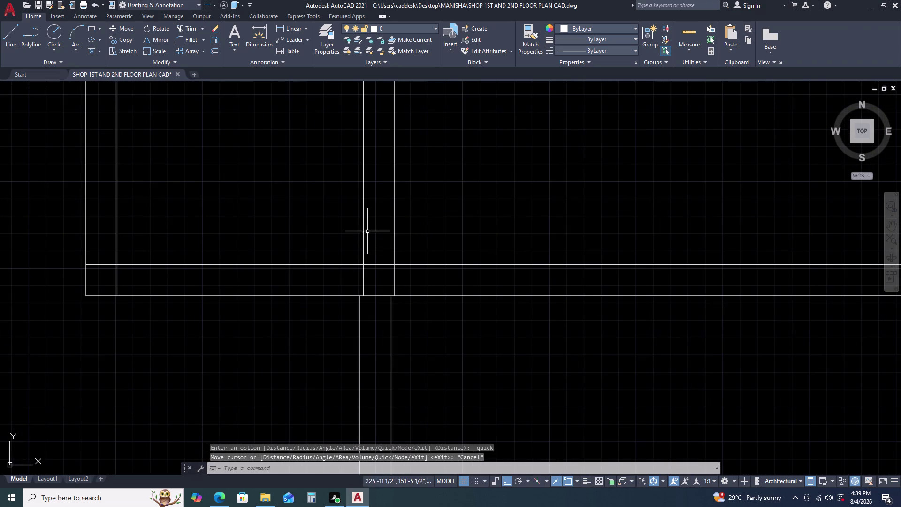
Bring the double-walled lower room into view and pick its inner left wall line.
scroll(down, 3)
middle_drag(429, 223, 492, 187)
scroll(down, 3)
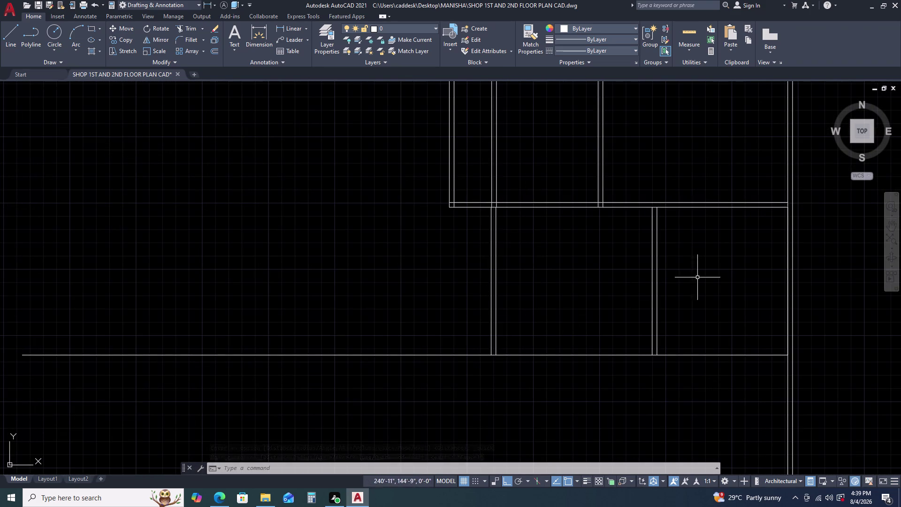
scroll(up, 3)
scroll(up, 3)
scroll(up, 3)
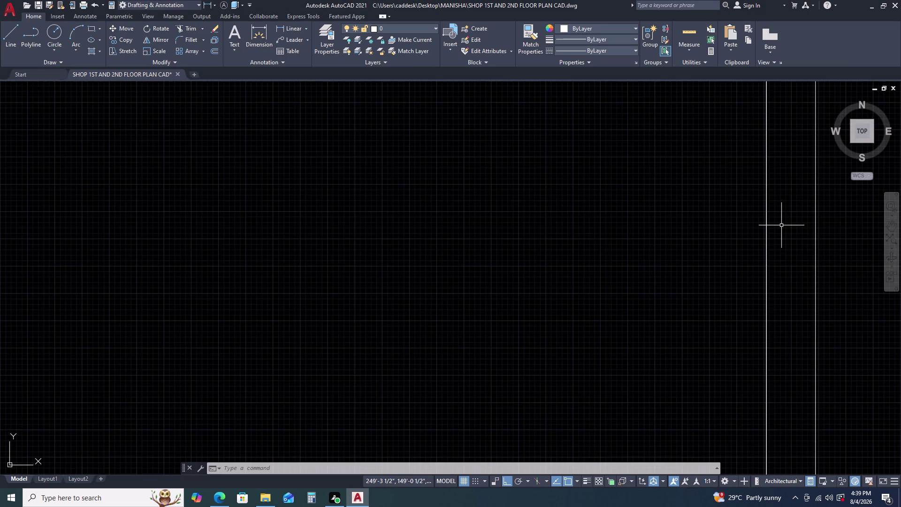
scroll(down, 3)
middle_drag(741, 323, 681, 298)
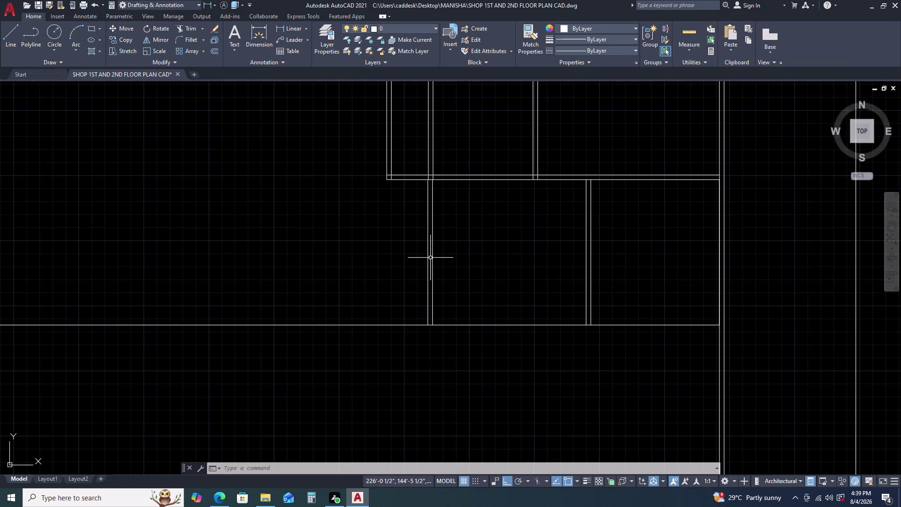
click(429, 250)
click(427, 247)
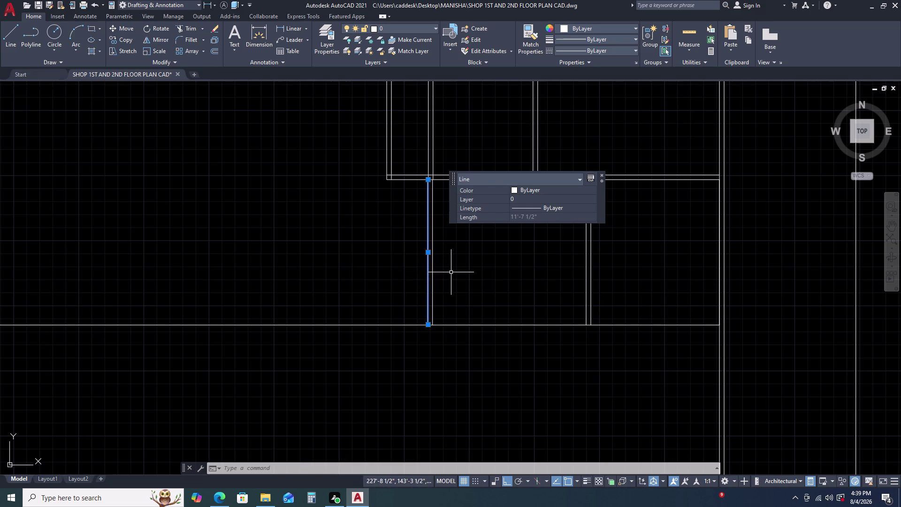
Delete the inner left wall lines of the upper and lower rooms.
middle_click(480, 281)
middle_drag(478, 287, 472, 306)
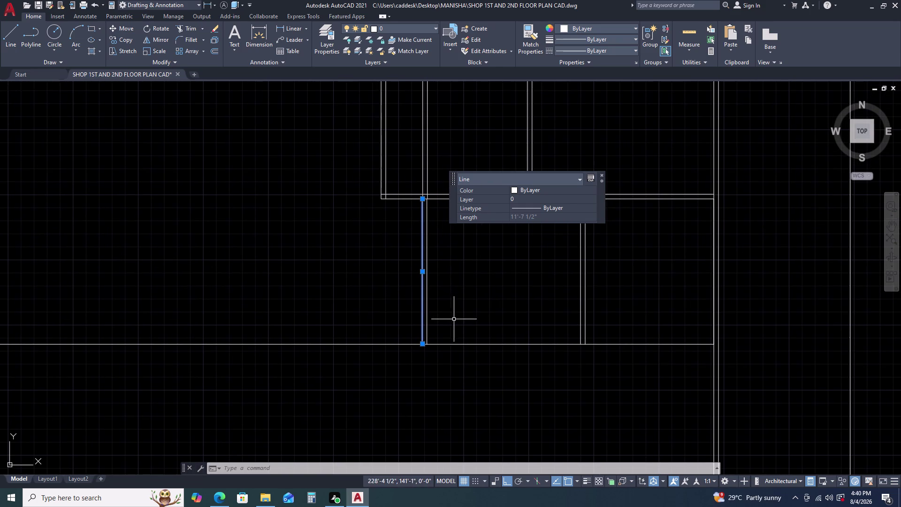
scroll(down, 3)
key(Escape)
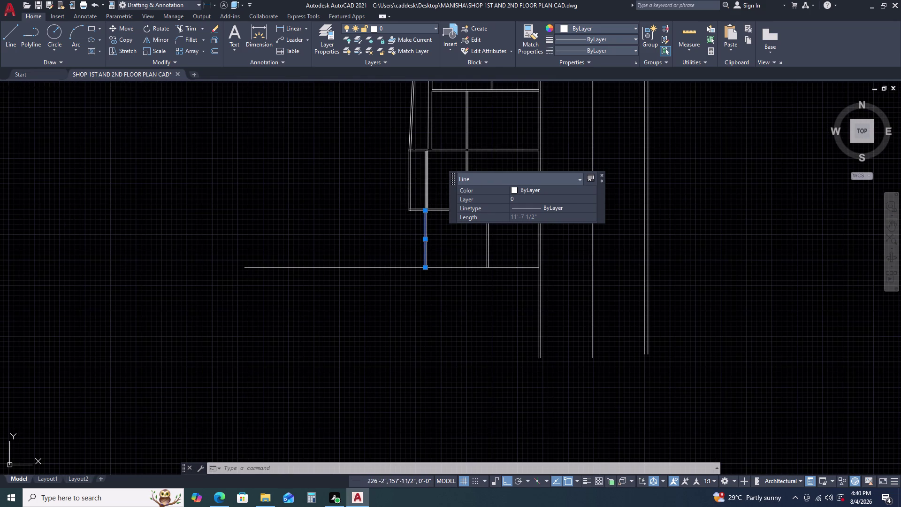
scroll(up, 3)
click(420, 179)
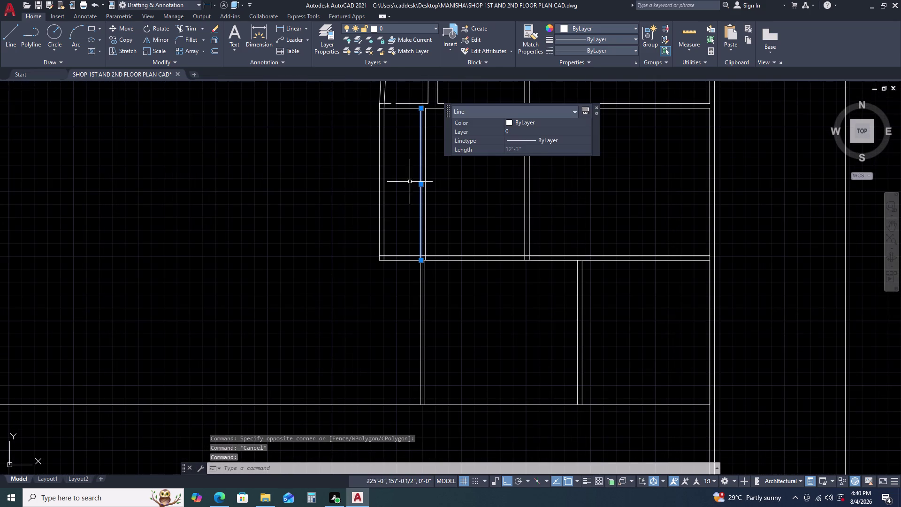
click(420, 276)
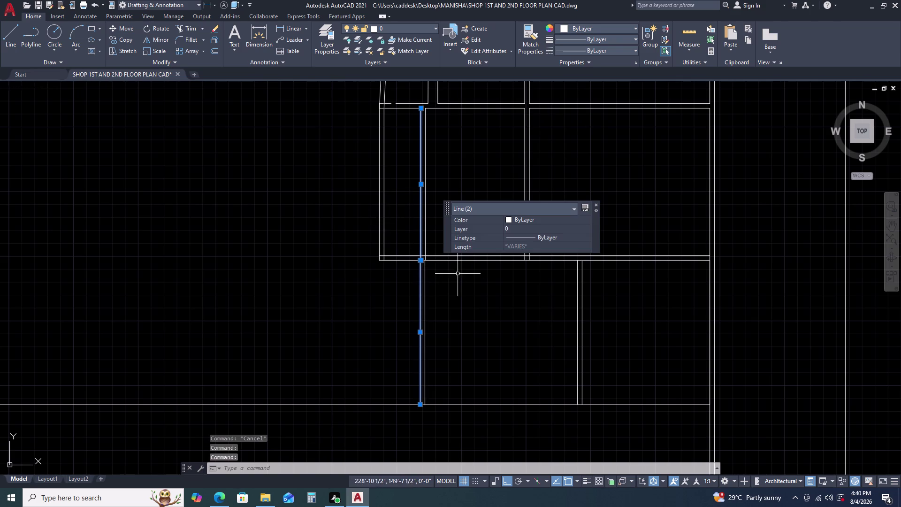
key(Delete)
Select and delete the outer left wall lines.
drag(374, 215, 371, 215)
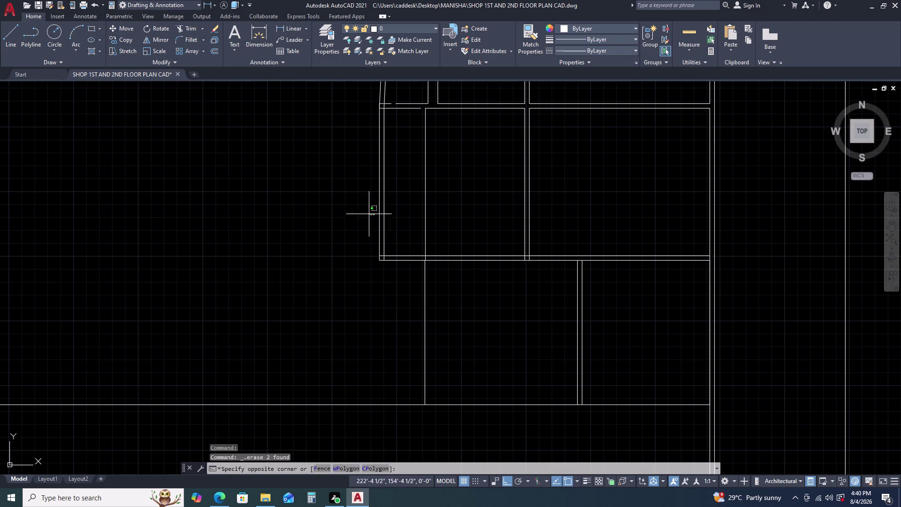
drag(370, 214, 367, 213)
click(354, 210)
click(394, 195)
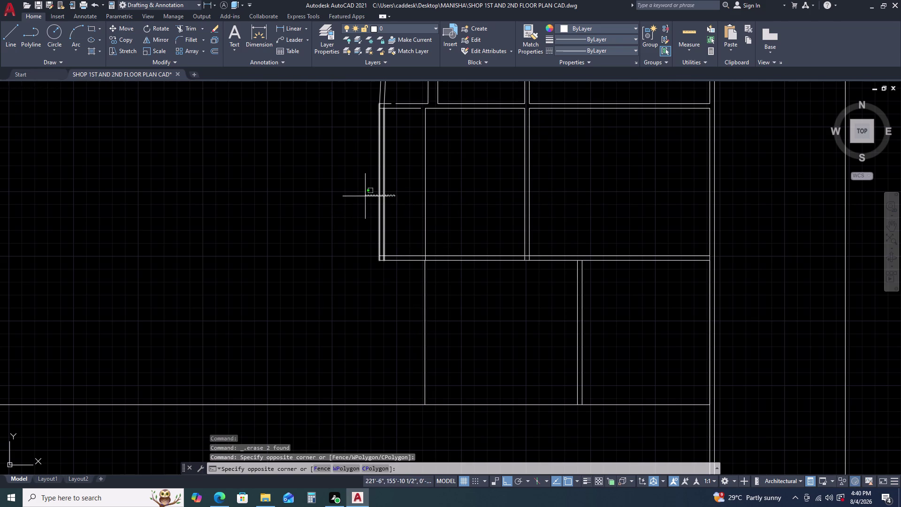
click(355, 198)
key(Delete)
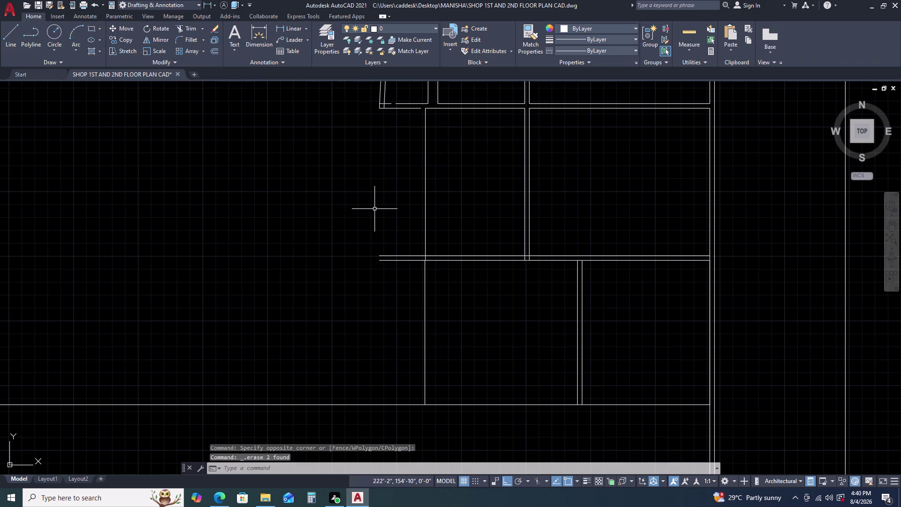
Frame the whole left side of the plan and select the upper room's left wall line.
scroll(down, 3)
middle_drag(414, 233, 426, 247)
scroll(down, 3)
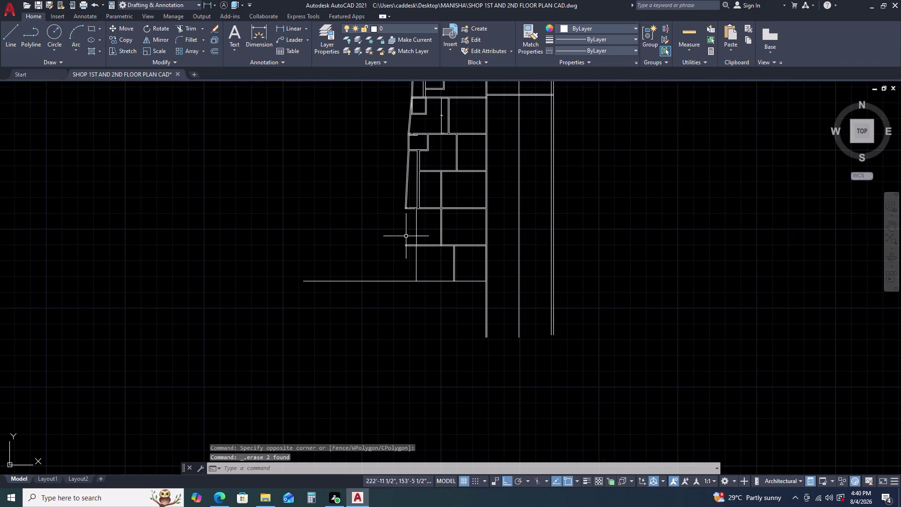
scroll(up, 3)
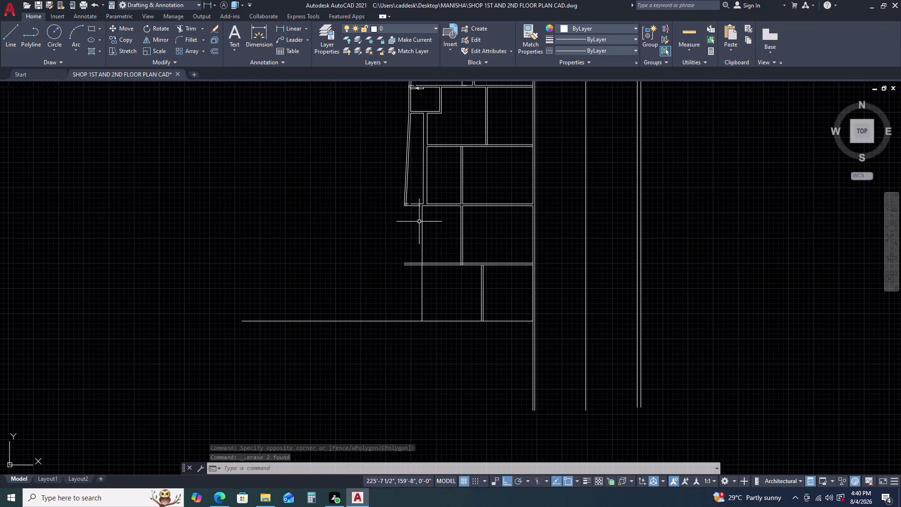
scroll(up, 3)
click(423, 221)
Offset the upper room's left wall line 9 to the left.
click(417, 222)
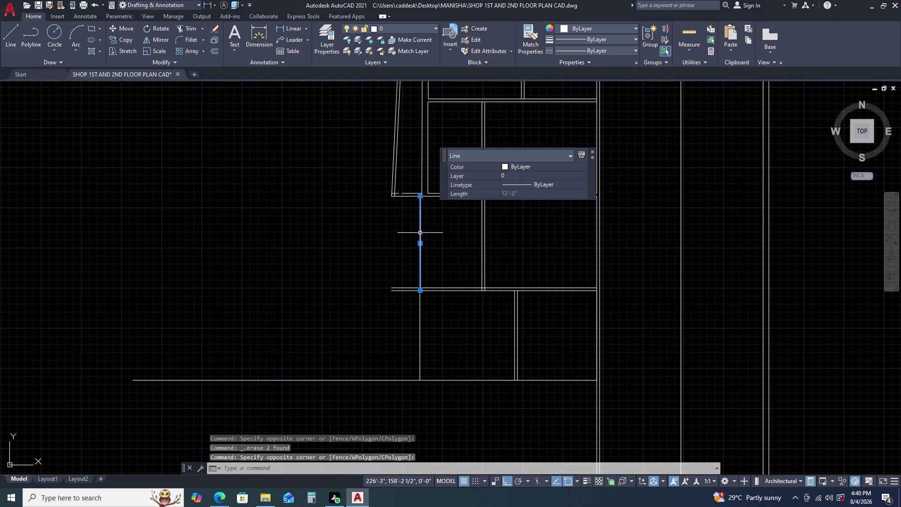
text(O)
key(space)
key(9)
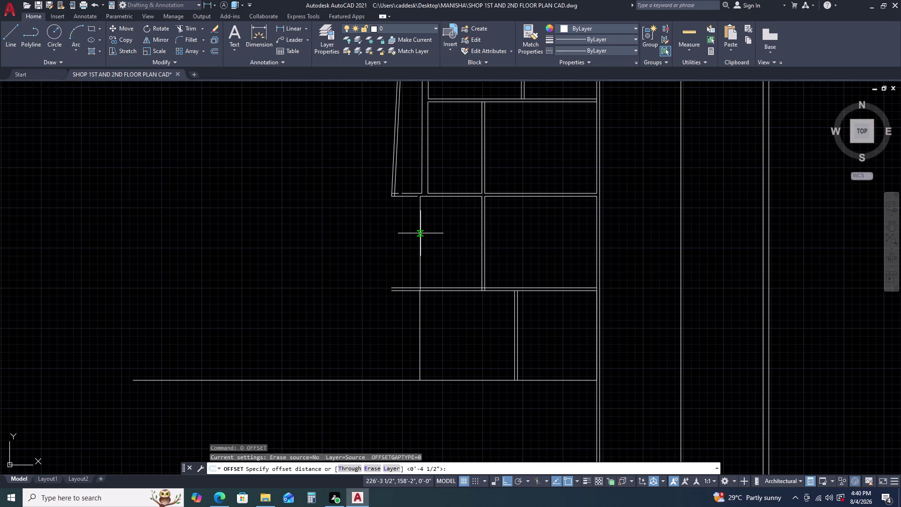
key(Return)
click(399, 236)
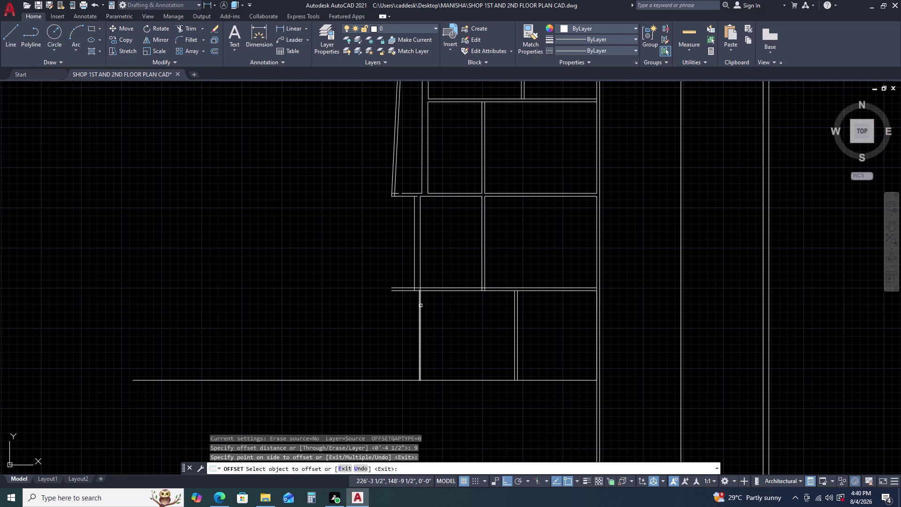
click(420, 306)
click(410, 307)
key(Escape)
Delete the stray duplicate wall line overlapping the left wall.
scroll(up, 3)
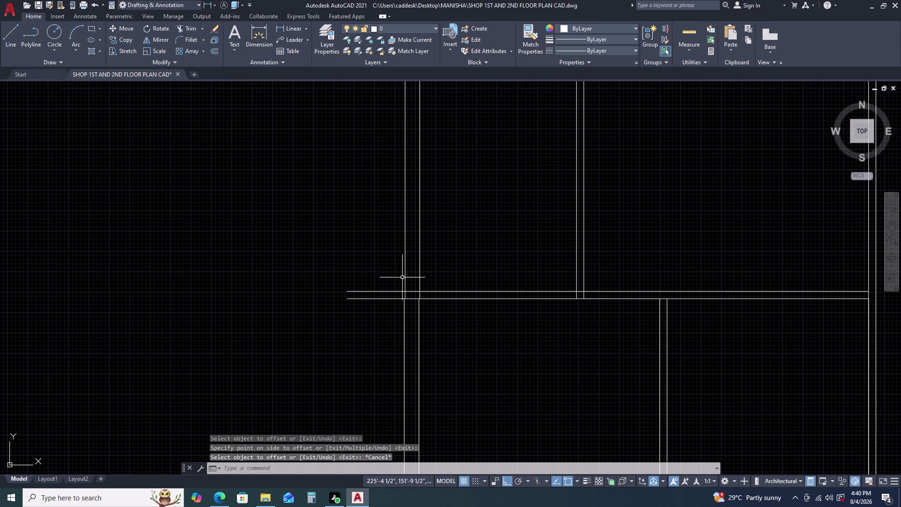
click(407, 269)
click(394, 268)
key(Escape)
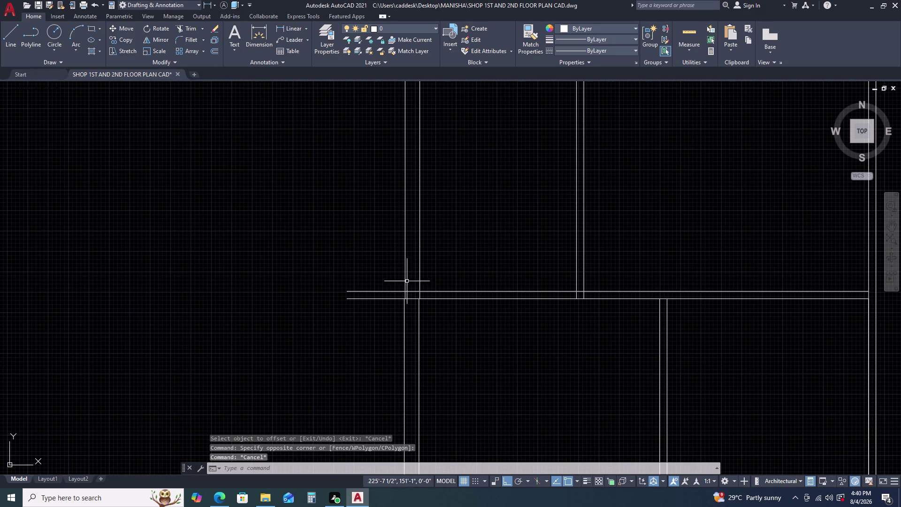
click(410, 265)
click(396, 256)
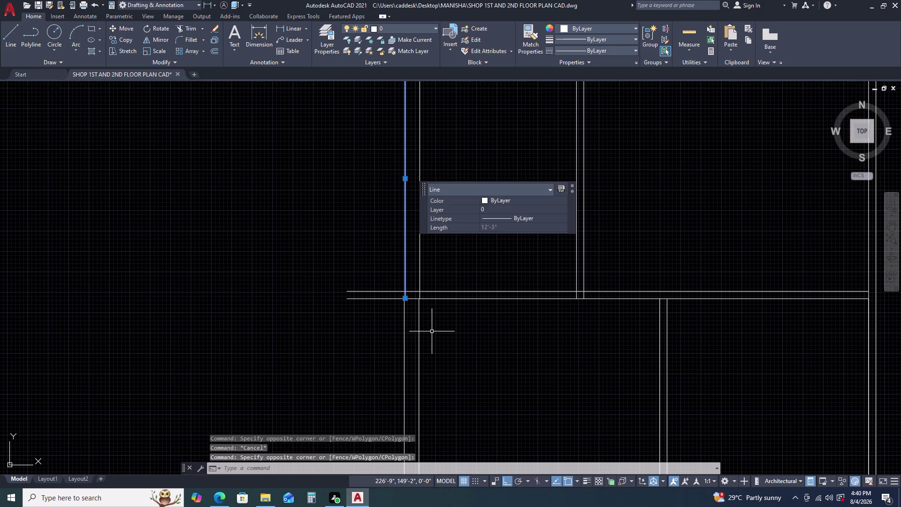
key(Escape)
drag(426, 333, 417, 333)
click(384, 335)
key(Delete)
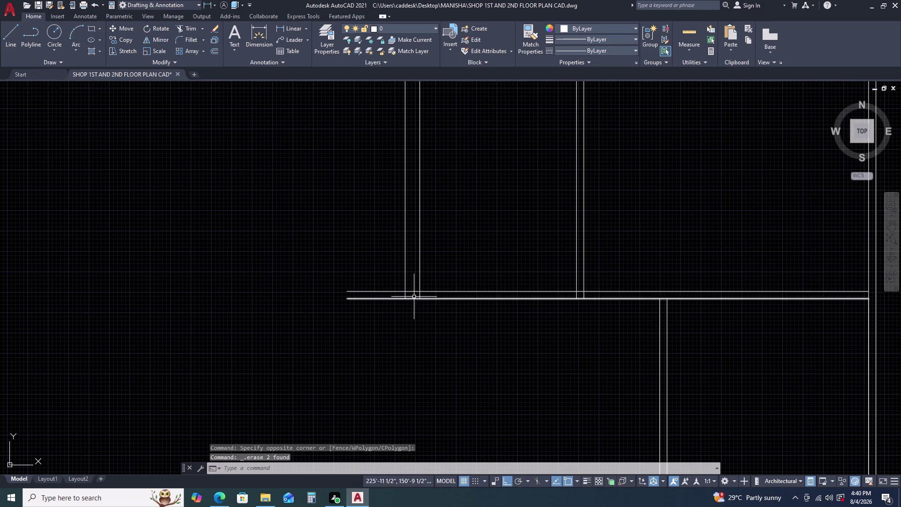
Extend the left inner wall lines down to the bottom wall with EX.
key(e)
key(x)
key(space)
drag(430, 242, 418, 244)
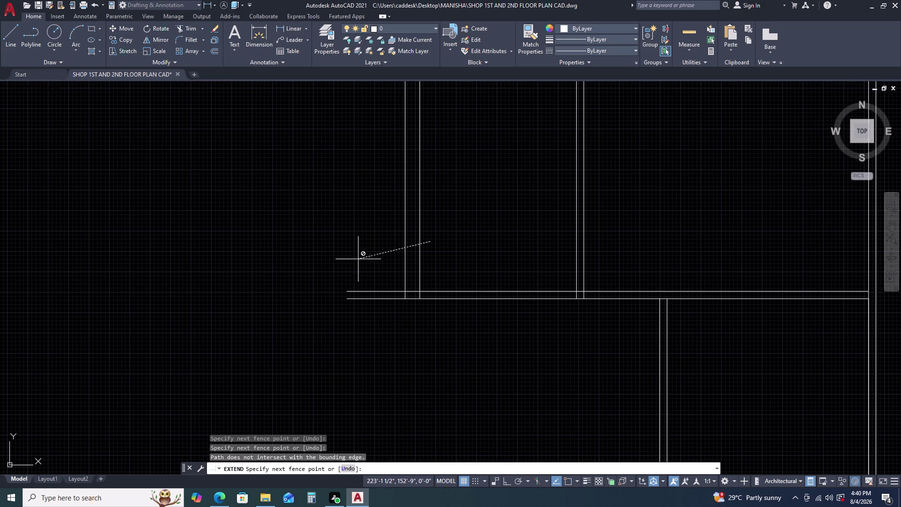
click(352, 262)
scroll(down, 3)
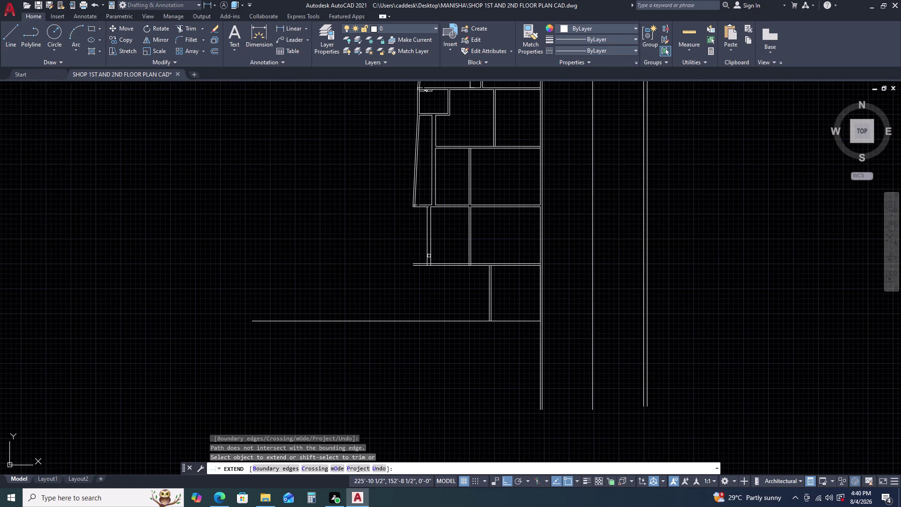
click(429, 256)
click(415, 251)
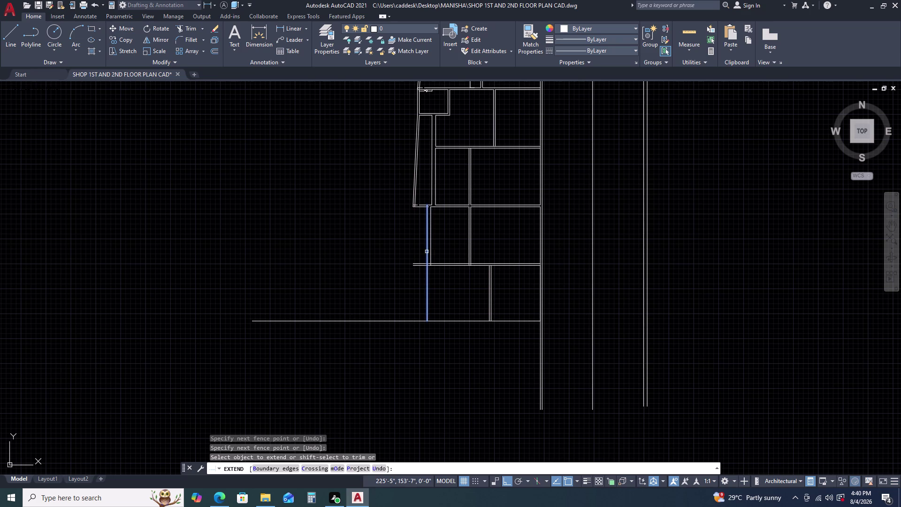
click(431, 252)
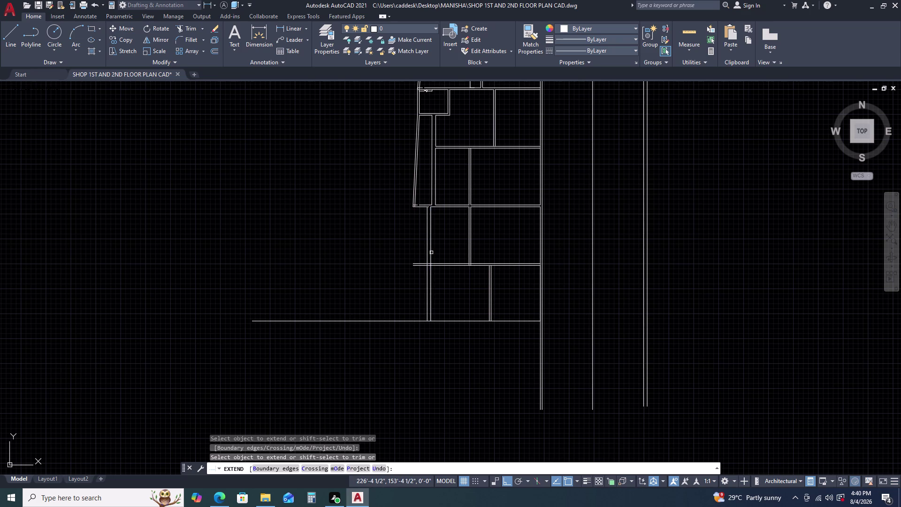
key(Escape)
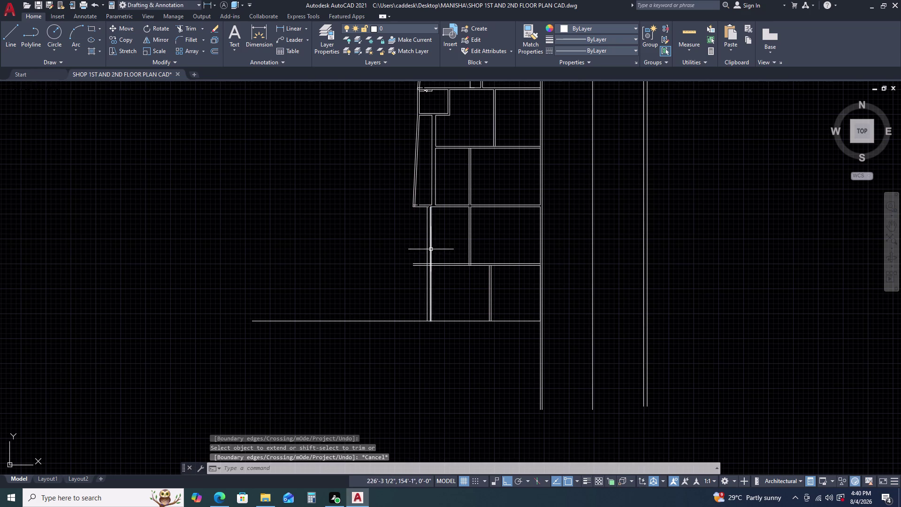
Trim the two stray stubs at the lower left wall junction.
middle_drag(439, 243, 460, 252)
middle_click(462, 254)
middle_drag(466, 255, 478, 262)
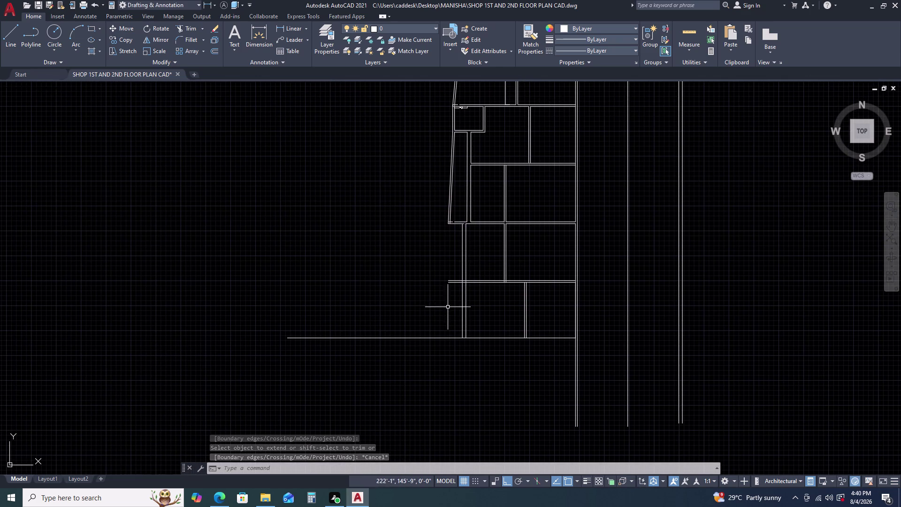
scroll(up, 3)
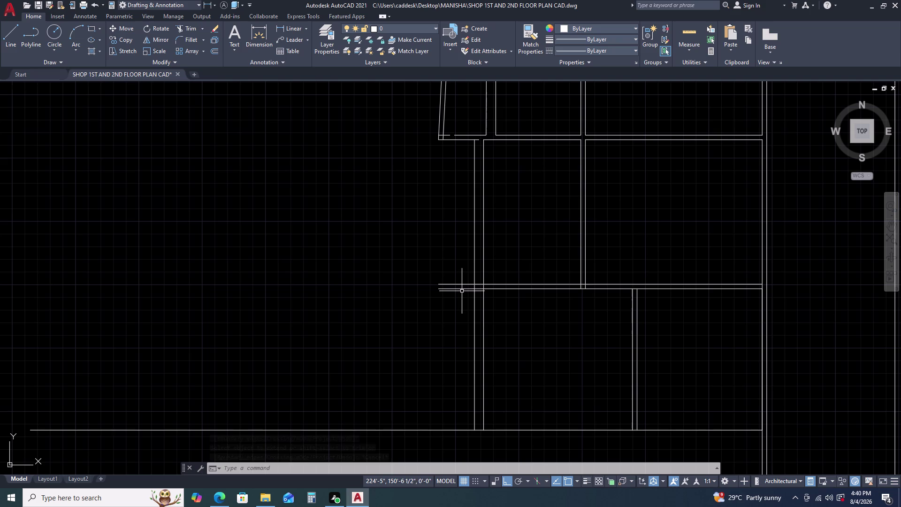
key(t)
key(r)
key(space)
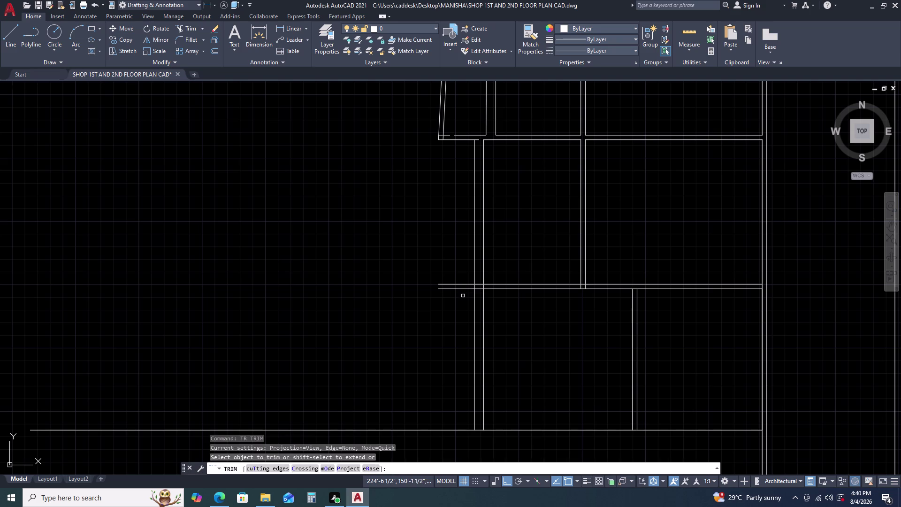
double_click(461, 290)
click(461, 283)
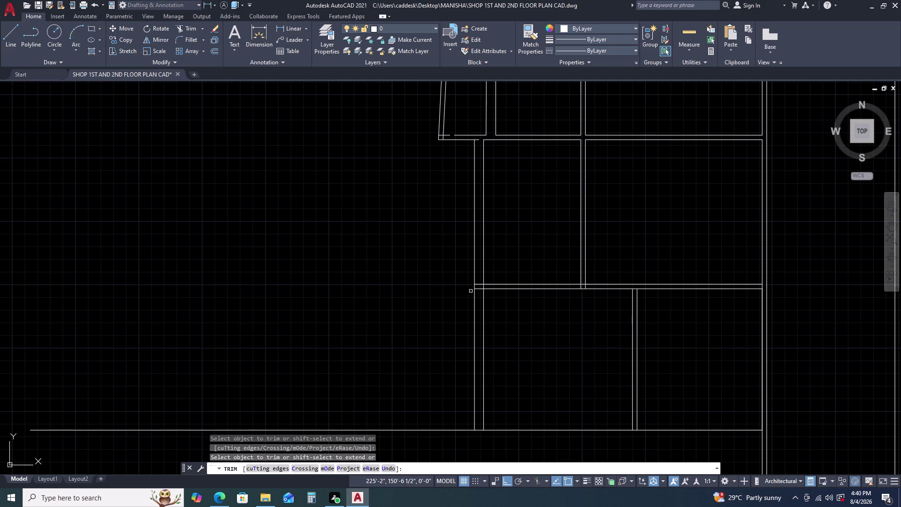
scroll(up, 3)
scroll(down, 3)
key(Escape)
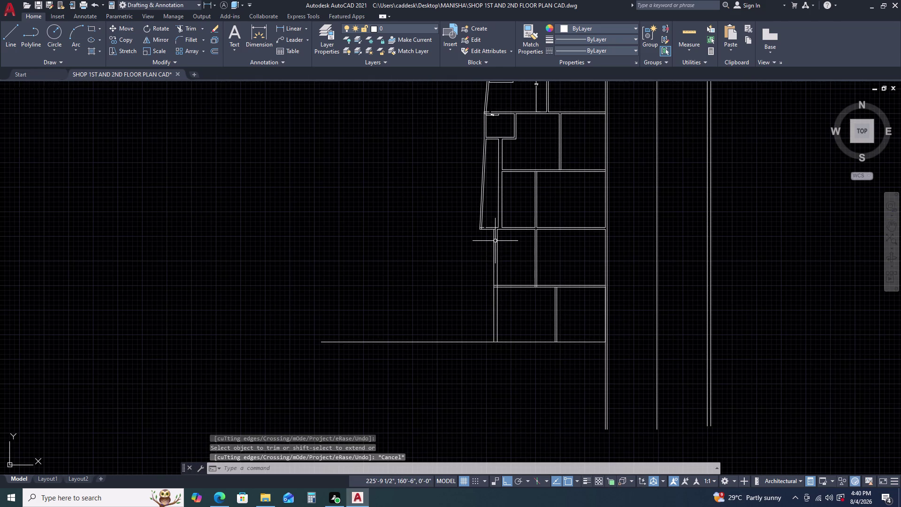
Select the inner wall line to check its length.
scroll(up, 3)
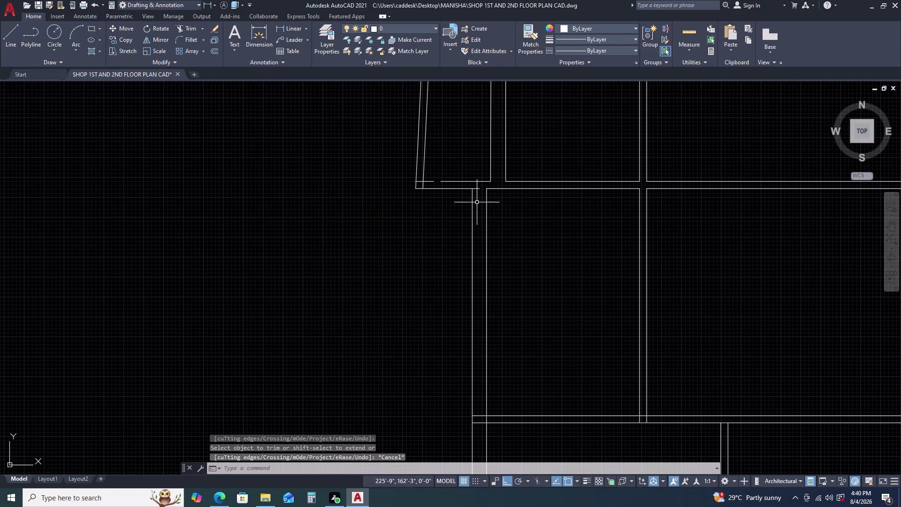
scroll(down, 3)
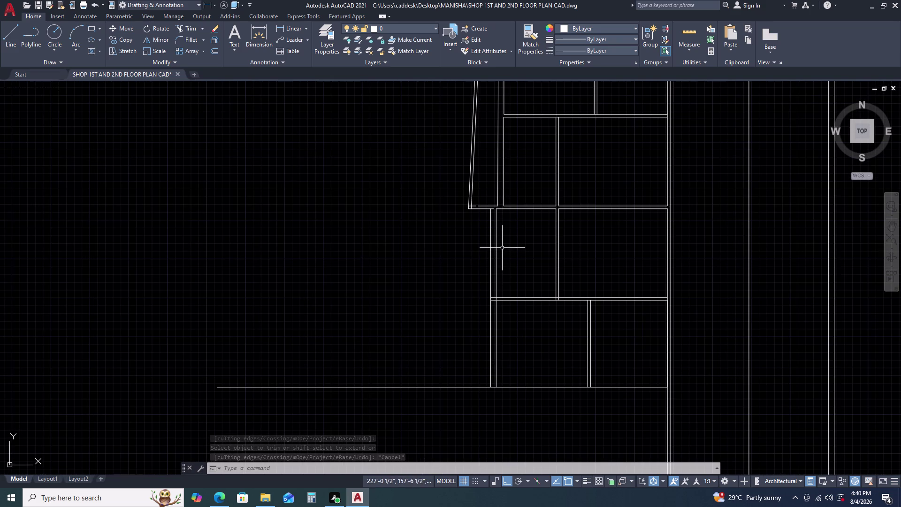
scroll(up, 3)
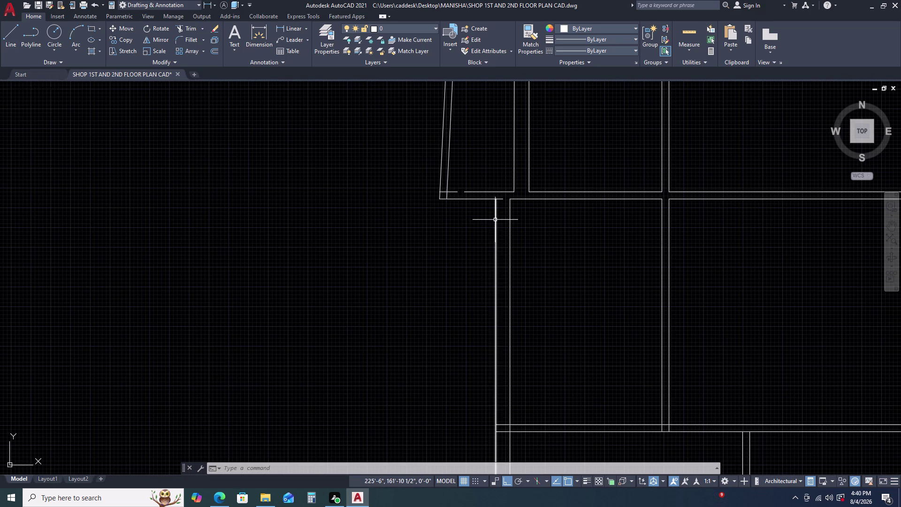
double_click(495, 219)
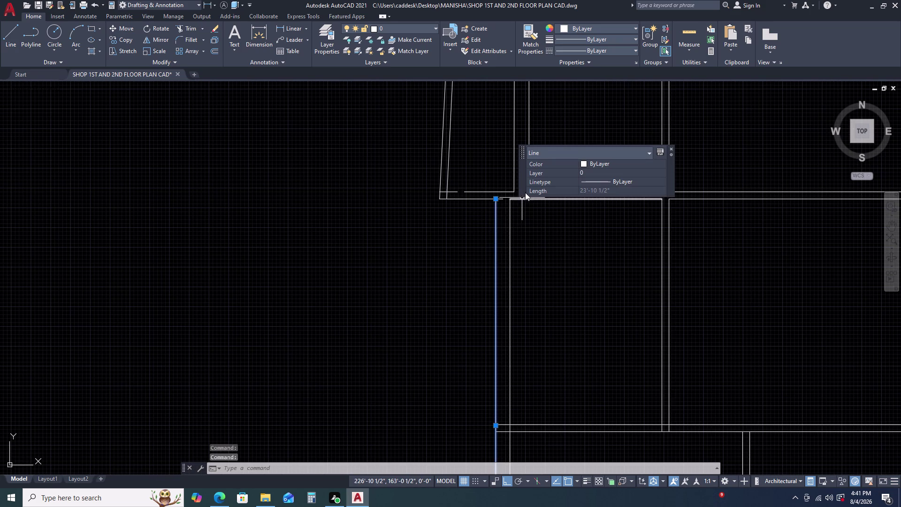
scroll(down, 3)
Offset the left wall line 2'11.5 to its left side.
scroll(down, 3)
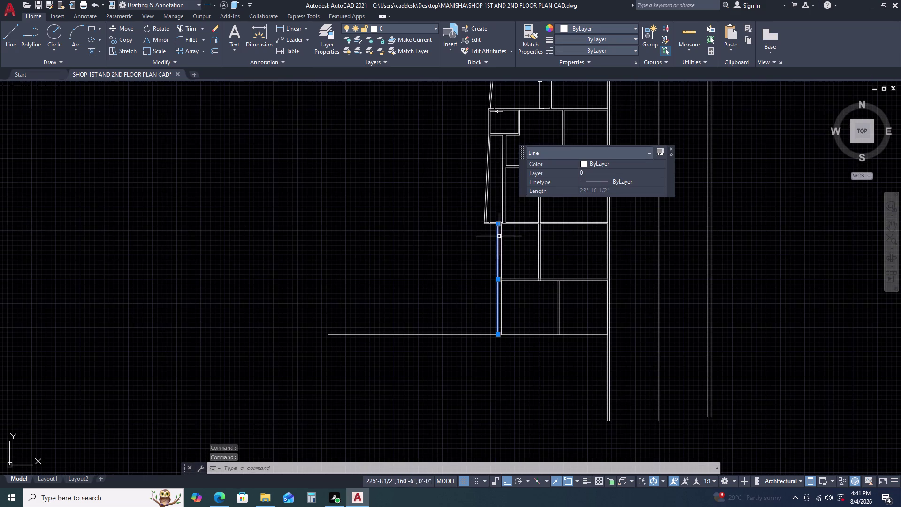
scroll(down, 3)
scroll(up, 3)
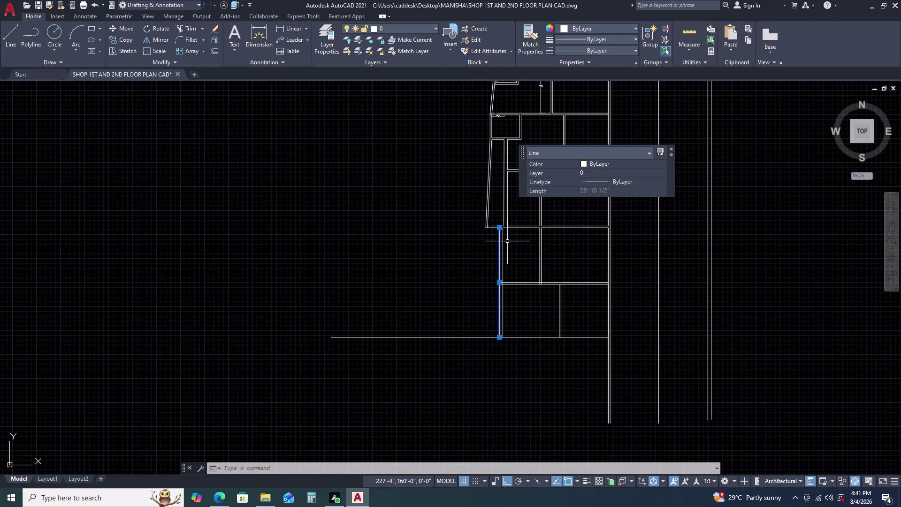
middle_drag(506, 241, 477, 258)
middle_click(476, 258)
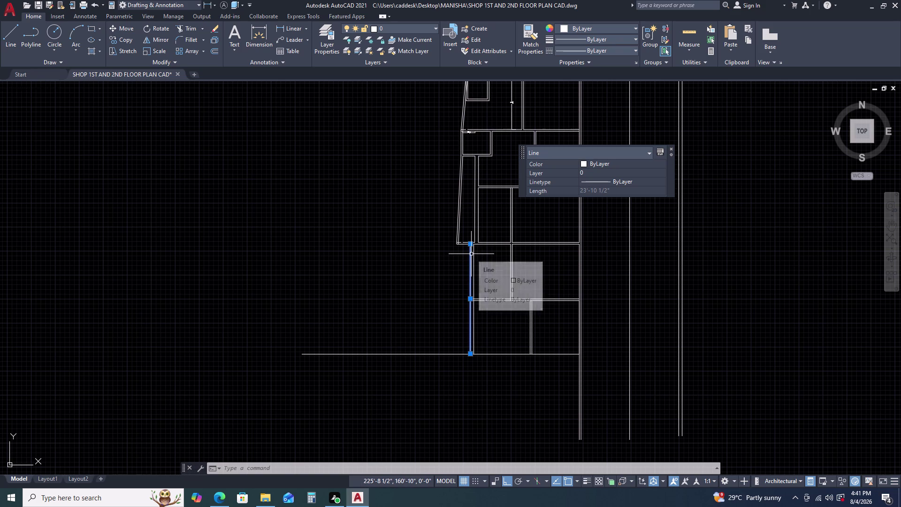
text(O)
key(space)
text(2)
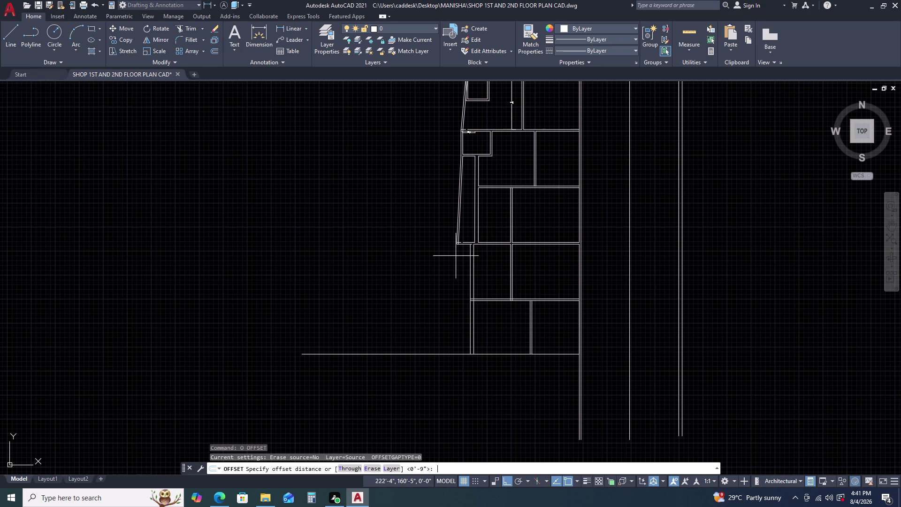
text(')
text(11.)
text(5)
key(Return)
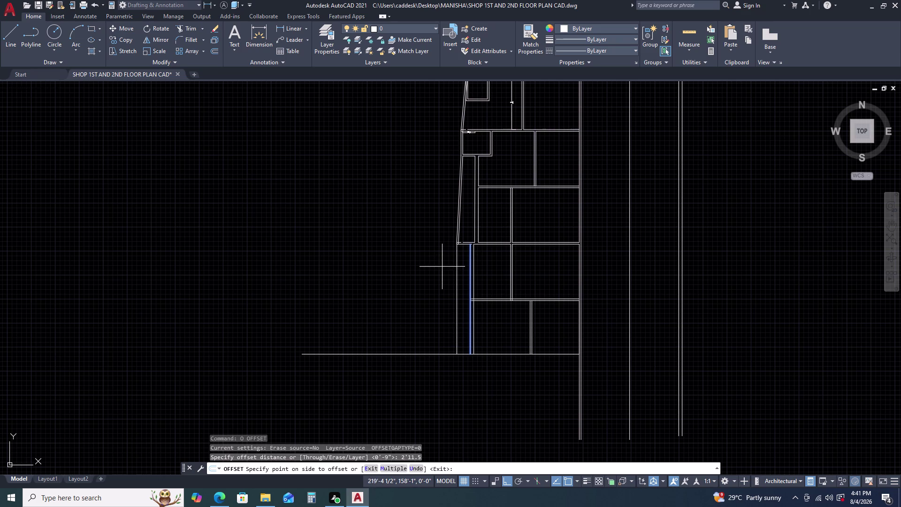
click(442, 266)
scroll(up, 3)
Select the long left wall line and inspect its properties.
key(Escape)
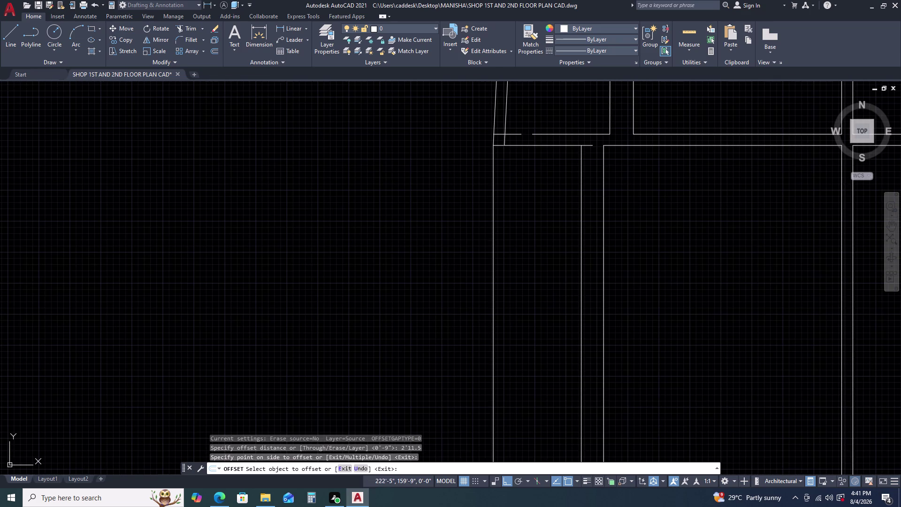
click(503, 233)
drag(501, 231, 496, 229)
click(464, 234)
double_click(512, 227)
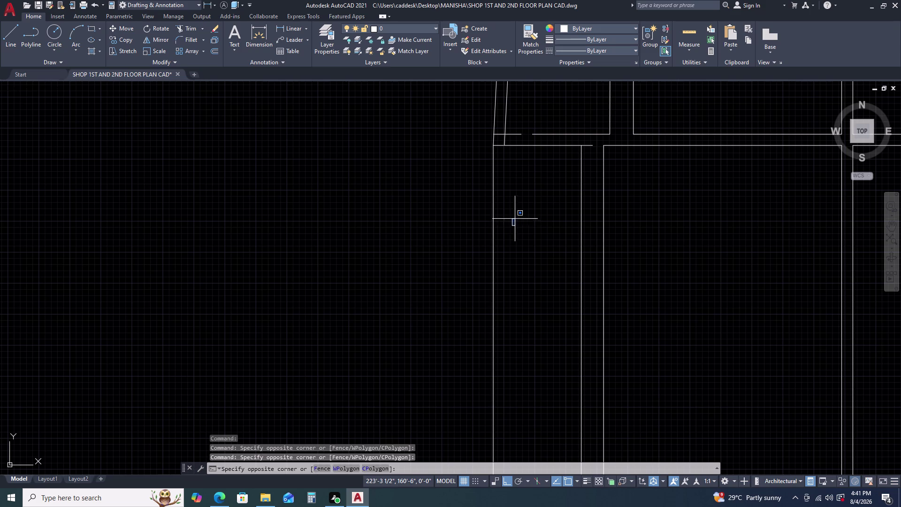
click(497, 221)
double_click(494, 224)
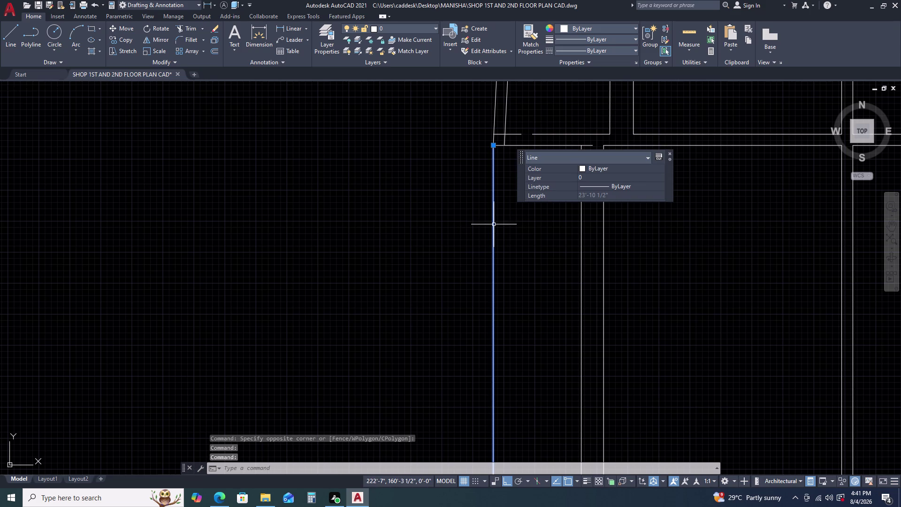
Offset the long left wall line 4.5 to the left.
text(O)
key(space)
text(4)
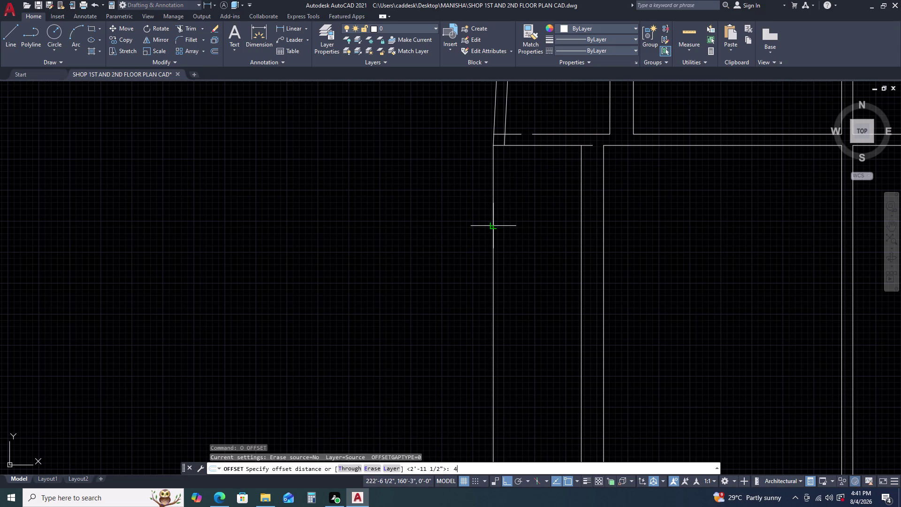
text(.5)
key(Return)
click(493, 224)
click(488, 225)
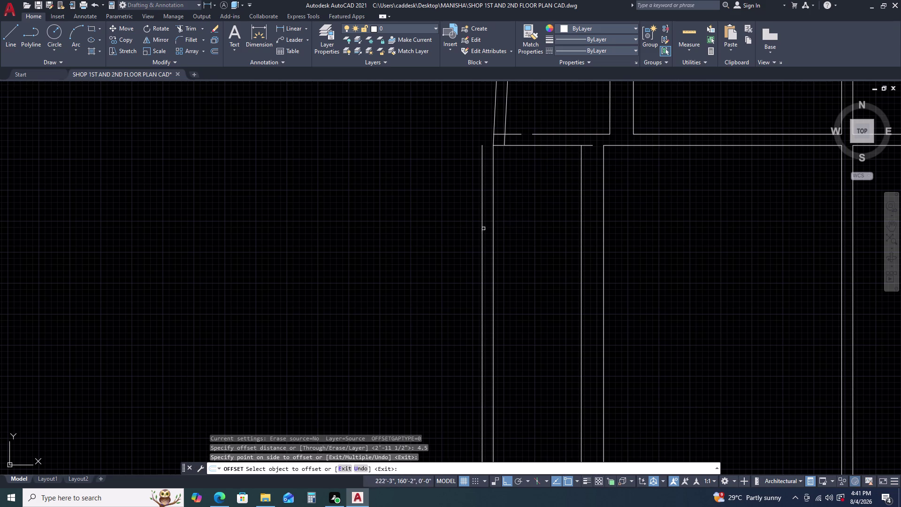
key(Escape)
Grip-stretch the outer slanted wall line's lower endpoint onto the new outer wall line.
scroll(down, 3)
middle_drag(502, 114, 509, 163)
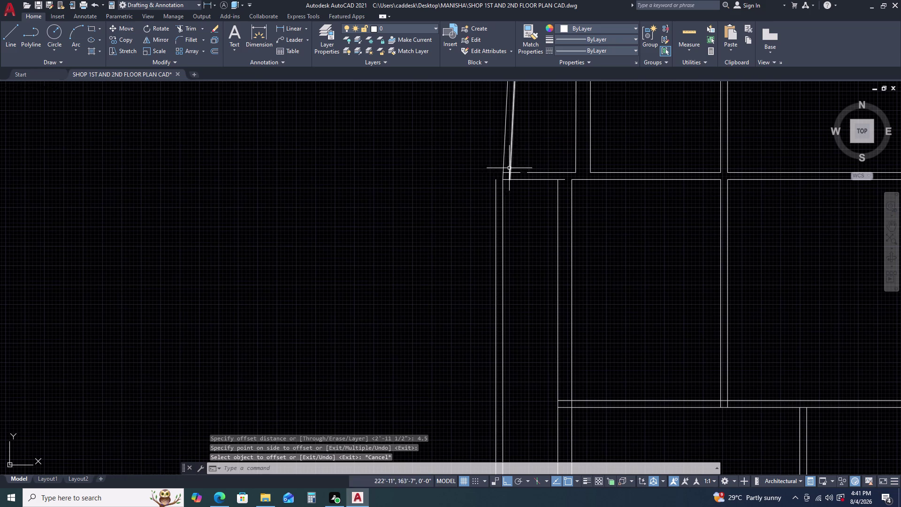
click(517, 141)
click(481, 145)
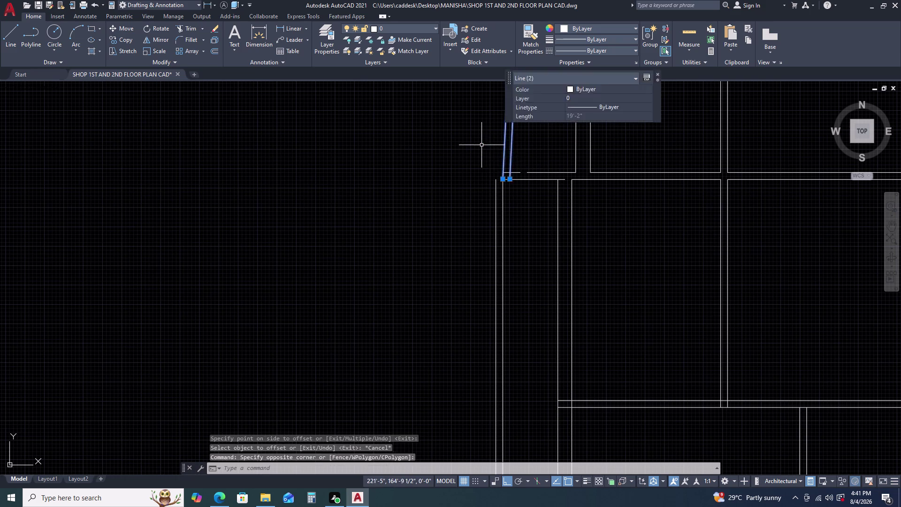
key(Escape)
scroll(up, 3)
click(498, 164)
click(477, 162)
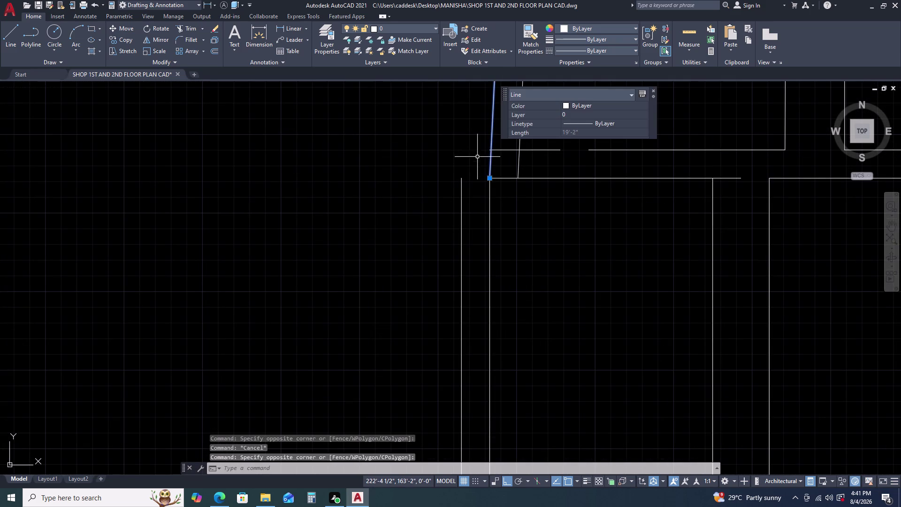
triple_click(490, 179)
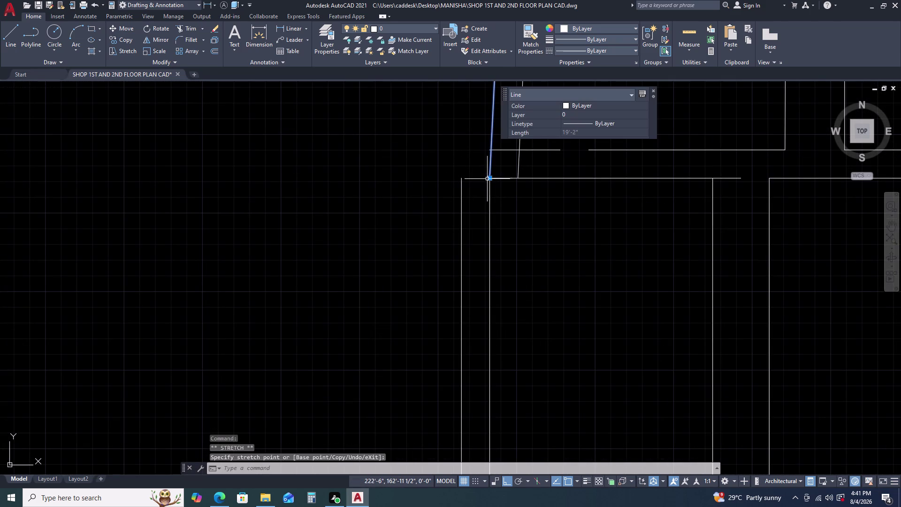
double_click(490, 179)
click(460, 180)
key(Escape)
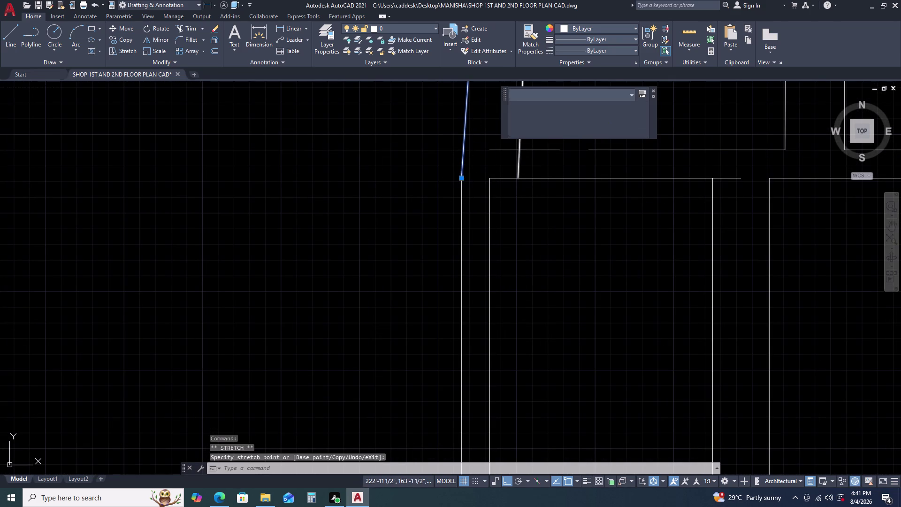
Stretch the inner slanted wall line's endpoint to the inner wall corner.
click(520, 166)
click(516, 178)
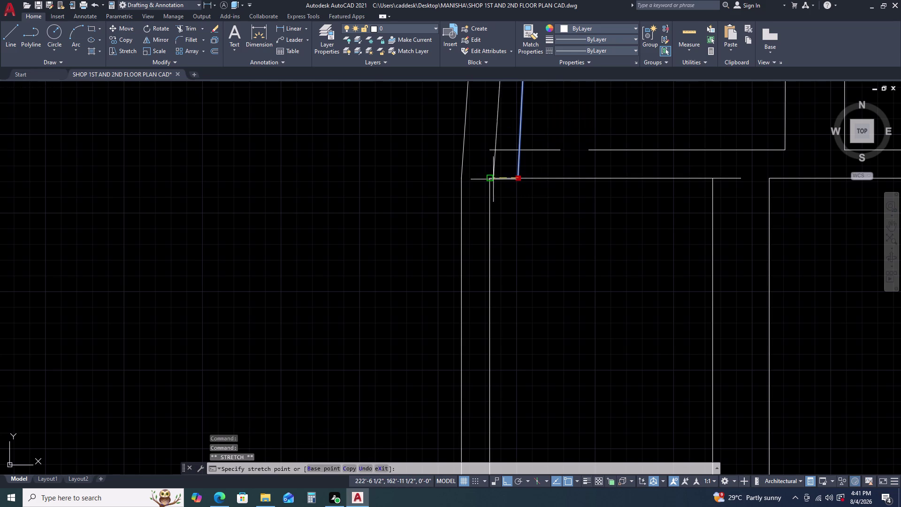
click(492, 180)
scroll(down, 3)
key(Escape)
scroll(up, 3)
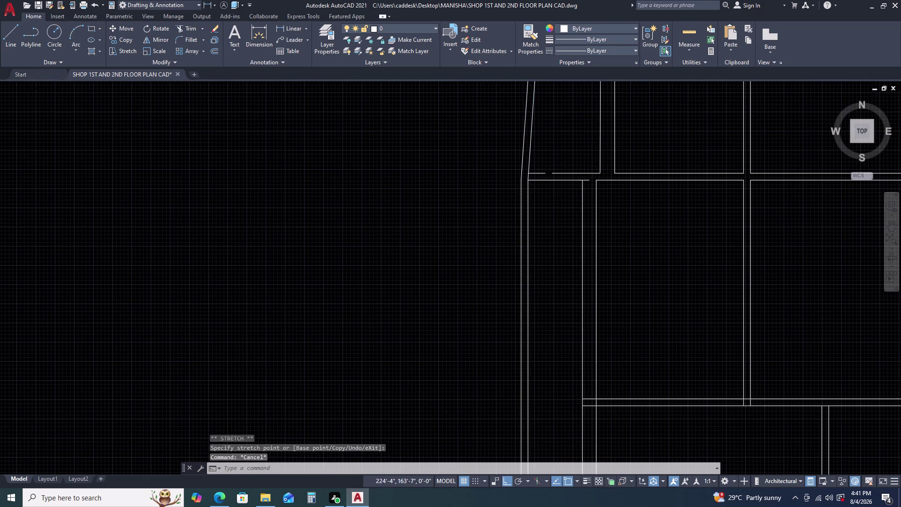
Window-select and delete the two leftover lines at the junction.
click(569, 166)
drag(569, 166, 559, 168)
click(525, 179)
key(Delete)
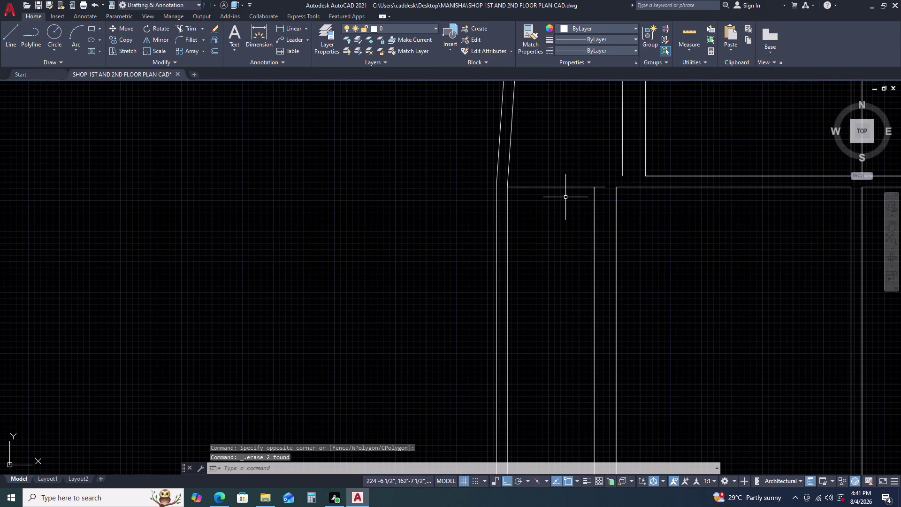
Start the Text and Trim commands and cancel both.
text(T)
key(space)
key(Escape)
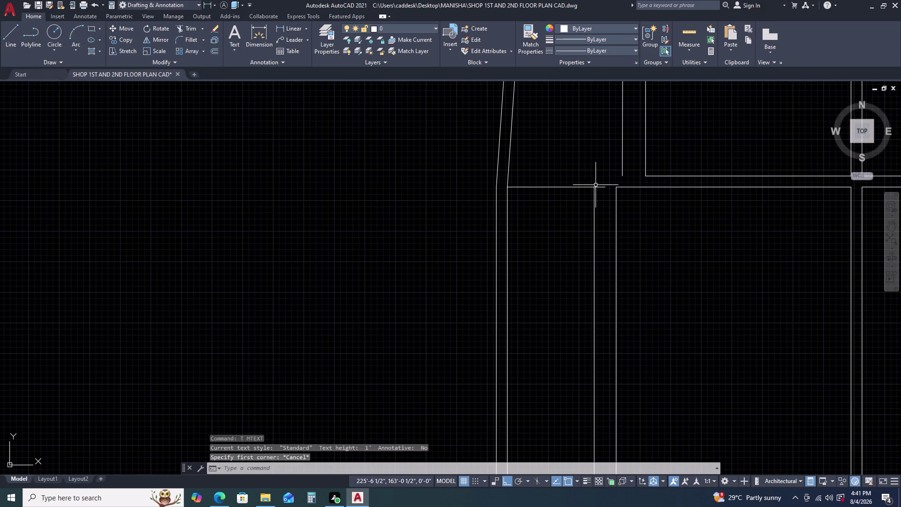
text(TR)
key(space)
click(603, 186)
key(Escape)
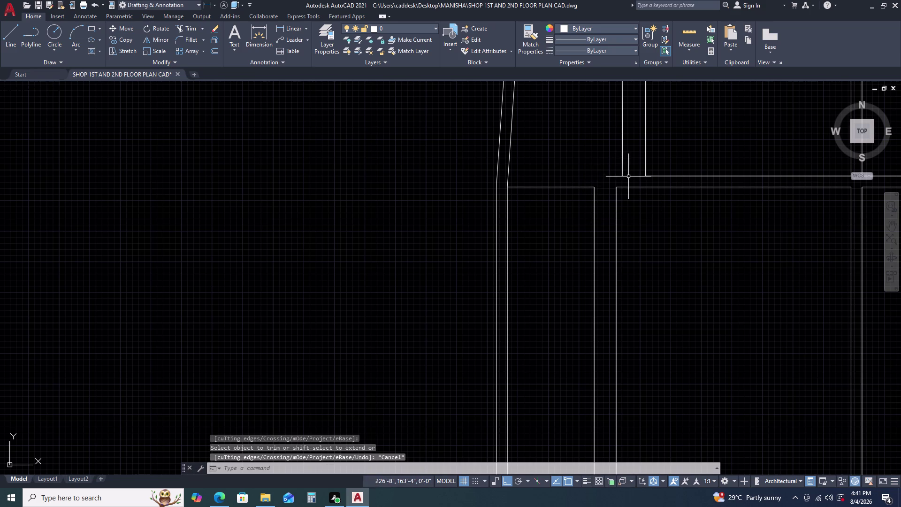
Draw a short horizontal line from the wall corner to the wall edge.
text(L)
key(space)
click(621, 175)
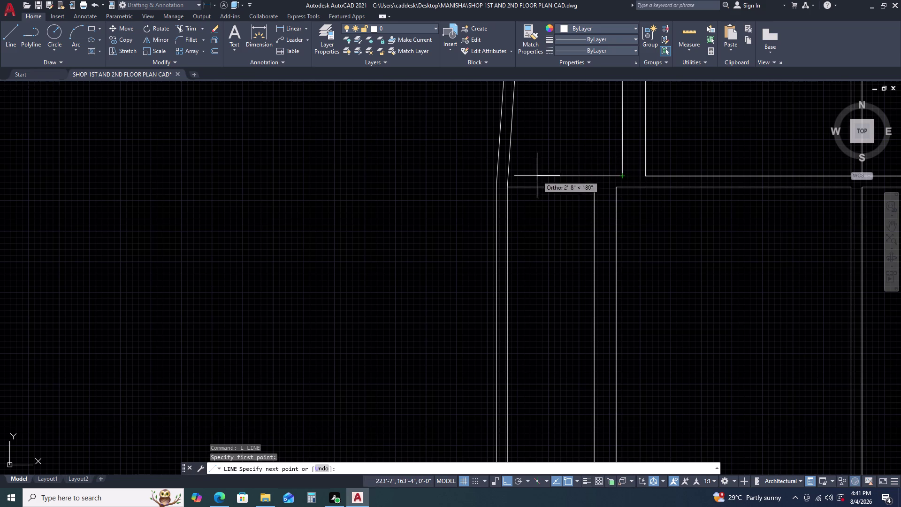
click(509, 175)
key(Escape)
Pan down to bring the long bottom wall line into view and start OFFSET.
scroll(down, 3)
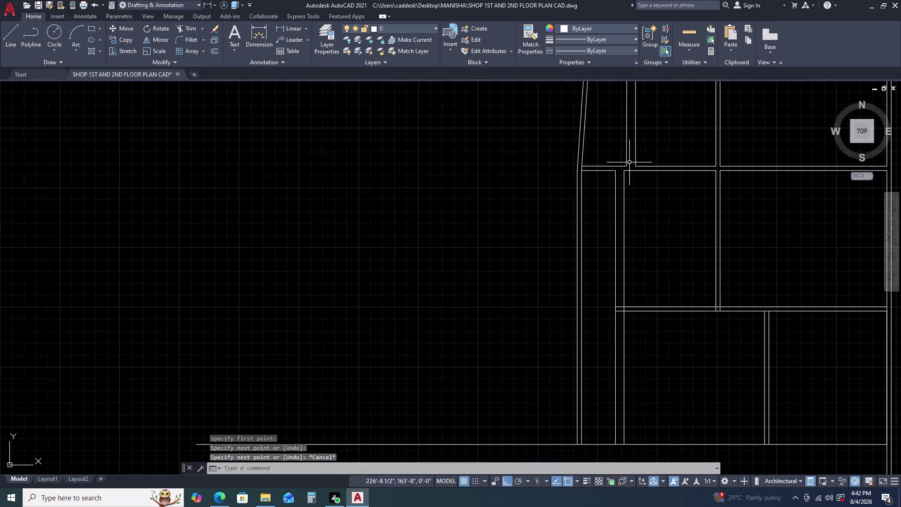
middle_drag(653, 175, 598, 164)
middle_click(592, 156)
middle_drag(585, 193, 574, 164)
middle_click(574, 161)
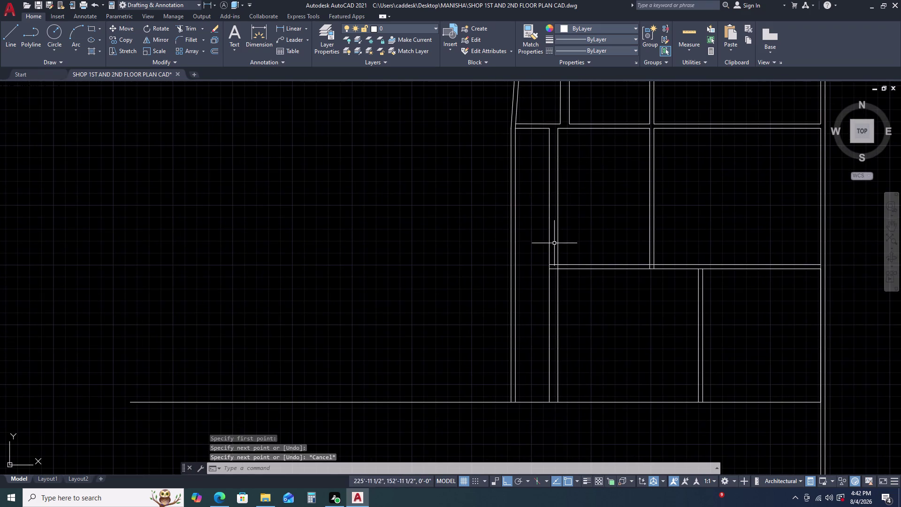
middle_drag(554, 244, 553, 203)
scroll(down, 3)
middle_drag(560, 239, 550, 175)
drag(494, 188, 490, 194)
click(460, 225)
text(O)
key(space)
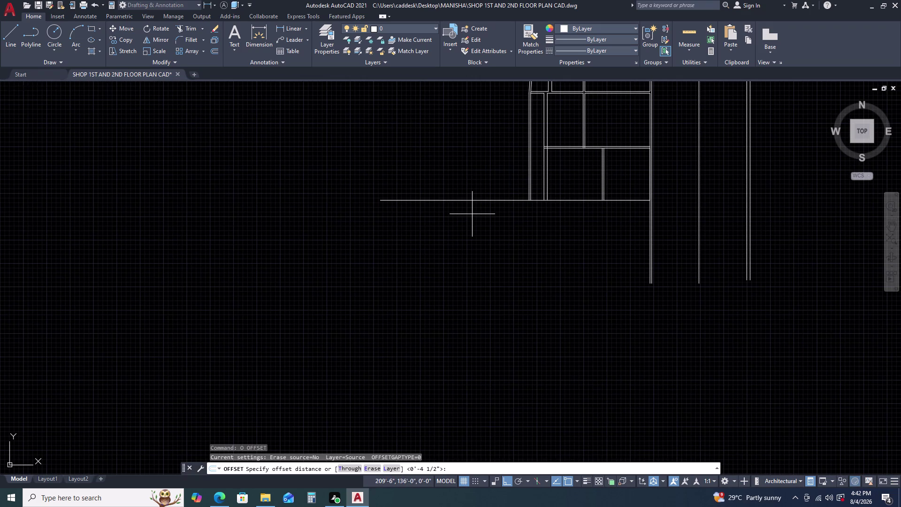
Offset the bottom wall line 4.5 inches downward.
text(4.5)
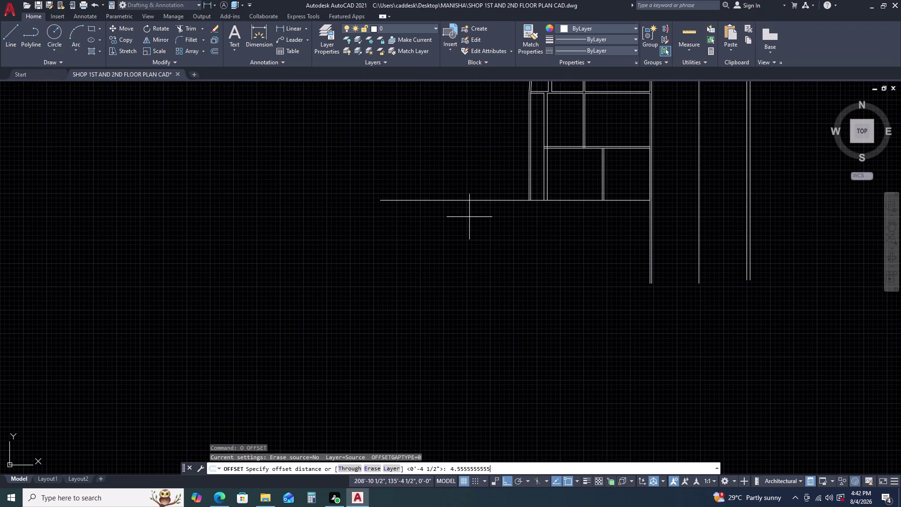
key(BackSpace)
key(BackSpace)
key(BackSpace)
key(BackSpace)
key(BackSpace)
key(BackSpace)
key(BackSpace)
key(Return)
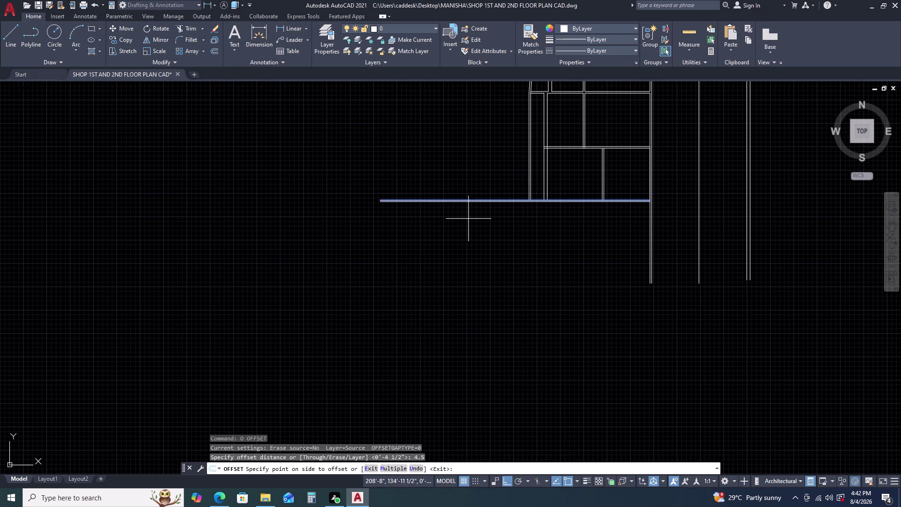
click(473, 225)
key(Escape)
scroll(up, 3)
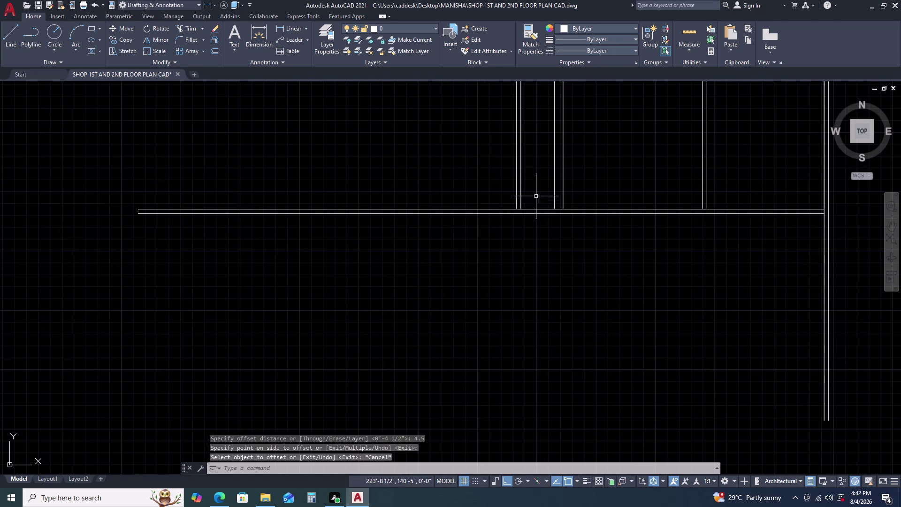
Begin trimming the crossing wall lines with a fence, then cancel.
text(TR)
key(space)
click(571, 188)
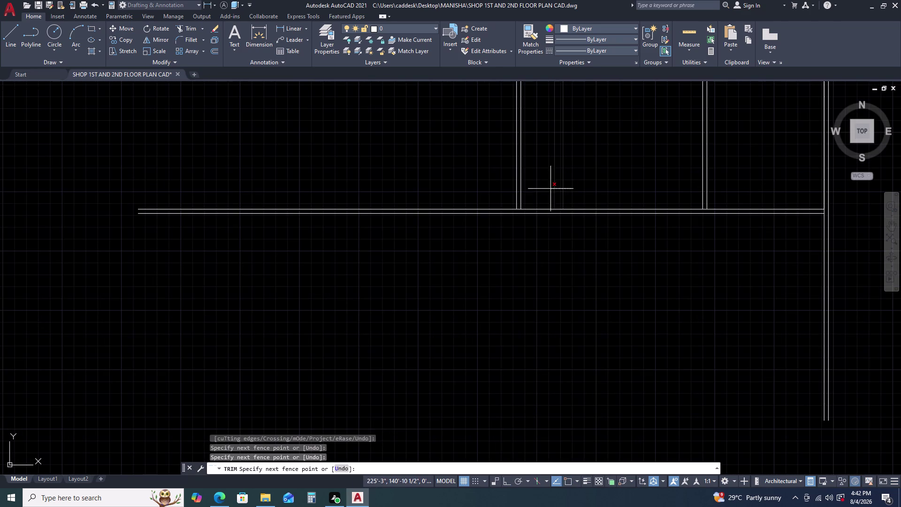
key(Escape)
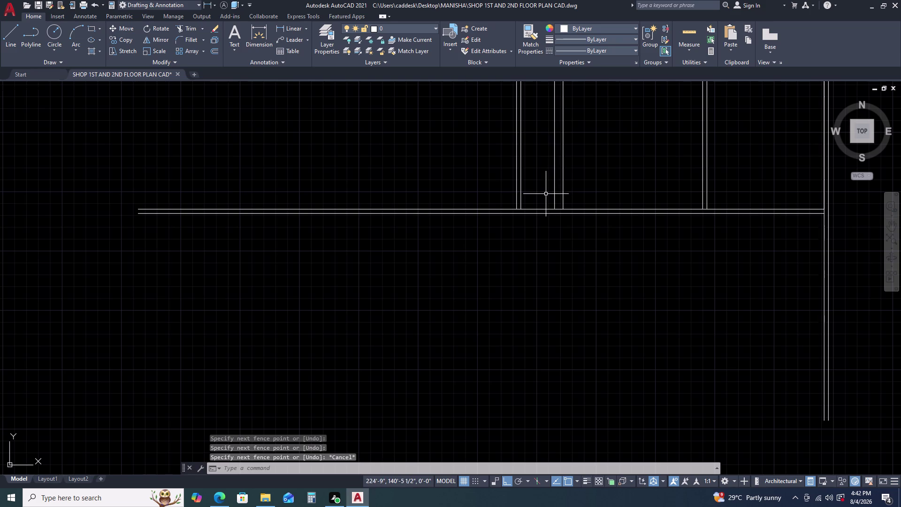
Extend the crossing wall lines down to the new lower wall edge.
key(e)
key(x)
key(space)
drag(568, 185, 563, 186)
click(539, 190)
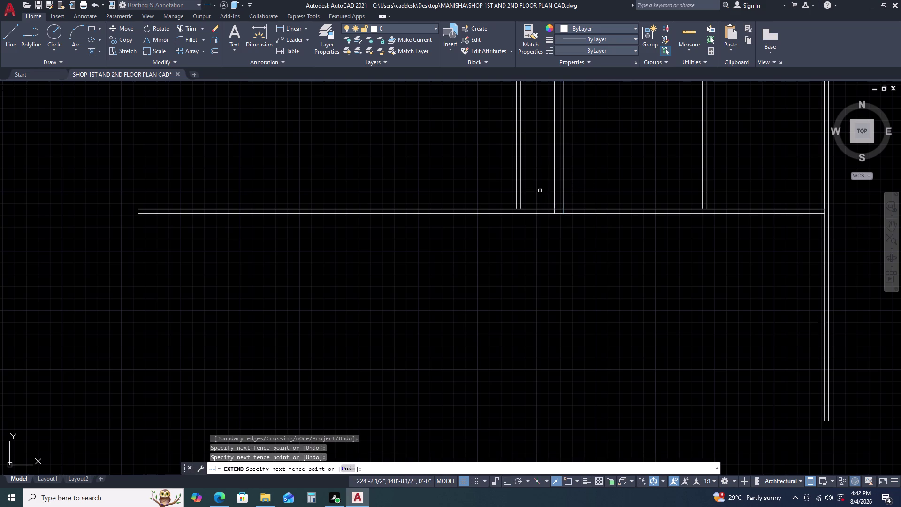
click(534, 181)
click(501, 183)
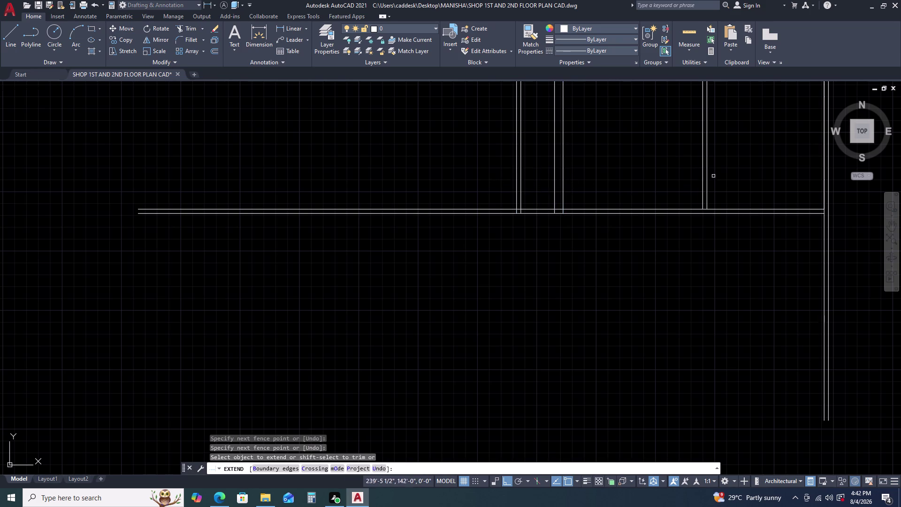
drag(705, 177, 699, 177)
click(655, 180)
click(706, 177)
key(Escape)
scroll(down, 3)
middle_click(638, 201)
middle_drag(637, 202, 636, 192)
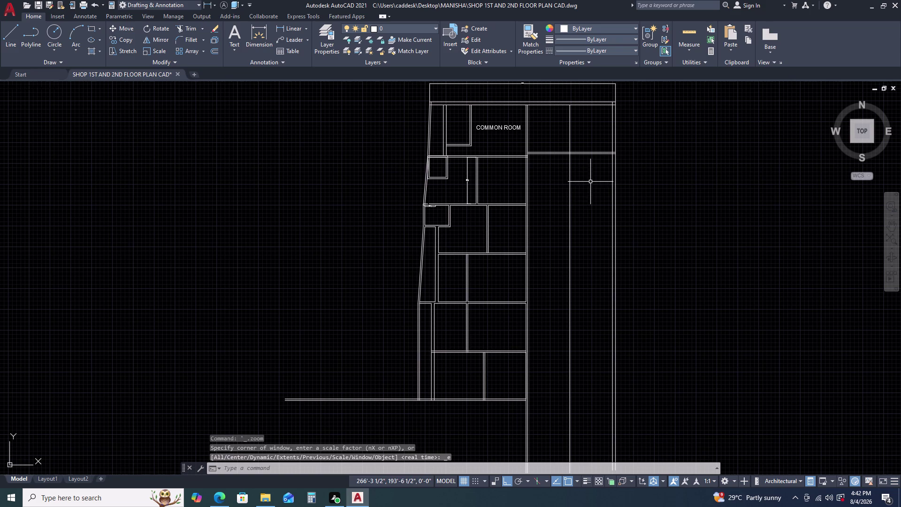
Zoom to the bottom-right wall corner and delete the stray line there.
middle_click(578, 200)
middle_drag(578, 200, 578, 153)
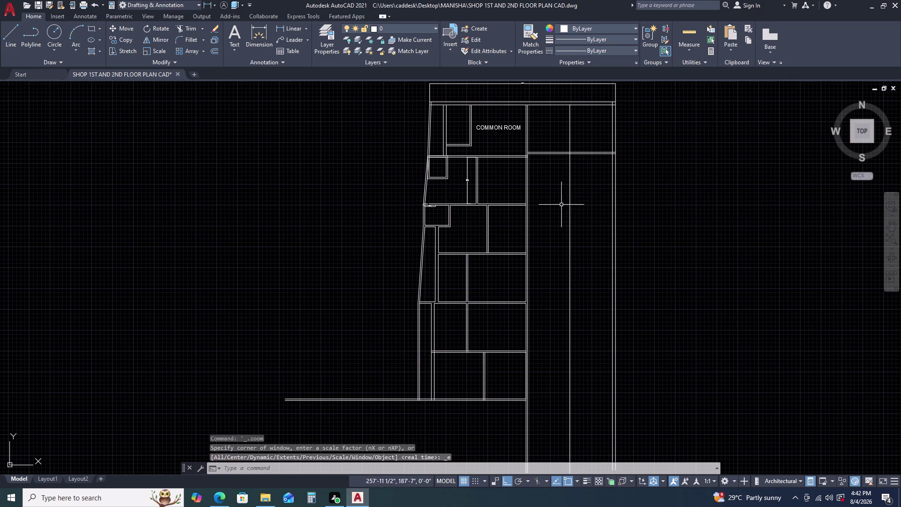
middle_drag(565, 200, 572, 152)
middle_click(579, 138)
middle_drag(560, 209, 570, 140)
middle_drag(487, 309, 488, 306)
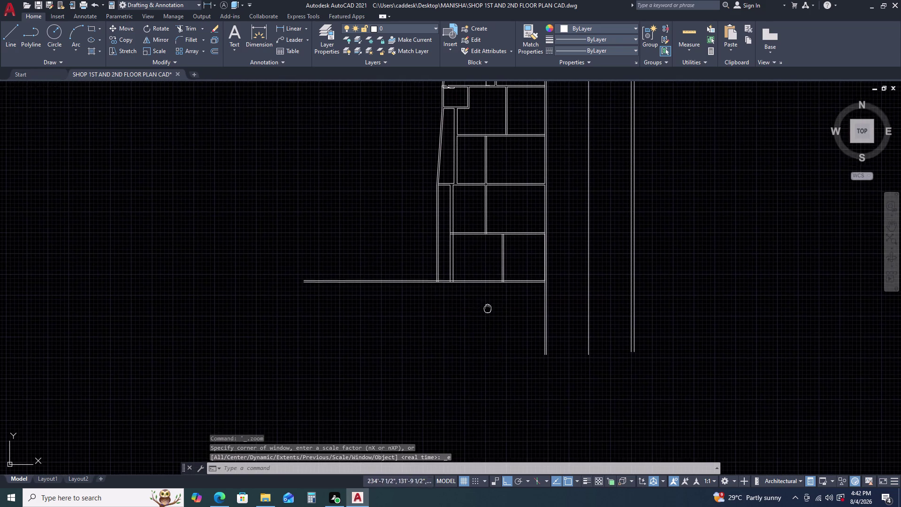
middle_drag(488, 307, 542, 228)
scroll(up, 3)
scroll(up, 3)
middle_drag(584, 232, 595, 205)
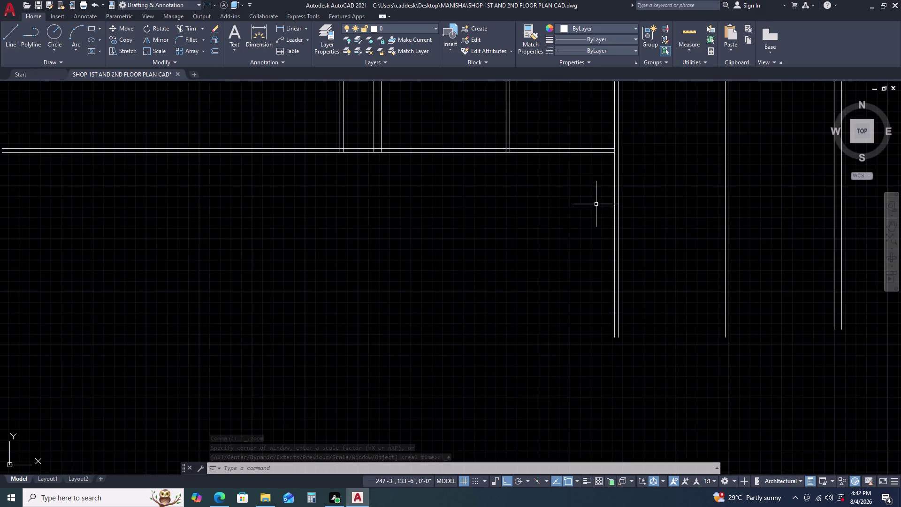
scroll(down, 3)
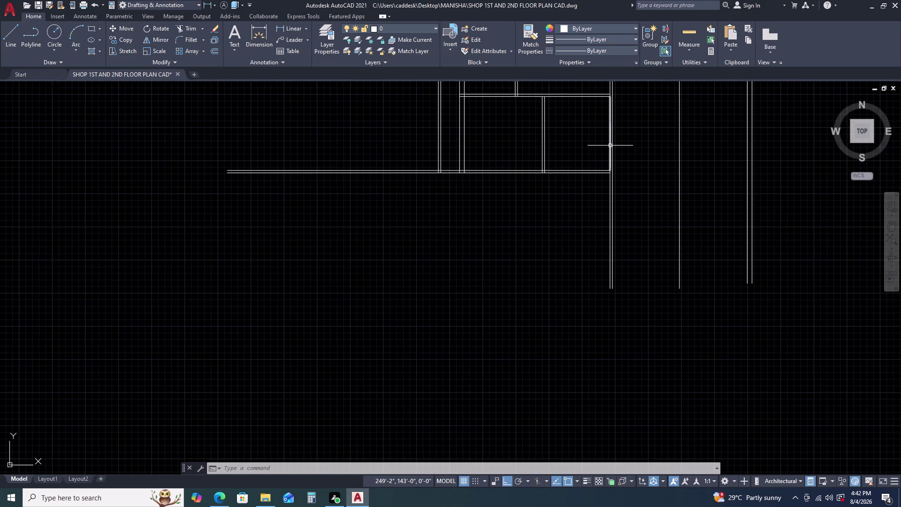
click(610, 145)
key(Delete)
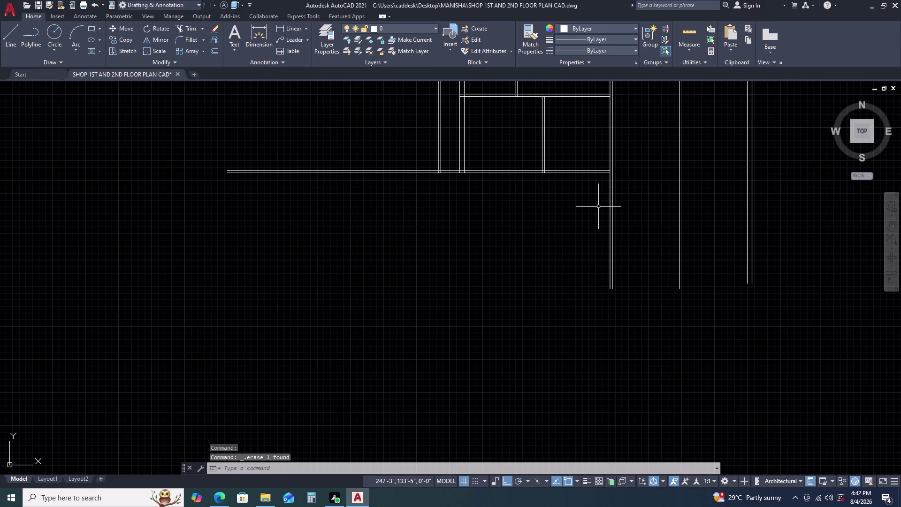
Start a line at the wall corner, then cancel it without drawing.
key(l)
key(space)
scroll(up, 3)
click(595, 189)
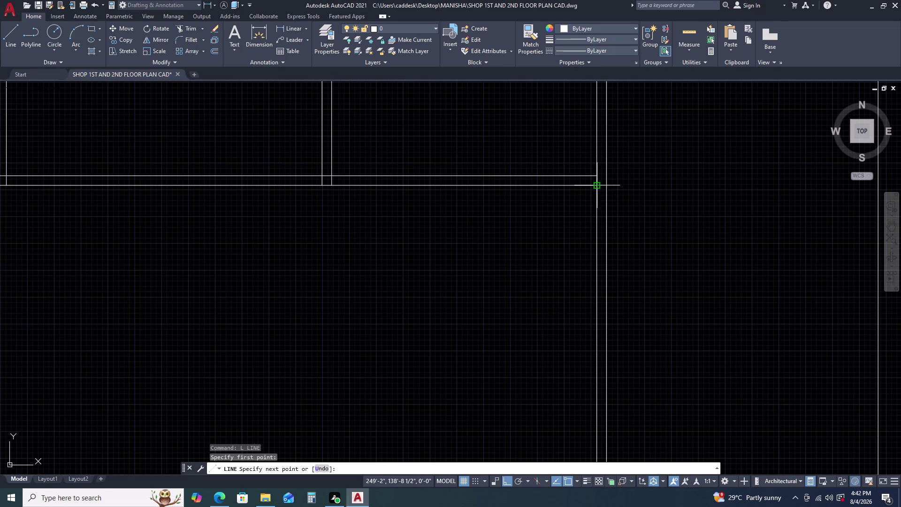
key(Escape)
key(space)
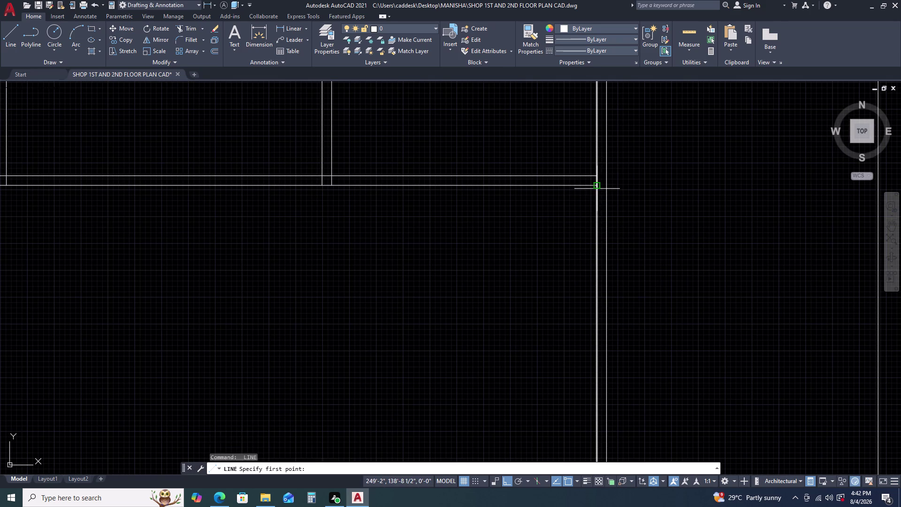
scroll(up, 3)
double_click(597, 188)
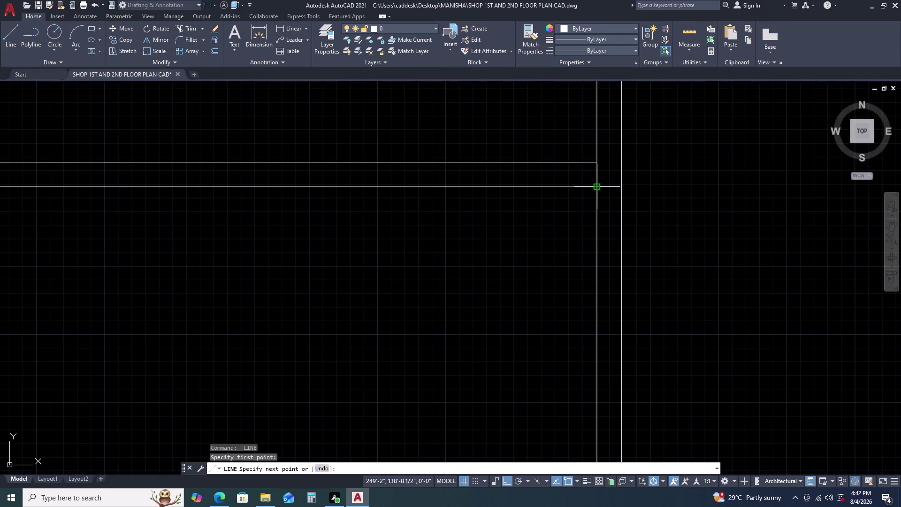
scroll(down, 3)
middle_drag(571, 297, 592, 214)
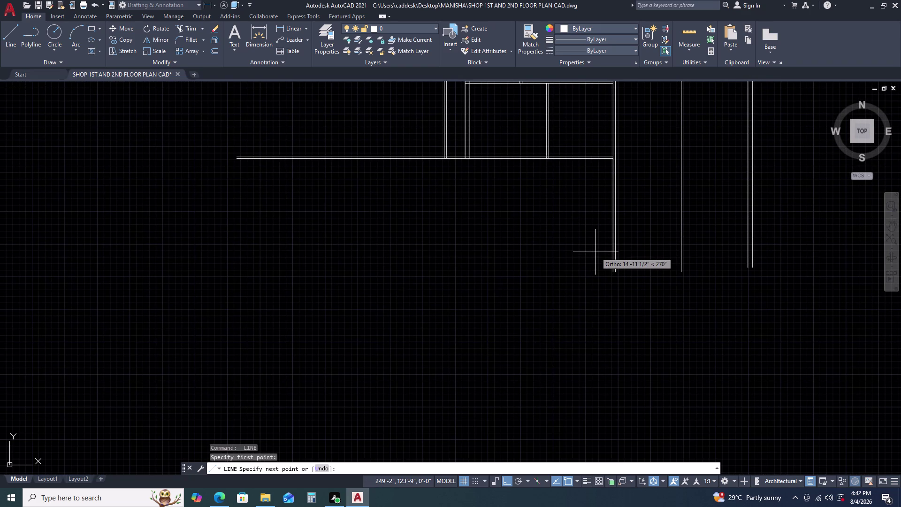
key(Escape)
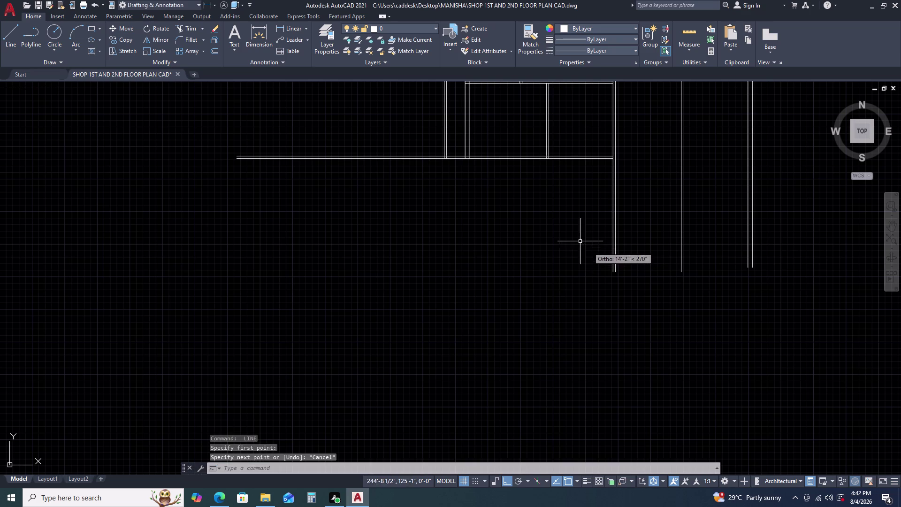
scroll(down, 3)
scroll(up, 3)
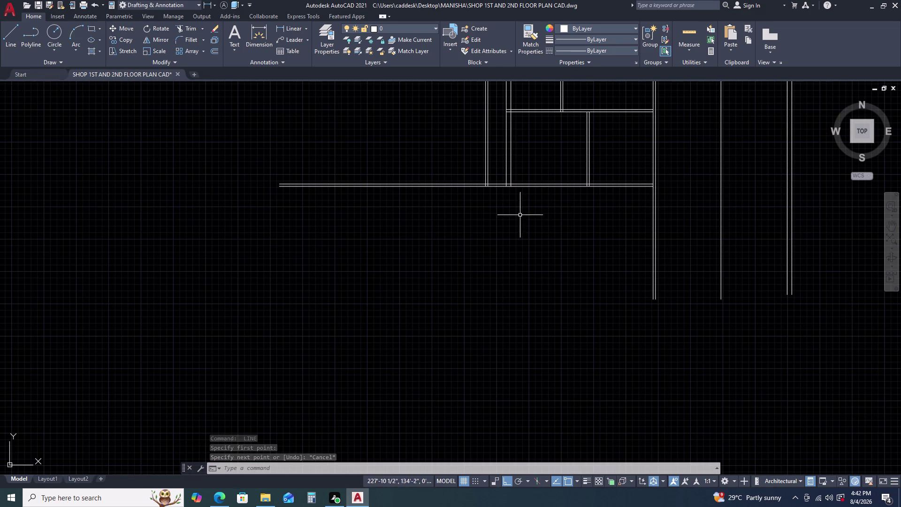
scroll(up, 3)
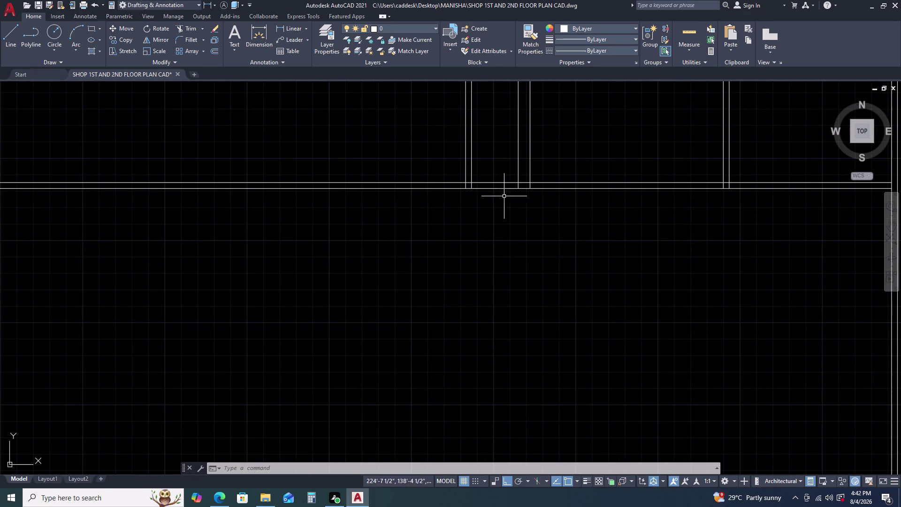
Start a rectangle for a column box, placing its first corner below the wall.
key(r)
key(e)
key(x)
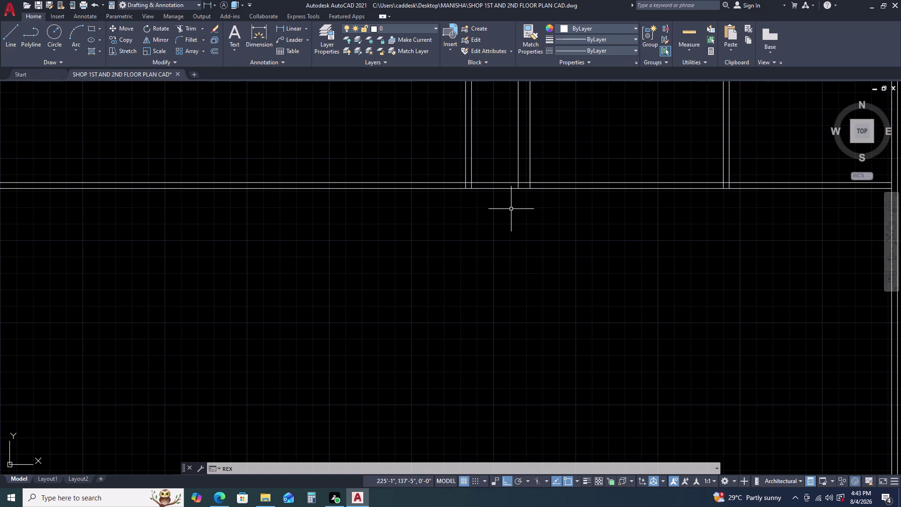
key(BackSpace)
key(c)
key(space)
drag(462, 209, 463, 214)
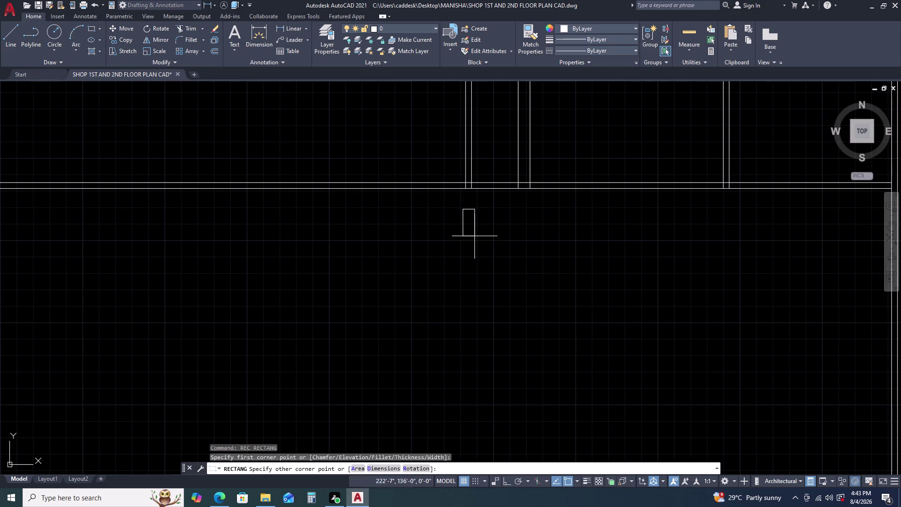
Size the column rectangle at 6'-8 1/2" by 5'.
text(D)
key(space)
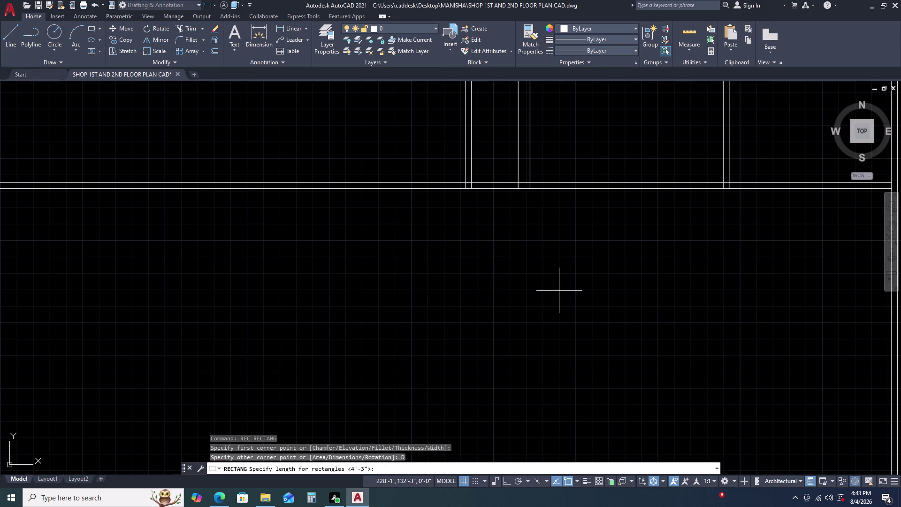
text(6)
text(')
text(8)
text(.5)
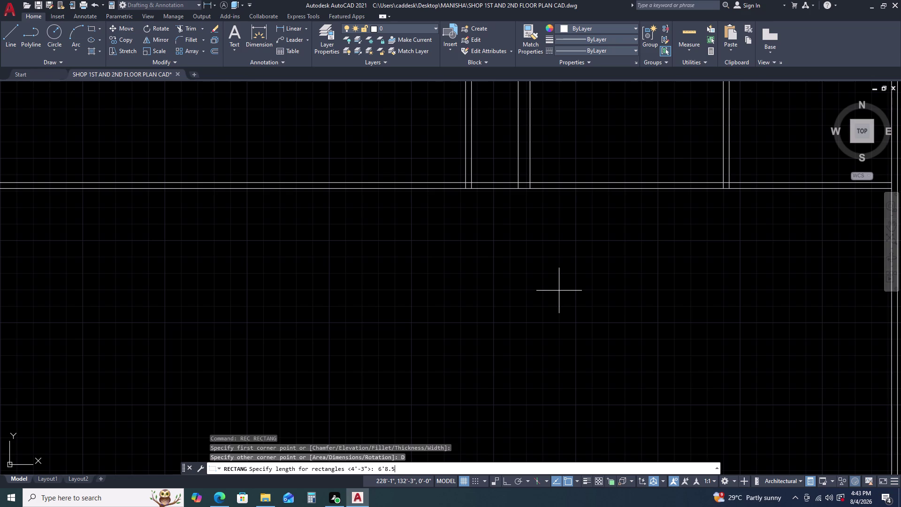
key(Return)
text(5')
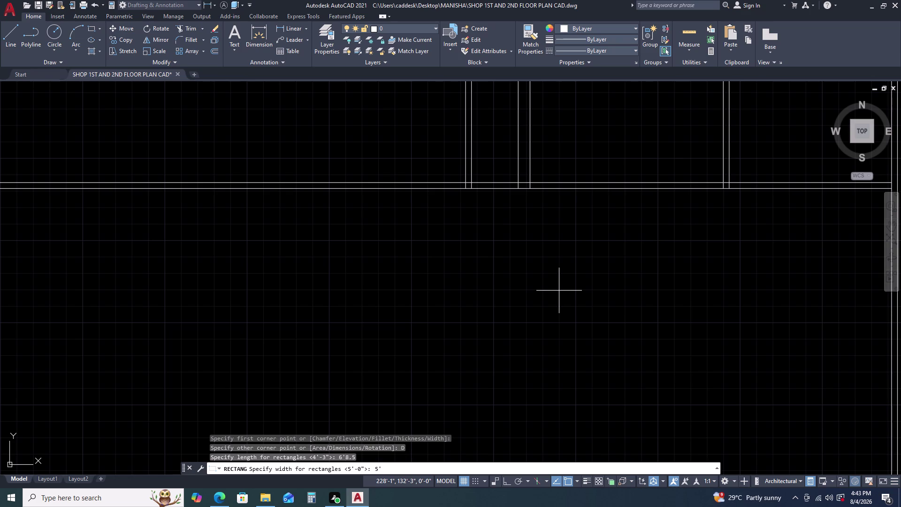
key(Return)
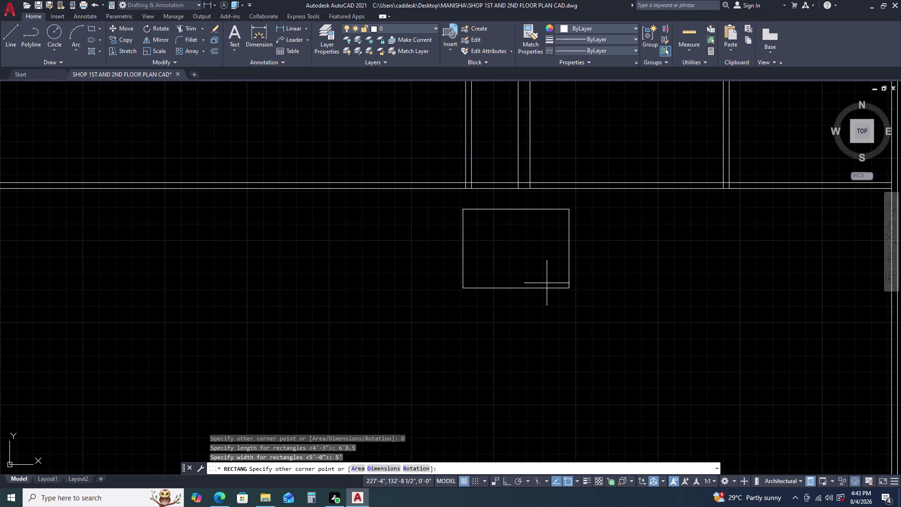
Offset the rectangle 4 1/2" outward to create the outer column outline.
click(546, 283)
drag(609, 270, 595, 270)
click(555, 274)
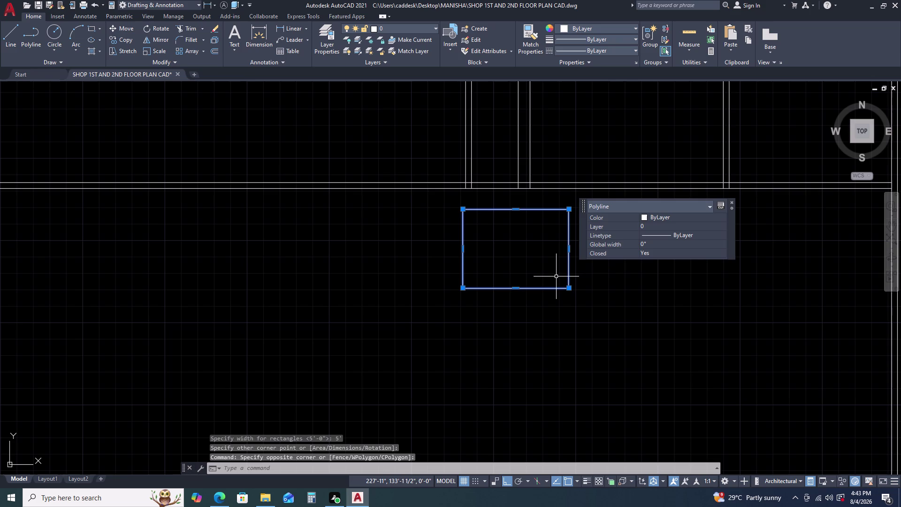
text(O)
key(space)
text(4.52)
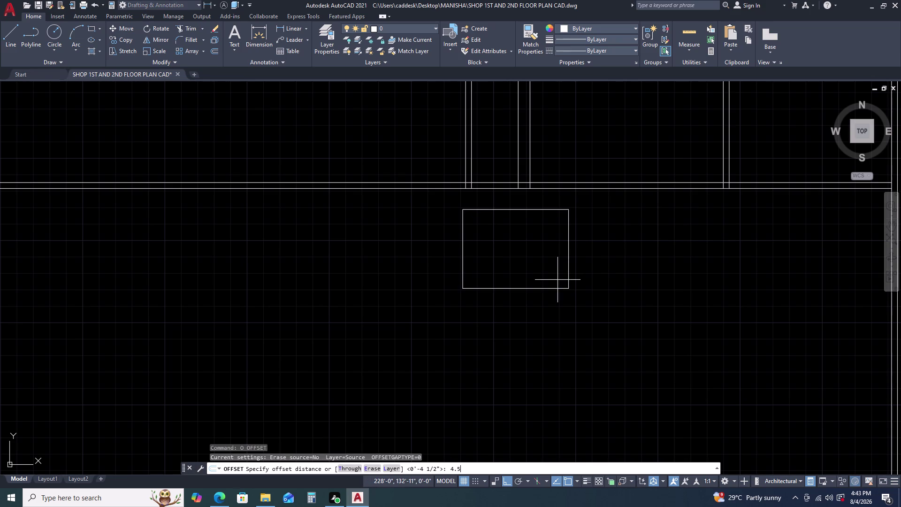
key(BackSpace)
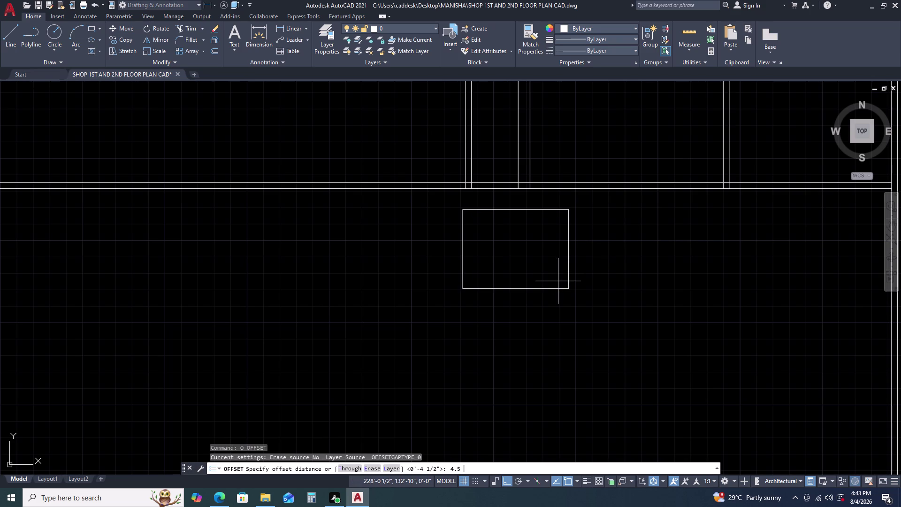
key(Return)
click(596, 280)
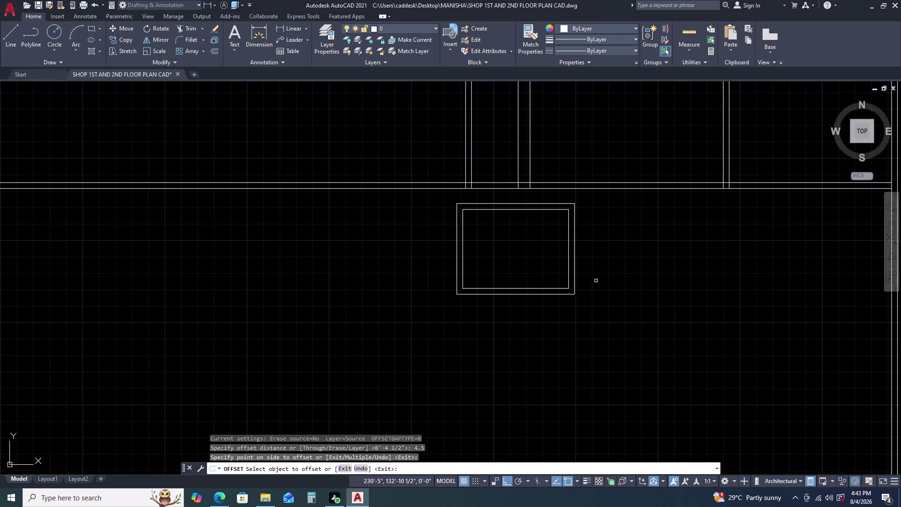
key(Escape)
Window-select both column box rectangles to move them.
drag(607, 261, 594, 261)
click(550, 278)
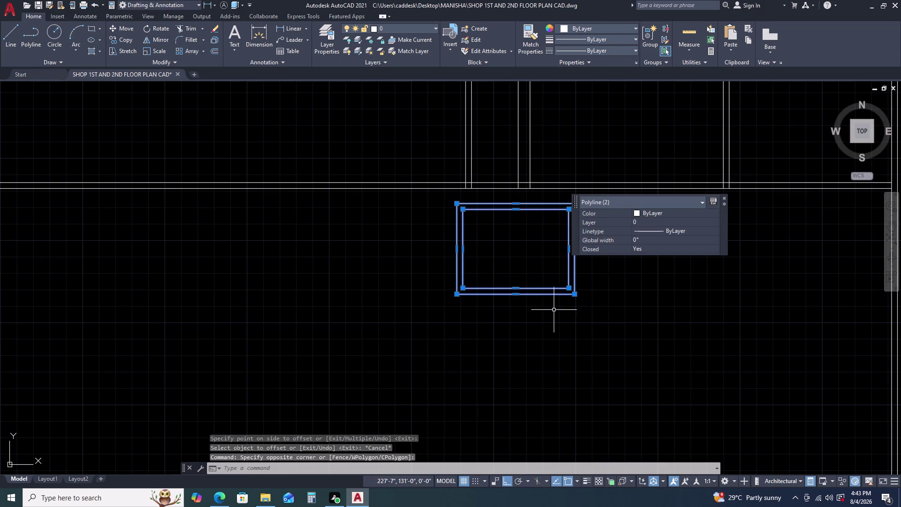
text(M)
key(space)
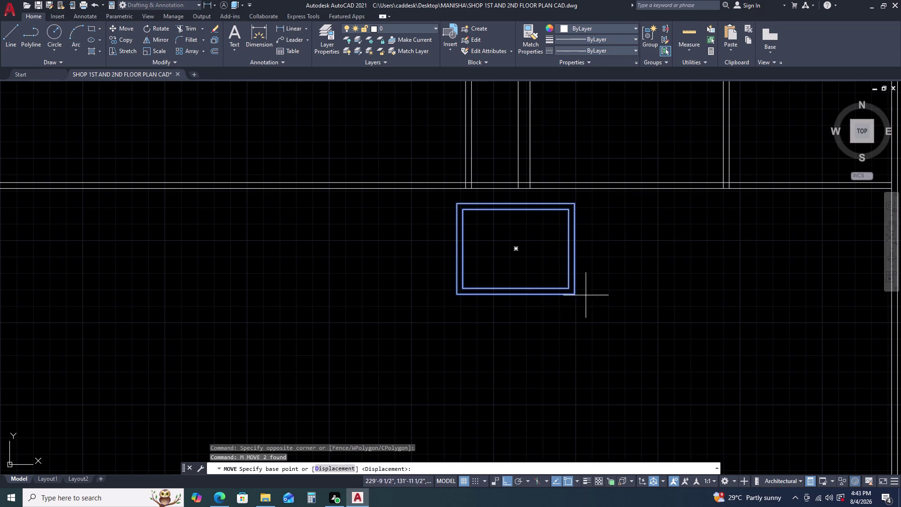
With Ortho off, snap the double-line column box onto the horizontal wall at the junction.
click(576, 296)
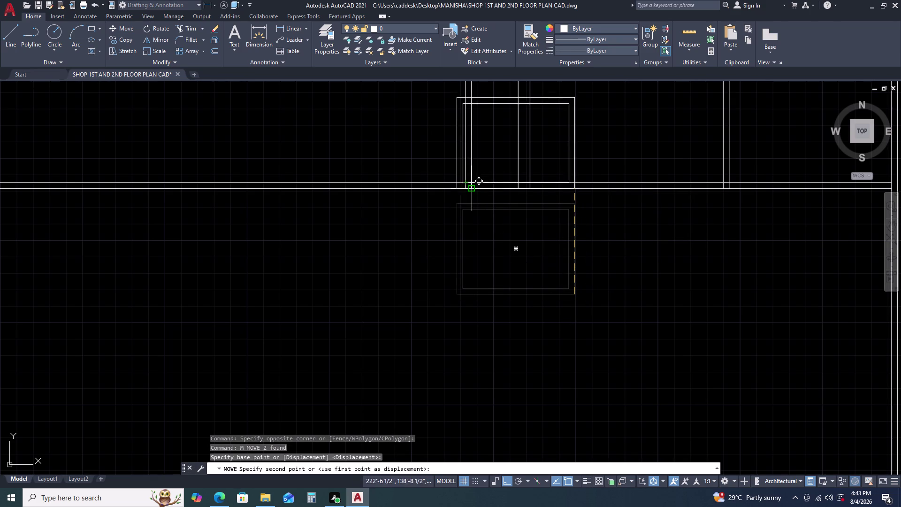
key(F8)
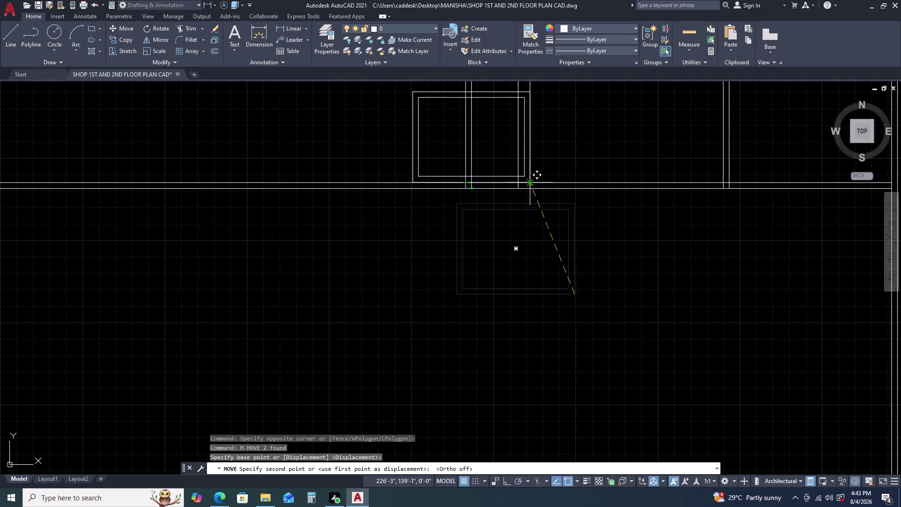
scroll(down, 3)
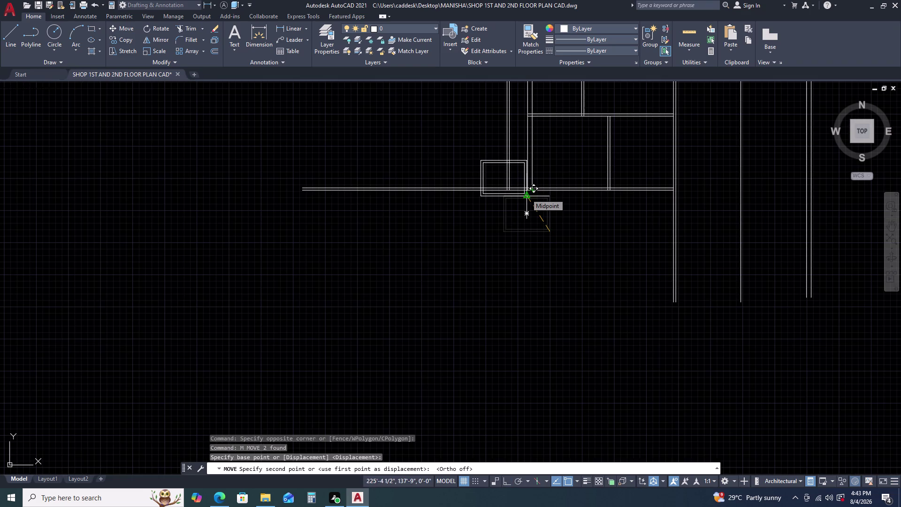
scroll(down, 3)
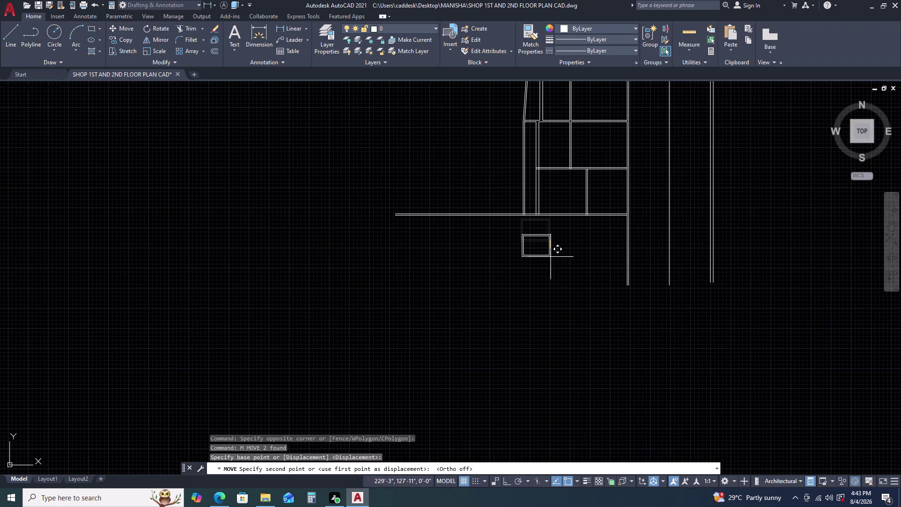
scroll(up, 3)
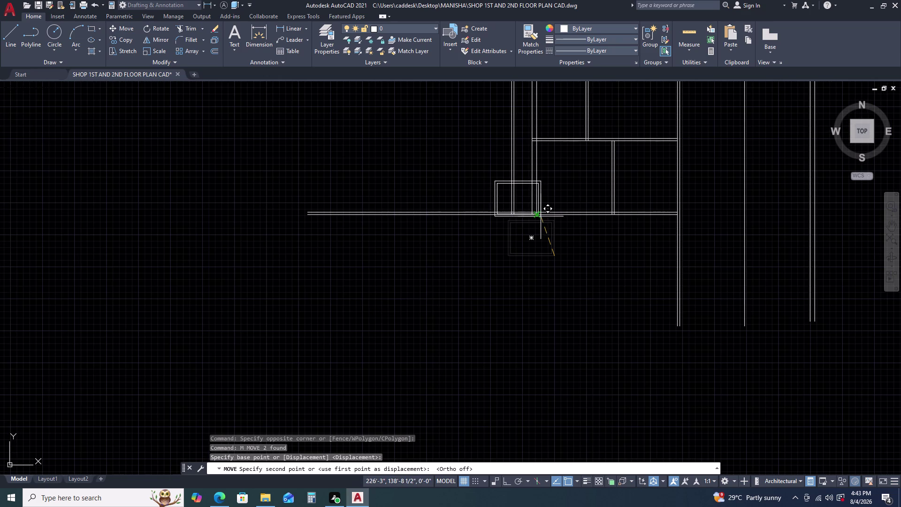
scroll(up, 3)
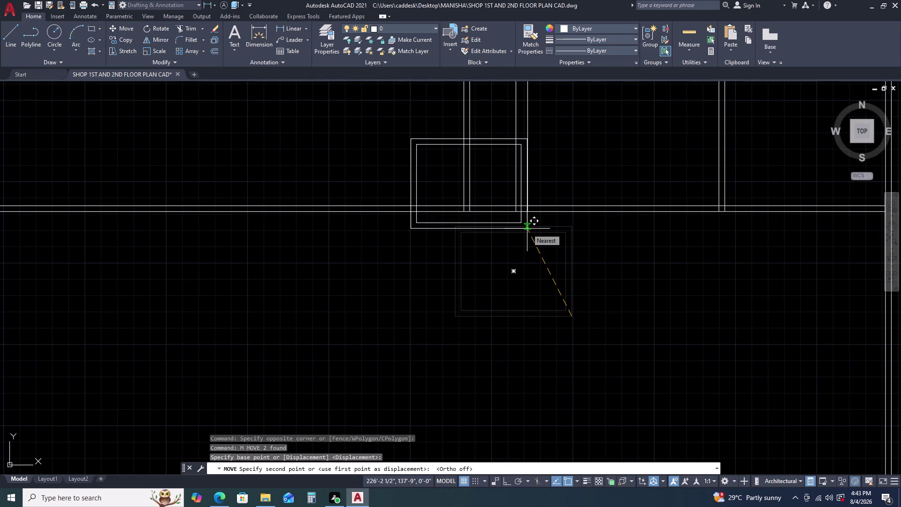
scroll(up, 3)
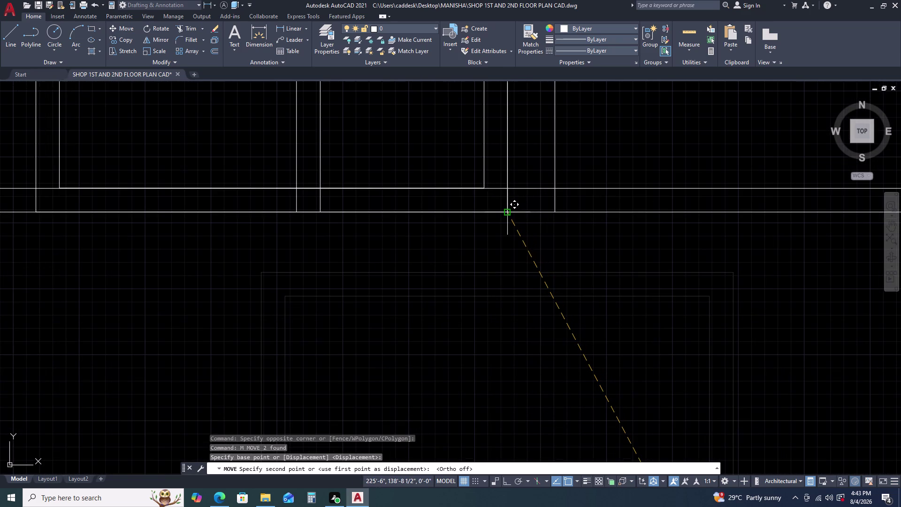
double_click(508, 211)
scroll(down, 3)
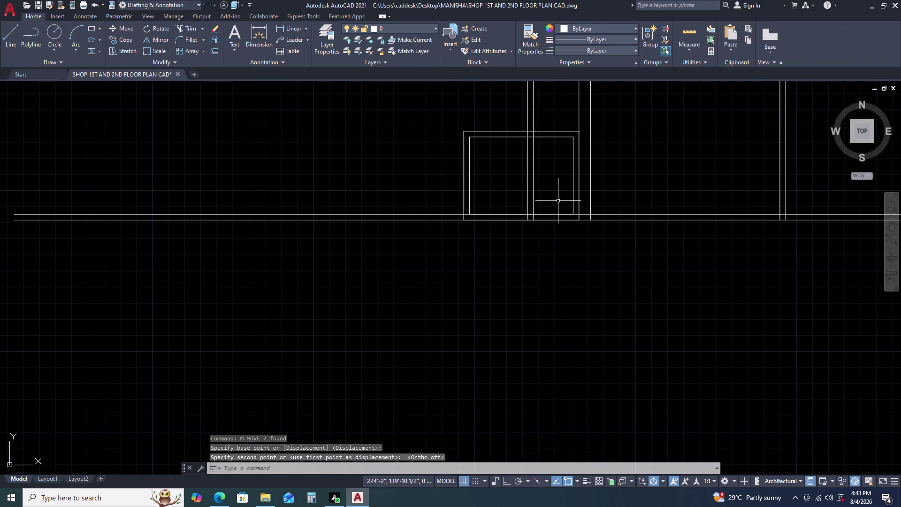
key(t)
key(r)
key(space)
click(549, 184)
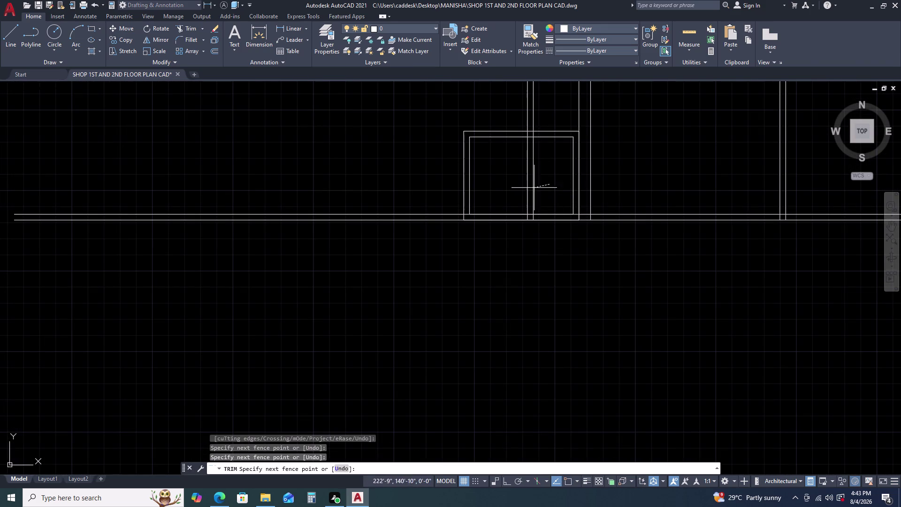
click(521, 189)
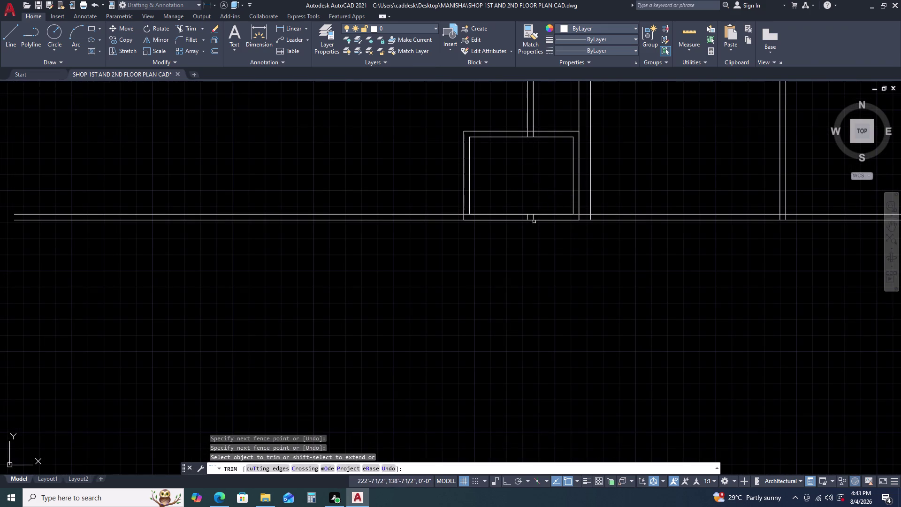
middle_click(529, 202)
middle_drag(531, 212, 538, 250)
middle_drag(539, 257, 541, 261)
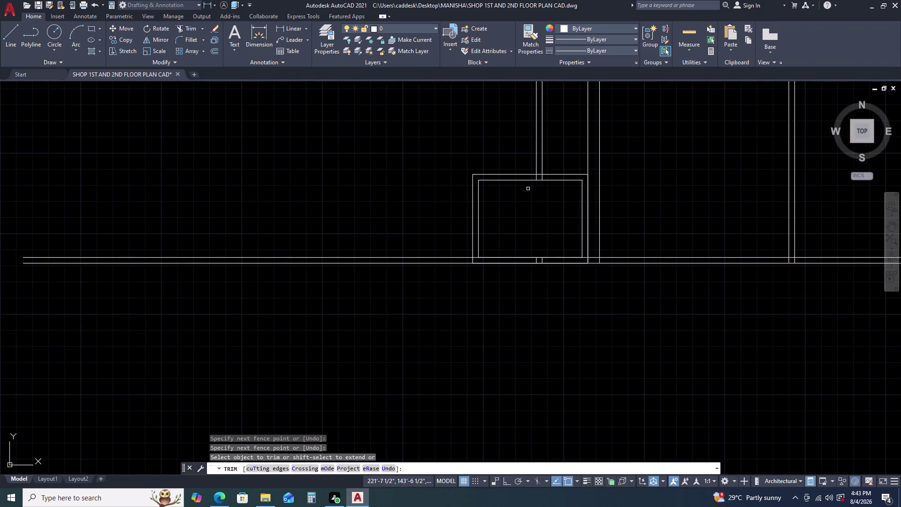
scroll(up, 3)
click(598, 146)
click(533, 142)
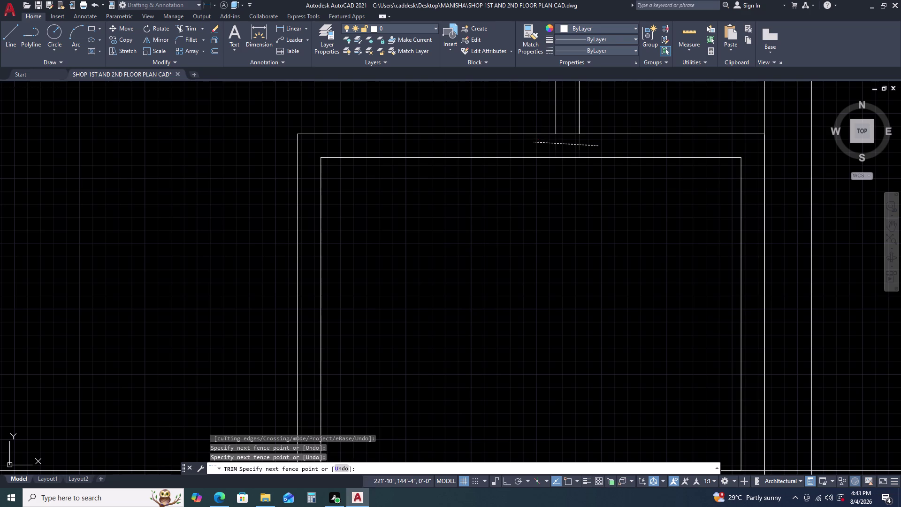
click(568, 132)
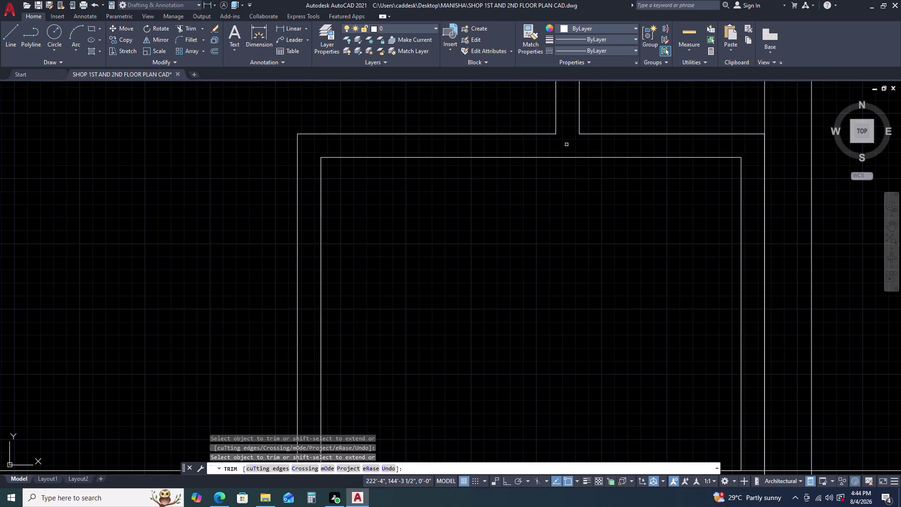
key(Escape)
scroll(down, 3)
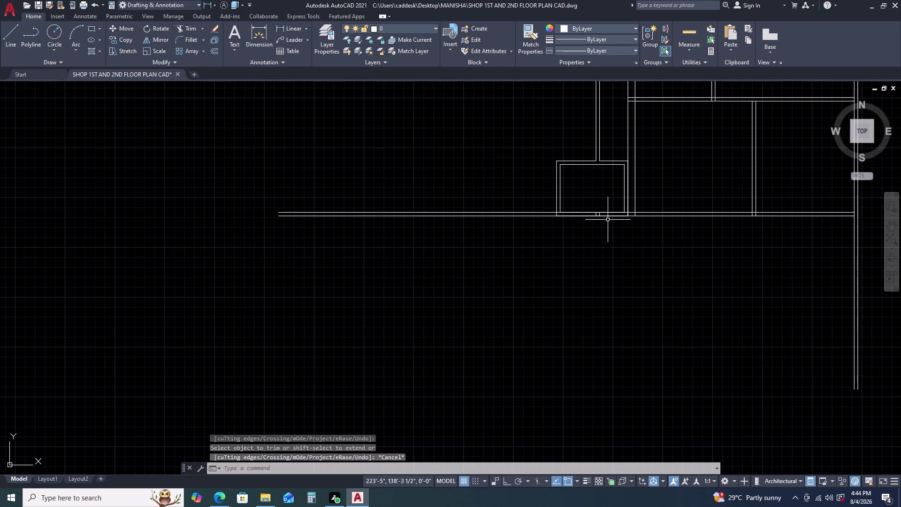
key(space)
scroll(up, 3)
click(617, 223)
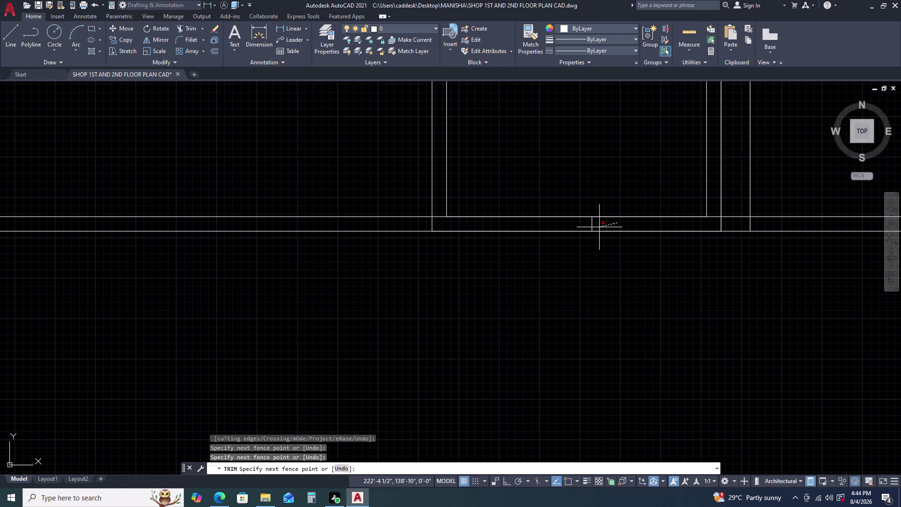
click(581, 225)
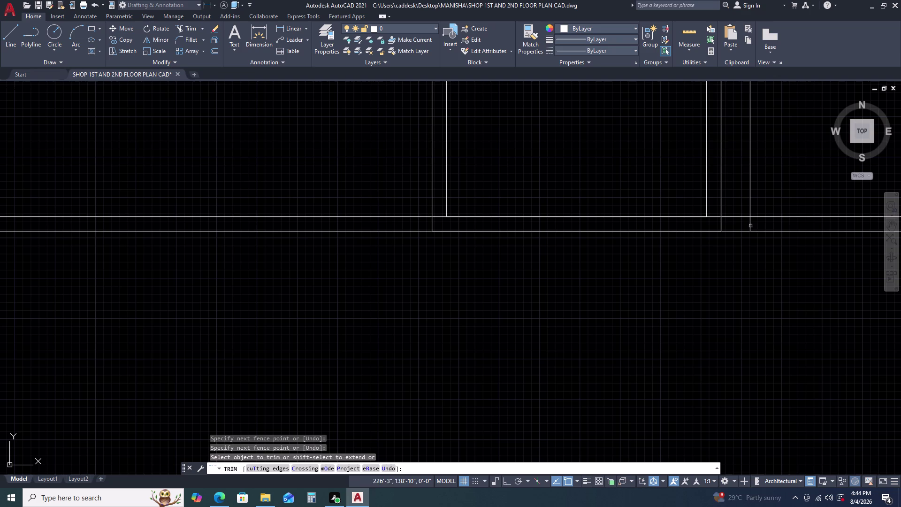
drag(749, 225, 736, 225)
click(721, 222)
scroll(down, 3)
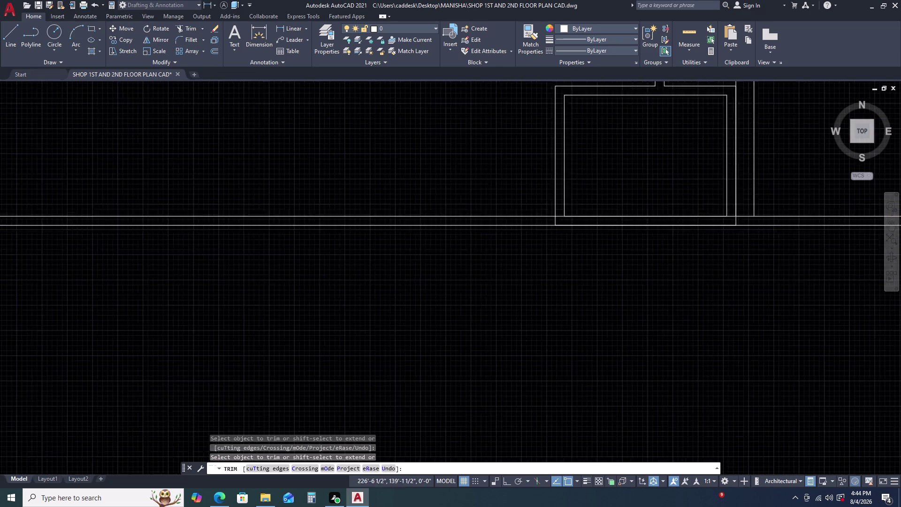
key(Escape)
scroll(down, 3)
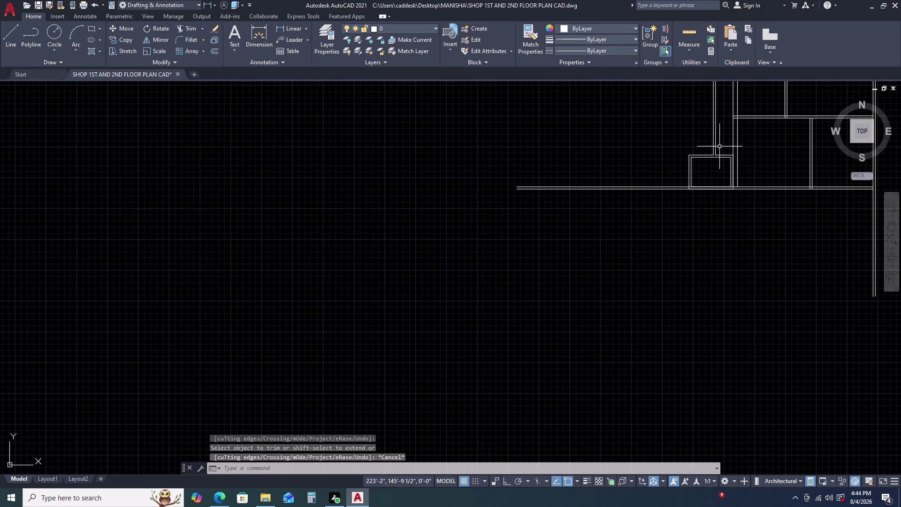
scroll(down, 3)
scroll(up, 3)
scroll(up, 3)
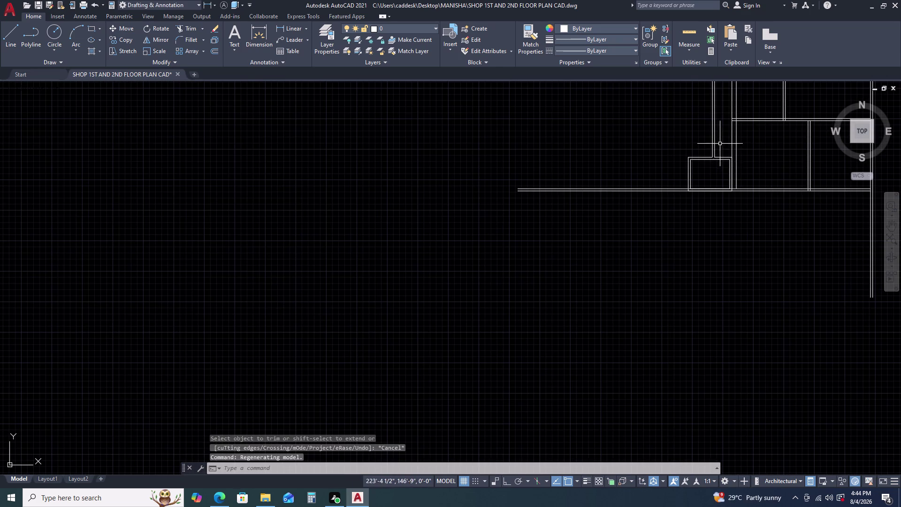
scroll(down, 3)
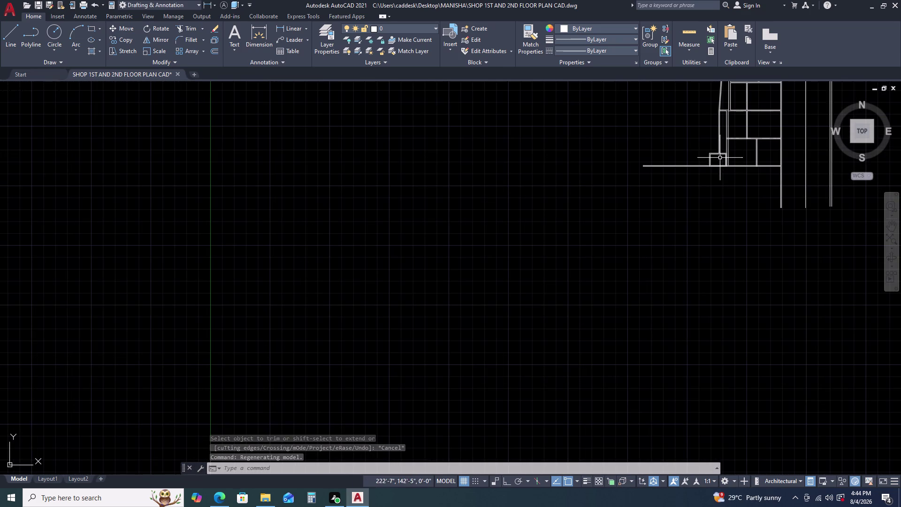
key(ctrl+z)
key(ctrl+z)
key(ctrl+z)
key(ctrl+z)
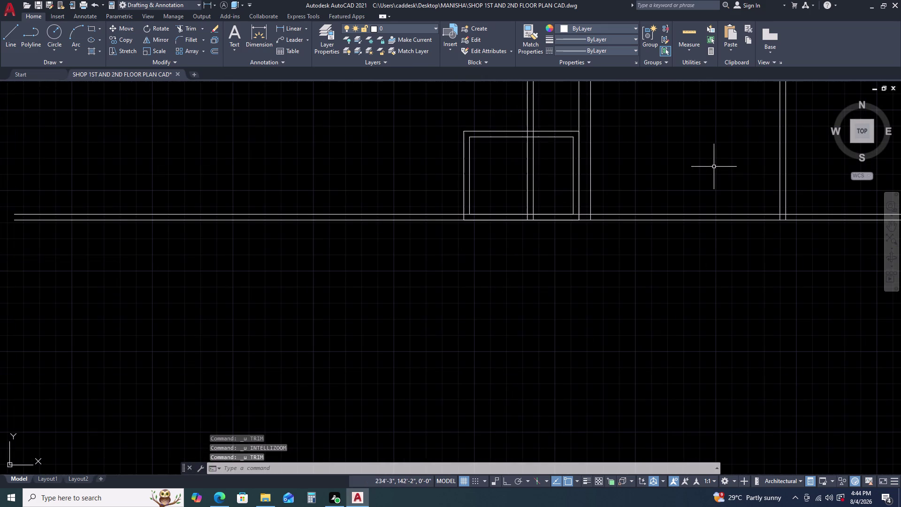
Pan to the lower column box and select the two vertical wall lines above it.
scroll(down, 3)
middle_click(541, 183)
middle_drag(541, 184, 544, 186)
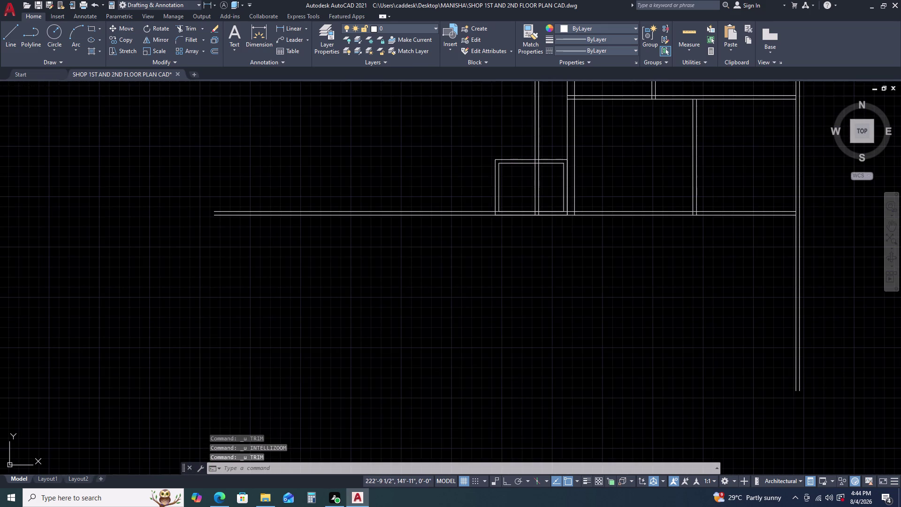
middle_drag(545, 185, 560, 195)
middle_drag(571, 195, 572, 159)
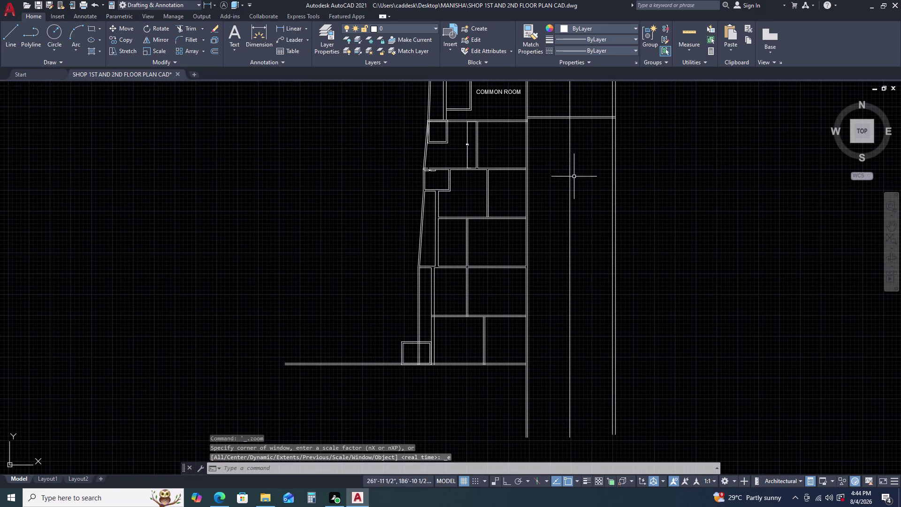
middle_drag(543, 245, 540, 187)
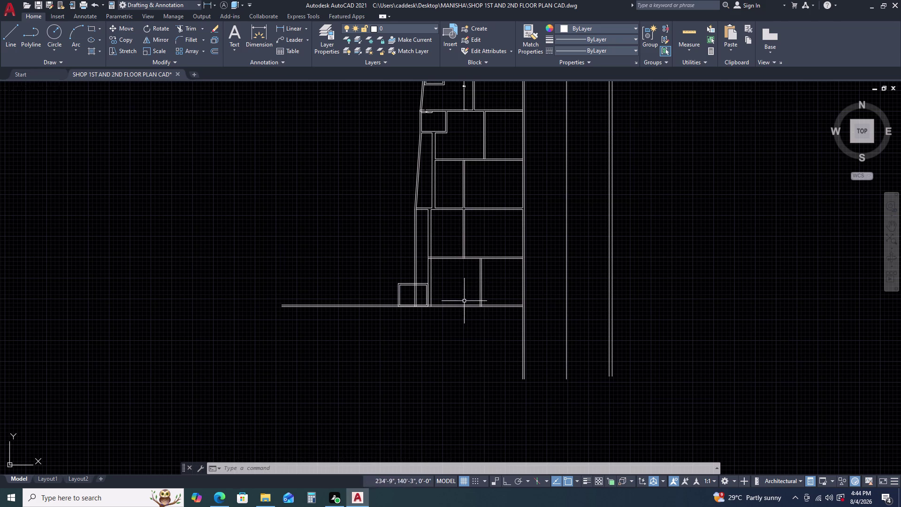
scroll(up, 3)
middle_drag(409, 264, 458, 279)
middle_click(459, 278)
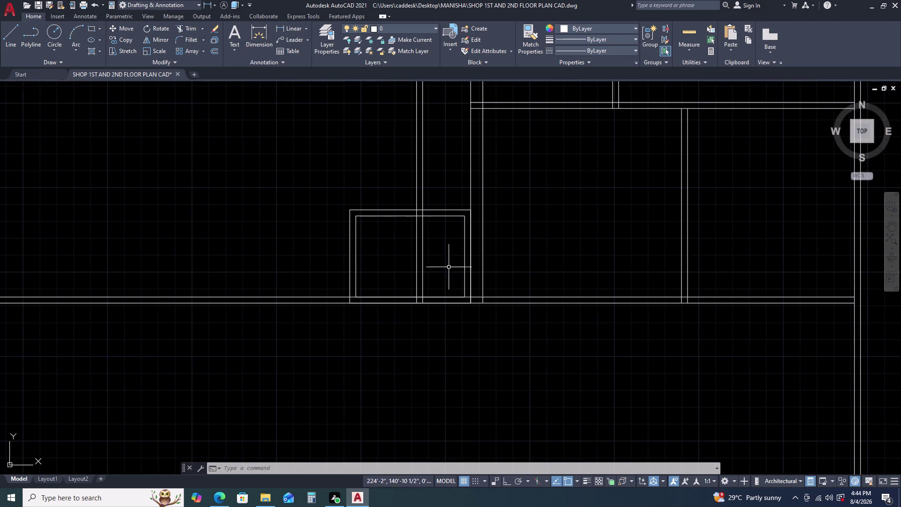
click(445, 259)
click(403, 254)
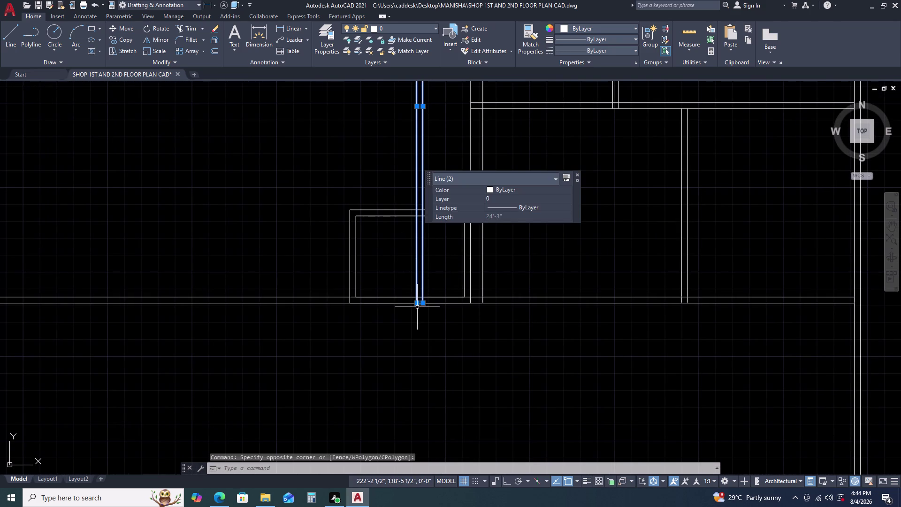
Move the two wall lines, then undo the move.
key(m)
key(space)
click(415, 304)
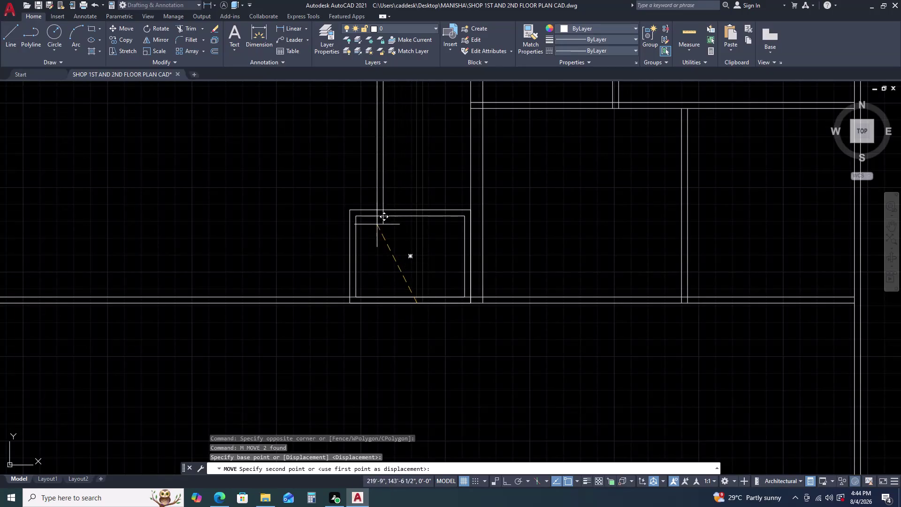
click(350, 210)
scroll(down, 3)
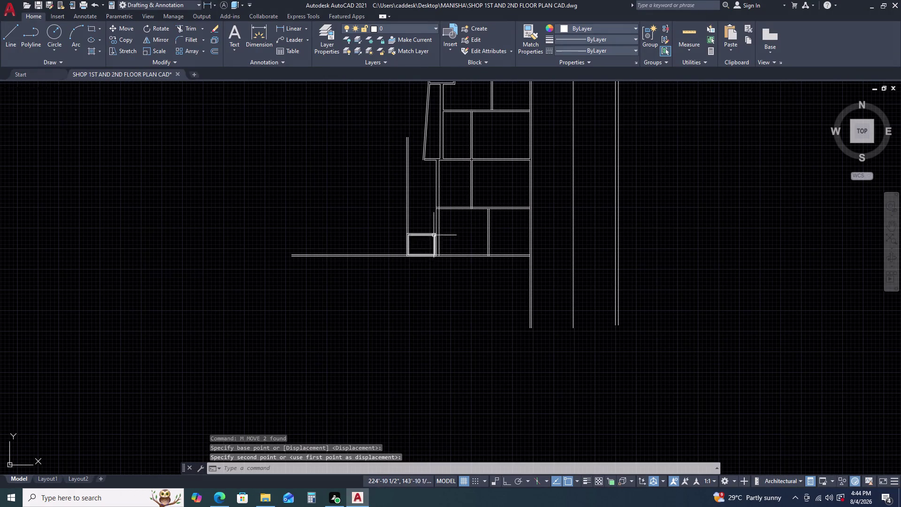
key(ctrl+z)
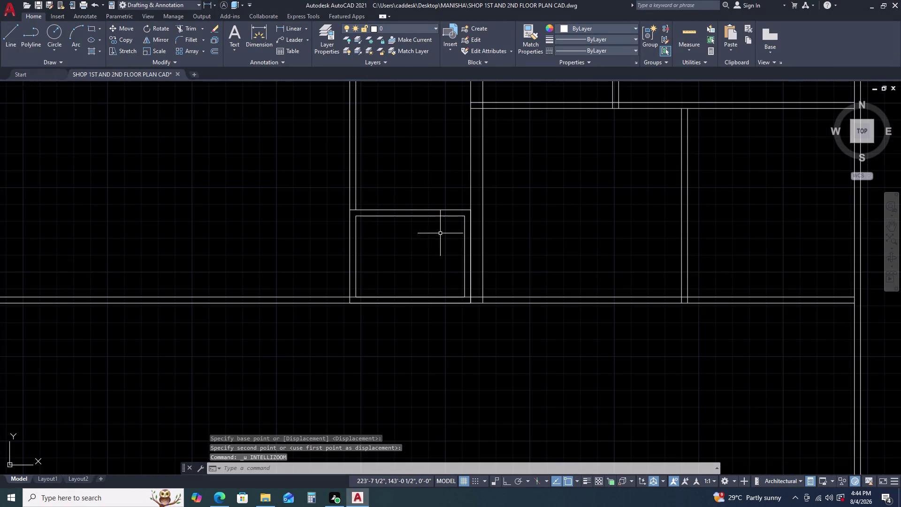
Trim both wall lines where they cross inside the column box.
key(ctrl+z)
key(t)
key(r)
key(space)
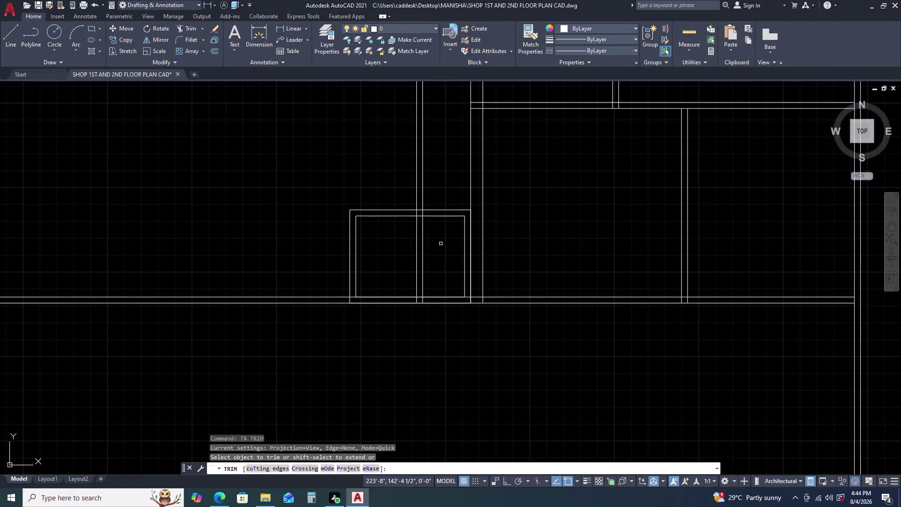
click(440, 244)
click(406, 252)
key(Escape)
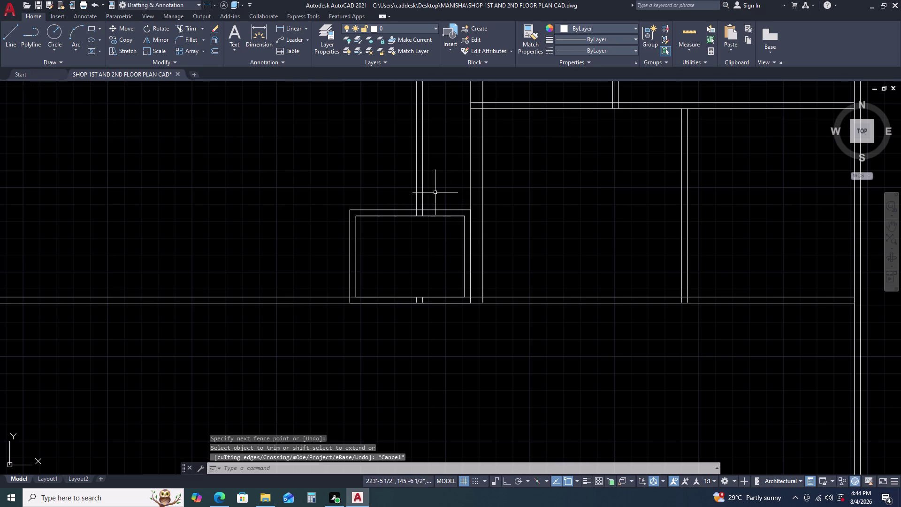
Click and drag on the trimmed wall lines above the column box.
click(433, 193)
drag(431, 192, 422, 192)
double_click(410, 190)
click(430, 189)
click(431, 186)
drag(430, 185, 424, 186)
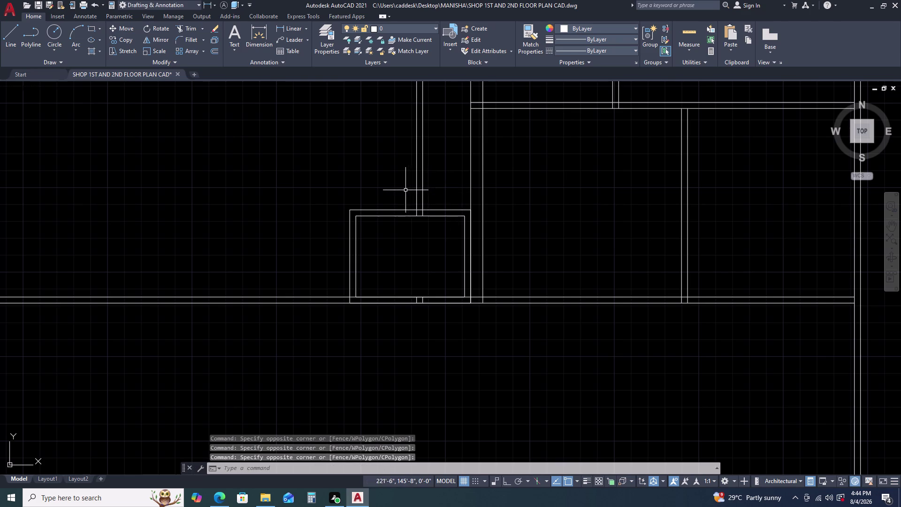
Select both trimmed wall lines, attempt a stretch and a line, then cancel.
triple_click(425, 186)
click(427, 184)
click(403, 191)
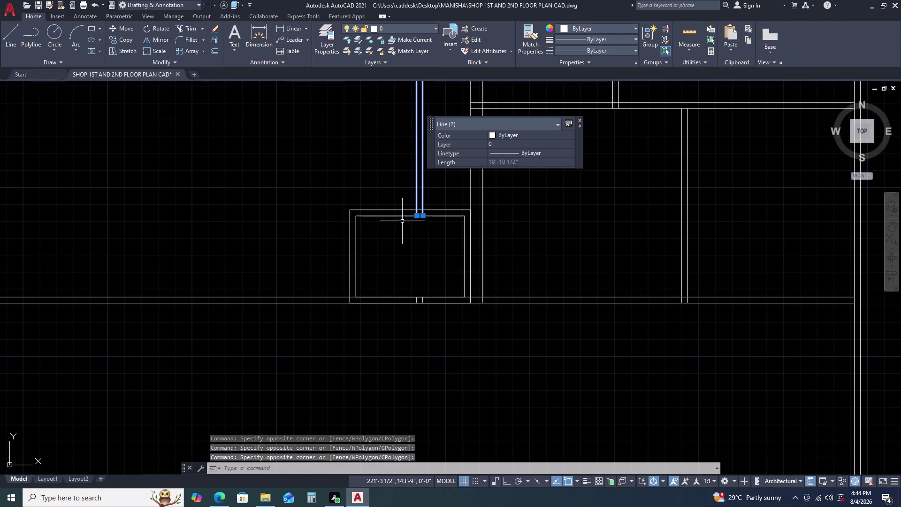
scroll(up, 3)
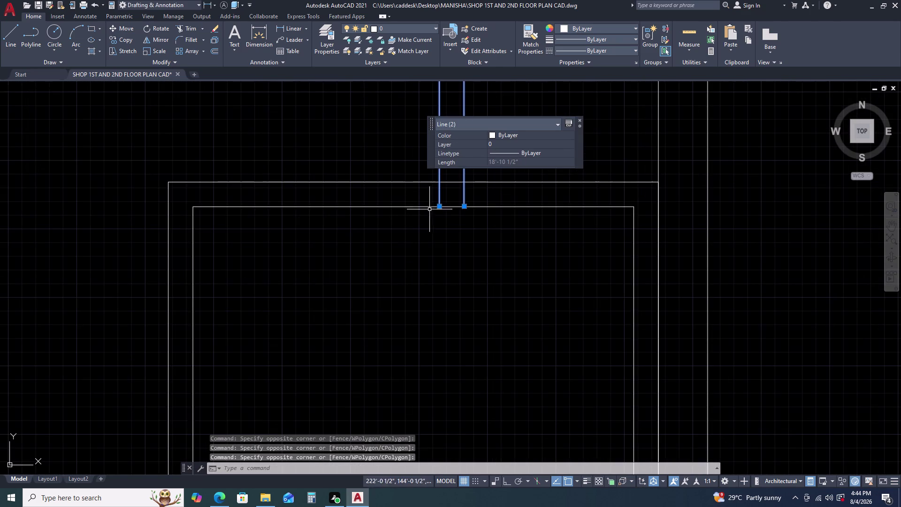
drag(439, 206, 433, 207)
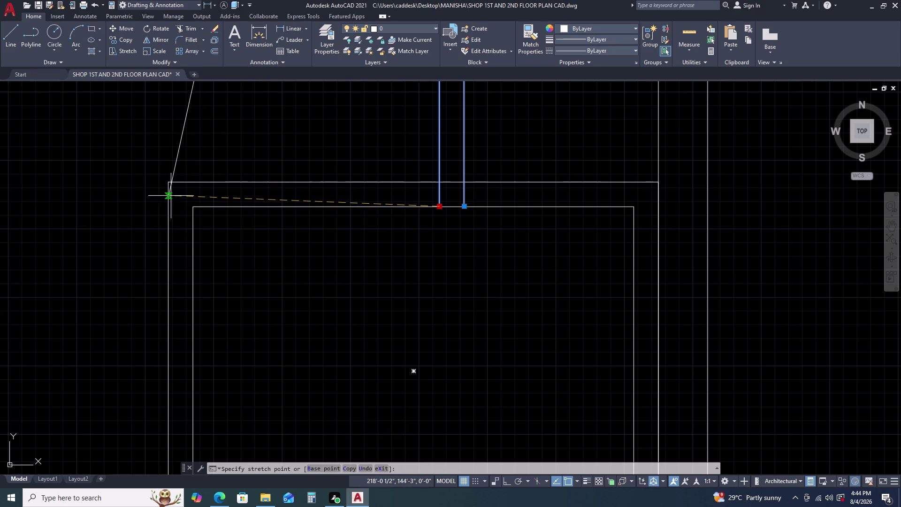
key(Escape)
key(l)
key(space)
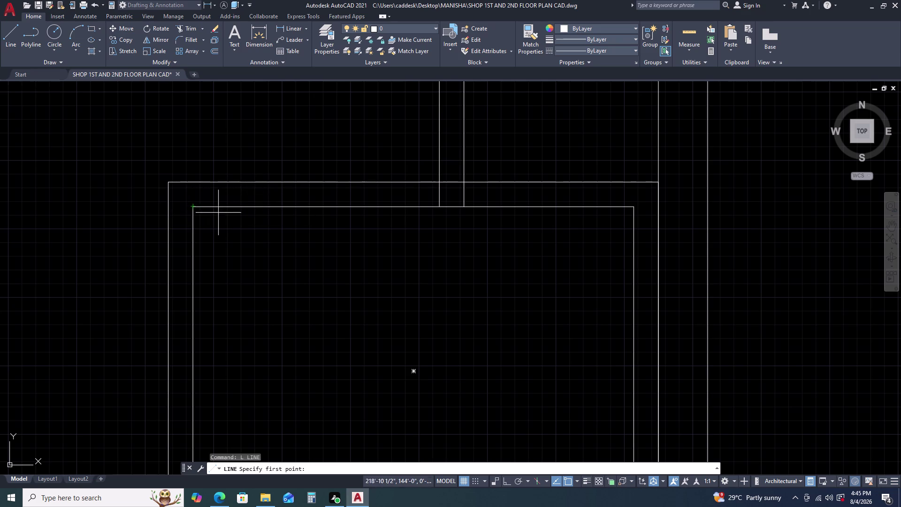
click(194, 205)
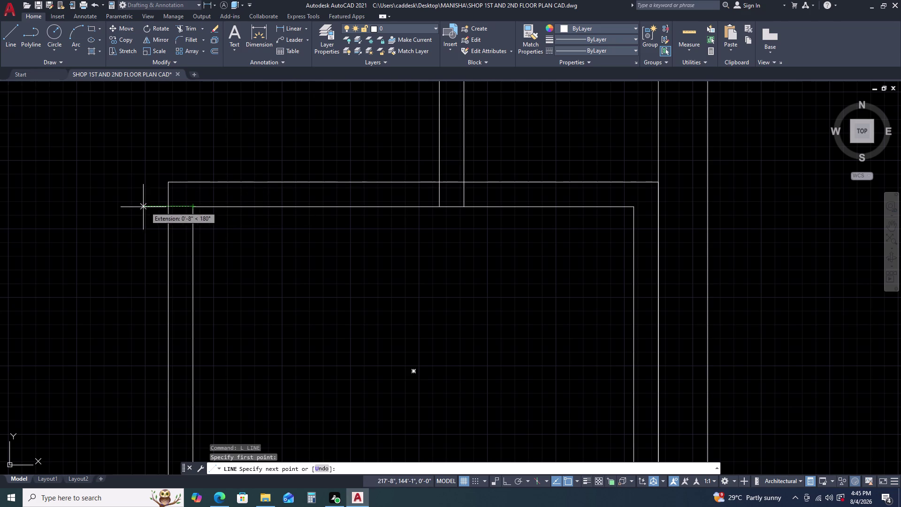
click(166, 206)
key(Escape)
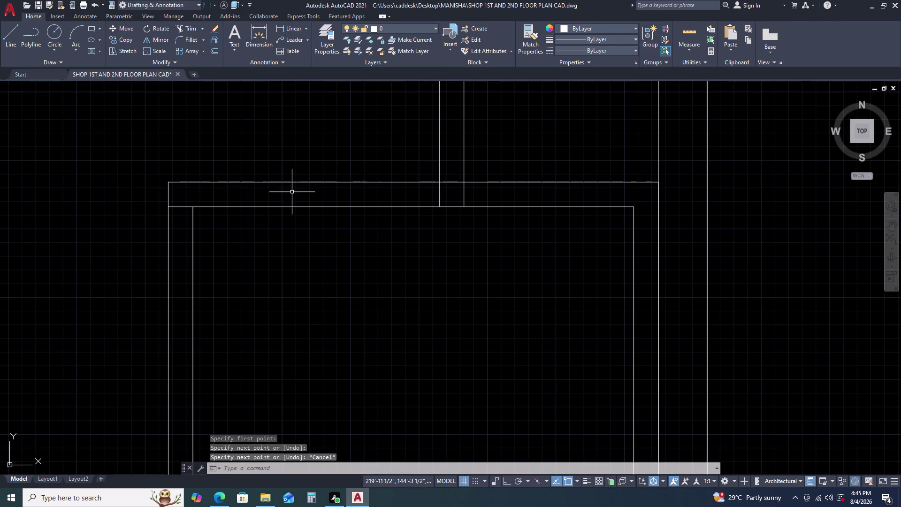
Drag the left wall line's lower end to the column box's outer top-left corner.
drag(460, 151, 450, 151)
click(405, 152)
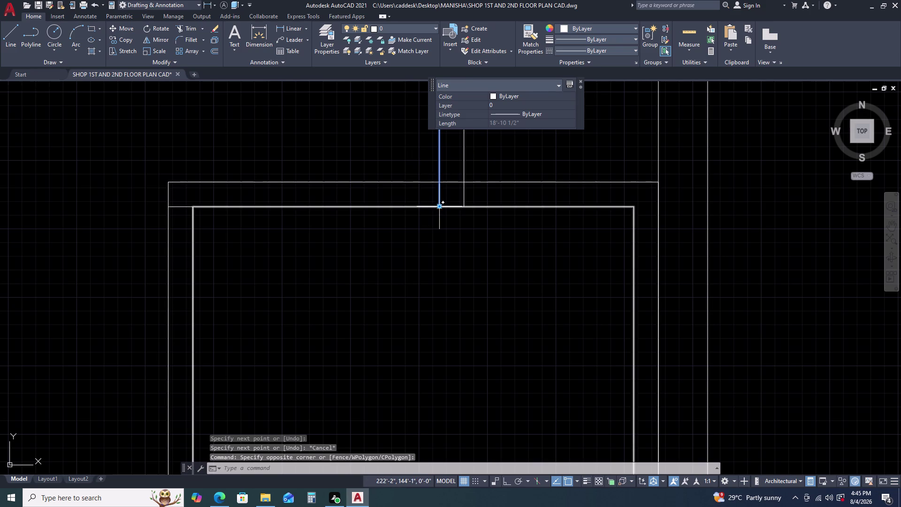
double_click(440, 205)
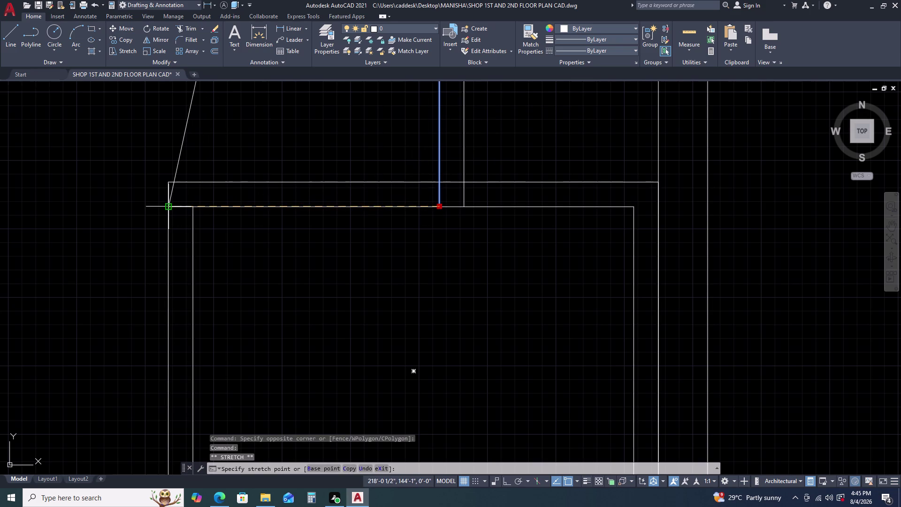
click(168, 206)
key(Escape)
Drag the right wall line's lower end to the column box's inner top-left corner.
drag(452, 150, 434, 149)
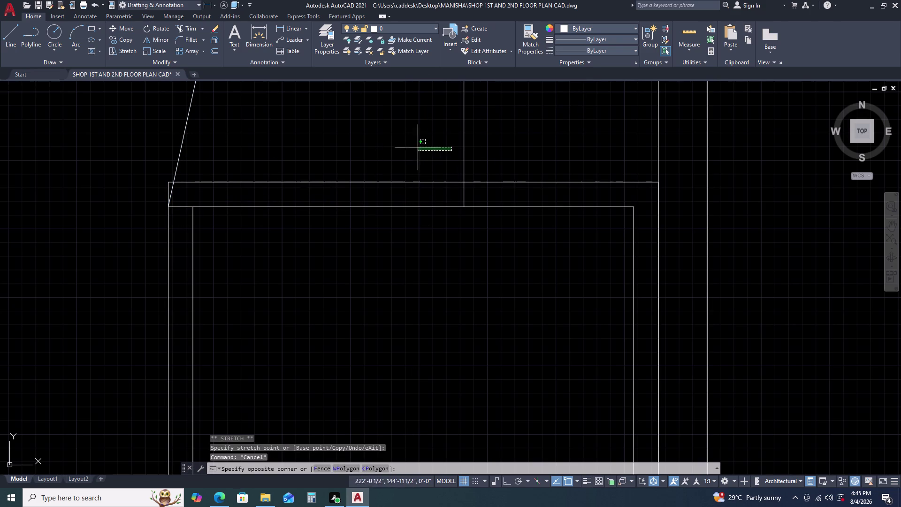
click(415, 147)
drag(502, 152, 498, 152)
drag(464, 149, 451, 150)
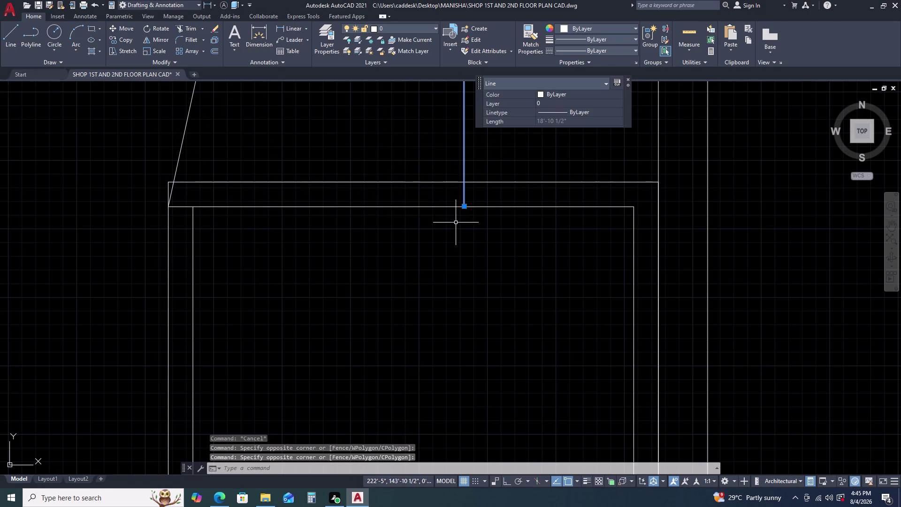
double_click(462, 206)
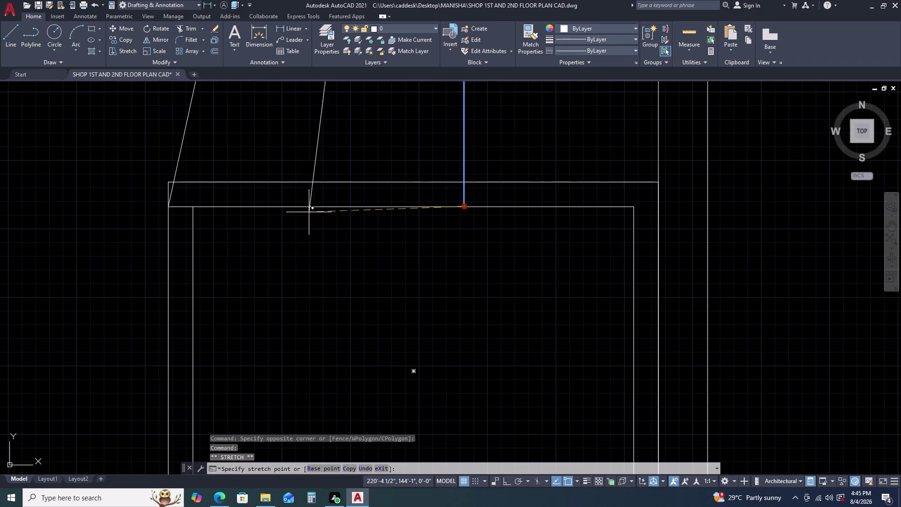
double_click(191, 206)
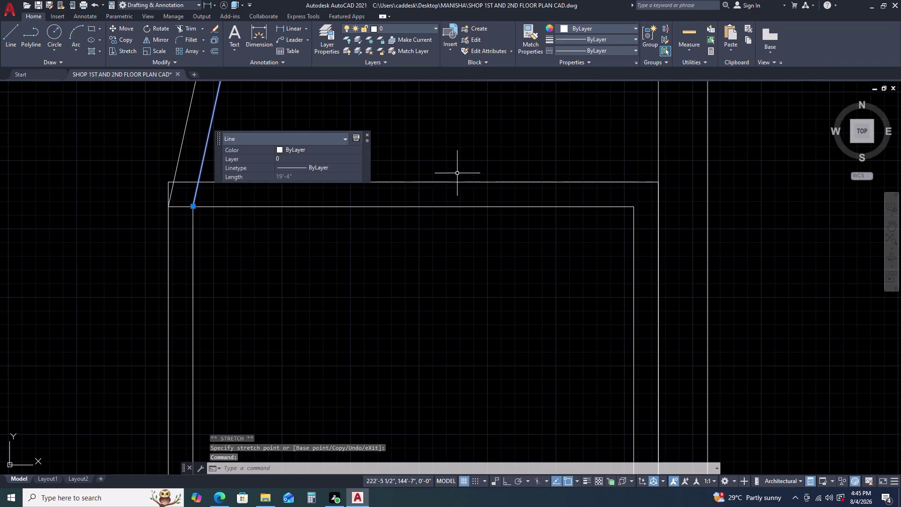
scroll(down, 3)
key(Escape)
middle_drag(457, 161, 457, 192)
scroll(down, 3)
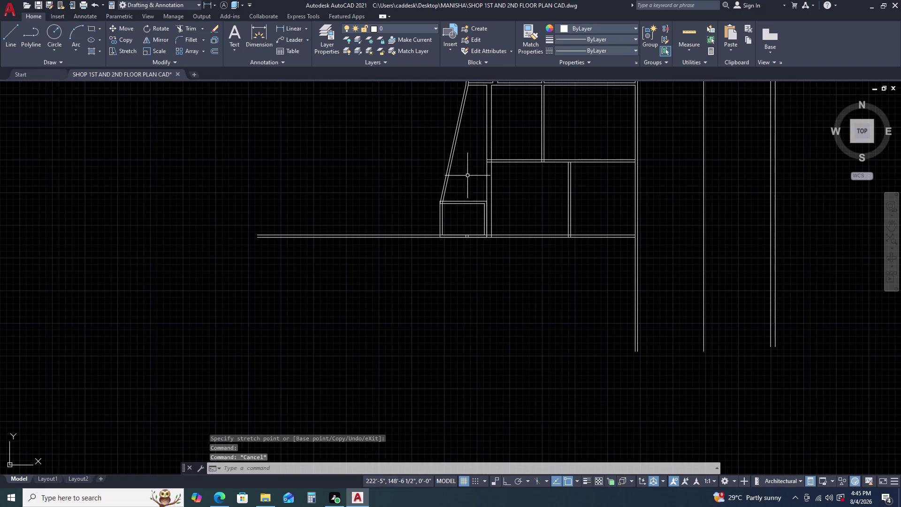
middle_drag(468, 168, 467, 195)
scroll(down, 3)
Start a DLI linear dimension from the slanted wall's top end to the column box corner.
key(d)
key(l)
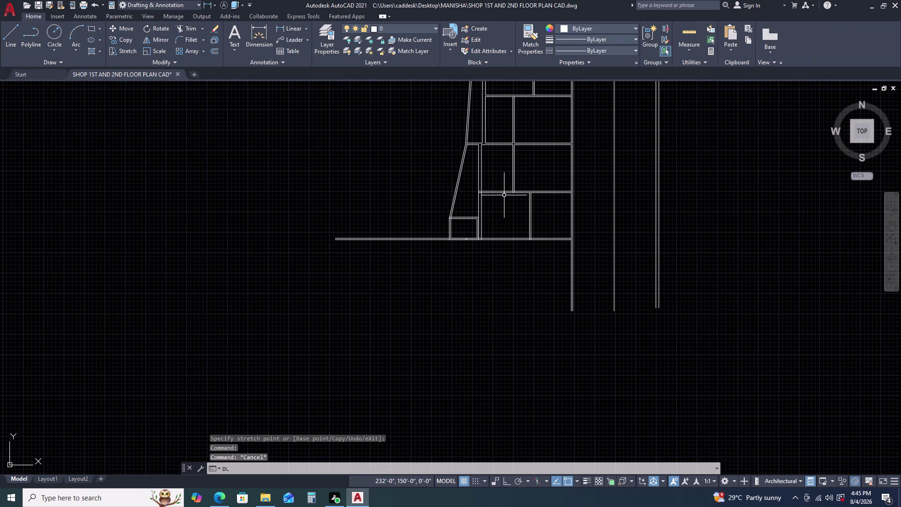
key(i)
key(space)
scroll(up, 3)
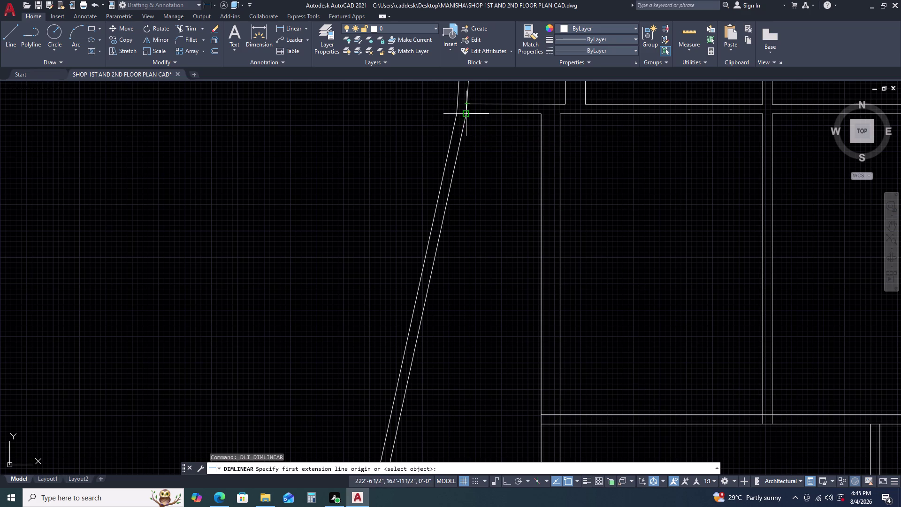
click(466, 116)
scroll(down, 3)
middle_drag(433, 238, 439, 181)
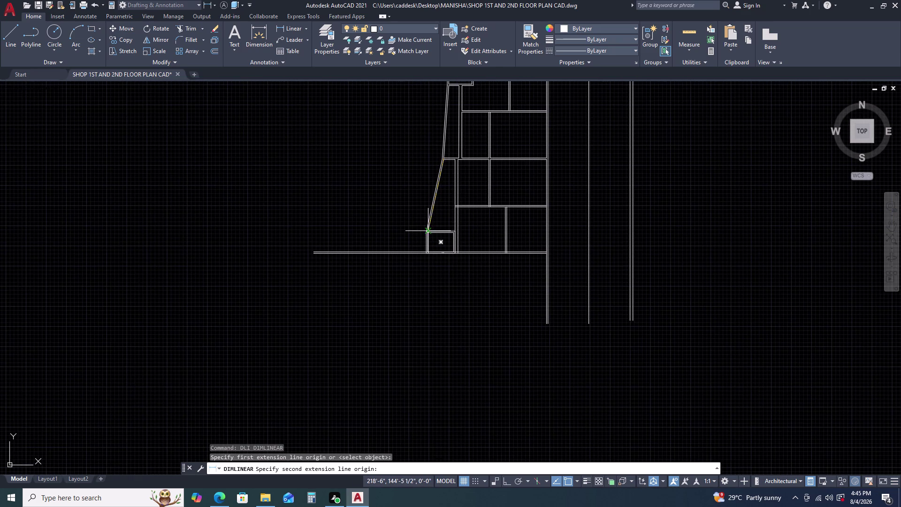
scroll(up, 3)
scroll(up, 3)
click(433, 221)
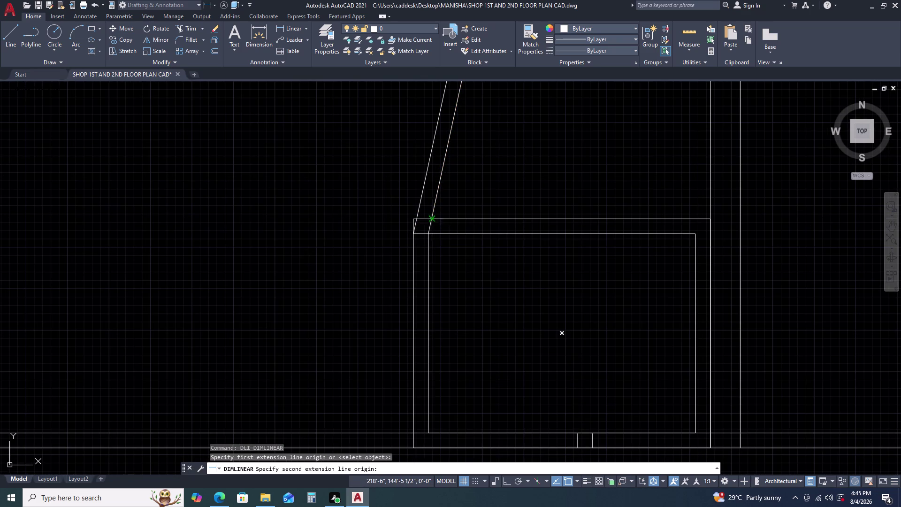
Place the 18'-6" dimension line left of the wall and review it.
middle_drag(379, 219, 388, 259)
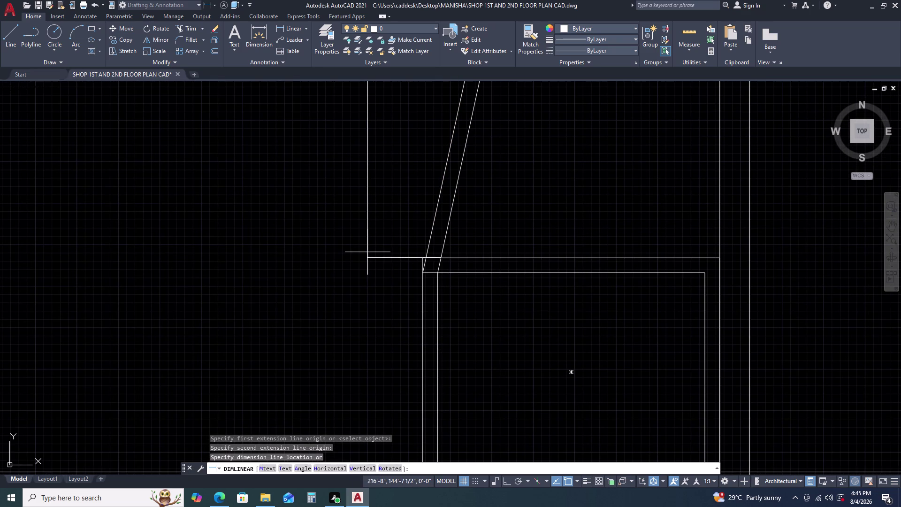
click(367, 252)
scroll(down, 3)
middle_drag(398, 186, 401, 270)
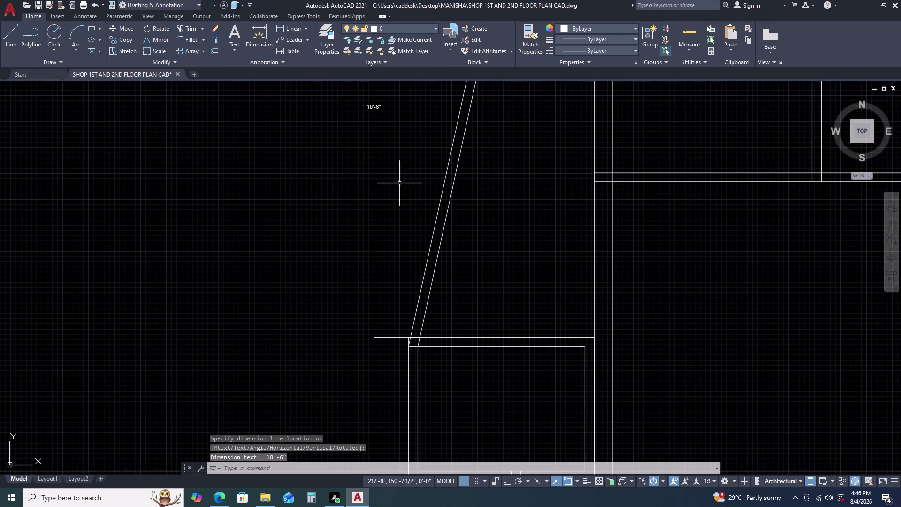
scroll(down, 3)
middle_drag(492, 252, 446, 207)
middle_drag(479, 255, 469, 206)
scroll(up, 3)
scroll(up, 3)
key(t)
key(r)
key(space)
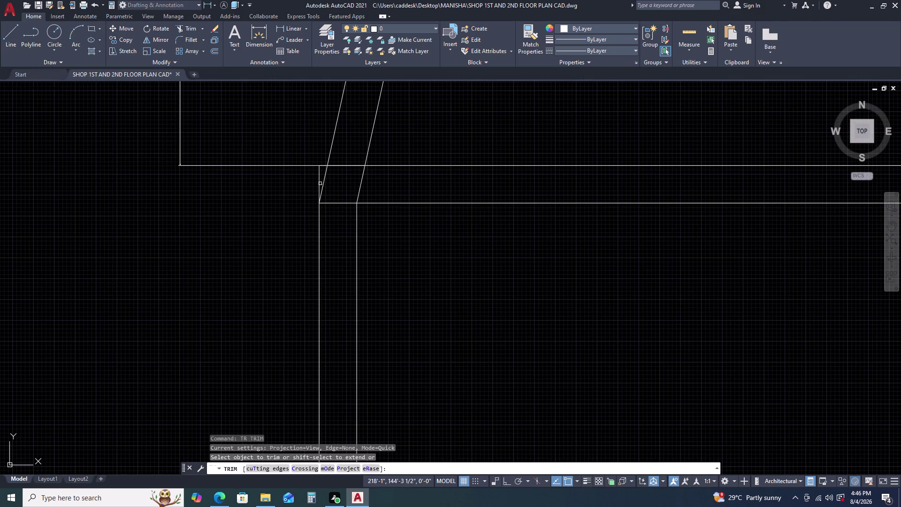
Trim the stub and overhang at the column box corner.
click(318, 180)
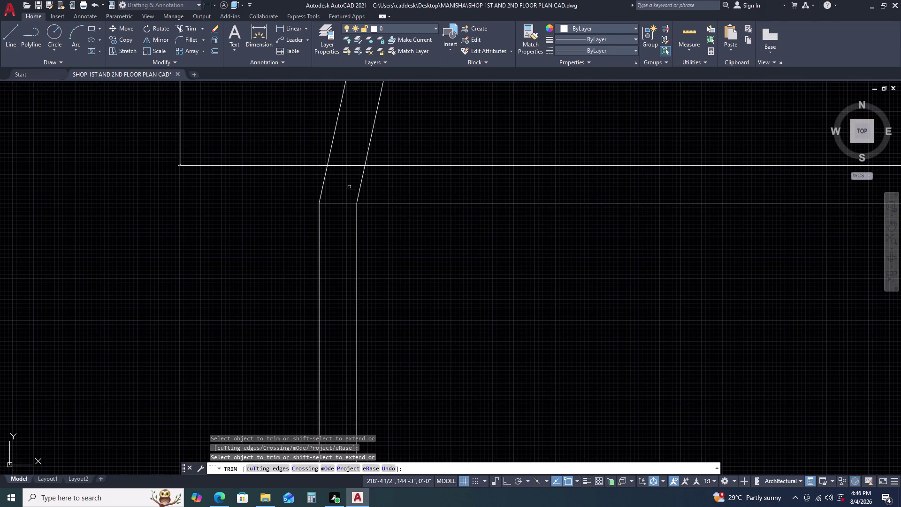
scroll(down, 3)
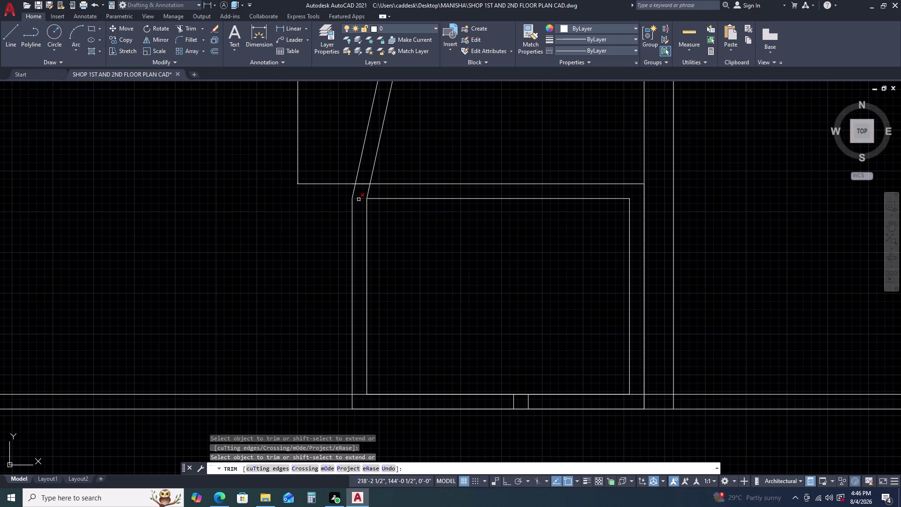
click(358, 199)
scroll(down, 3)
Trim the wall lines crossing and overhanging the lower wall.
middle_drag(530, 244, 509, 183)
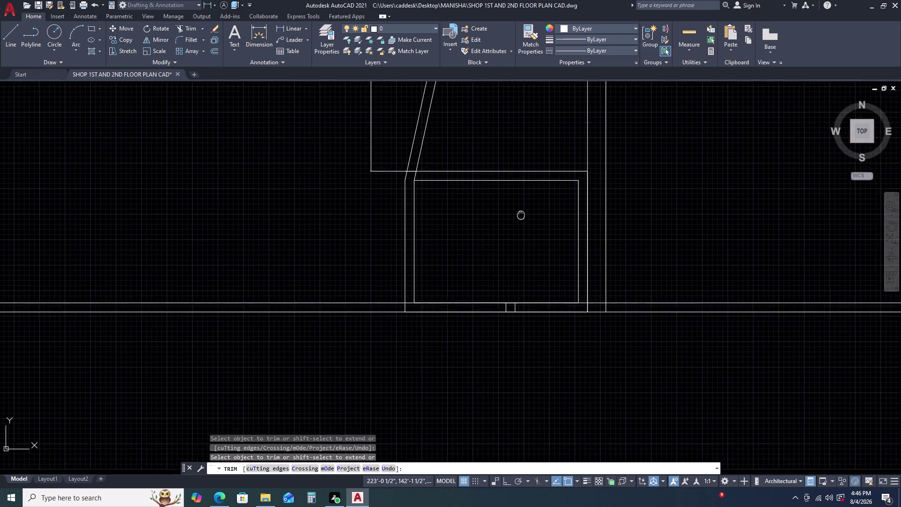
middle_drag(508, 183, 502, 163)
scroll(up, 3)
drag(758, 255, 736, 254)
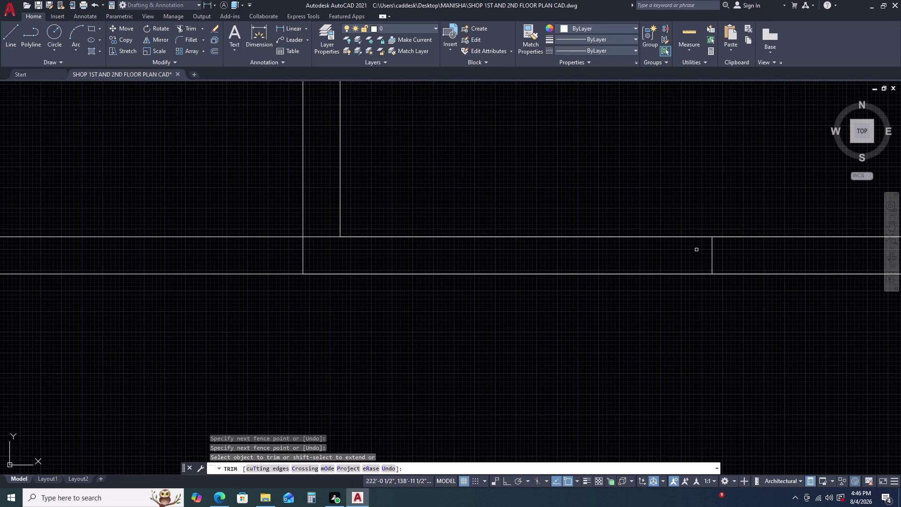
click(674, 251)
click(719, 250)
scroll(down, 3)
Trim the wall line crossing the junction below the column box and end TRIM.
middle_drag(725, 241, 604, 242)
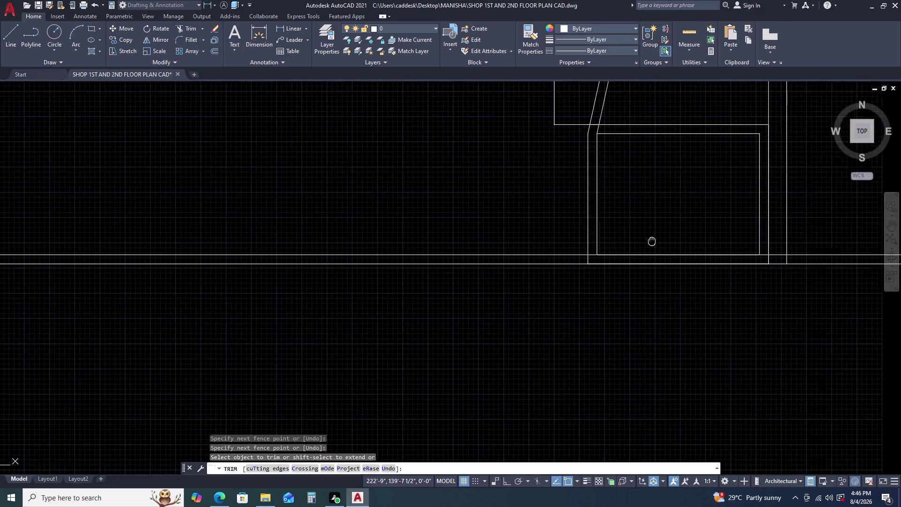
middle_drag(604, 241, 530, 239)
middle_click(520, 238)
scroll(up, 3)
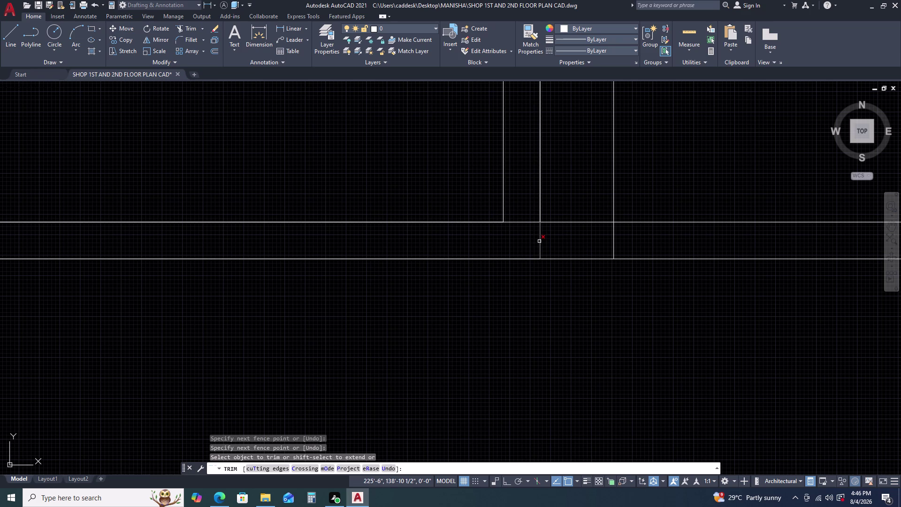
click(539, 242)
key(Escape)
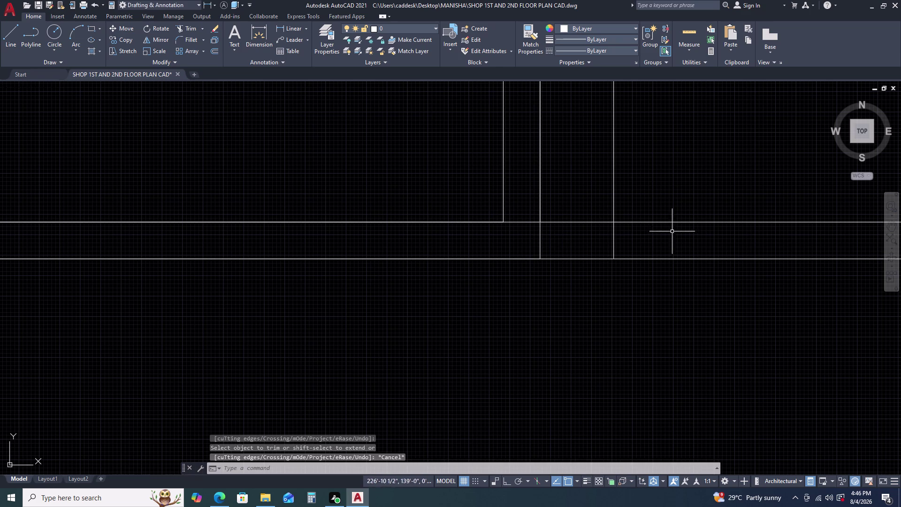
scroll(down, 3)
key(Escape)
Pan across the plan toward the right-hand wall lines.
middle_drag(718, 223, 614, 222)
scroll(down, 3)
scroll(down, 3)
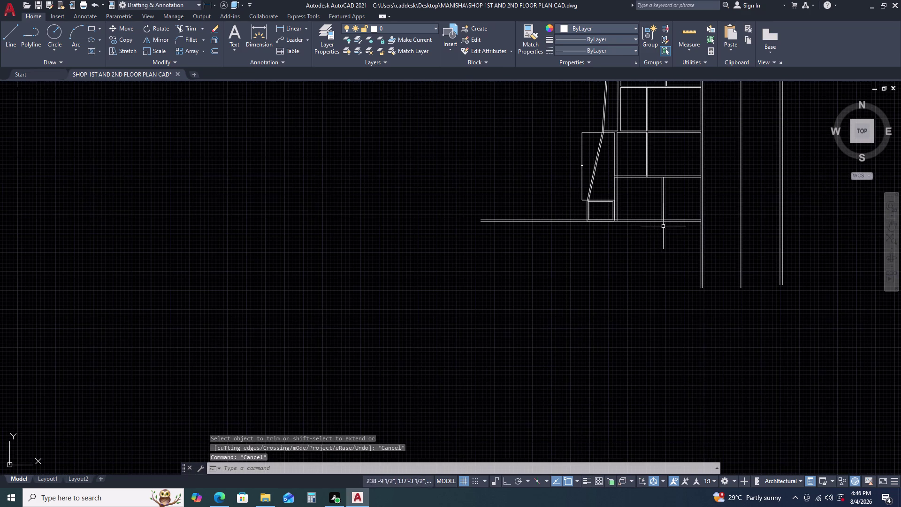
middle_drag(619, 235, 560, 242)
middle_click(558, 242)
middle_drag(556, 250, 545, 198)
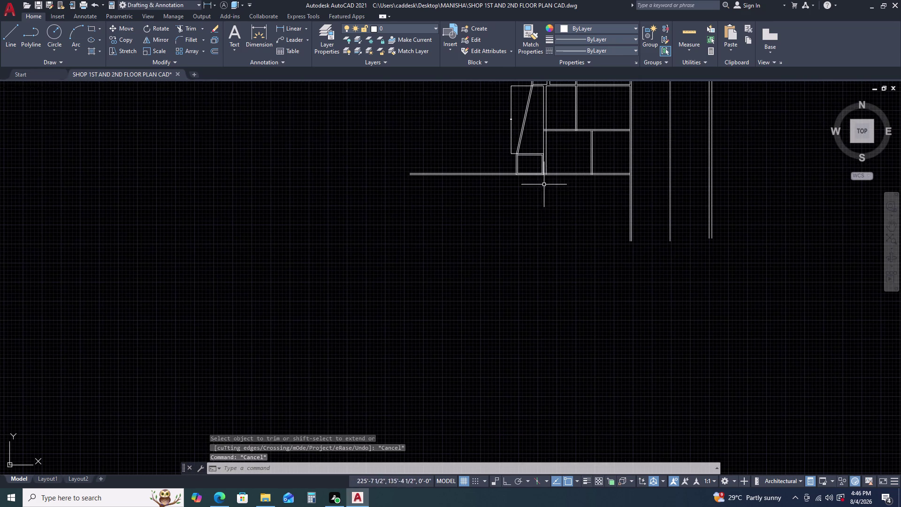
middle_drag(592, 230, 566, 212)
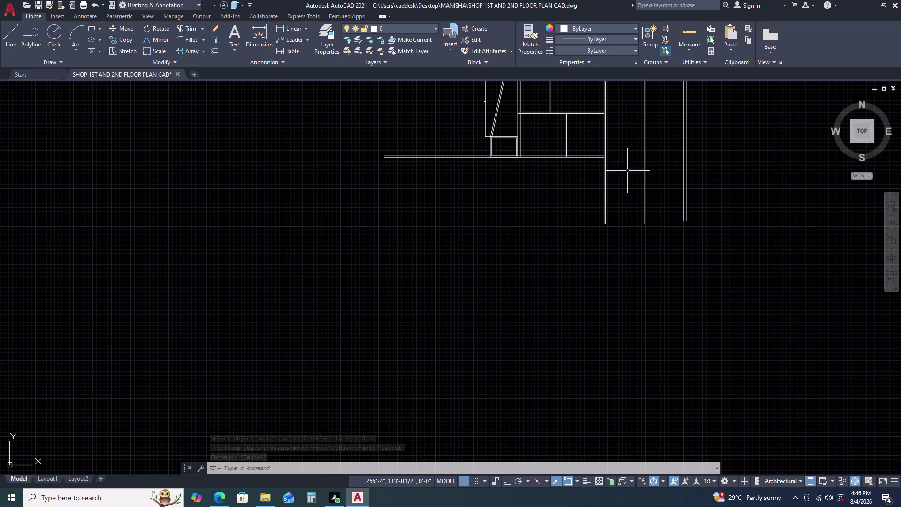
scroll(up, 3)
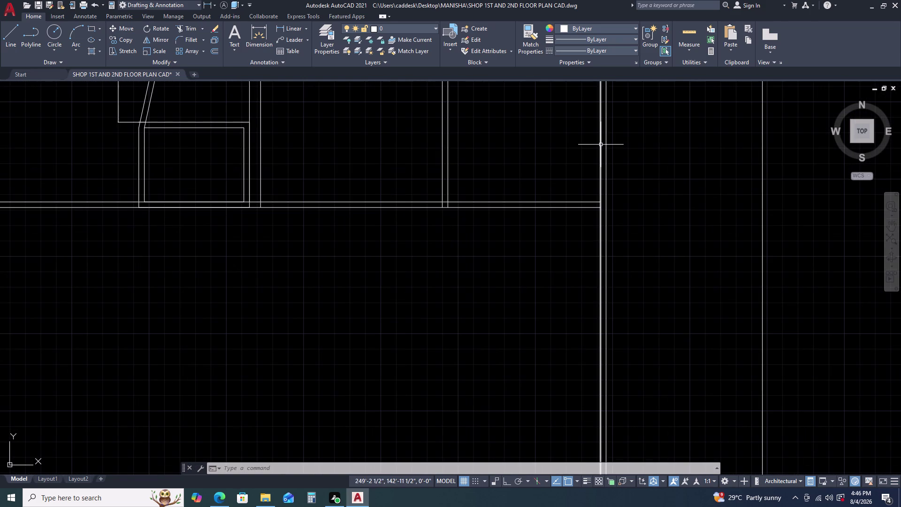
Start a line at the wall corner with Ortho turned on.
key(Escape)
text(L)
key(space)
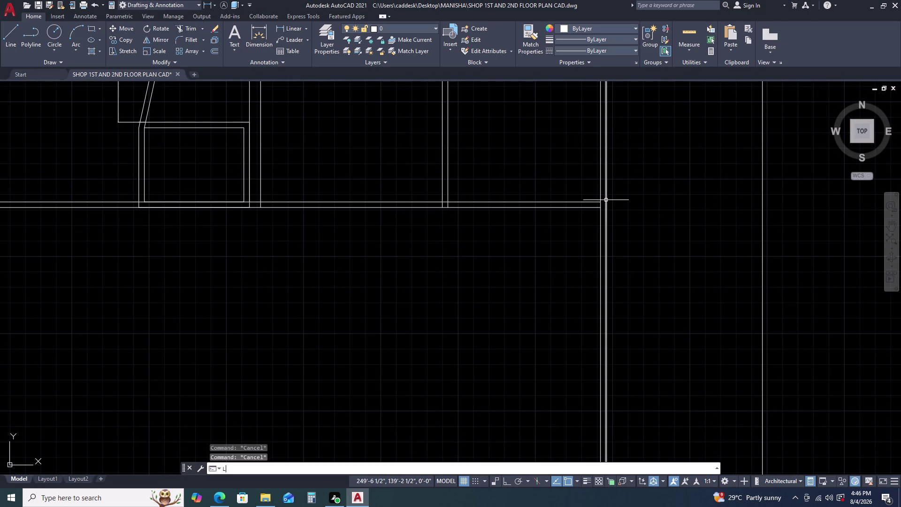
click(603, 208)
scroll(down, 3)
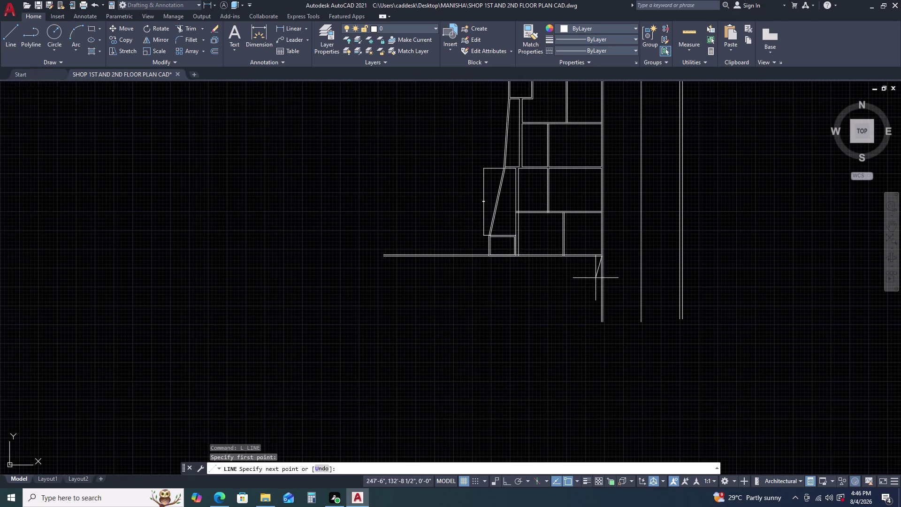
middle_drag(596, 281, 594, 263)
key(F8)
middle_drag(595, 281, 595, 278)
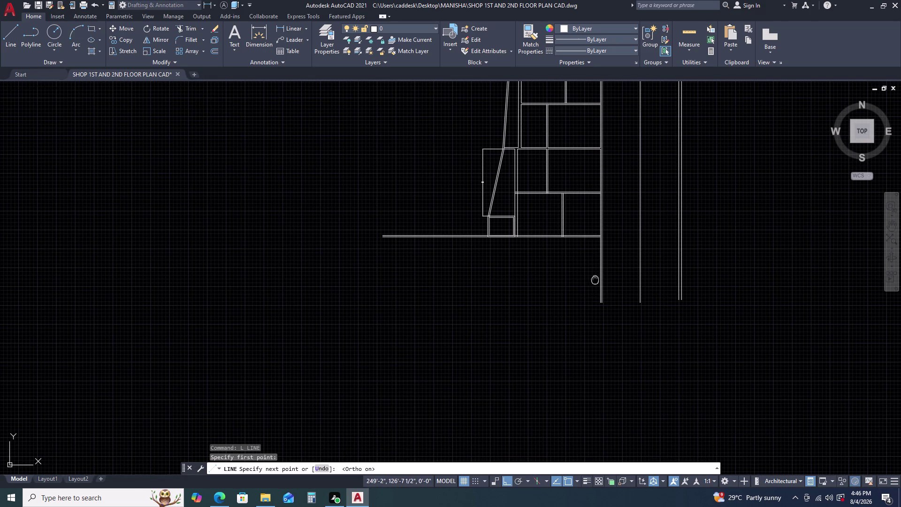
middle_drag(595, 277, 589, 220)
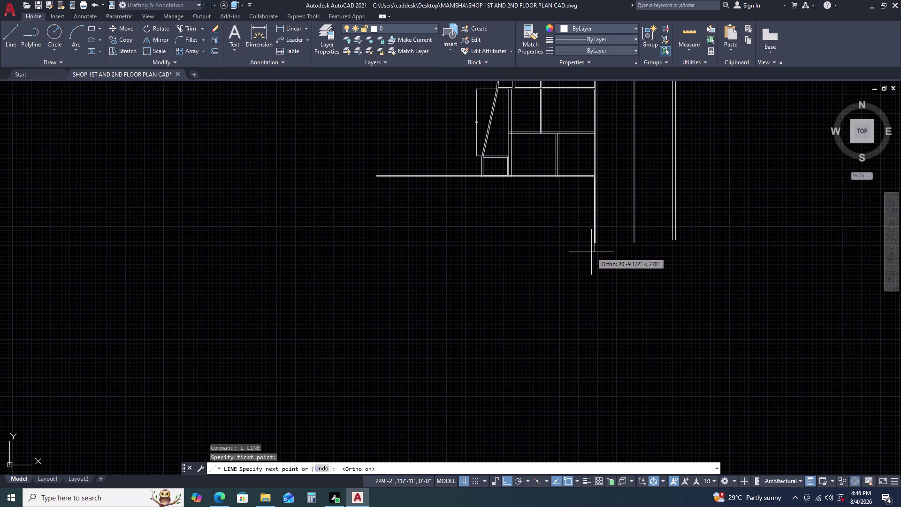
scroll(down, 3)
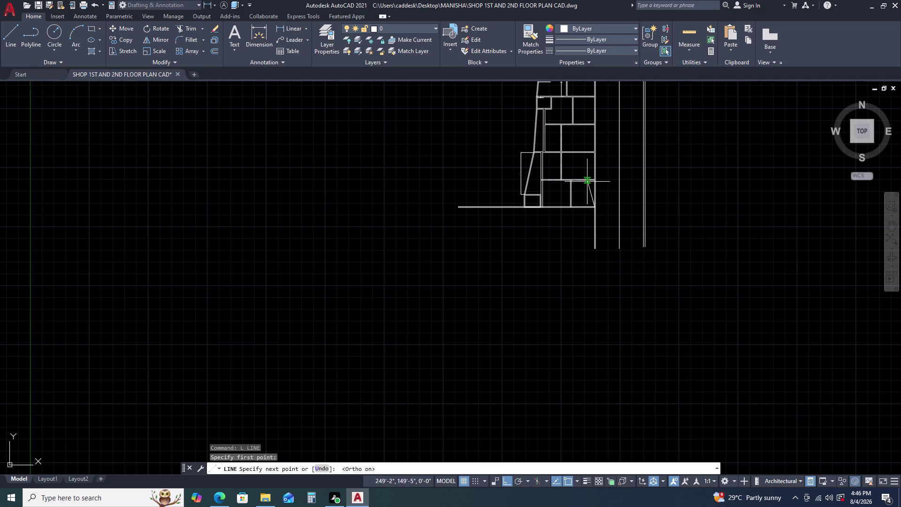
middle_drag(587, 182, 582, 228)
middle_click(583, 228)
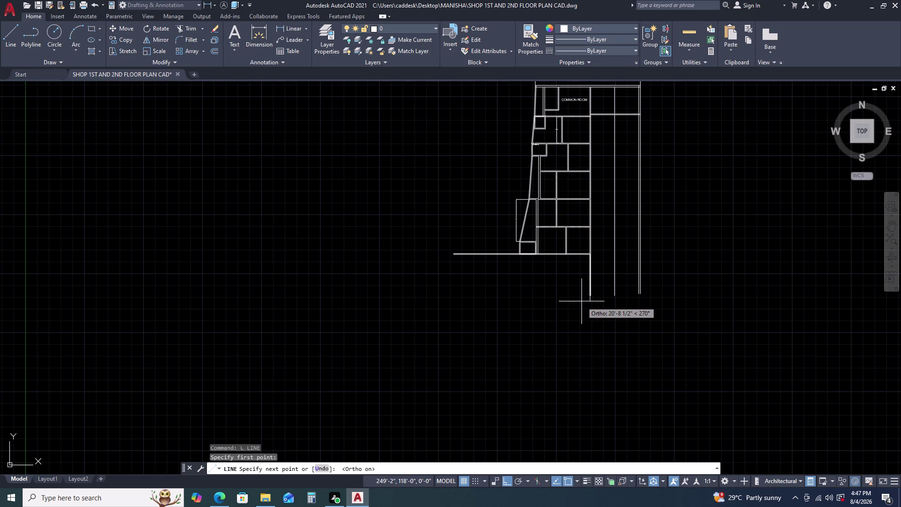
Draw the line 12'-7 1/2" downward, then continue it left to a point.
text(12')
text(7.5)
key(Return)
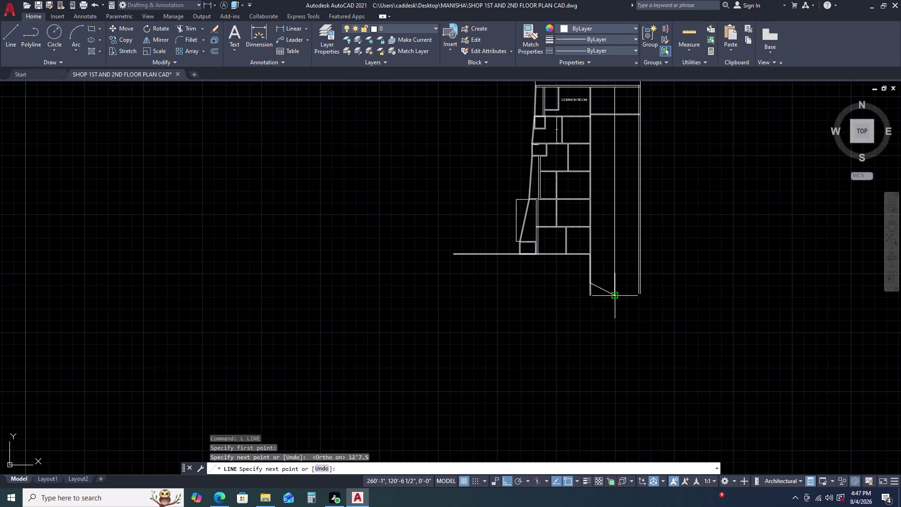
click(455, 286)
key(Escape)
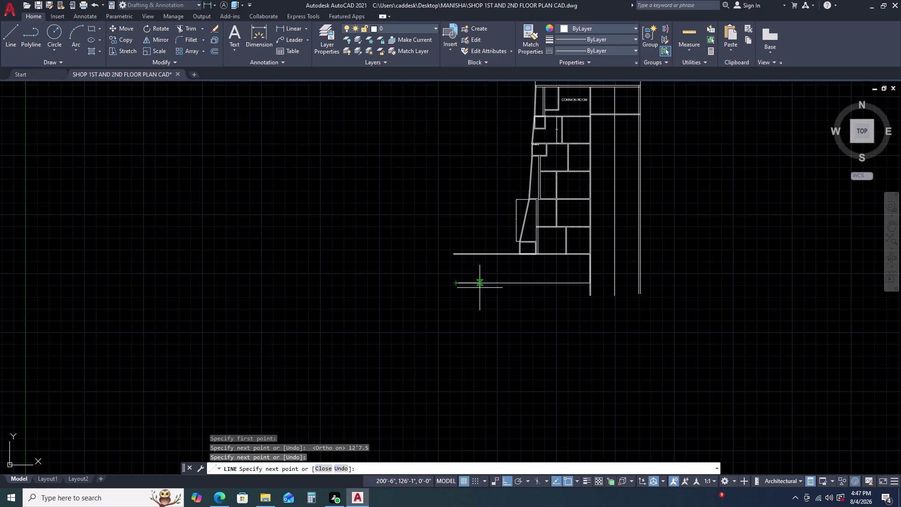
scroll(up, 3)
double_click(575, 265)
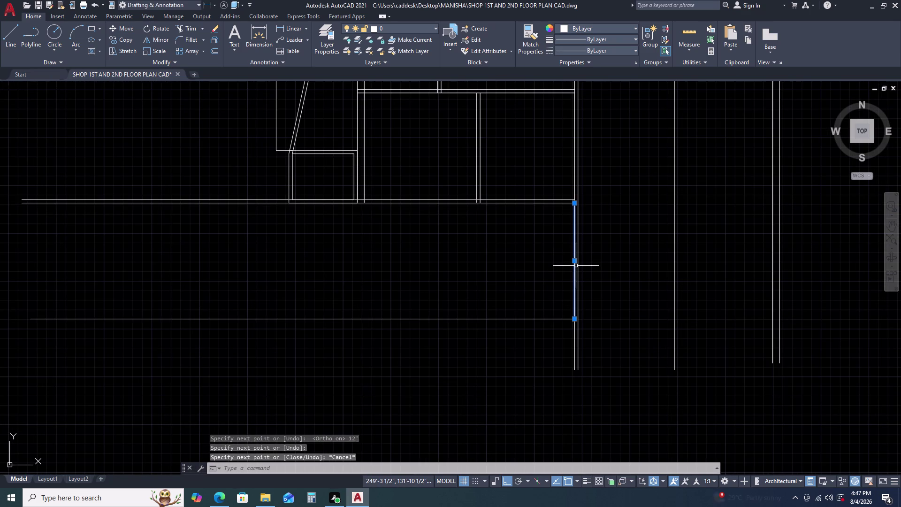
text(O)
key(space)
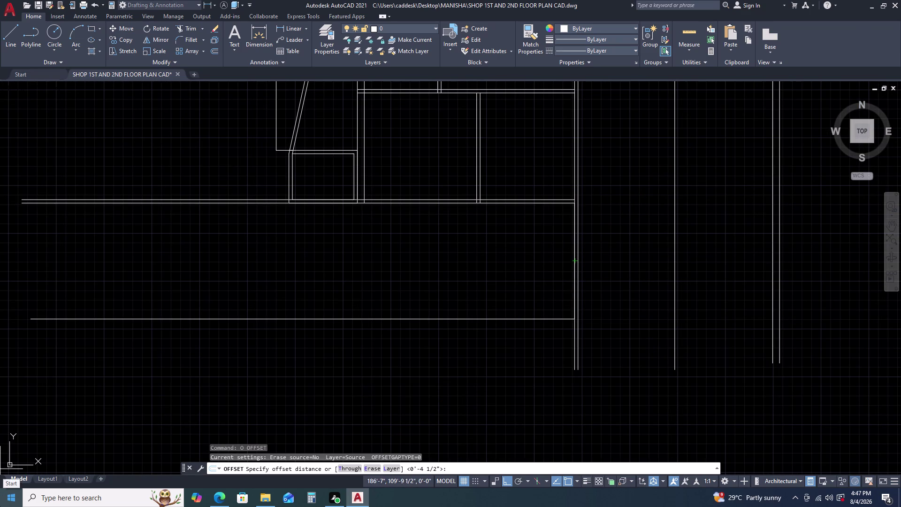
Offset the new vertical line 12'-7" to the left.
key(1)
key(2)
key(apostrophe)
key(7)
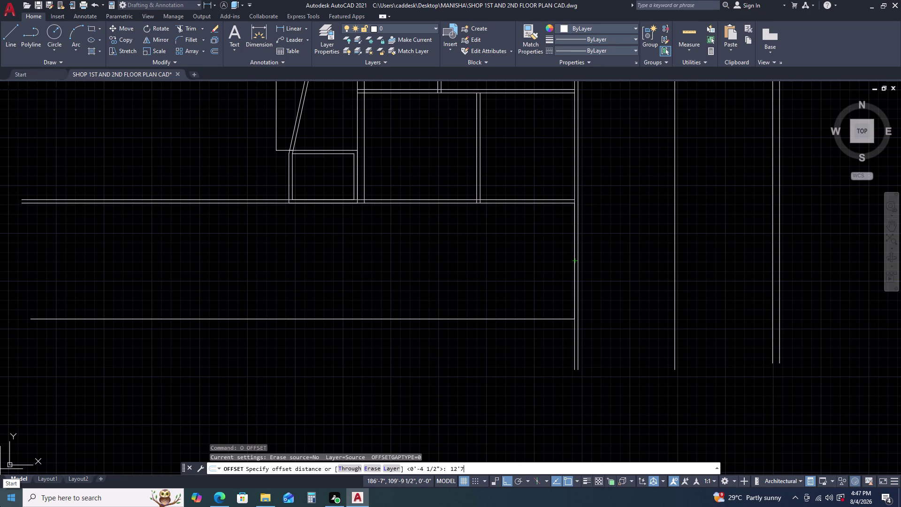
key(Return)
click(3, 505)
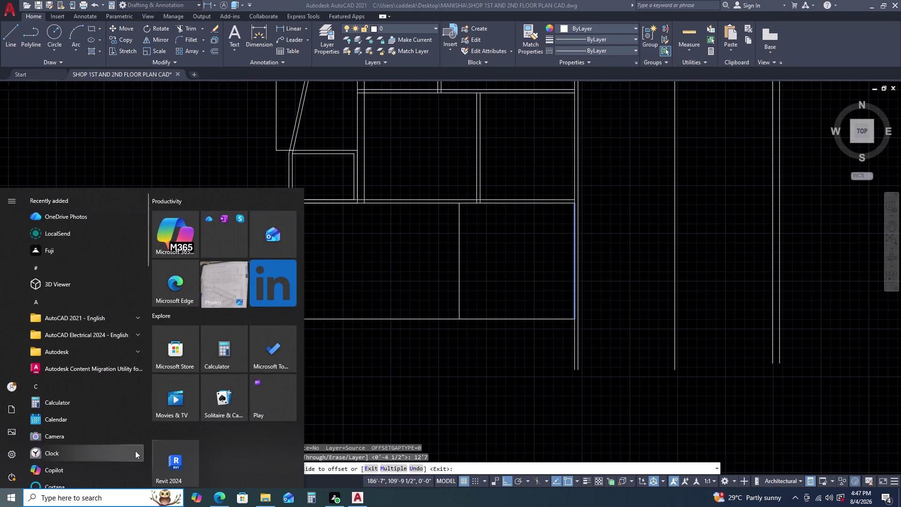
click(371, 284)
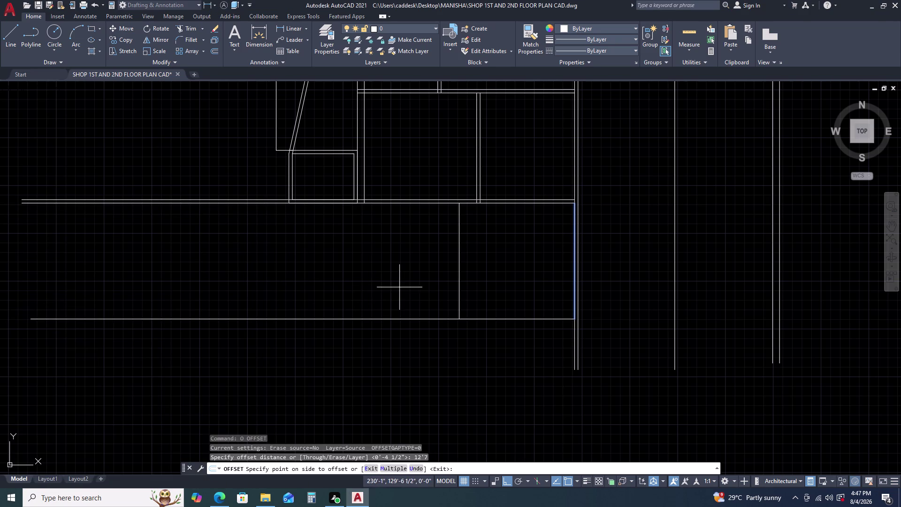
click(399, 288)
key(Escape)
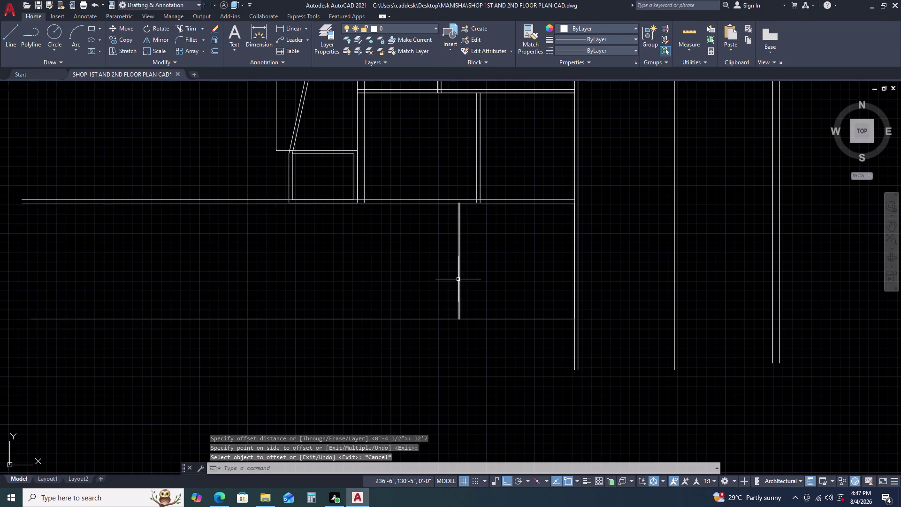
Offset a second wall line 4 1/2" from the new line.
click(457, 279)
key(o)
key(space)
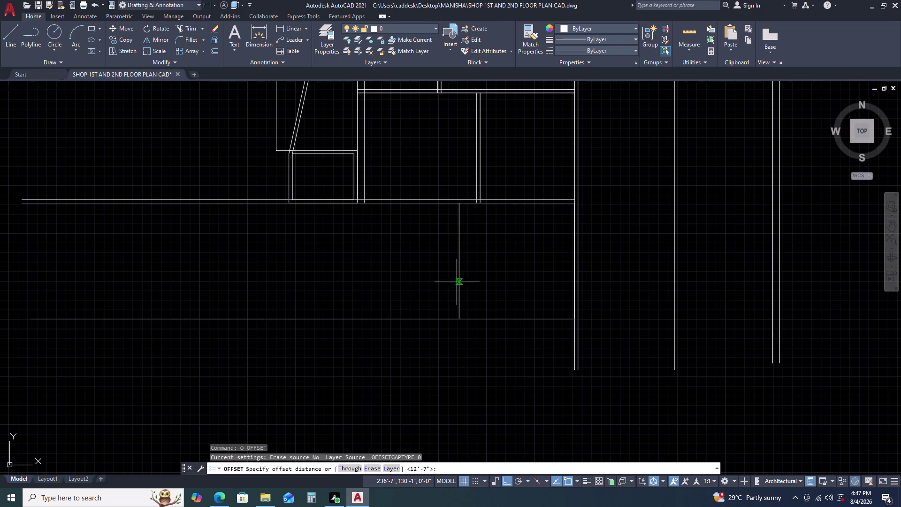
key(4)
key(period)
key(5)
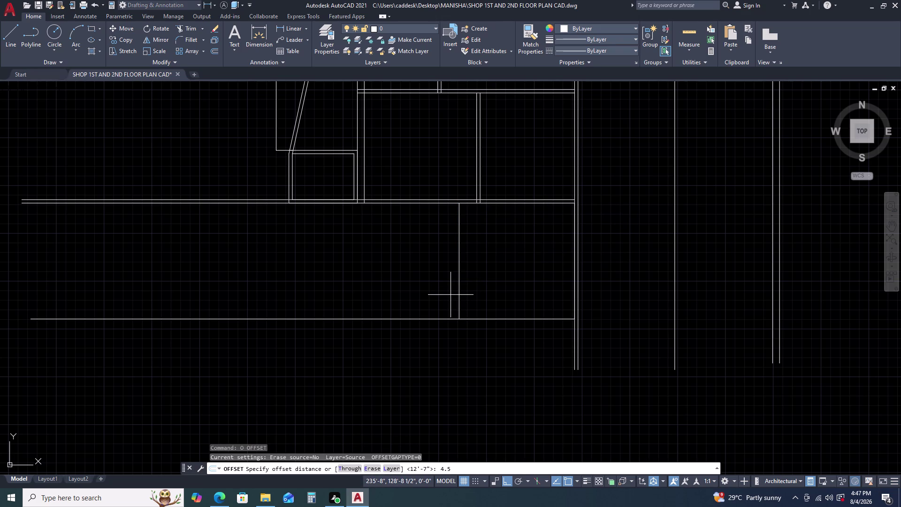
key(Return)
click(420, 303)
key(Escape)
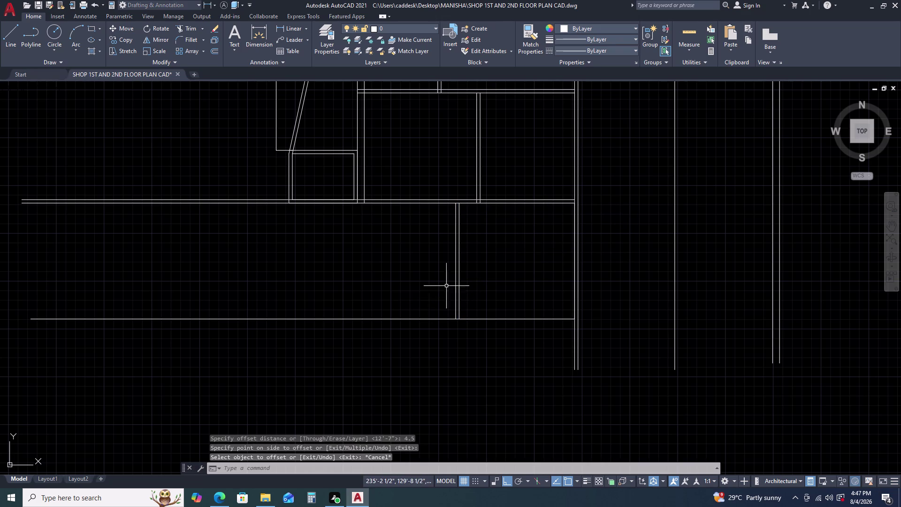
Offset the new wall line another 12'-7" to the left.
scroll(up, 3)
click(456, 281)
click(434, 285)
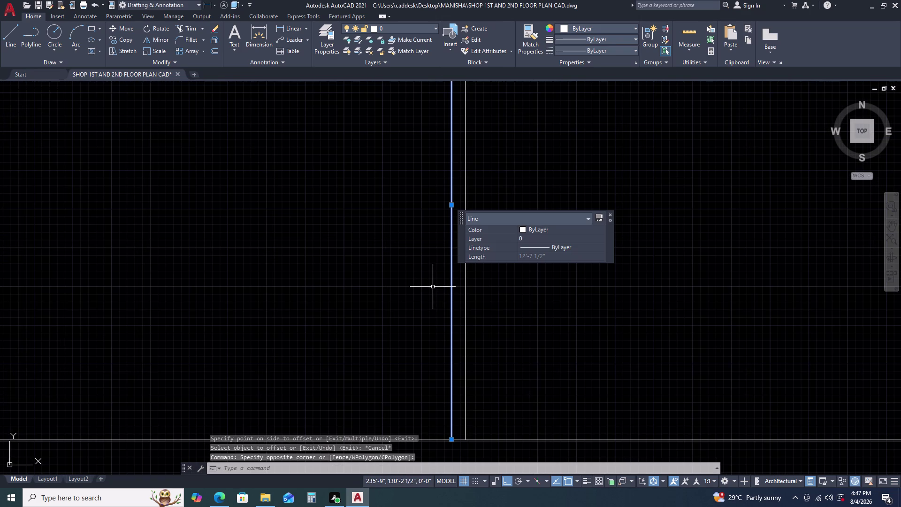
text(O)
key(space)
scroll(down, 3)
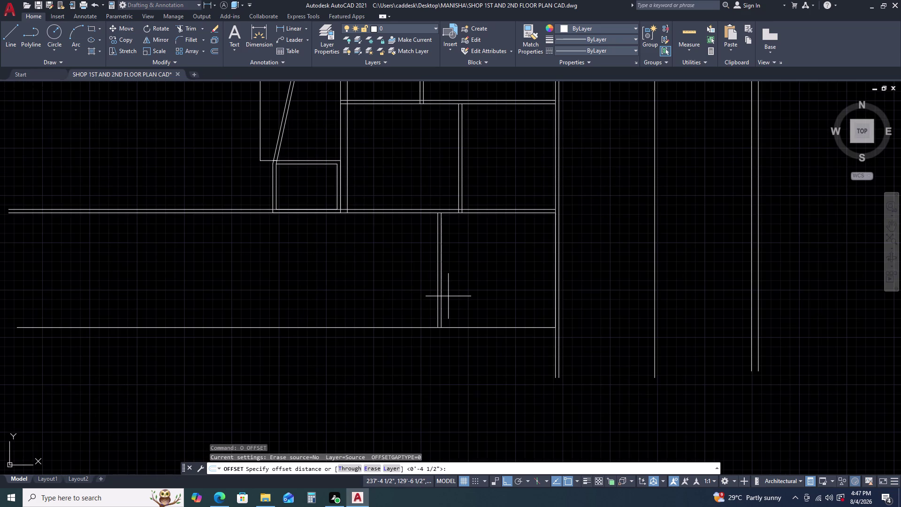
key(1)
key(2)
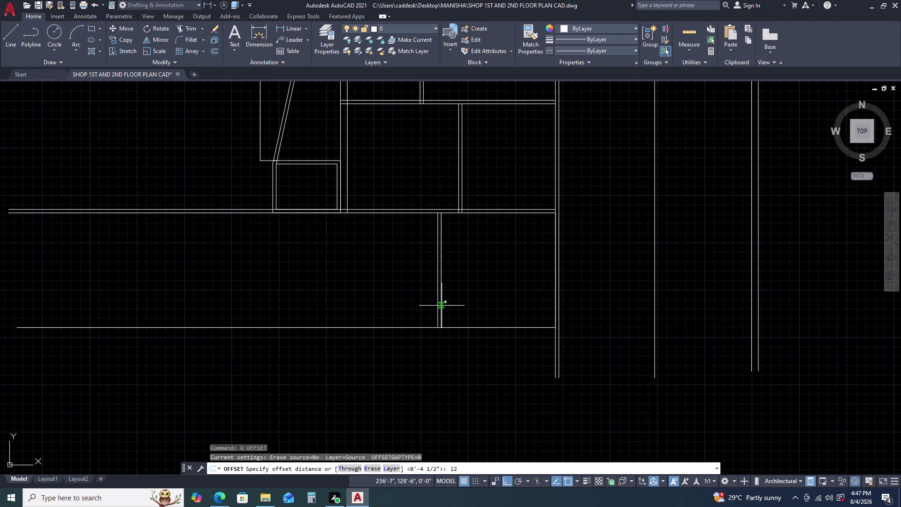
text('7)
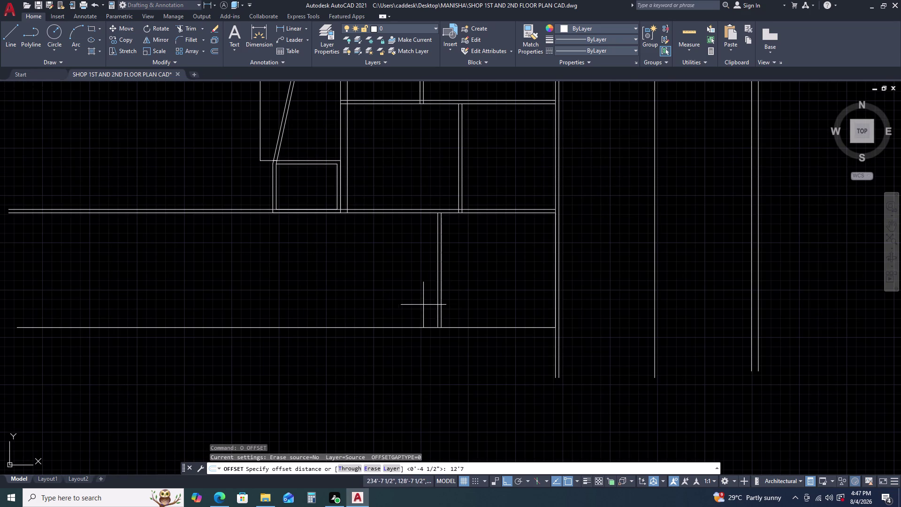
key(Return)
click(385, 303)
key(Escape)
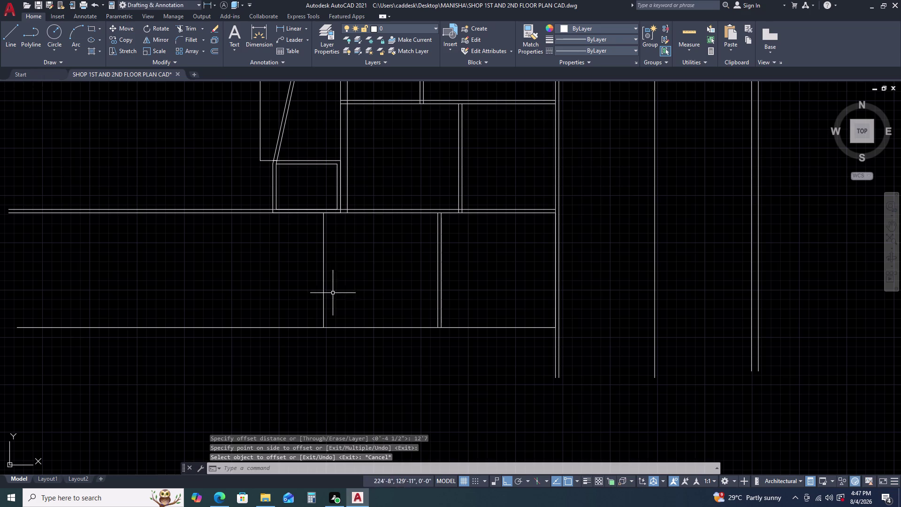
Try a 4.5" offset on the left line, then pan over the lower walls.
drag(327, 290, 323, 292)
click(307, 298)
text(O)
key(space)
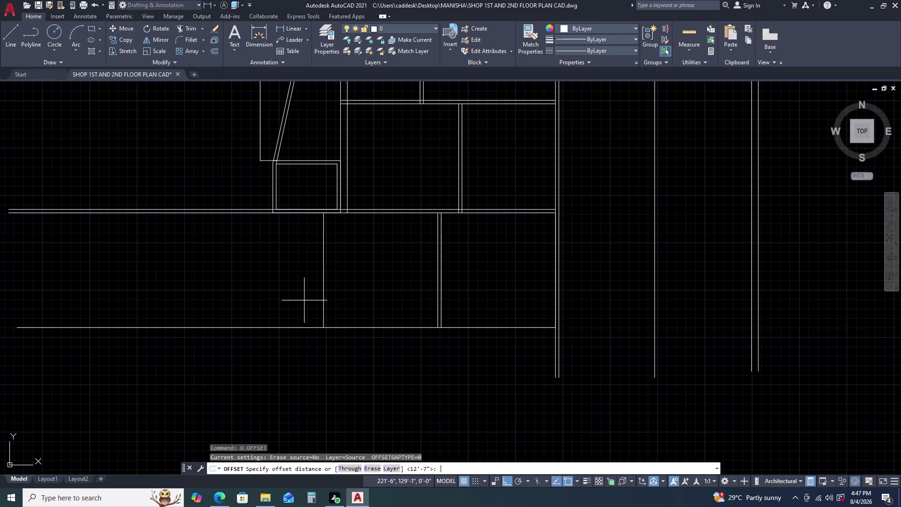
text(4.5)
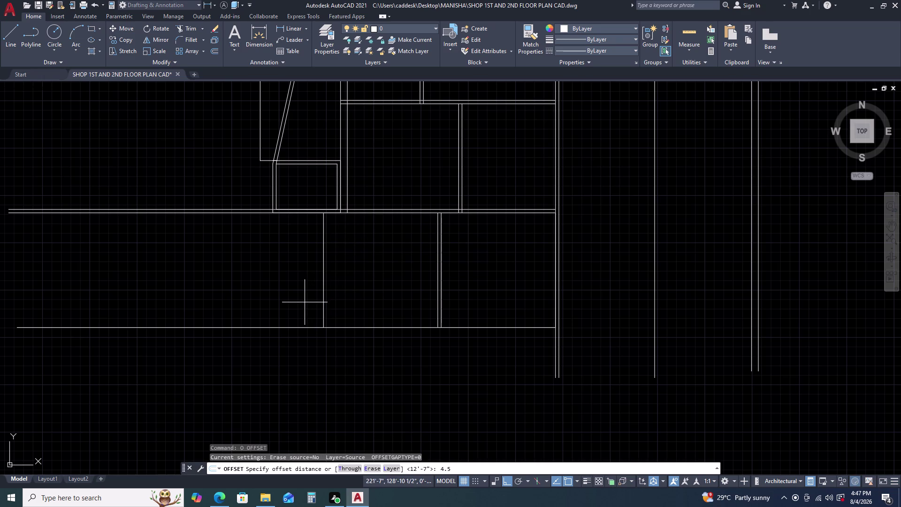
key(Return)
double_click(283, 300)
key(Escape)
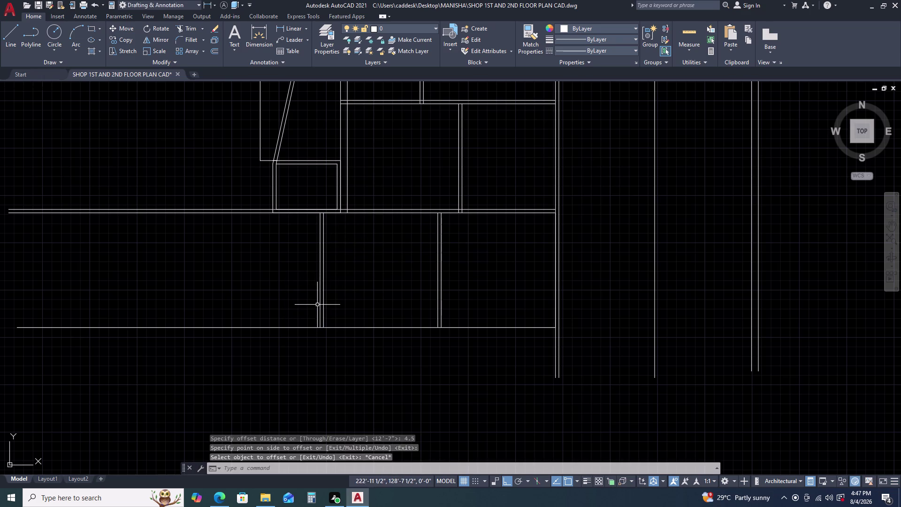
middle_drag(318, 306, 329, 286)
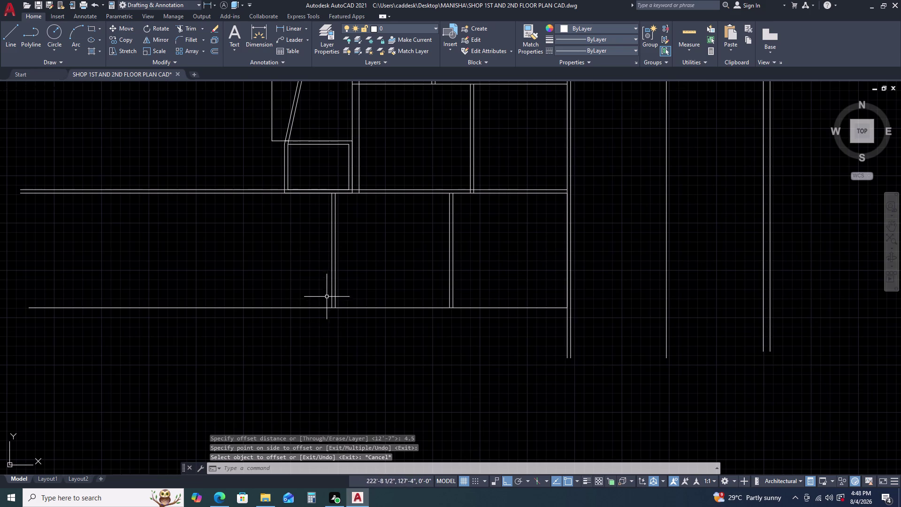
middle_drag(362, 358, 359, 337)
middle_click(357, 321)
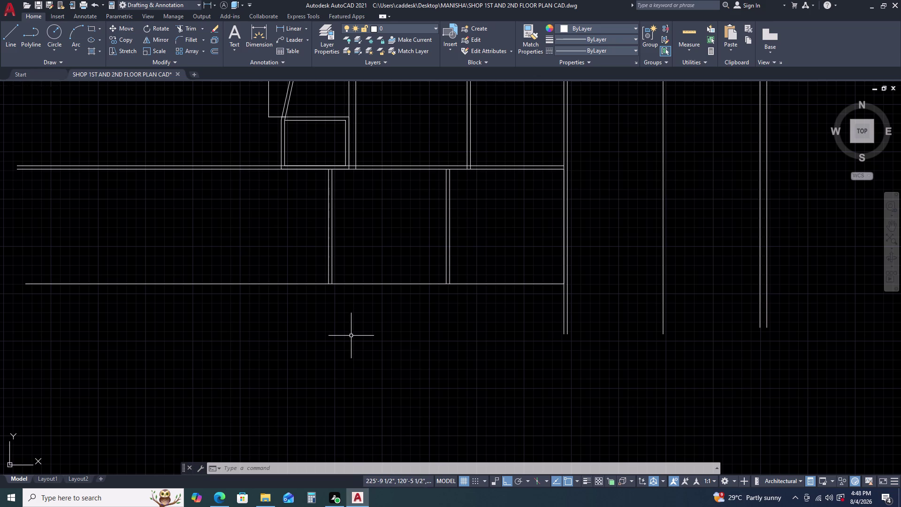
Offset the long bottom wall line 4 1/2" to form its double wall.
double_click(389, 284)
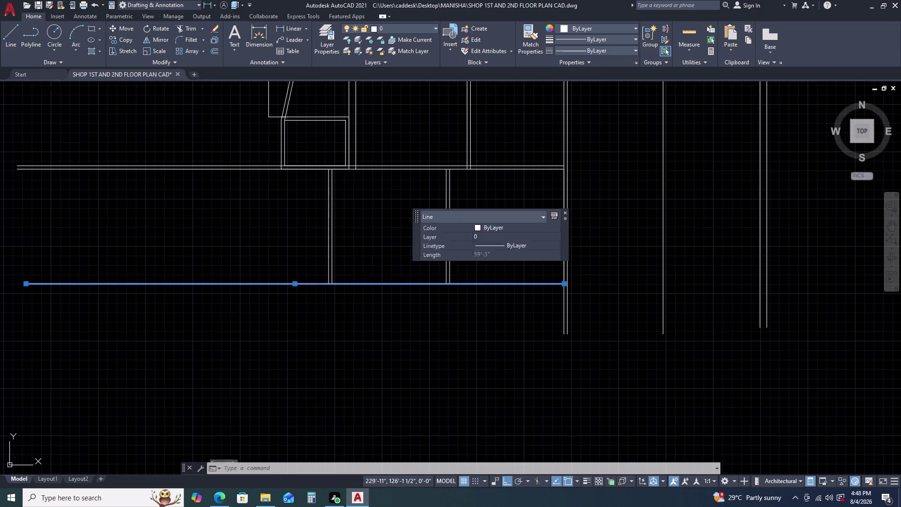
key(o)
key(space)
key(4)
key(period)
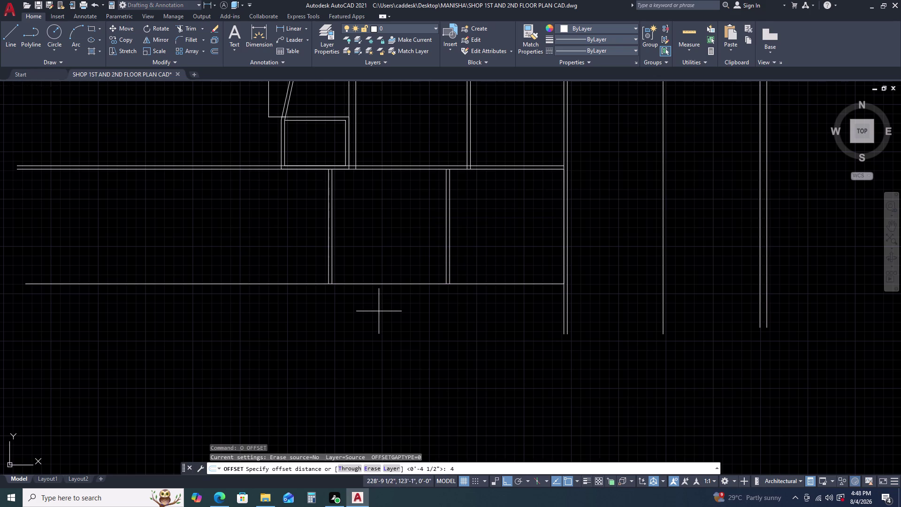
key(5)
key(Return)
click(376, 315)
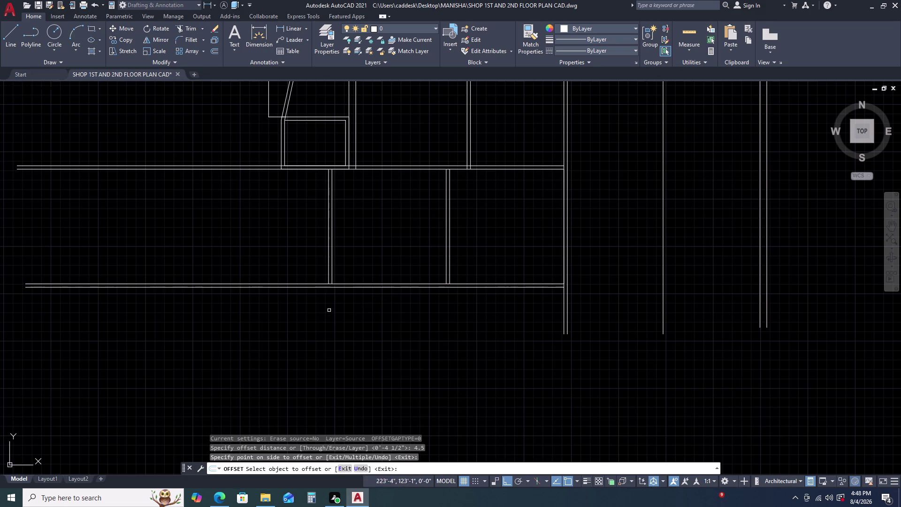
key(Escape)
middle_drag(371, 308, 377, 309)
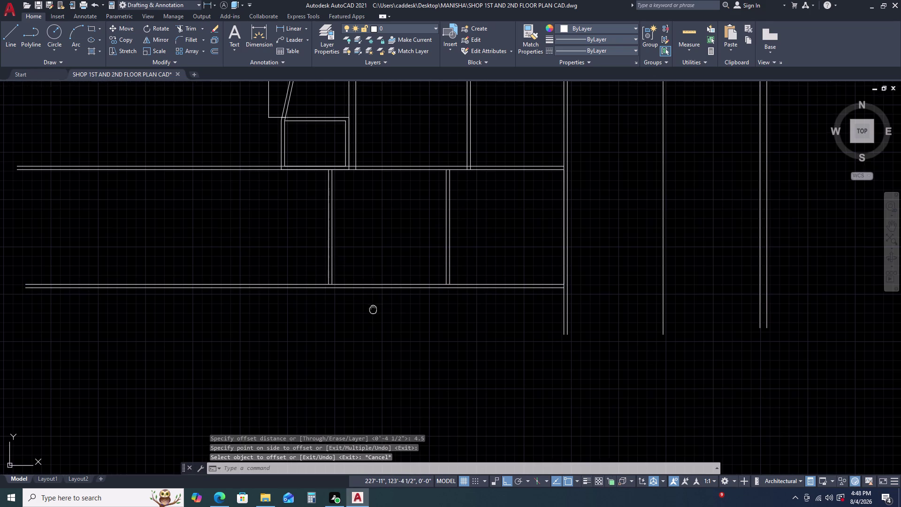
middle_drag(377, 309, 389, 287)
key(r)
key(e)
key(c)
key(space)
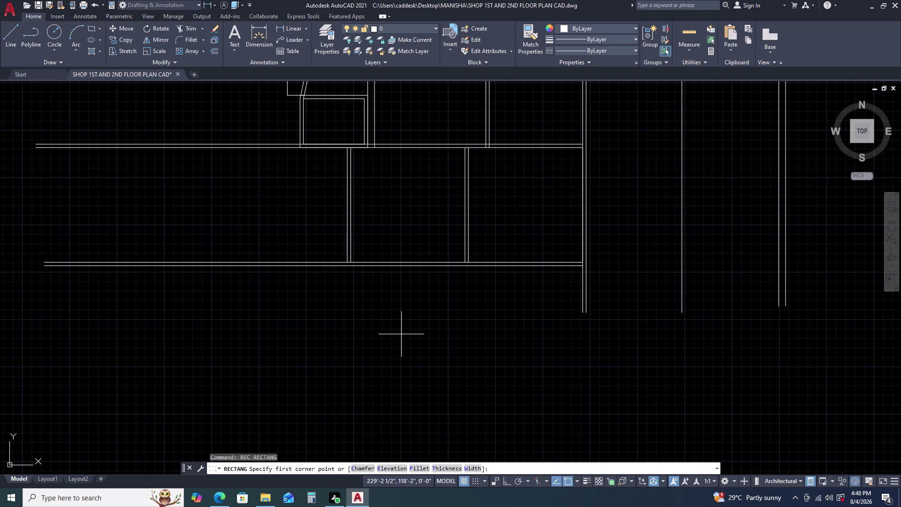
Zoom to the lower wall and pick the rectangle's first corner using Dimensions.
middle_click(401, 334)
middle_drag(402, 335, 392, 307)
middle_click(392, 306)
middle_drag(411, 334, 389, 274)
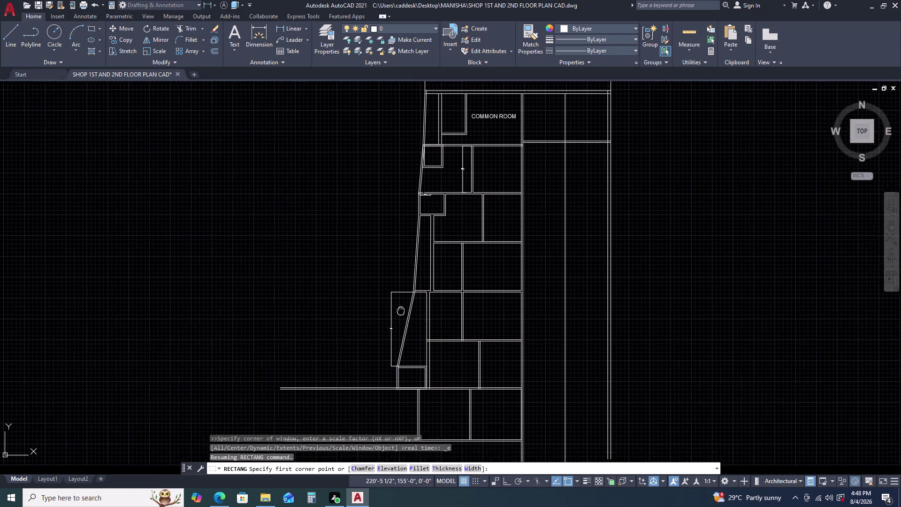
middle_drag(390, 274, 389, 265)
middle_click(389, 263)
middle_drag(384, 368, 372, 293)
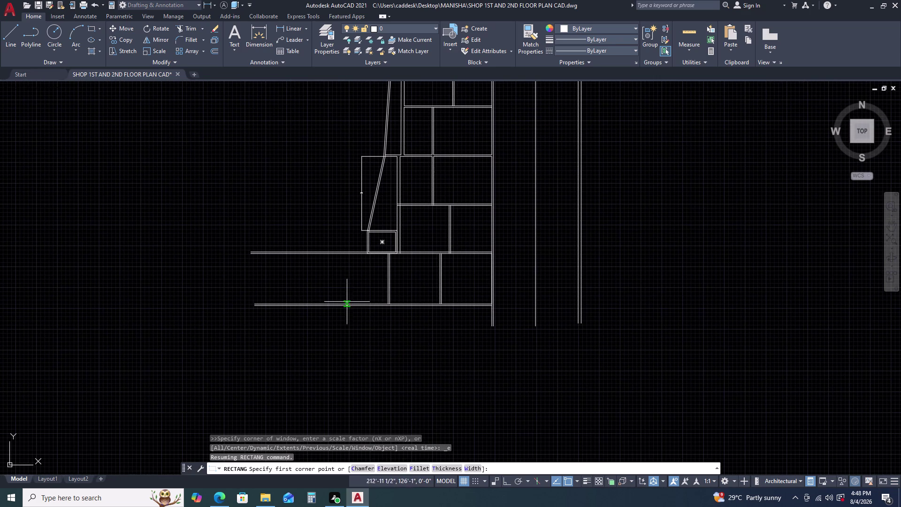
click(342, 273)
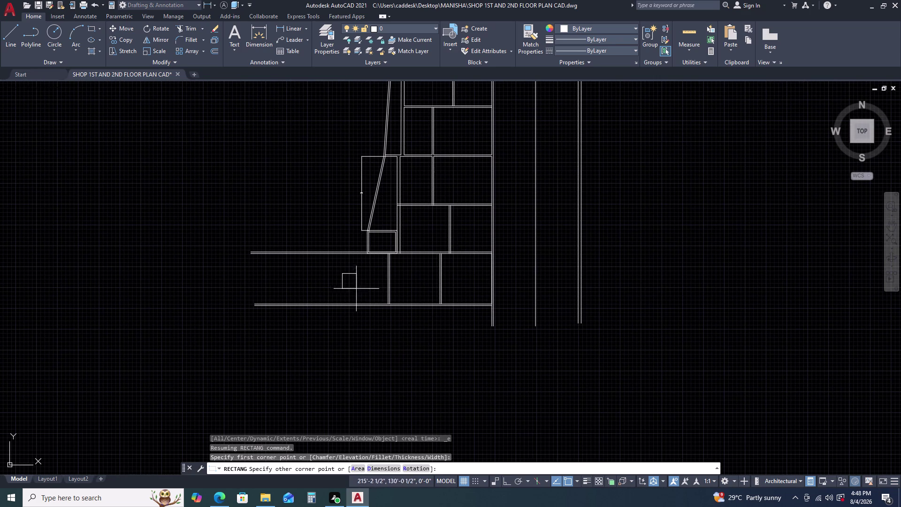
text(D)
key(space)
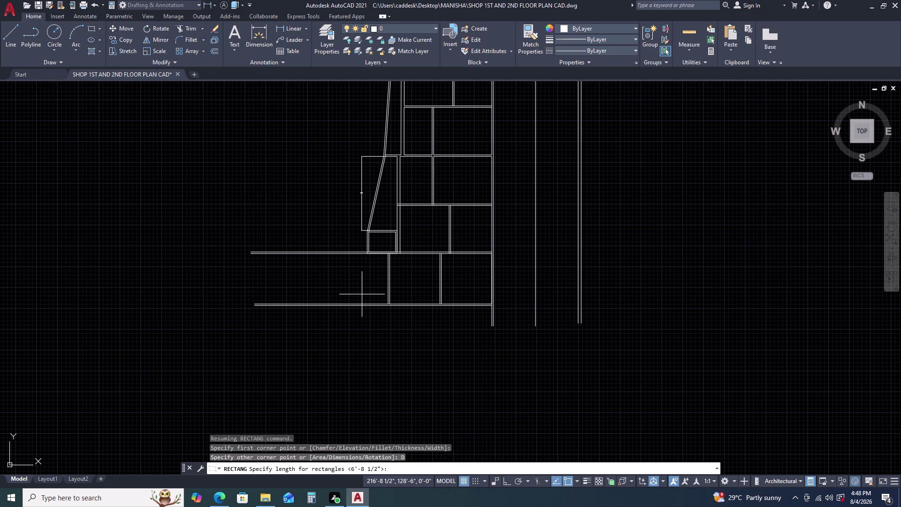
Enter length 7'-2 1/2" and width 6', placing the rectangle above the bottom wall.
key(7)
key(apostrophe)
text(2)
text(.)
key(5)
key(Return)
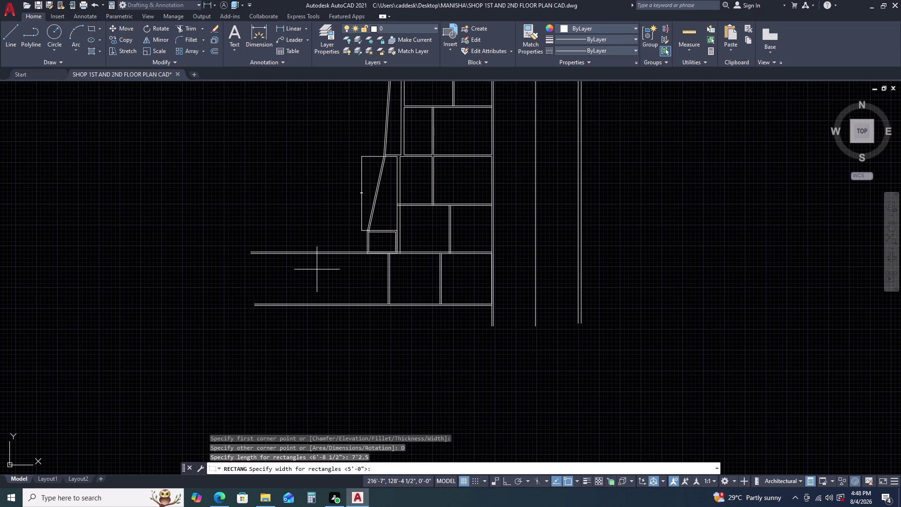
text(6')
key(Return)
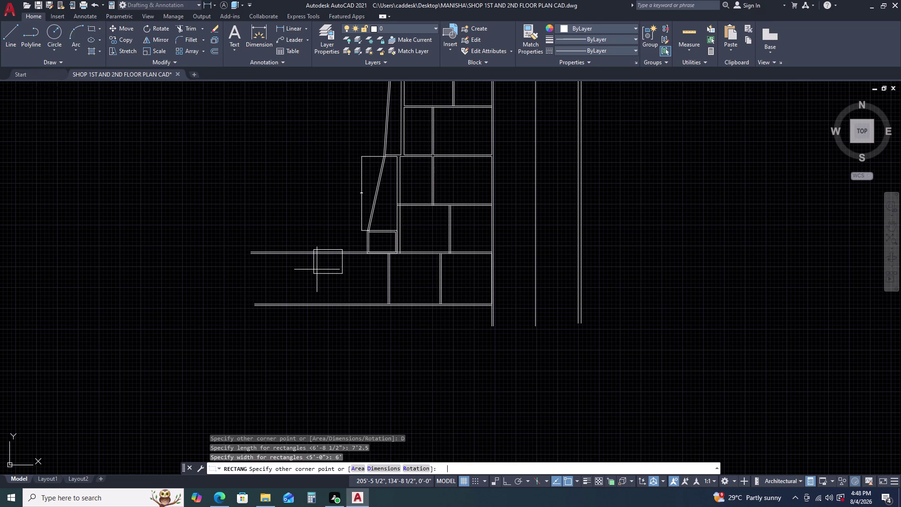
click(307, 362)
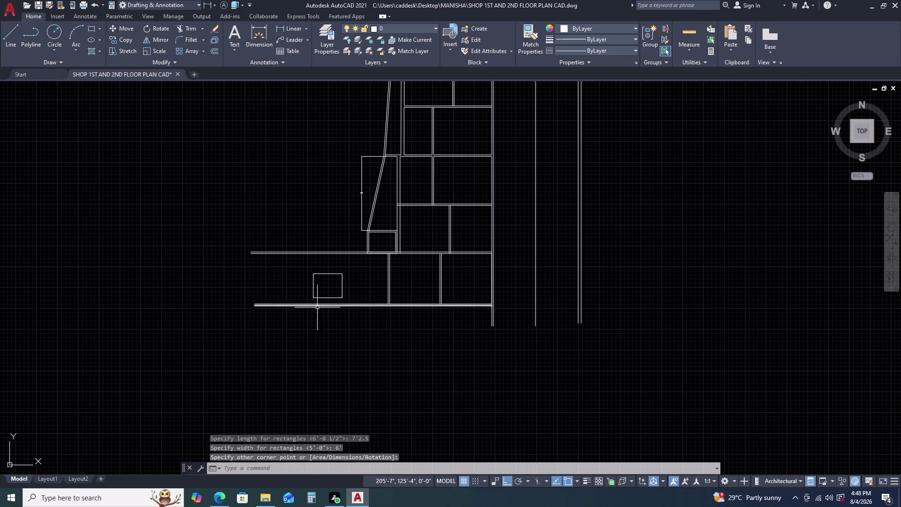
Select the new column-box rectangle for offsetting.
scroll(up, 3)
click(384, 252)
click(369, 254)
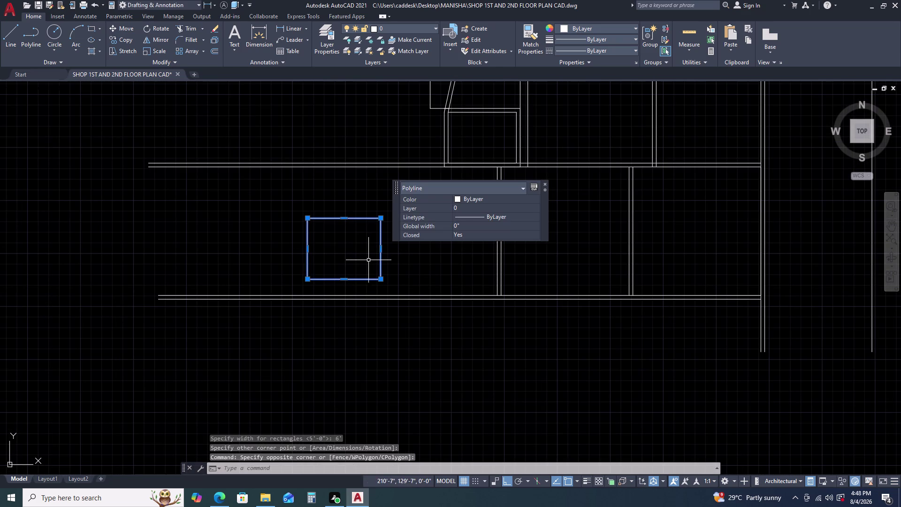
text(O)
key(space)
Offset the column box rectangle outward by 4 1/2" to make a double outline.
text(4.5)
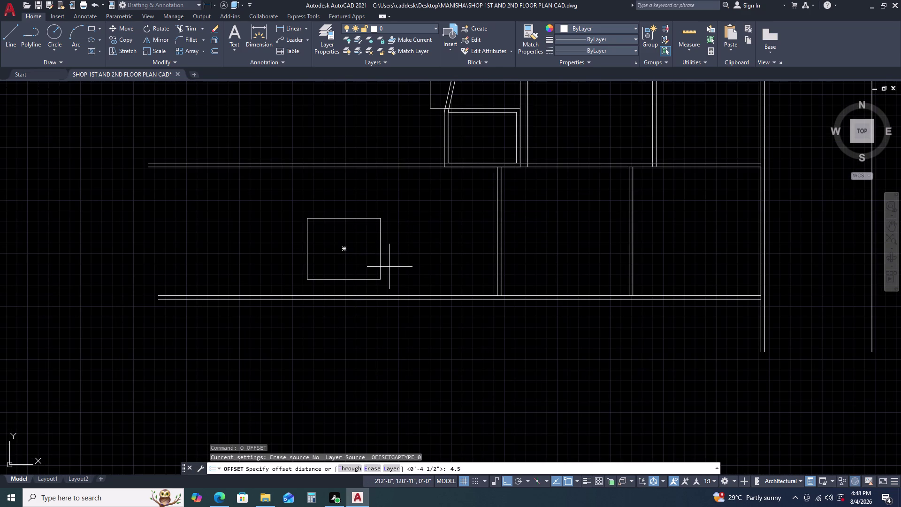
key(Return)
double_click(447, 254)
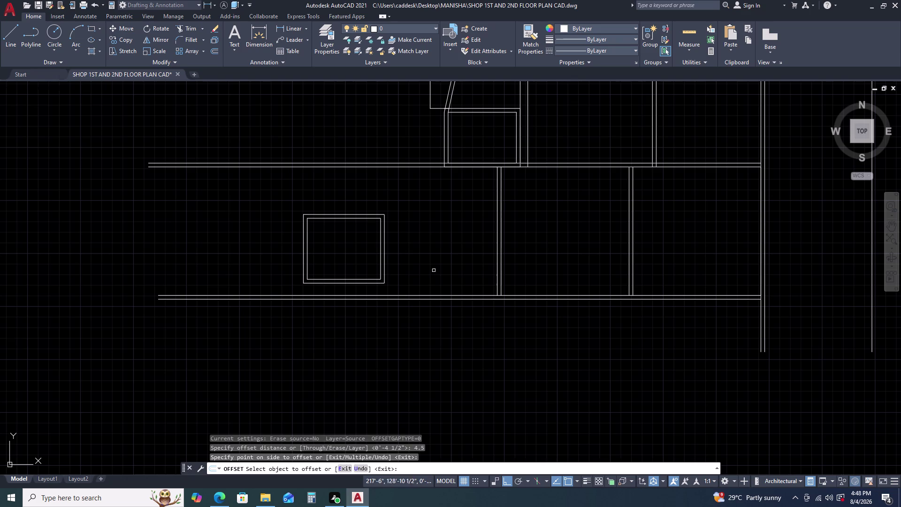
key(Escape)
scroll(down, 3)
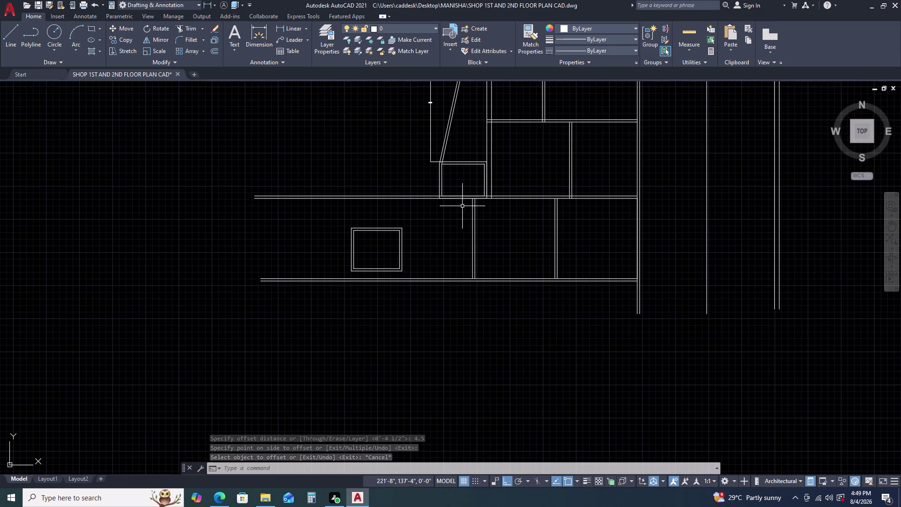
scroll(up, 3)
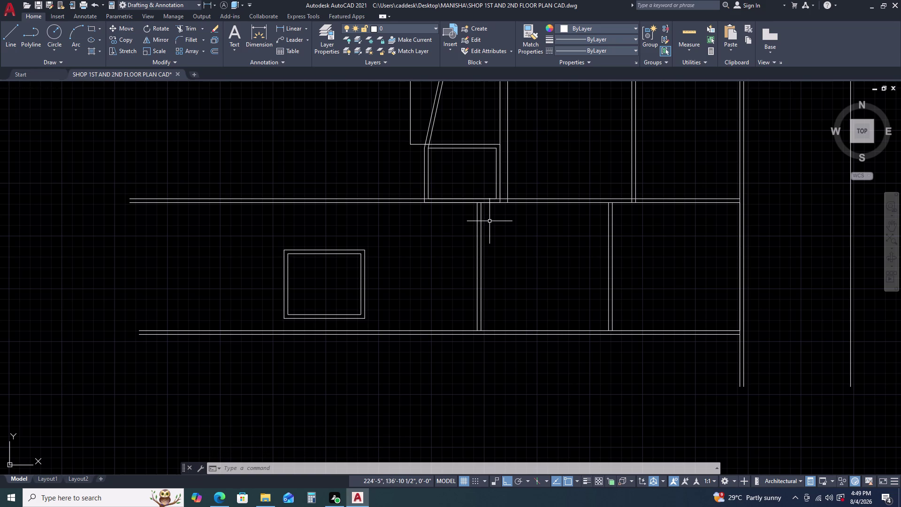
Move both outlines by their corner, Ortho off, onto the wall junction below the upper box.
click(400, 255)
click(350, 274)
key(m)
key(space)
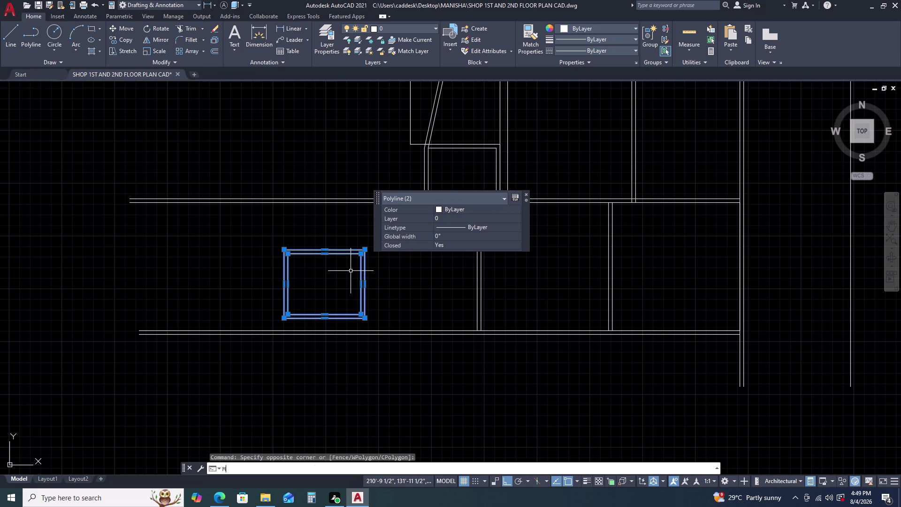
click(365, 250)
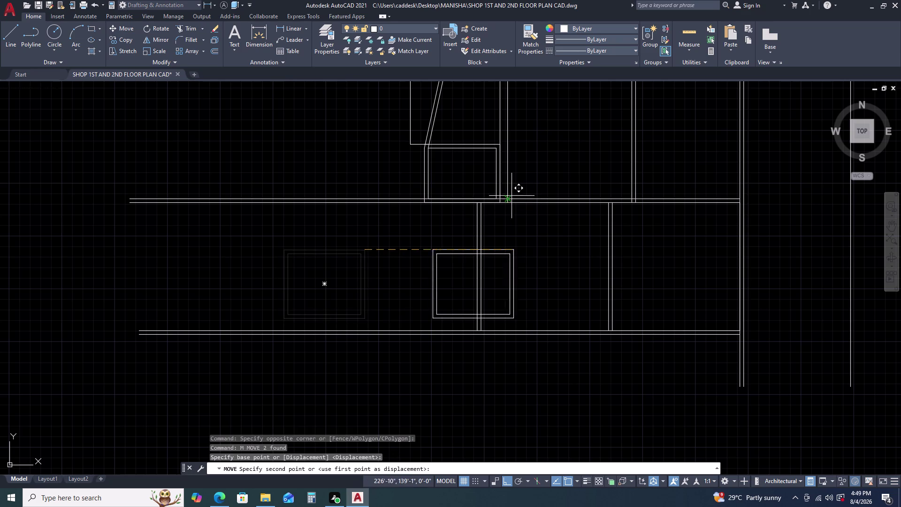
scroll(up, 3)
key(F8)
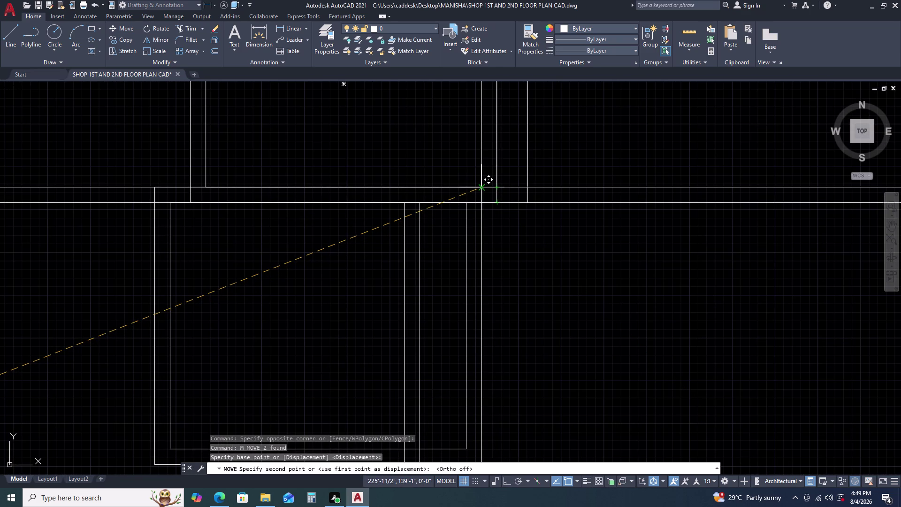
click(482, 189)
scroll(down, 3)
middle_drag(521, 251, 495, 227)
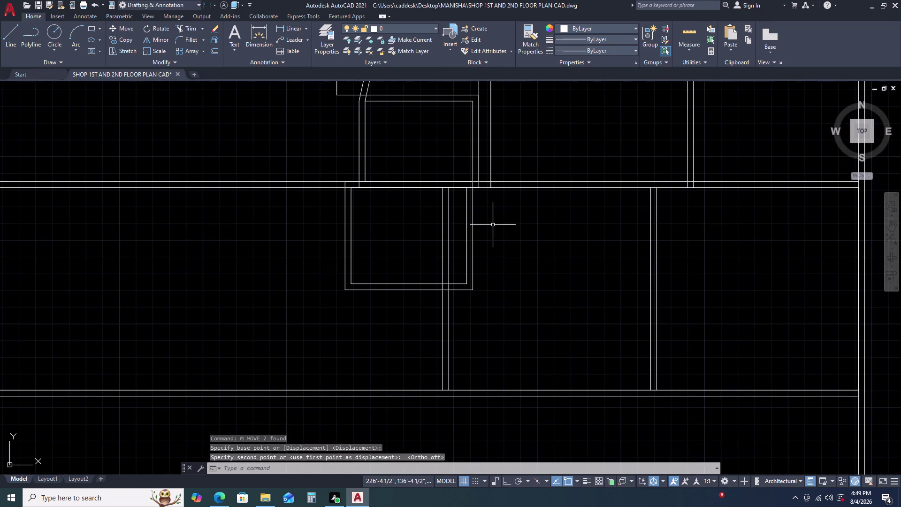
text(TR)
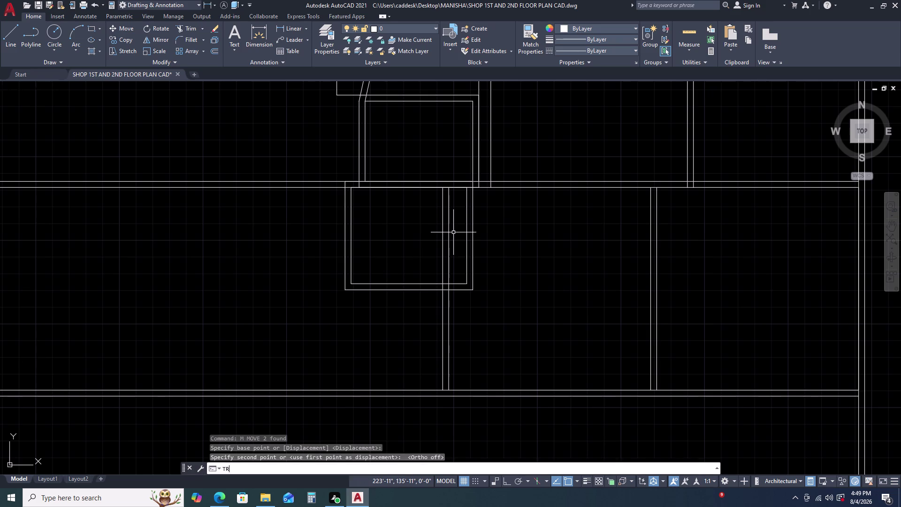
key(space)
click(454, 233)
click(432, 240)
key(Escape)
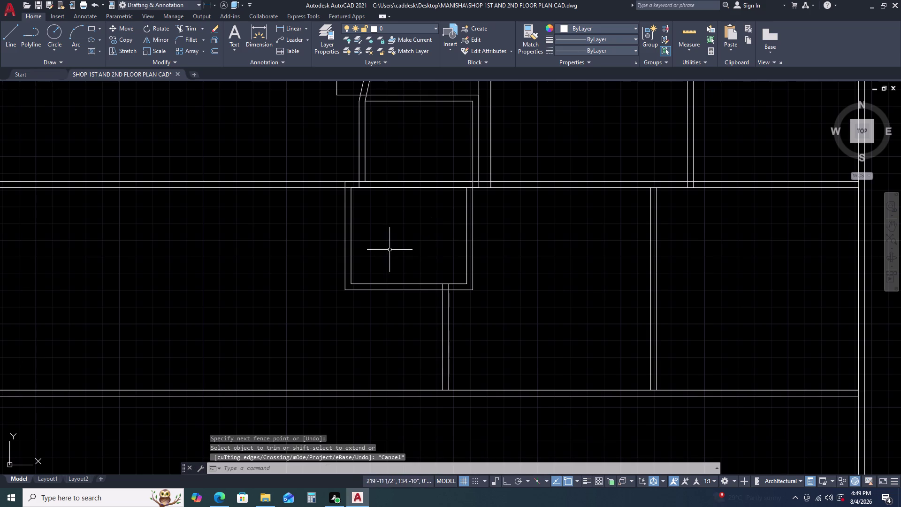
click(693, 37)
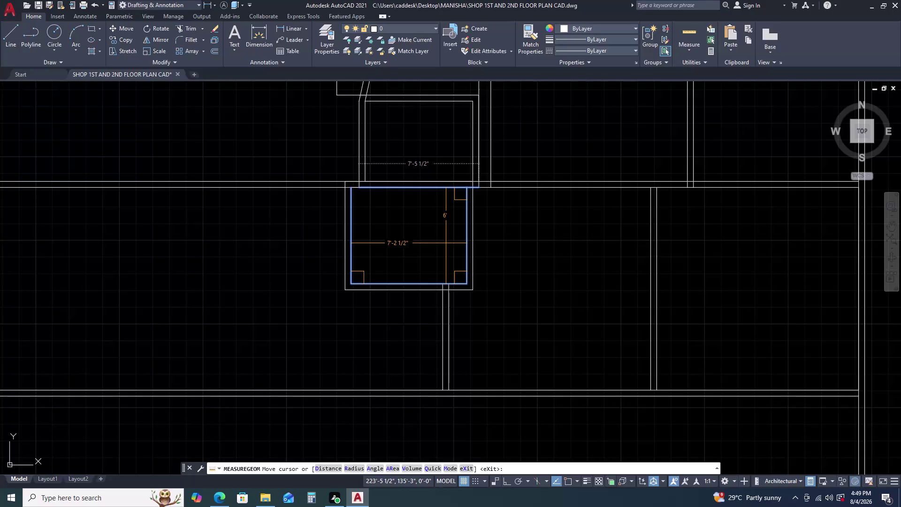
key(Escape)
click(484, 237)
click(445, 248)
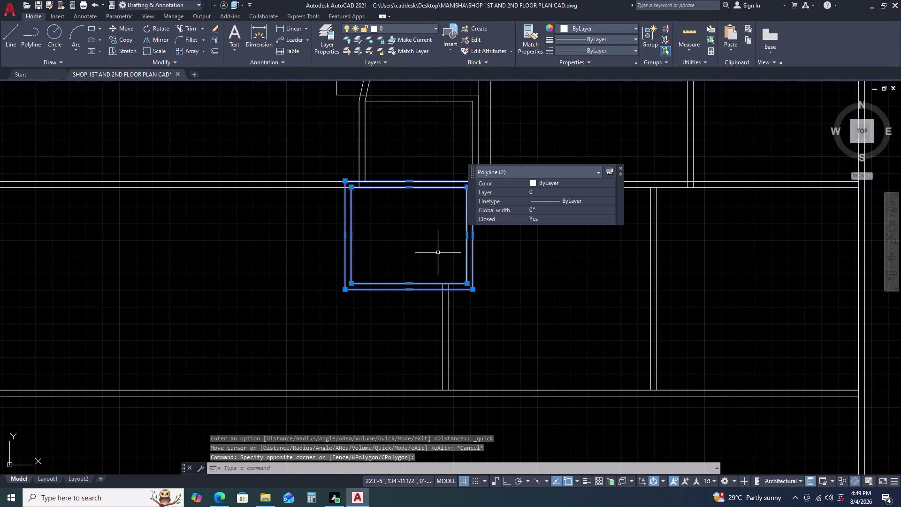
key(r)
key(o)
key(space)
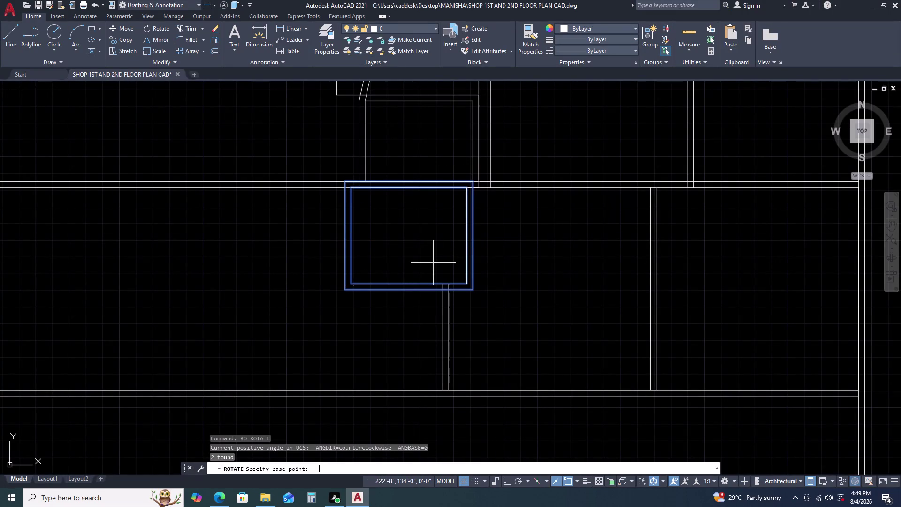
click(473, 182)
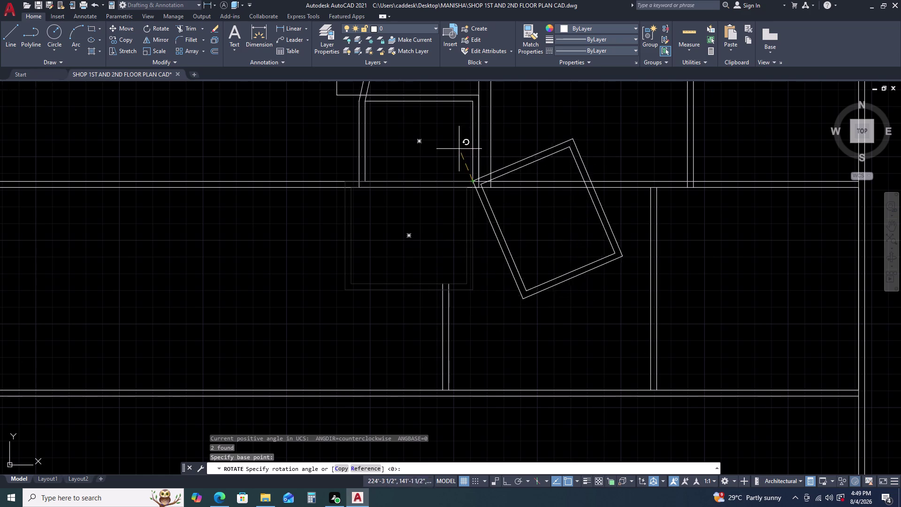
key(Escape)
click(495, 225)
click(493, 227)
double_click(432, 240)
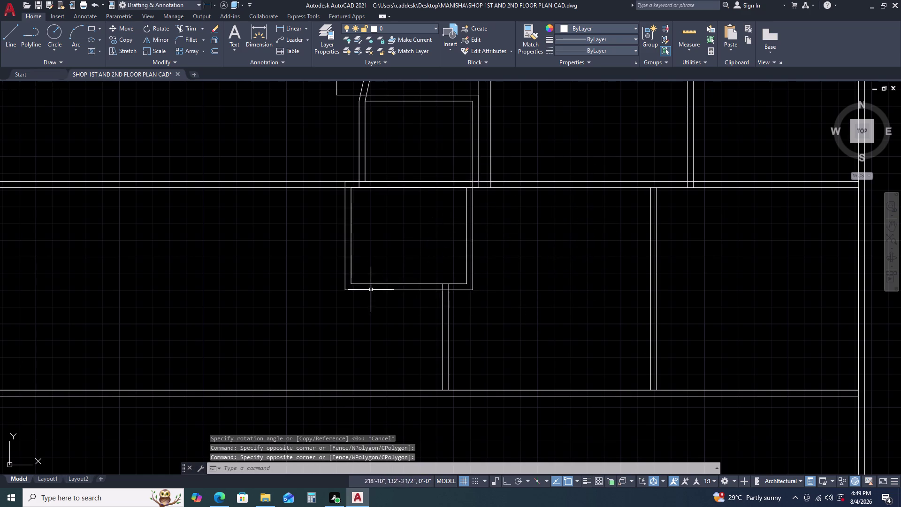
drag(371, 287, 367, 292)
click(352, 306)
click(362, 271)
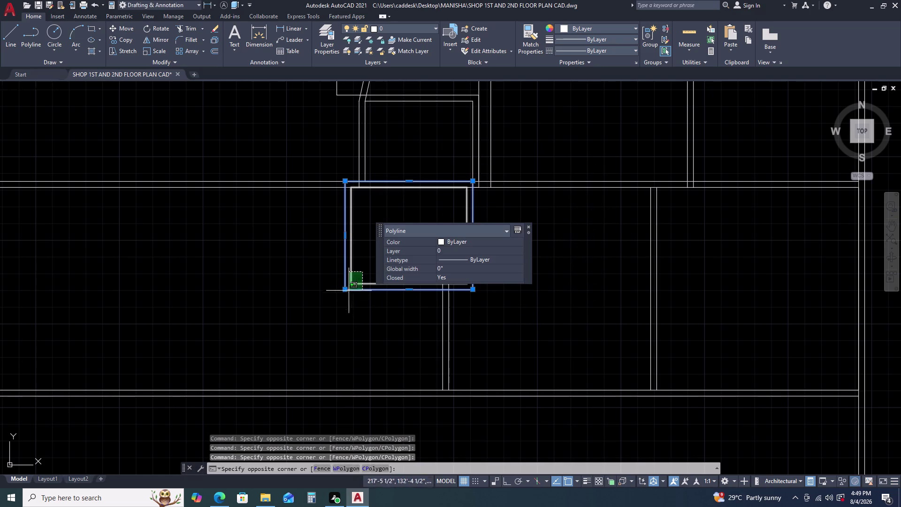
click(345, 294)
text(M)
key(space)
drag(337, 300, 333, 302)
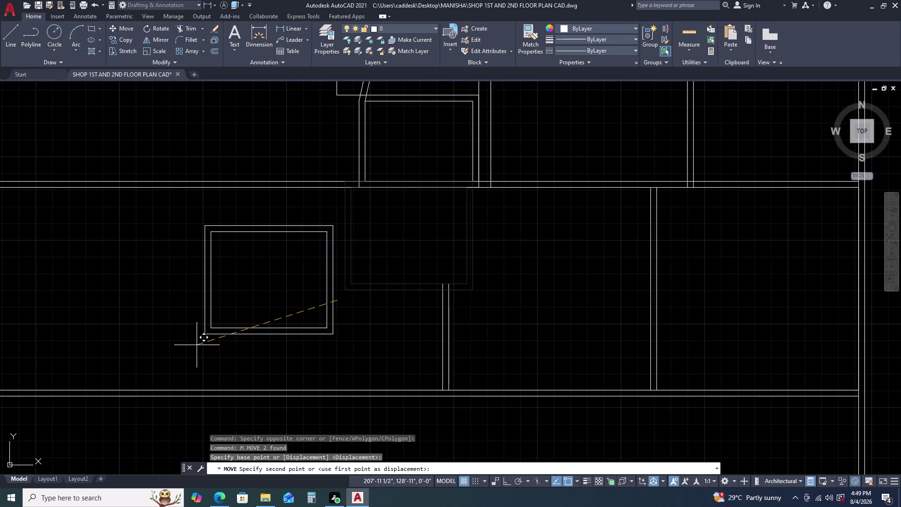
click(197, 345)
key(Escape)
click(331, 293)
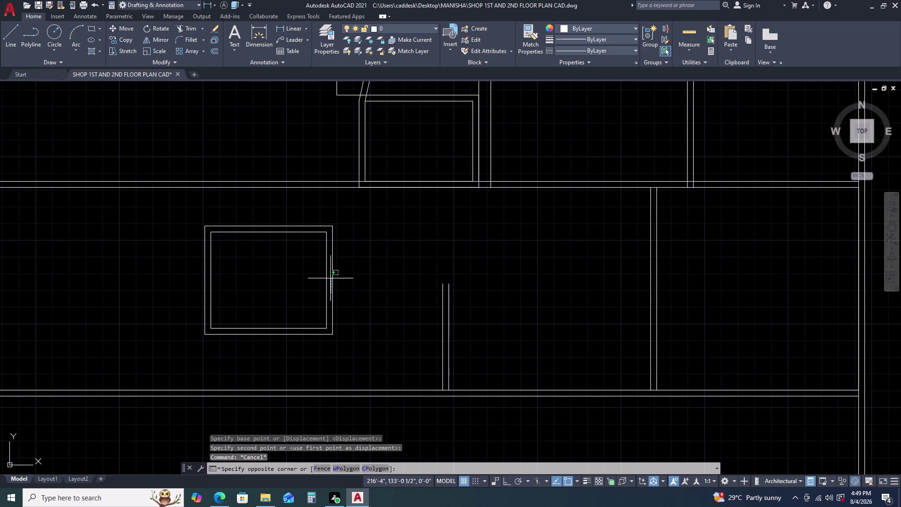
click(327, 278)
drag(354, 270, 349, 271)
click(295, 294)
key(r)
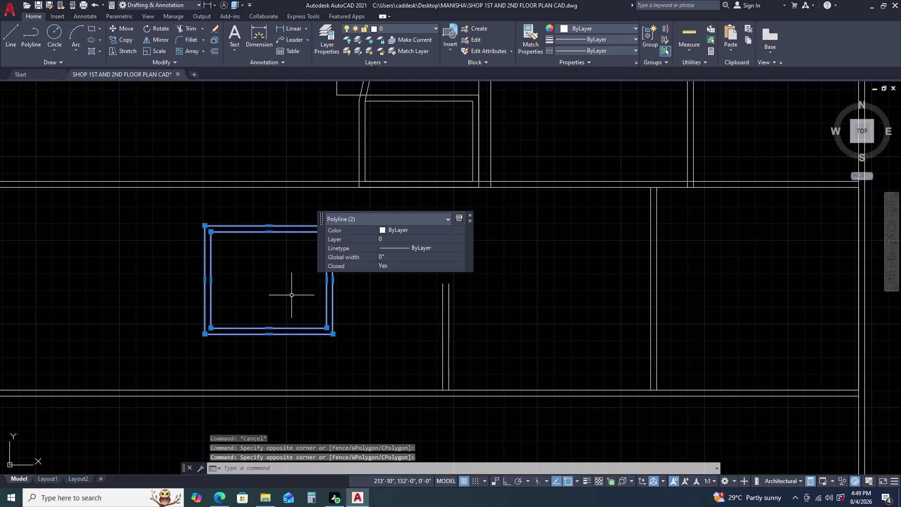
text(O)
key(space)
key(F8)
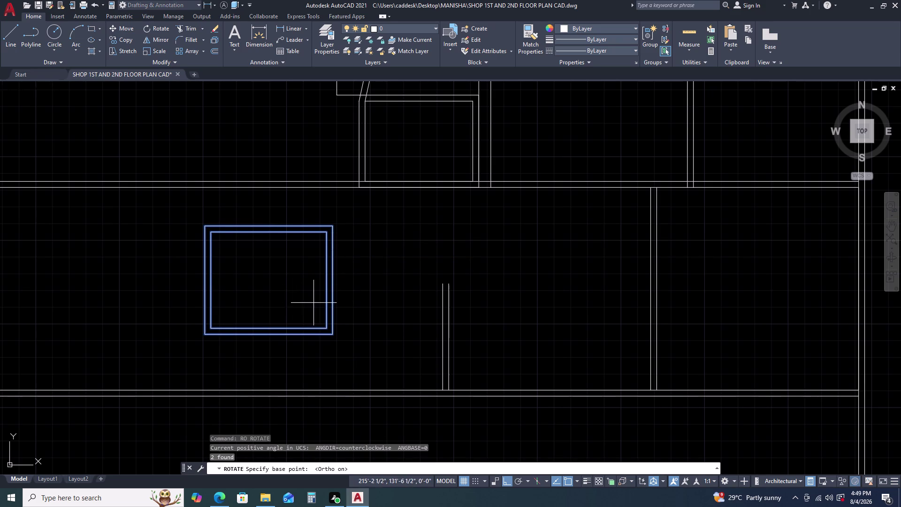
click(343, 281)
click(340, 327)
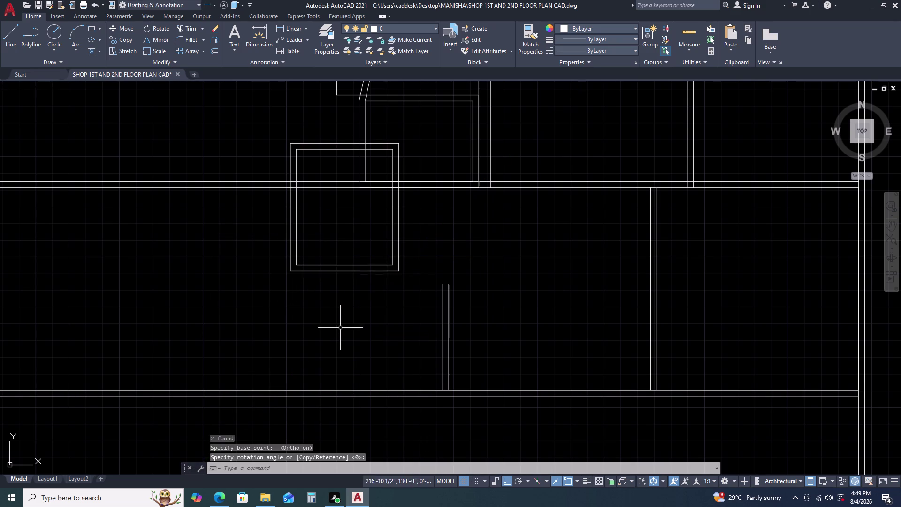
click(417, 255)
click(374, 248)
key(m)
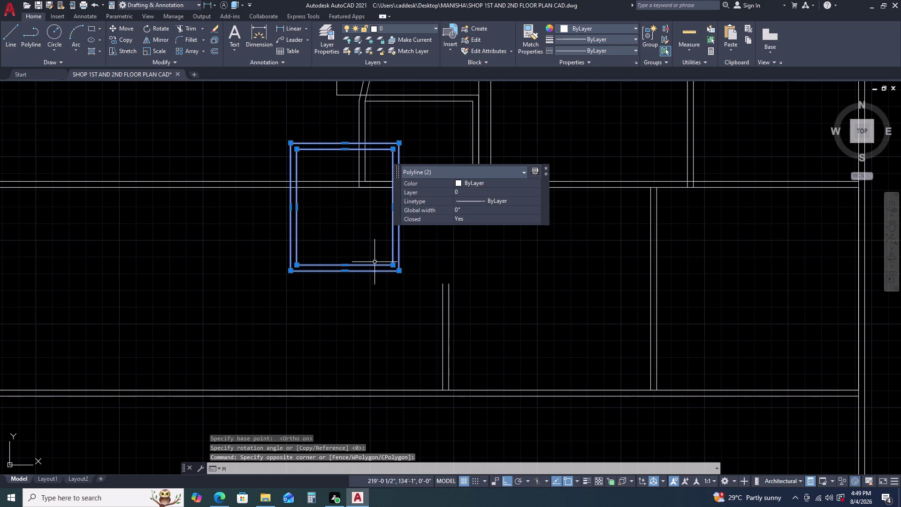
key(space)
click(399, 142)
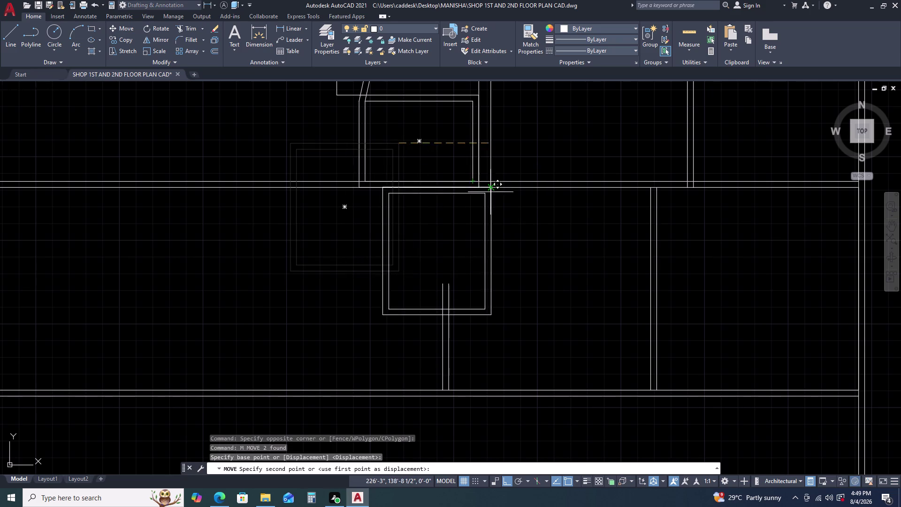
key(F8)
scroll(up, 3)
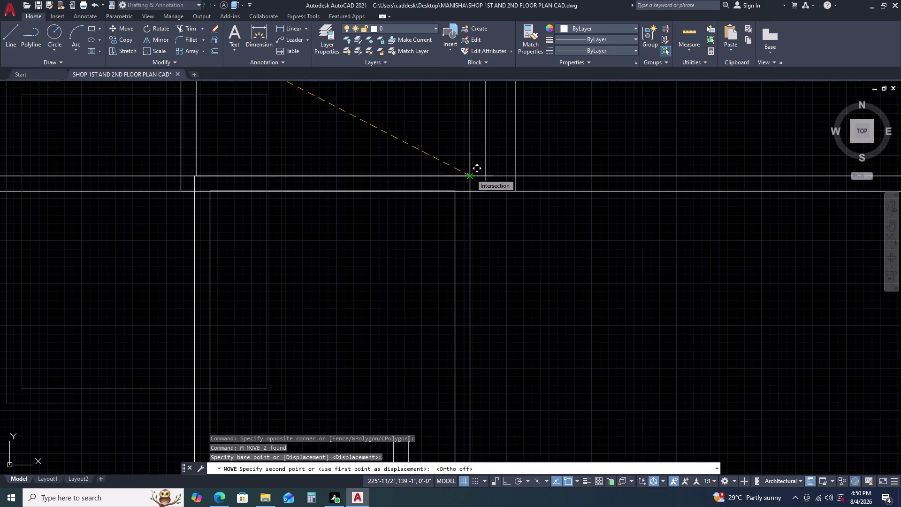
click(471, 173)
scroll(down, 3)
middle_drag(503, 251, 488, 220)
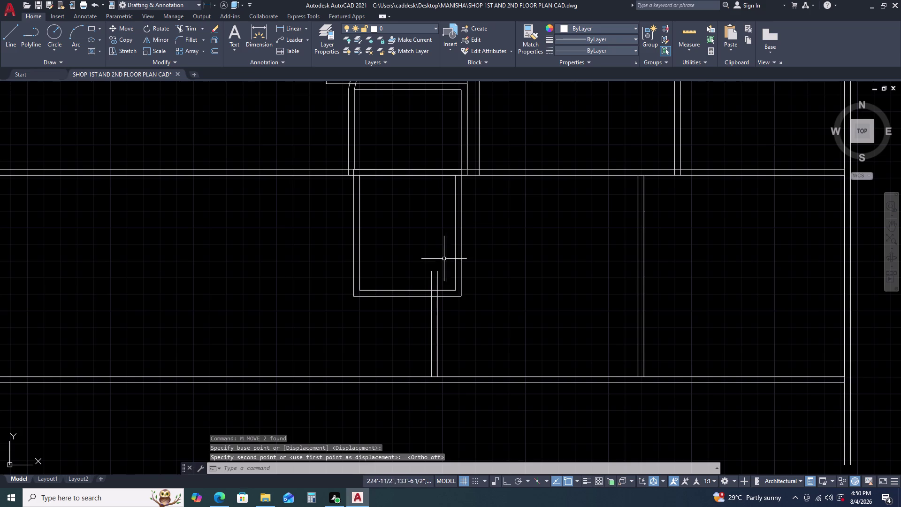
text(TR)
key(space)
middle_drag(422, 293, 435, 247)
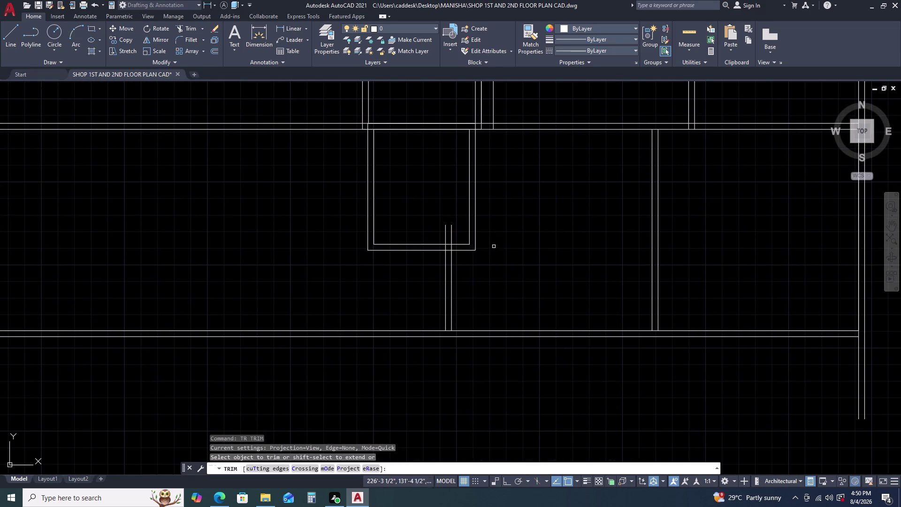
key(Escape)
key(Escape)
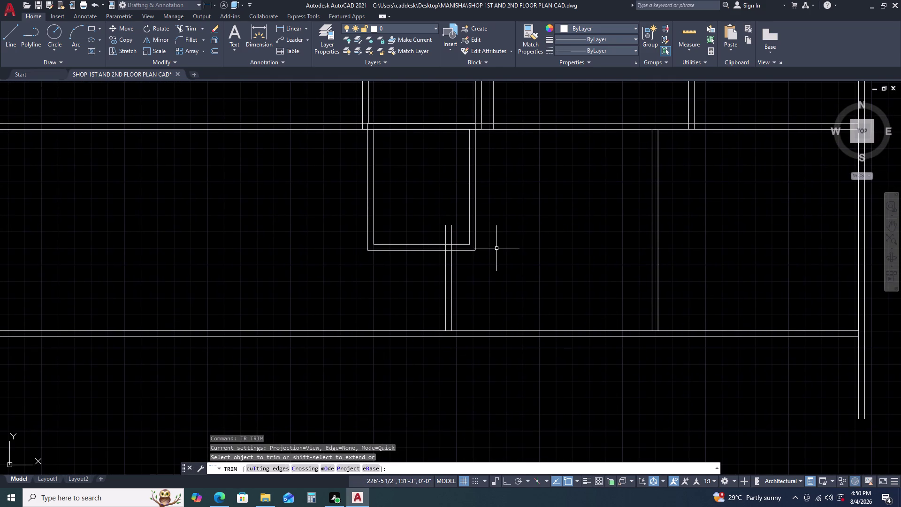
key(ctrl+z)
key(ctrl+z)
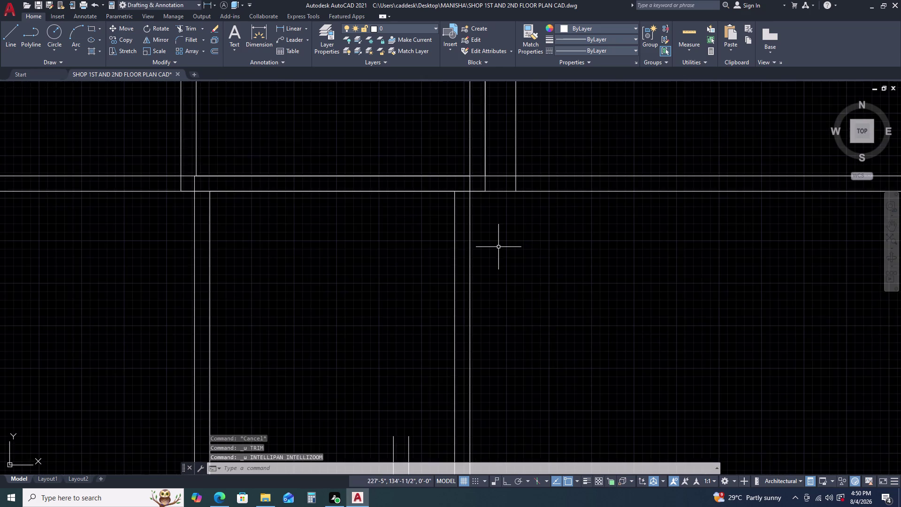
key(ctrl+z)
key(ctrl+z)
key(ctrl+z)
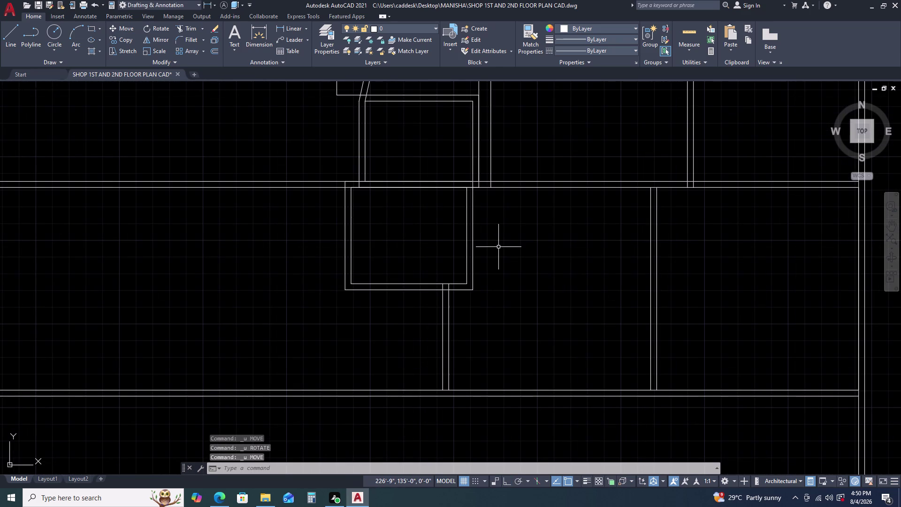
middle_drag(478, 266, 483, 229)
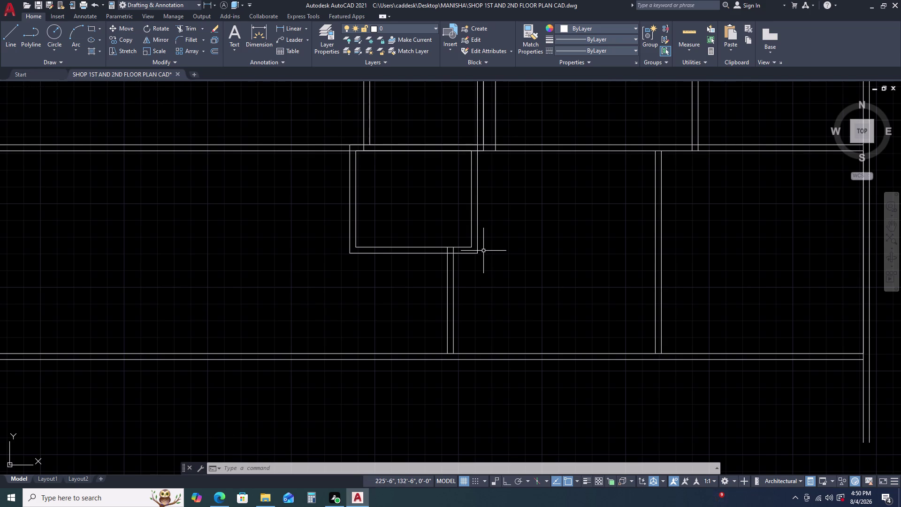
middle_drag(500, 203, 517, 249)
middle_drag(519, 254, 520, 259)
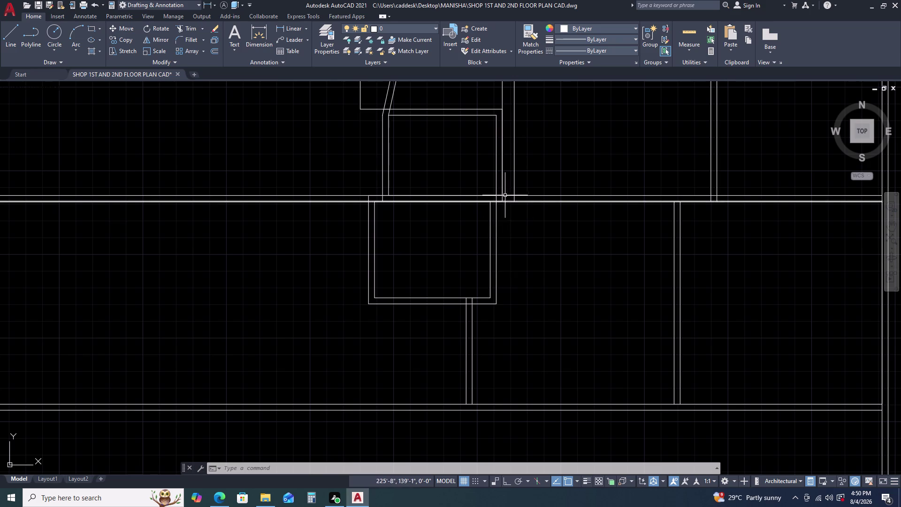
middle_drag(503, 192, 505, 240)
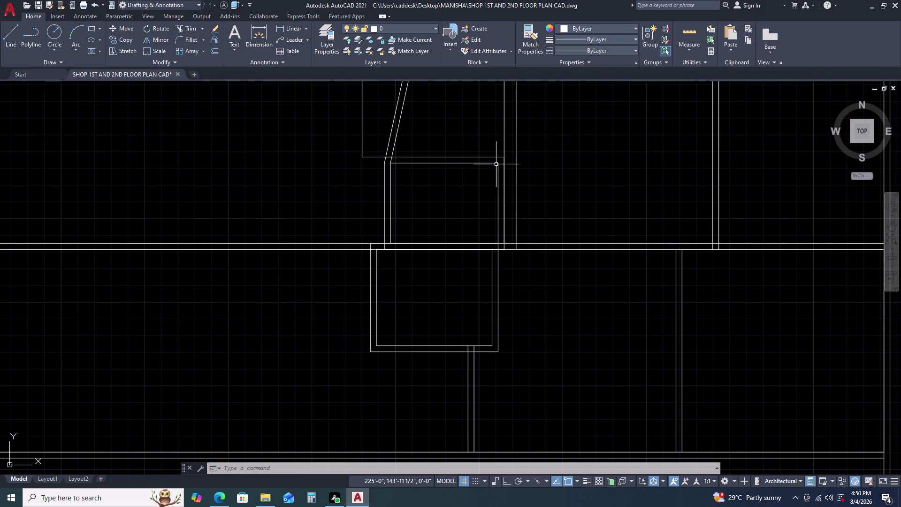
click(490, 149)
triple_click(447, 179)
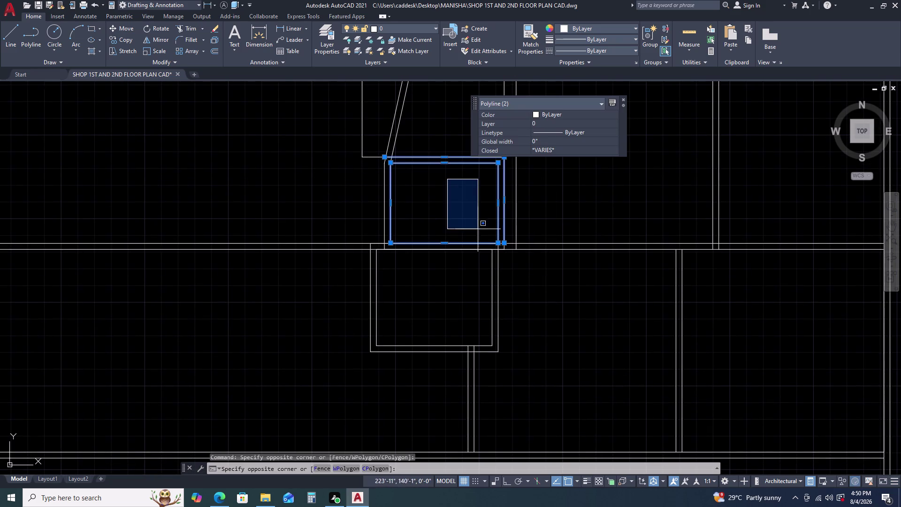
click(359, 220)
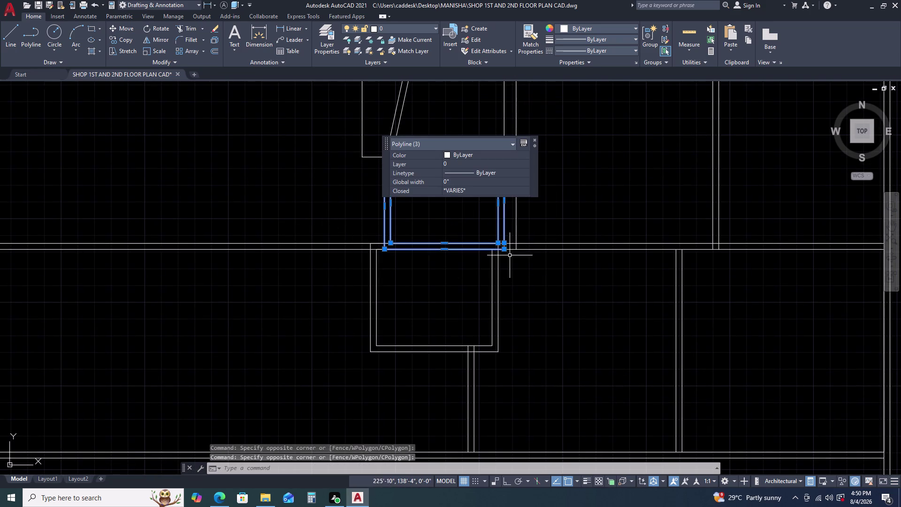
key(m)
key(space)
scroll(up, 3)
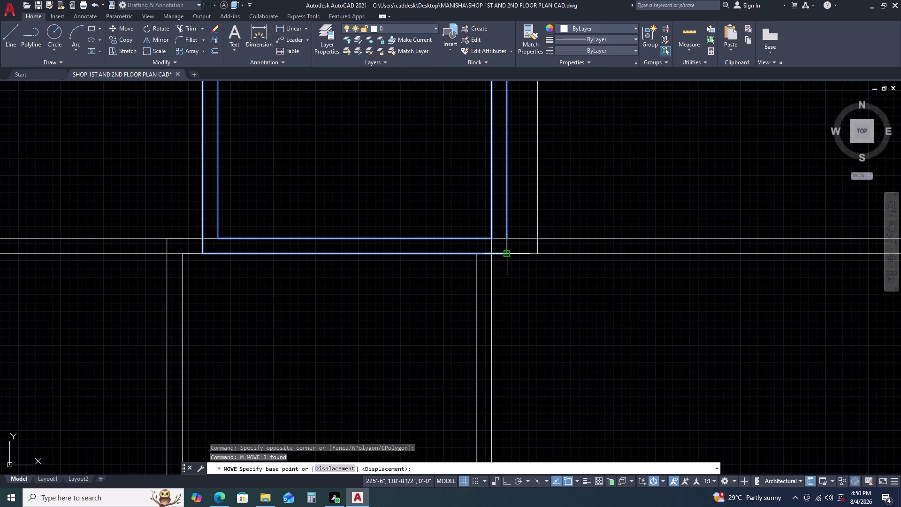
key(Escape)
scroll(down, 3)
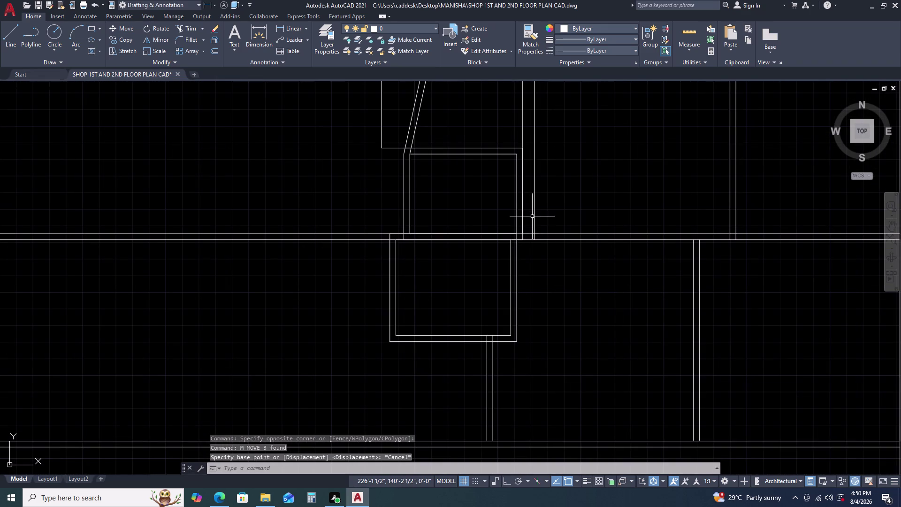
text(L)
key(space)
Draw a short line from the wall end, then clear a stray selection.
scroll(up, 3)
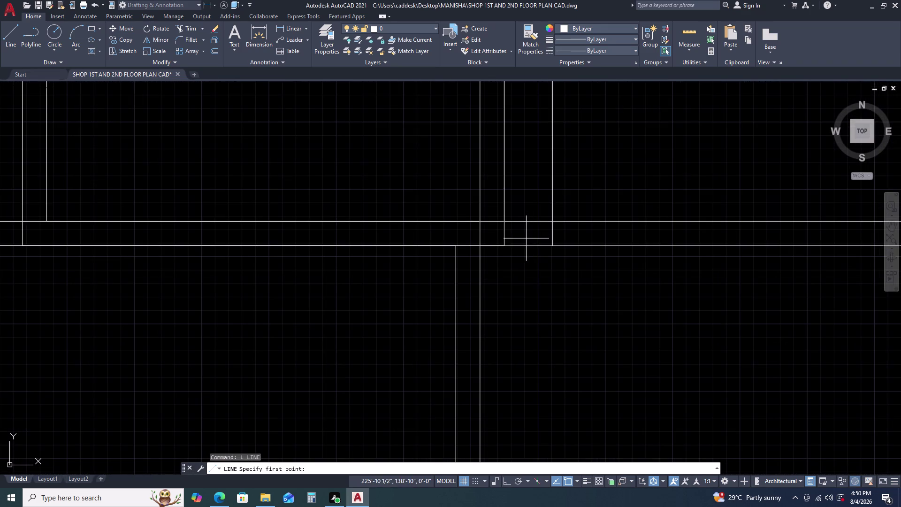
click(504, 247)
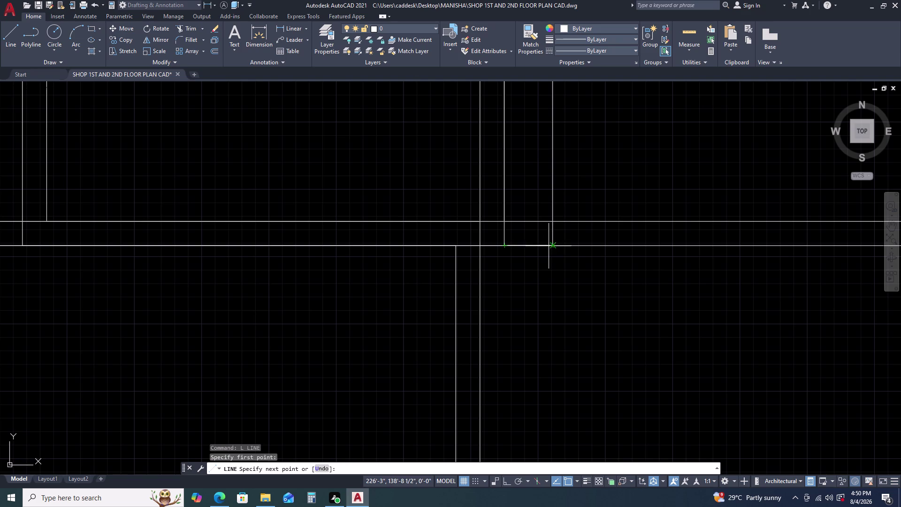
click(550, 242)
key(Escape)
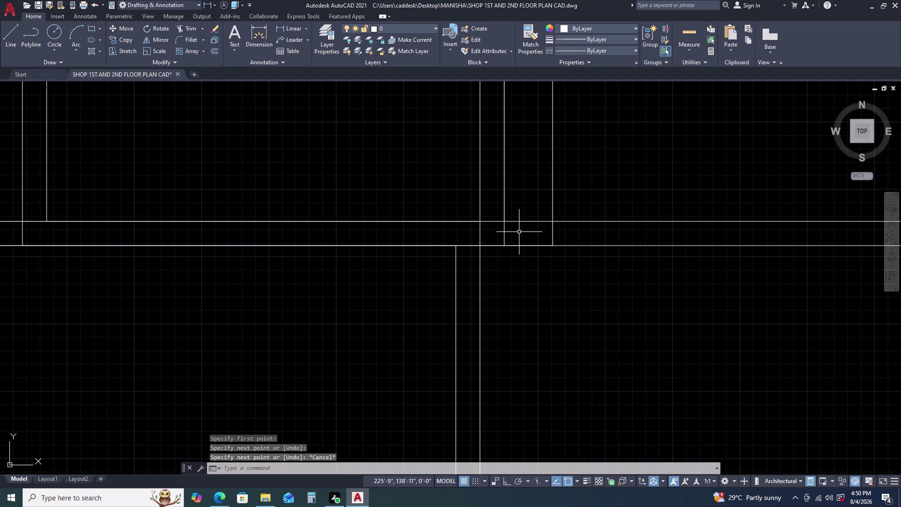
click(519, 232)
click(442, 236)
key(Escape)
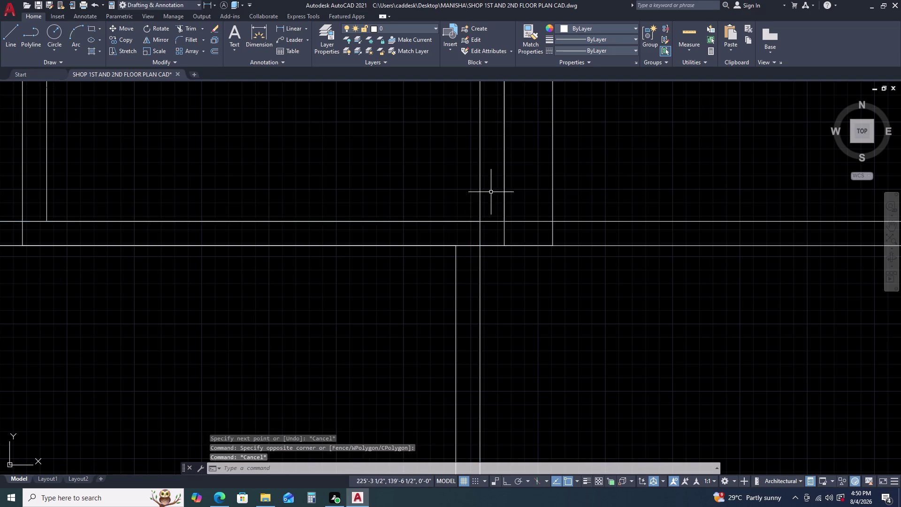
scroll(down, 3)
scroll(down, 3)
Move the upper column box outlines so its edge aligns with the vertical wall.
click(414, 133)
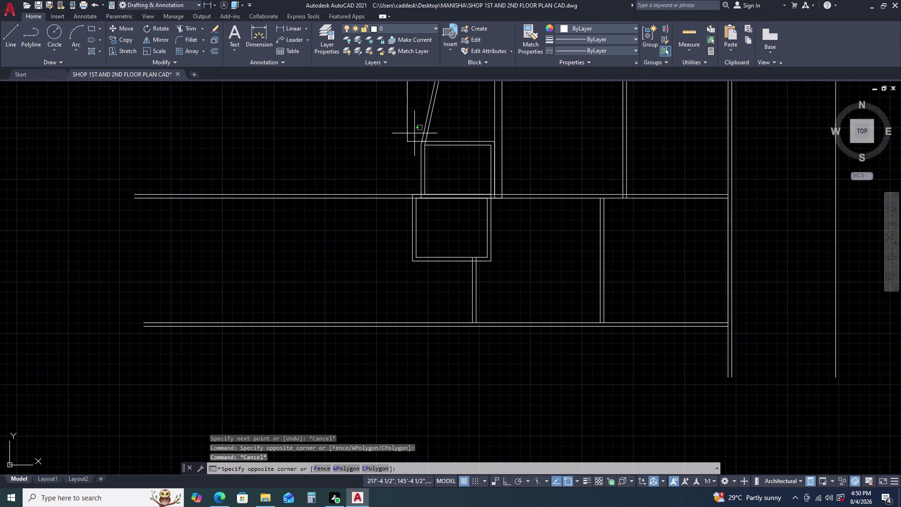
click(495, 200)
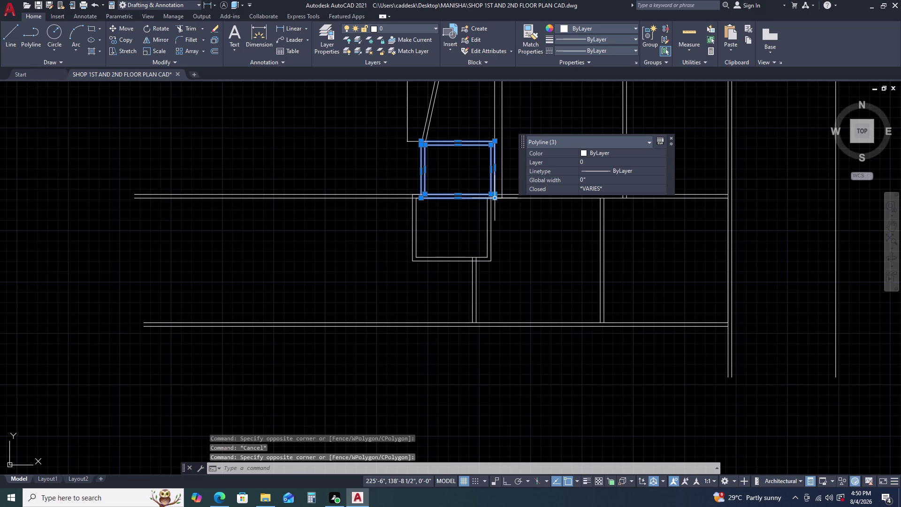
scroll(up, 3)
key(m)
key(space)
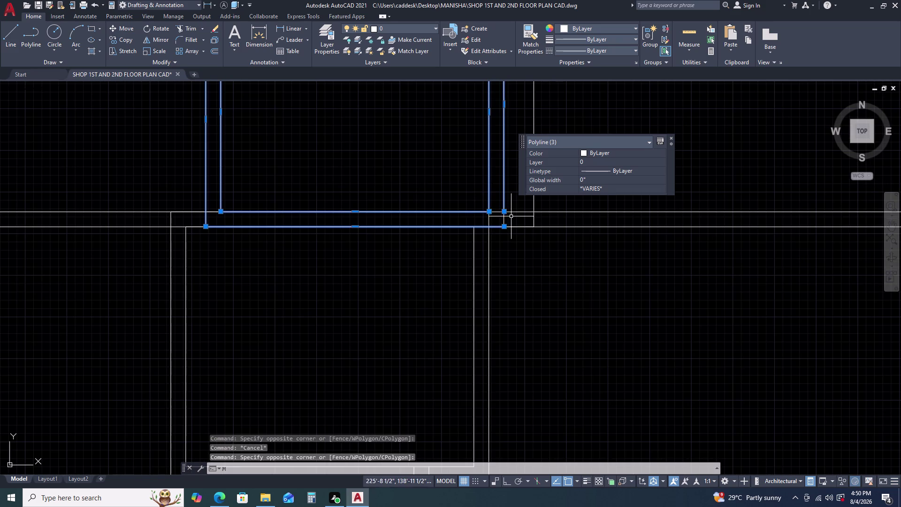
double_click(505, 225)
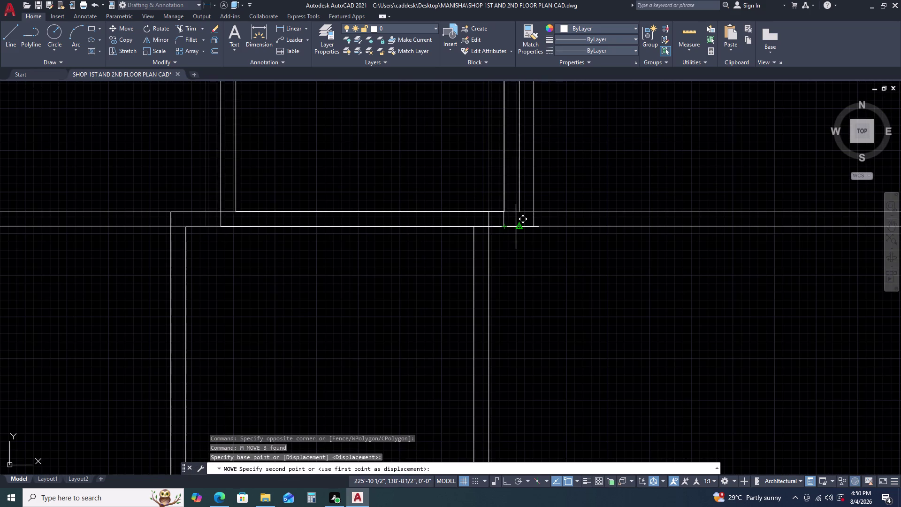
click(519, 227)
scroll(down, 3)
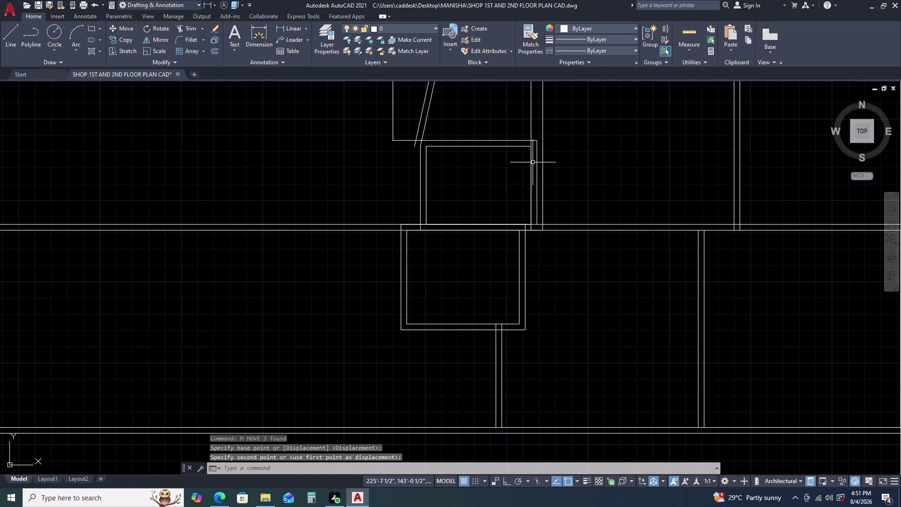
middle_drag(543, 171, 539, 216)
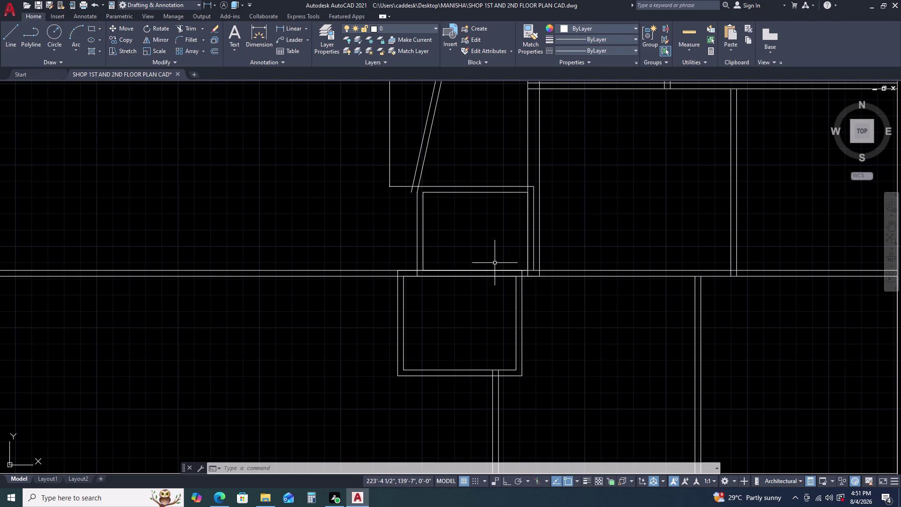
Move the first column box down to the lower left.
click(544, 333)
click(505, 315)
key(m)
key(space)
click(469, 319)
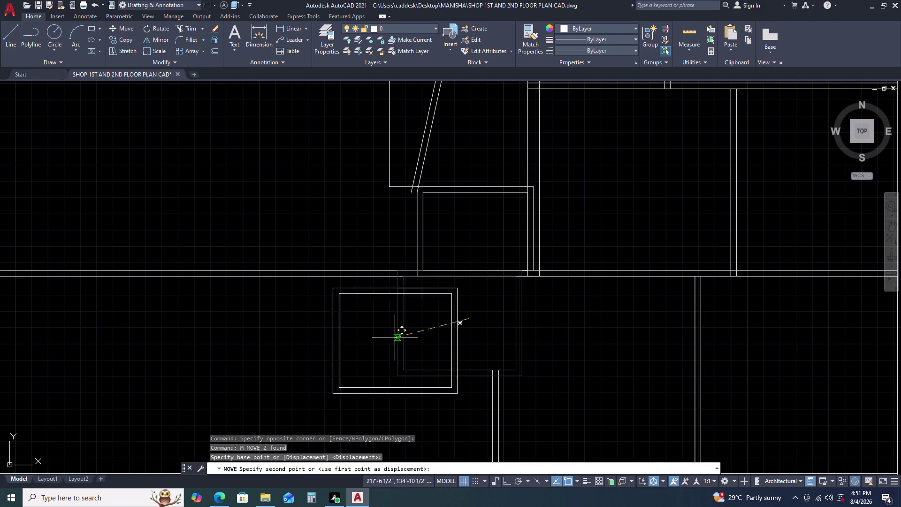
click(300, 353)
key(Escape)
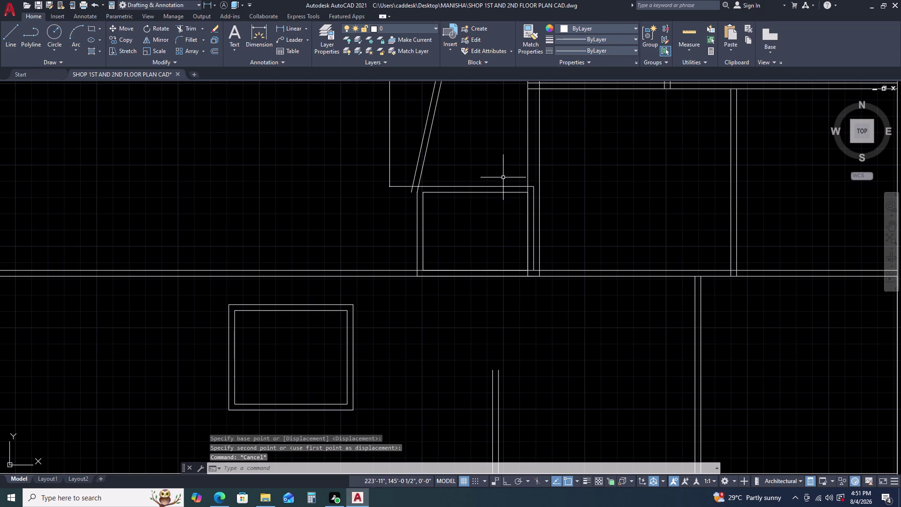
Delete the column box by the wall, then undo to restore it.
click(502, 178)
click(472, 212)
key(Delete)
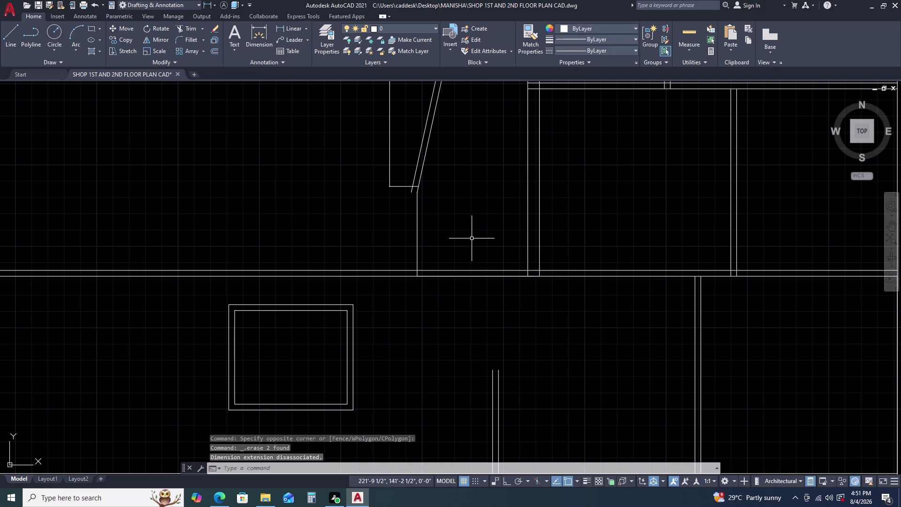
double_click(462, 221)
double_click(398, 226)
key(Escape)
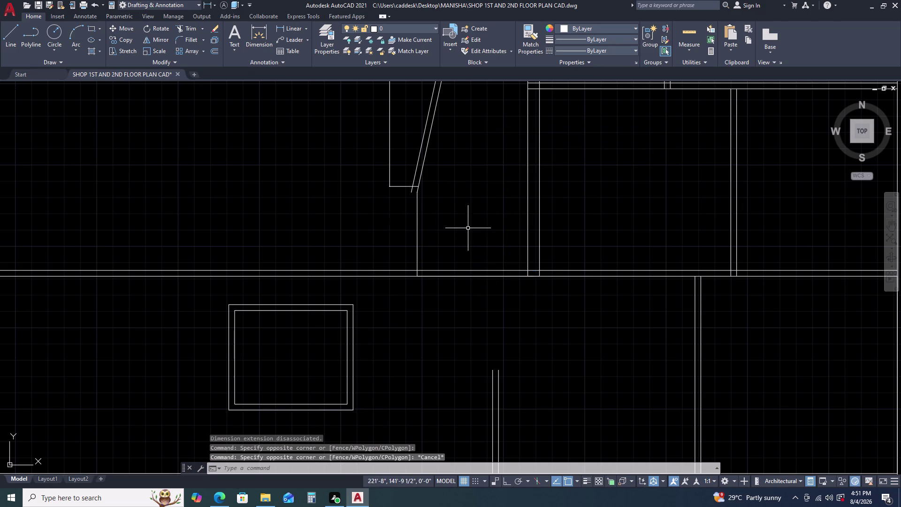
key(ctrl+z)
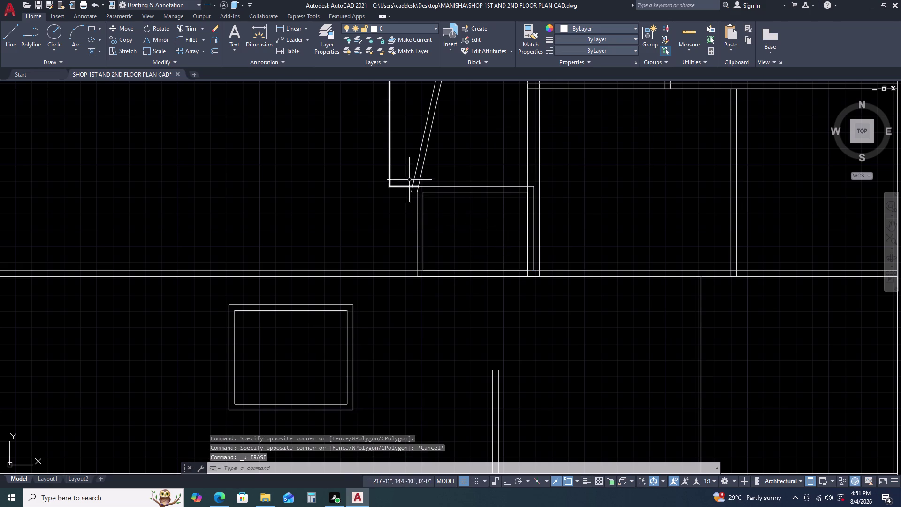
key(Escape)
Move the upper column box into the right-hand room.
drag(405, 161, 404, 169)
click(558, 306)
text(M)
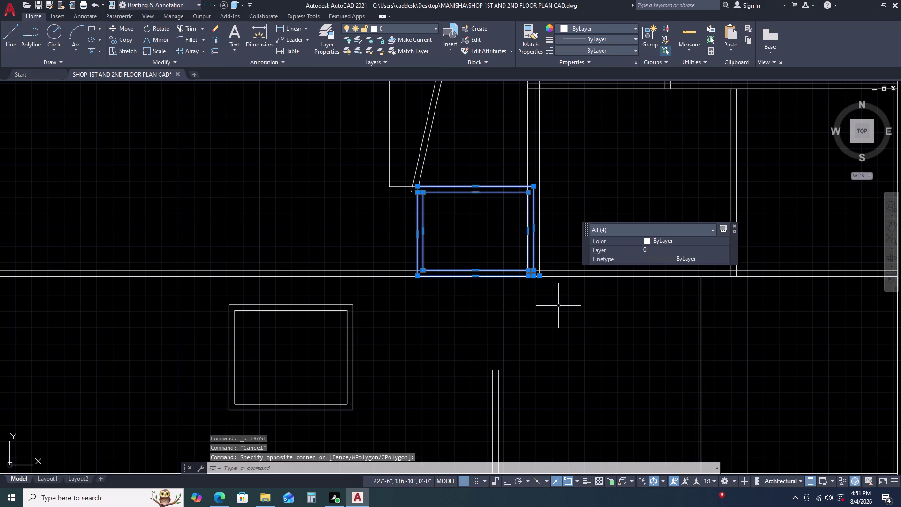
key(space)
click(558, 306)
click(538, 293)
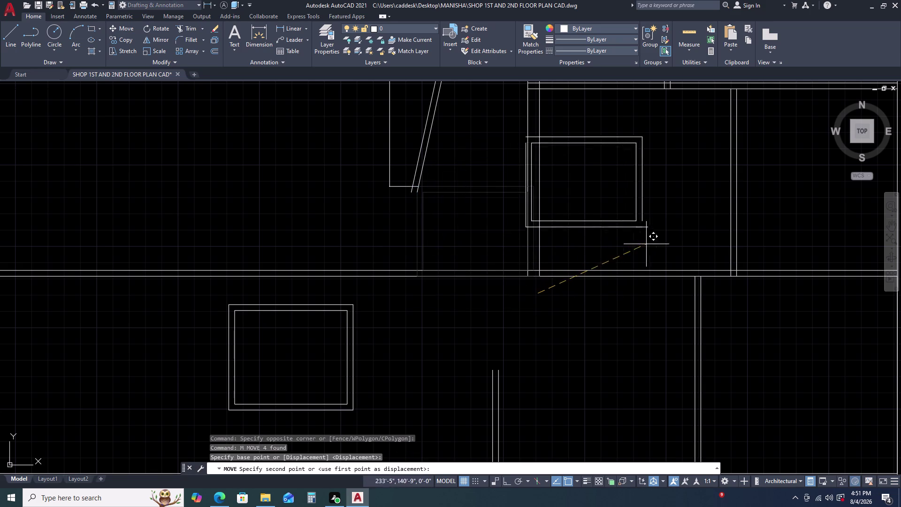
click(692, 243)
key(Escape)
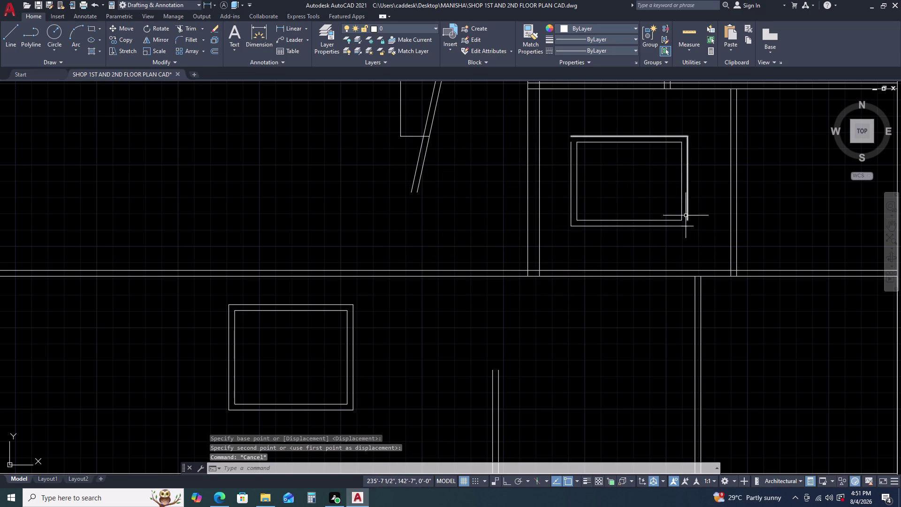
key(f)
key(space)
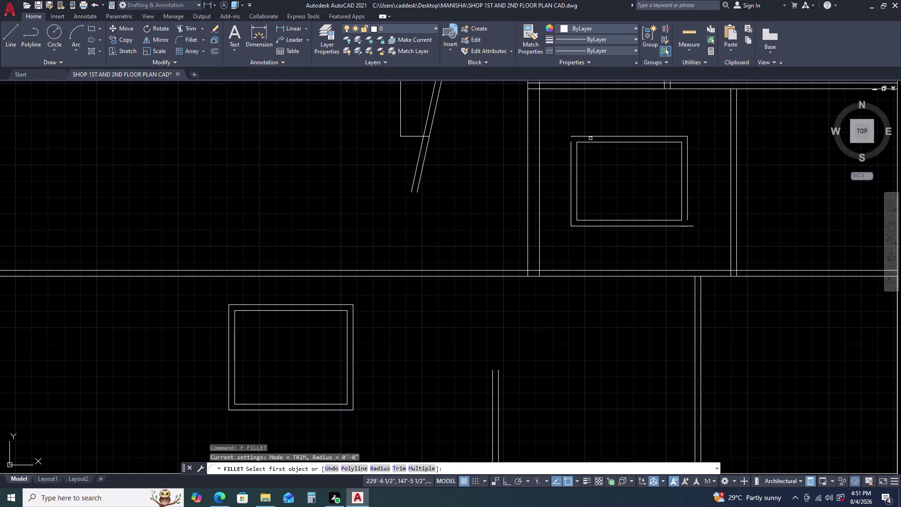
Attempt to fillet the column box's top and bottom edges, then cancel.
click(583, 136)
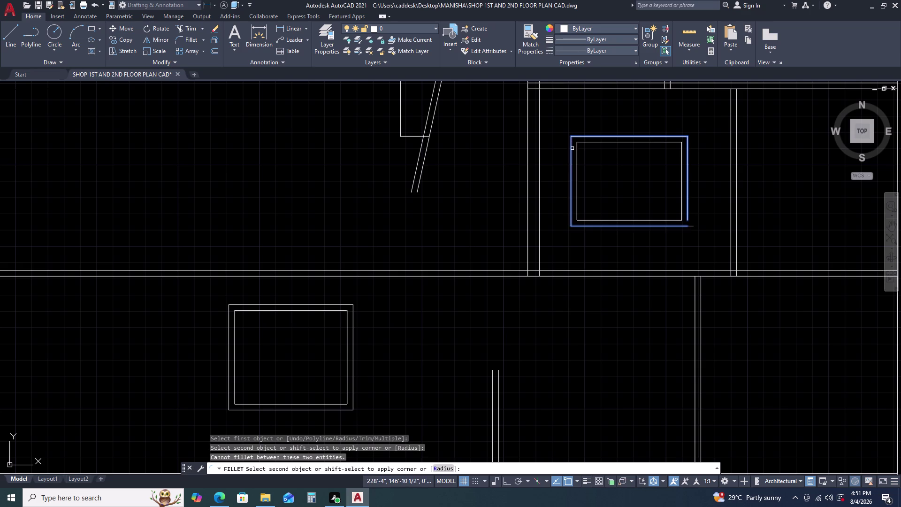
double_click(572, 148)
key(space)
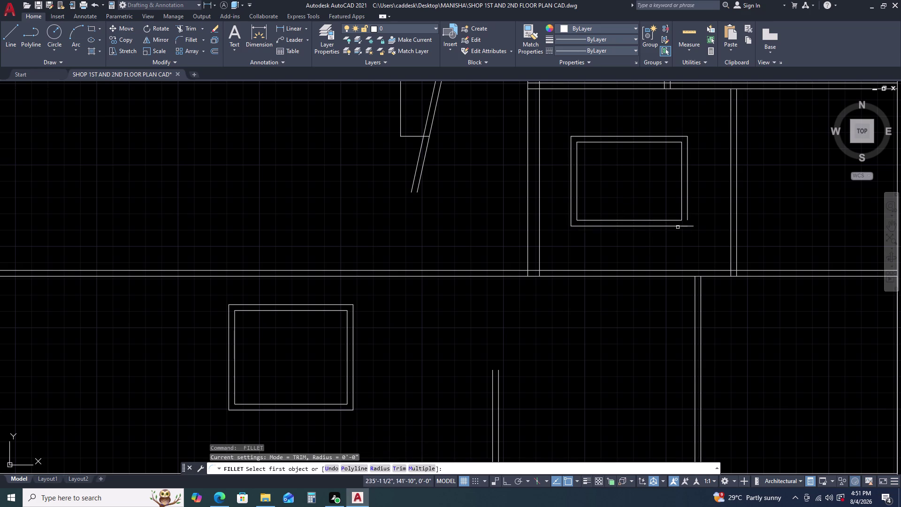
click(678, 227)
click(688, 217)
key(Escape)
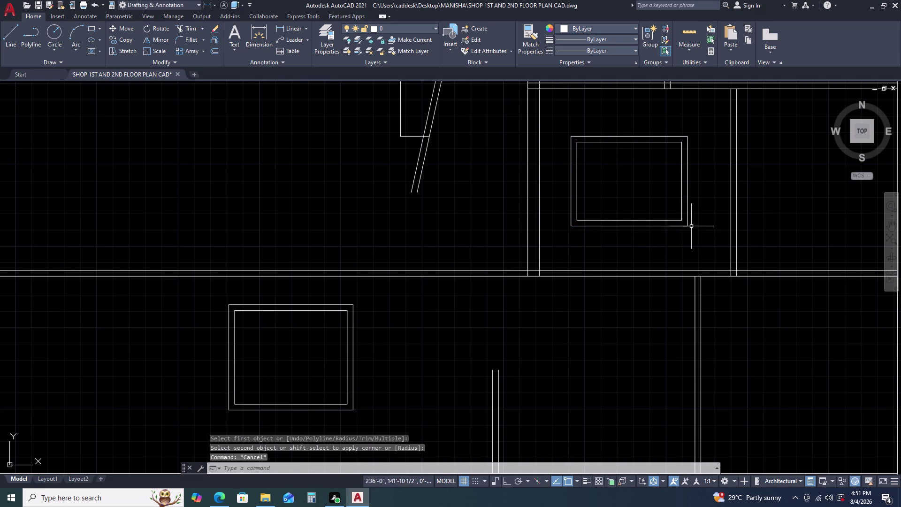
Erase the stray line below the column box and pan out over the plan.
scroll(up, 3)
click(691, 222)
click(685, 238)
key(Delete)
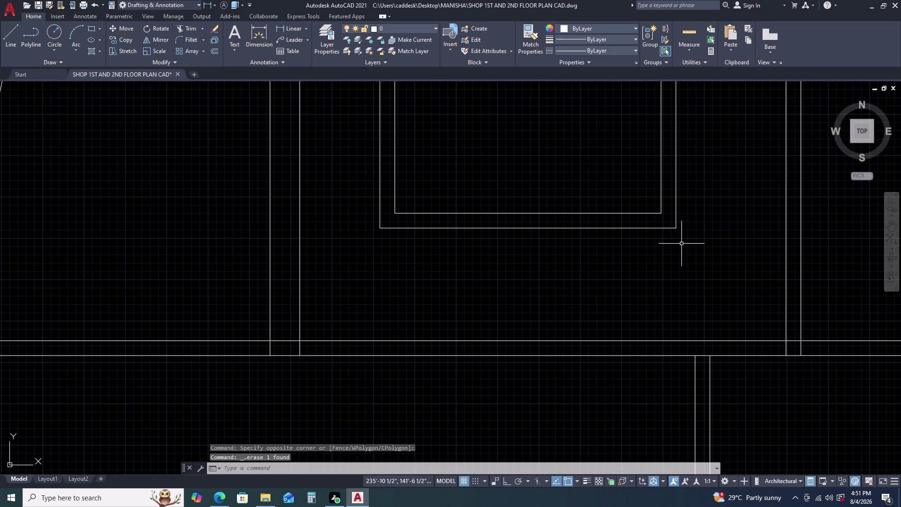
scroll(down, 3)
middle_drag(606, 233, 576, 241)
middle_drag(573, 241, 568, 242)
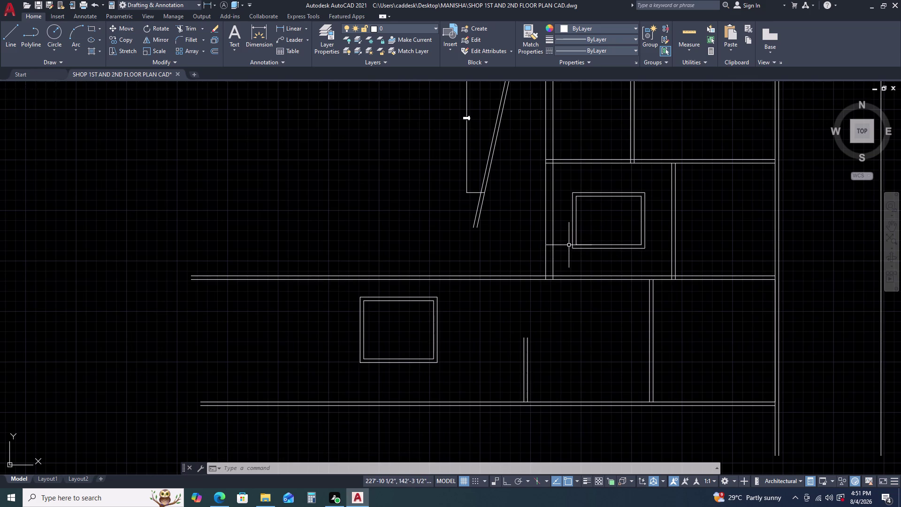
Move the column box by its corner into the wall corner above the horizontal wall.
click(634, 258)
click(629, 238)
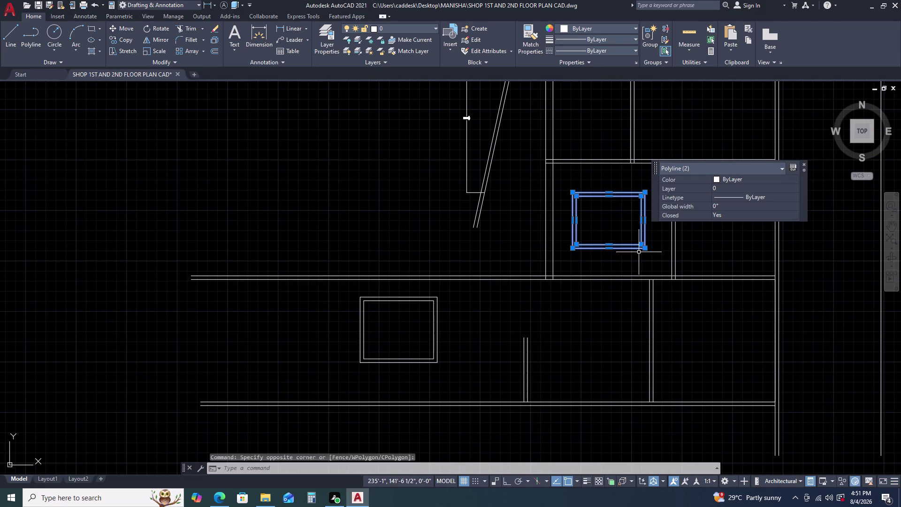
key(m)
key(space)
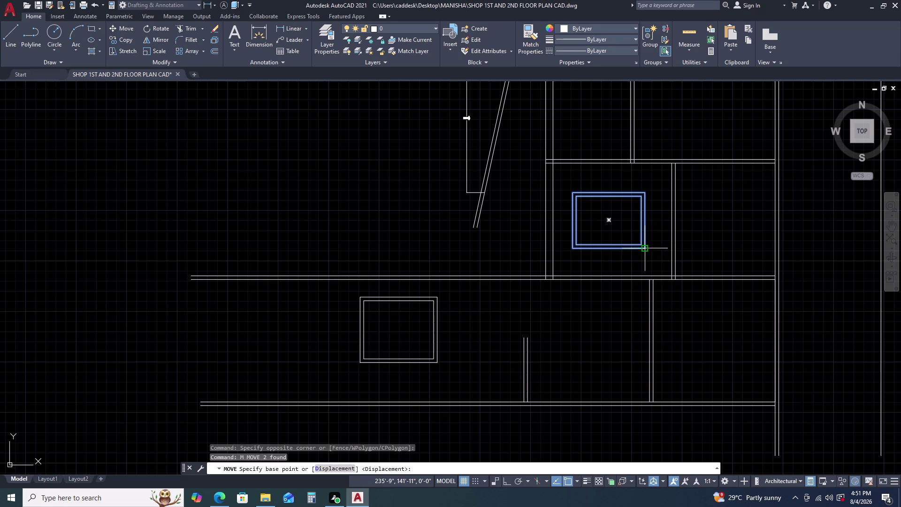
click(639, 244)
scroll(up, 3)
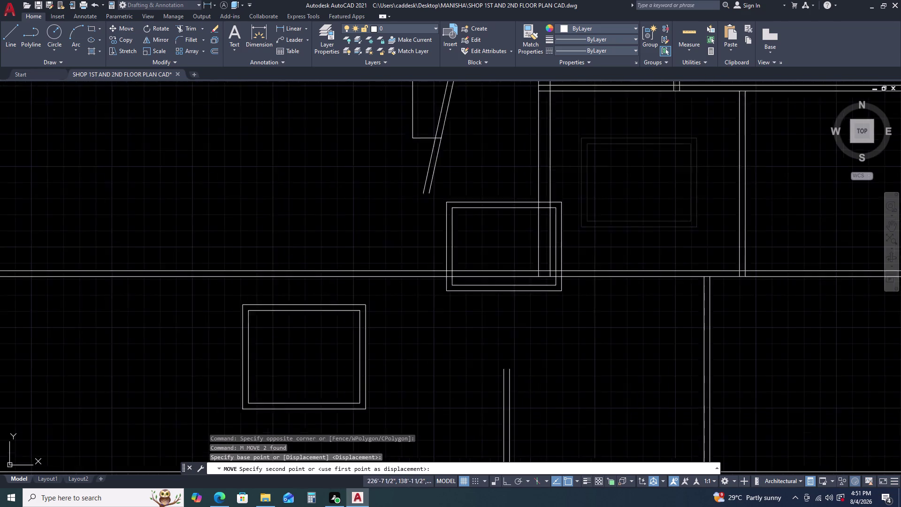
scroll(up, 3)
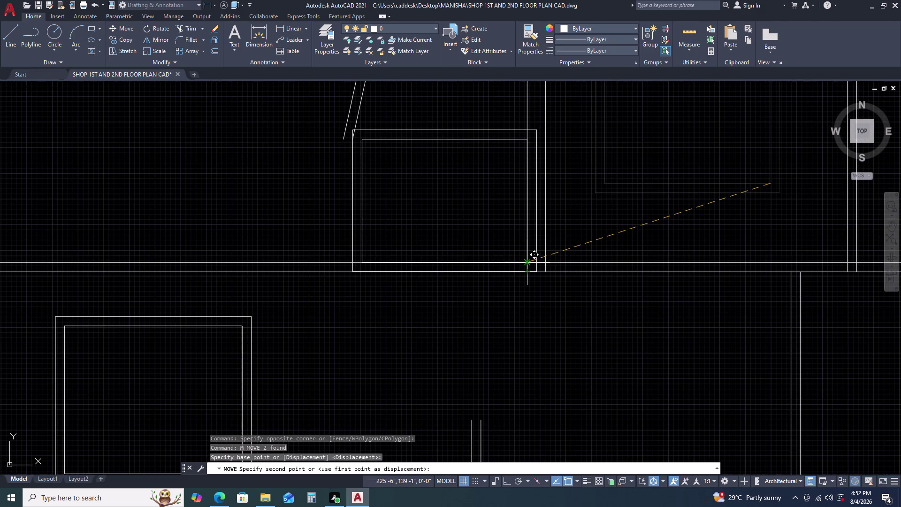
click(529, 263)
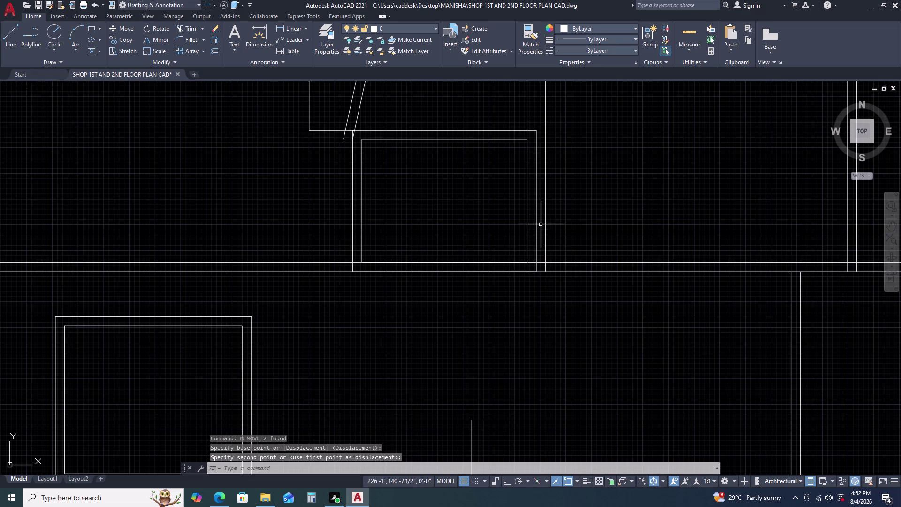
key(Escape)
Trim the box edge overlapping the wall using a fence across the lines.
text(TR)
key(space)
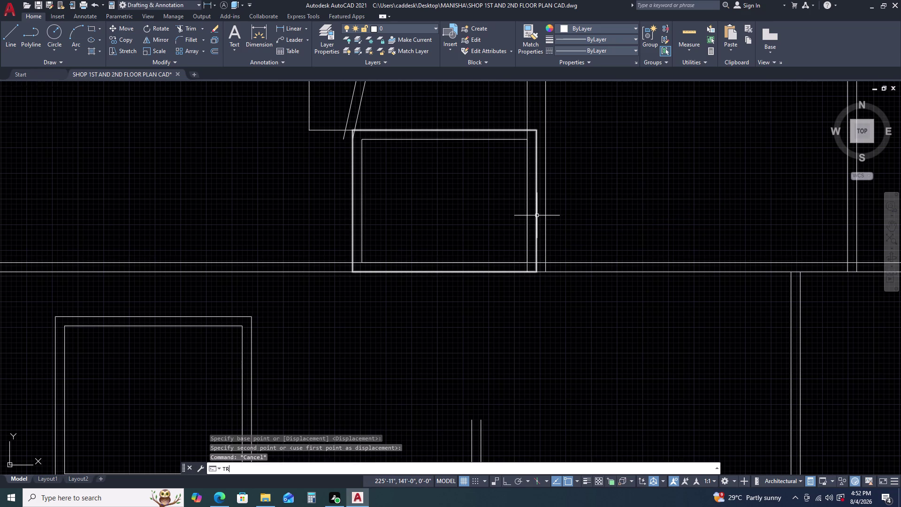
click(538, 214)
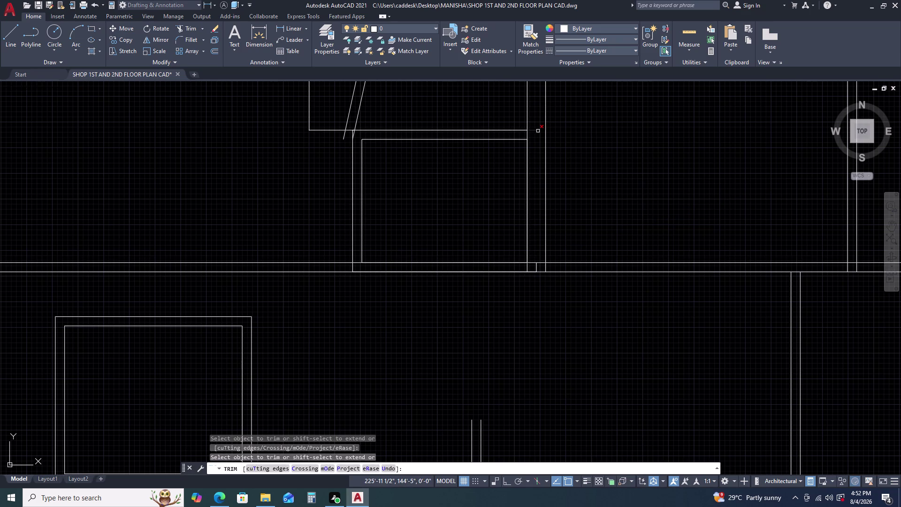
double_click(535, 131)
scroll(up, 3)
click(538, 255)
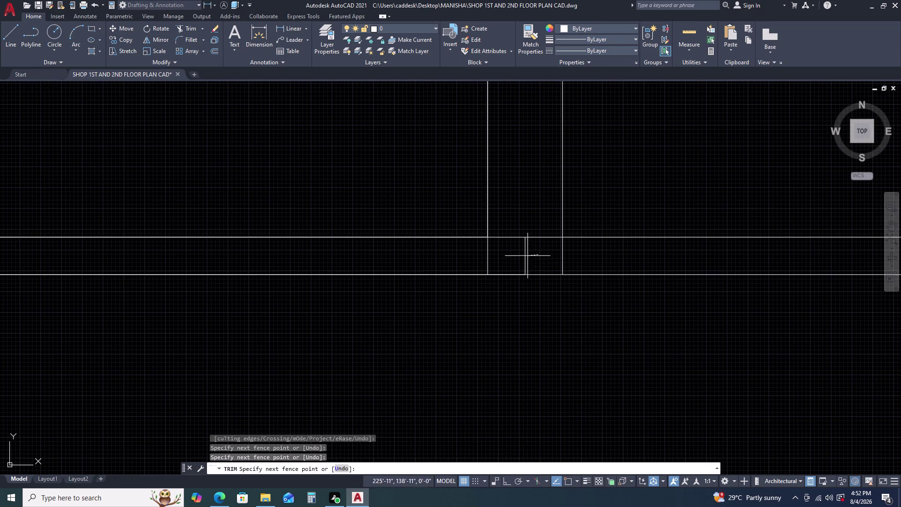
click(519, 257)
scroll(down, 3)
key(Escape)
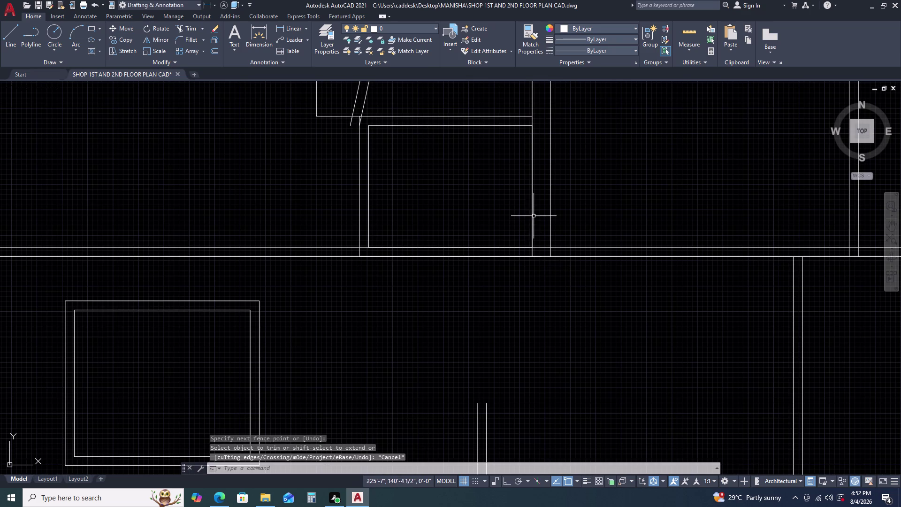
Check the inner box outline, then trim a line inside the box.
click(532, 209)
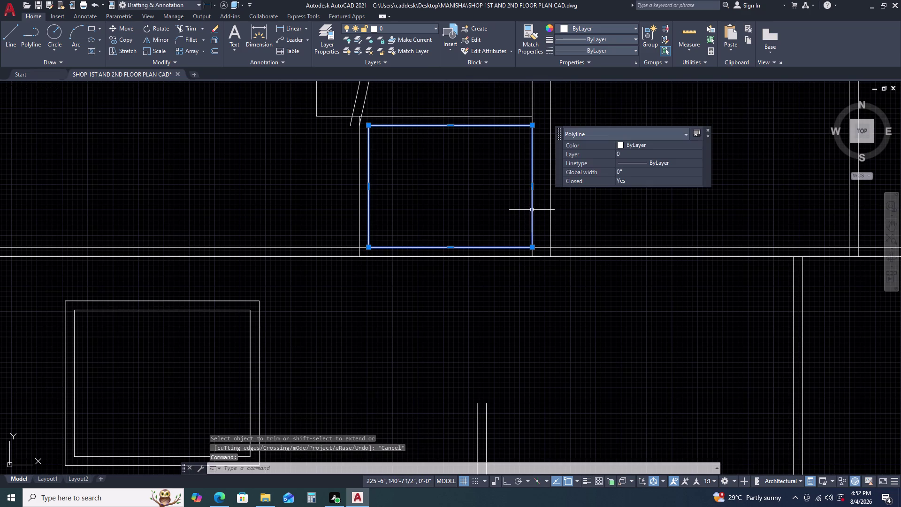
key(Escape)
text(TR)
key(space)
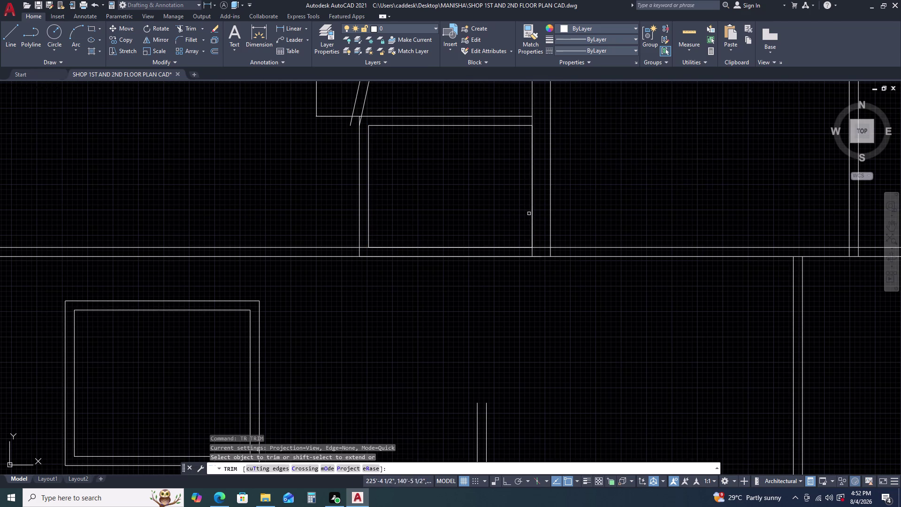
click(532, 206)
End the trim, select the two slanted wall lines, then abandon a Move on them.
key(Escape)
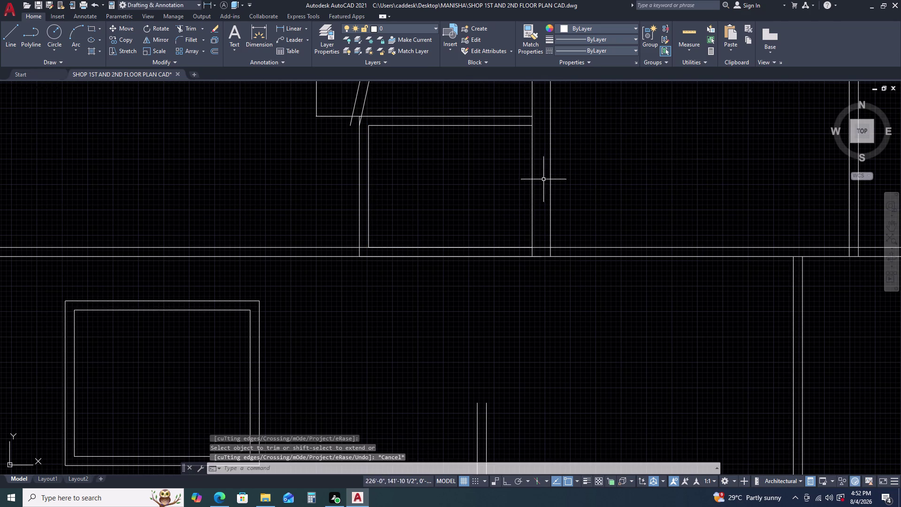
scroll(down, 3)
scroll(up, 3)
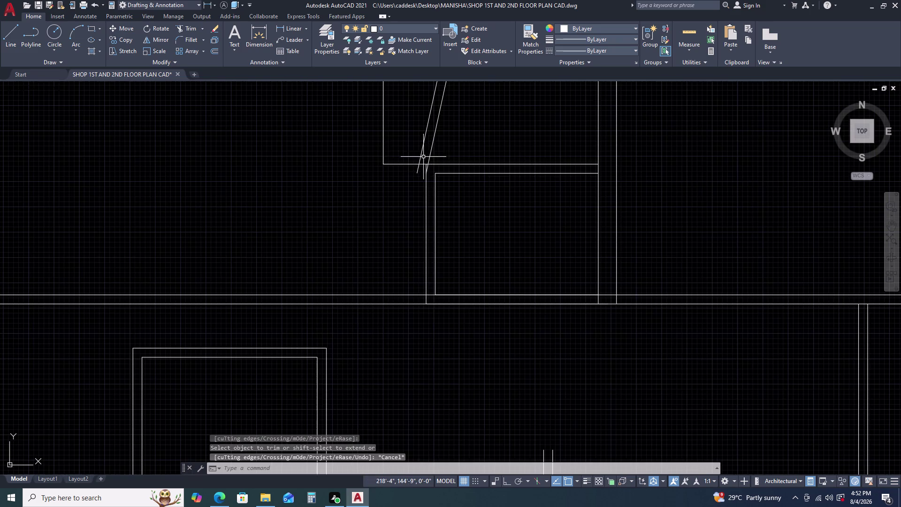
click(438, 150)
click(421, 133)
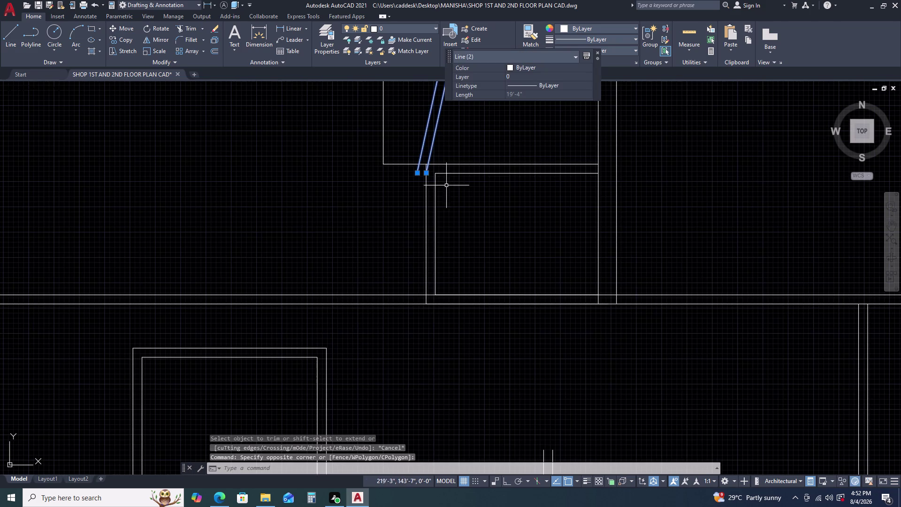
key(m)
key(space)
key(Escape)
Draw a short horizontal line from the slanted wall's lower end.
key(l)
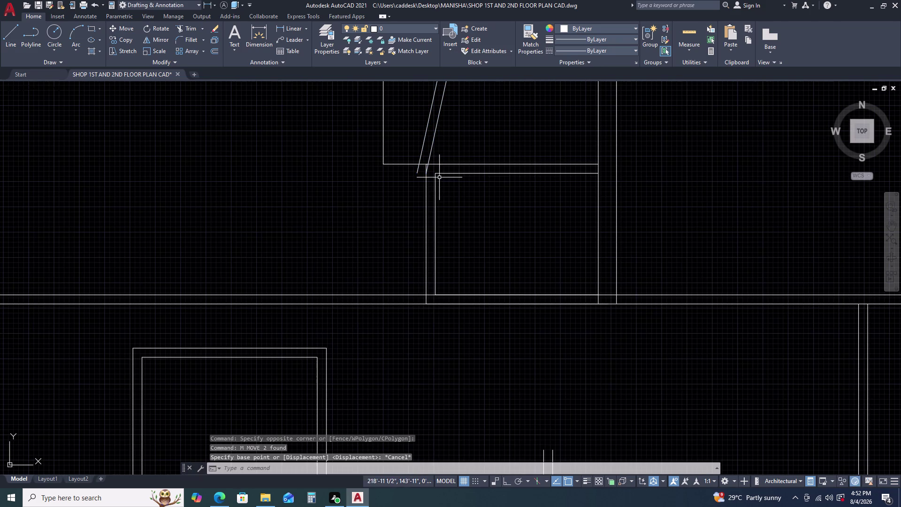
key(space)
click(438, 174)
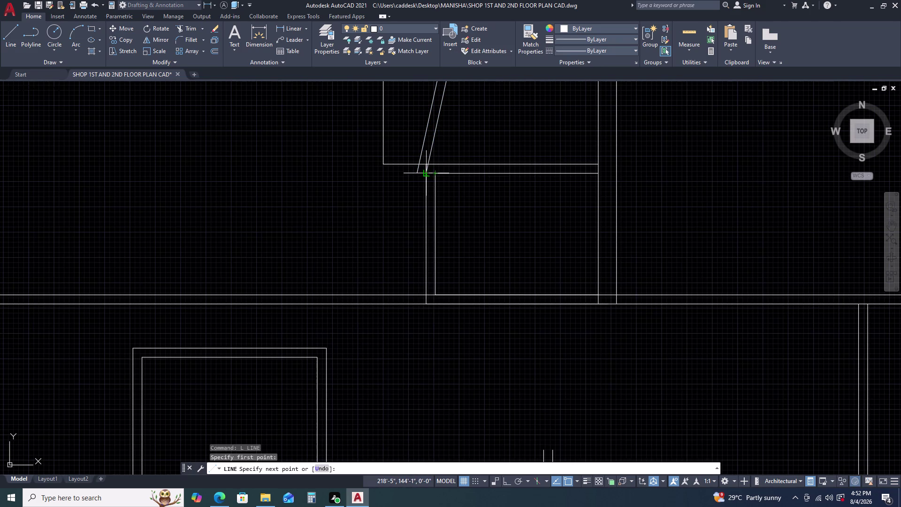
click(424, 174)
key(Escape)
Move both slanted wall lines from their lower end to the wall corner.
click(442, 138)
click(416, 124)
key(m)
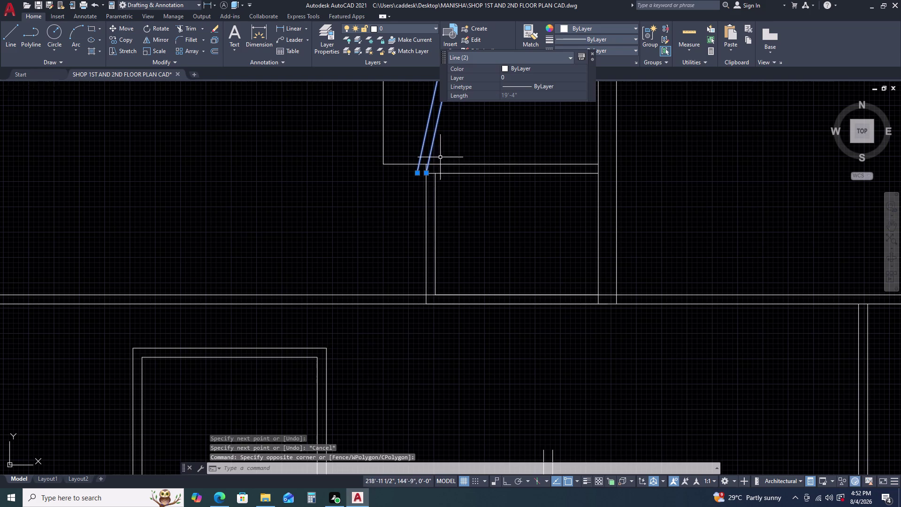
key(space)
scroll(up, 3)
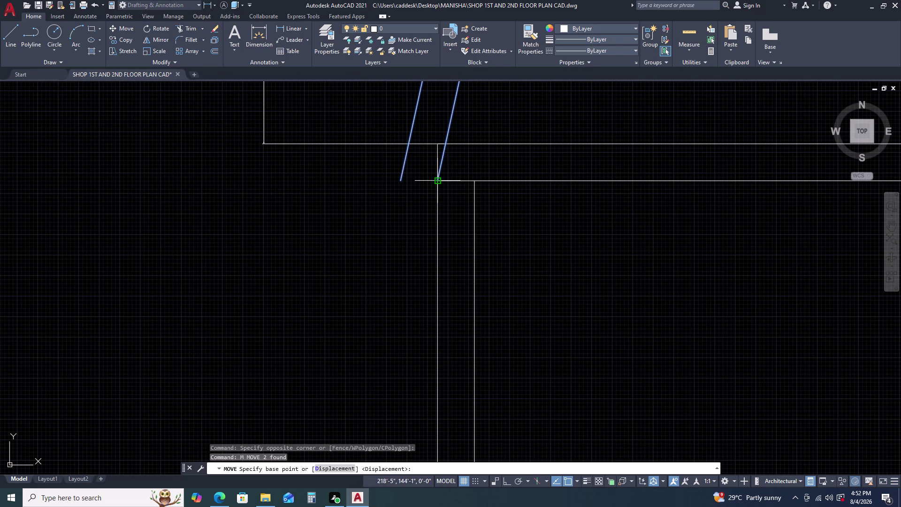
double_click(436, 178)
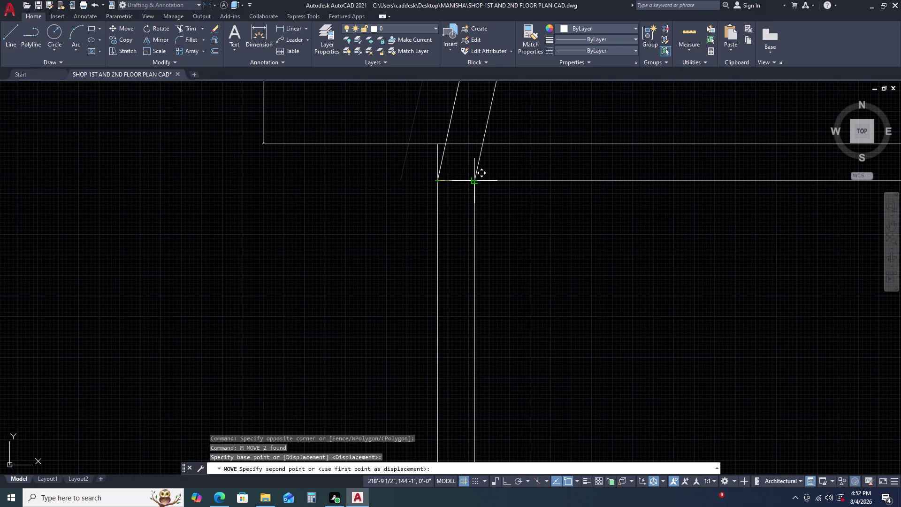
click(473, 180)
scroll(down, 3)
scroll(down, 3)
scroll(up, 3)
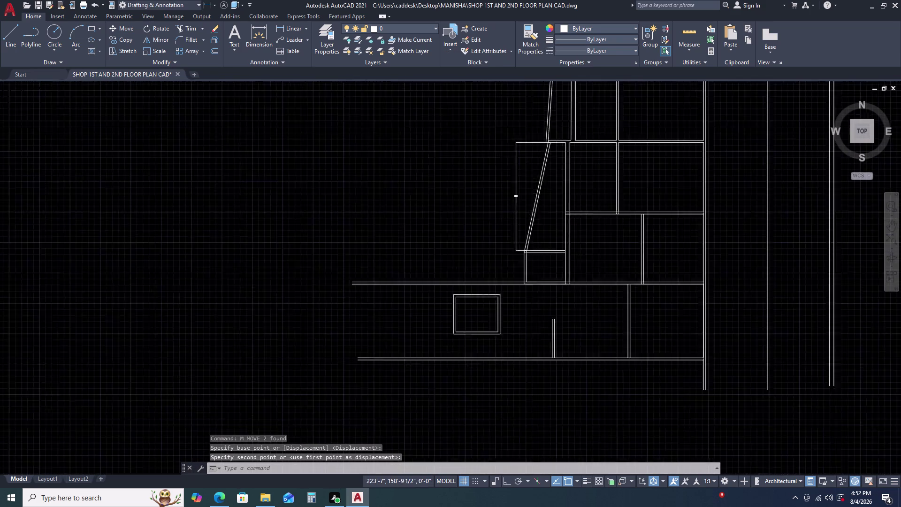
Undo the move of the slanted lines and the previous edit.
key(Escape)
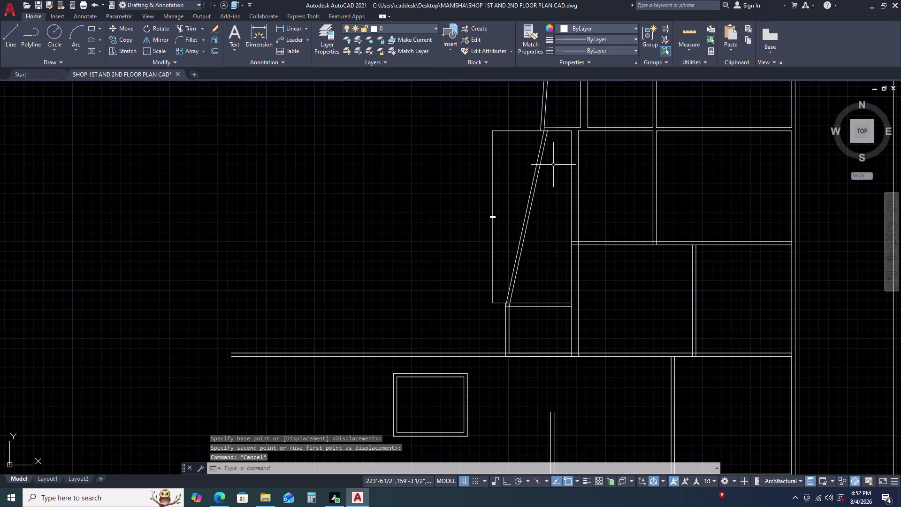
key(ctrl+z)
key(ctrl+z)
scroll(down, 3)
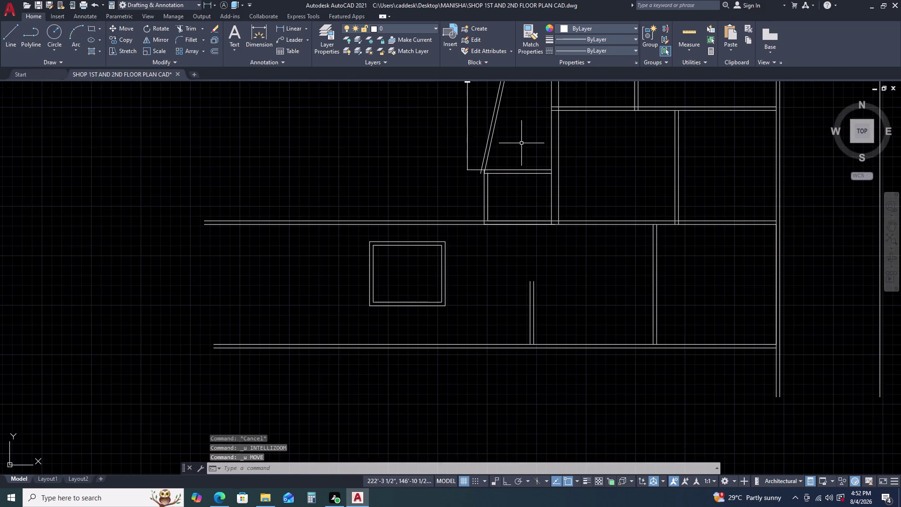
scroll(down, 3)
scroll(up, 3)
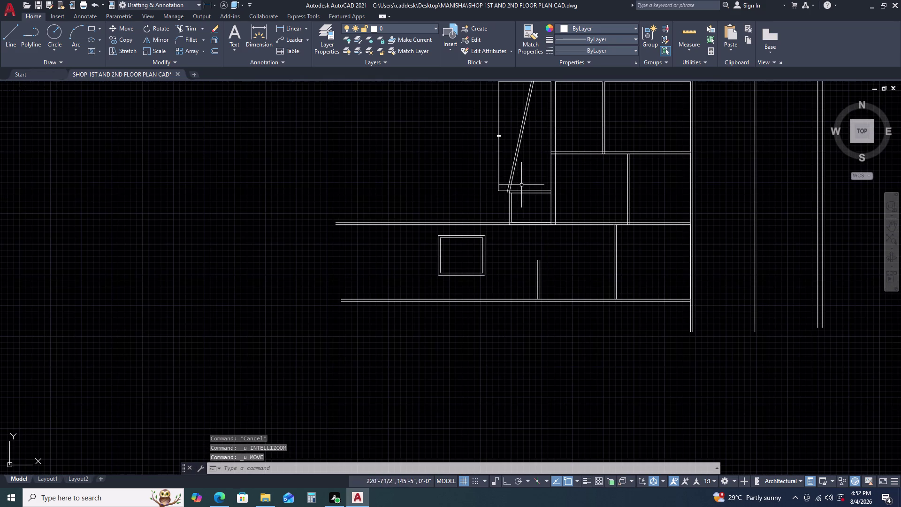
scroll(up, 3)
Grip-stretch the inner and outer slanted lines' lower ends onto the corner.
drag(498, 179, 491, 180)
click(466, 158)
scroll(up, 3)
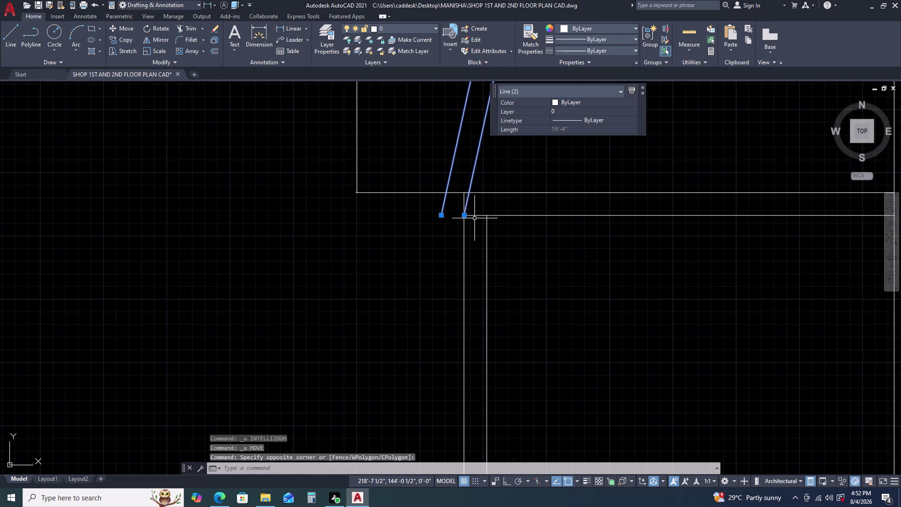
click(465, 214)
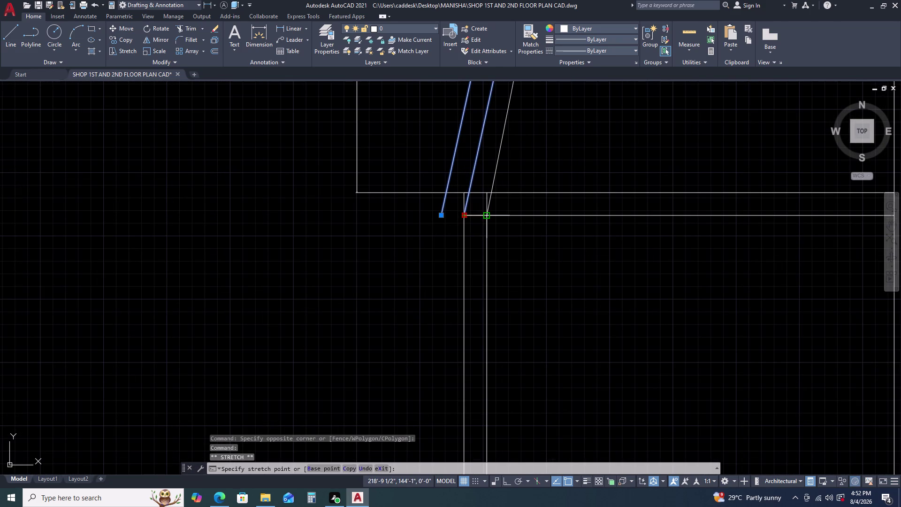
click(487, 217)
click(441, 214)
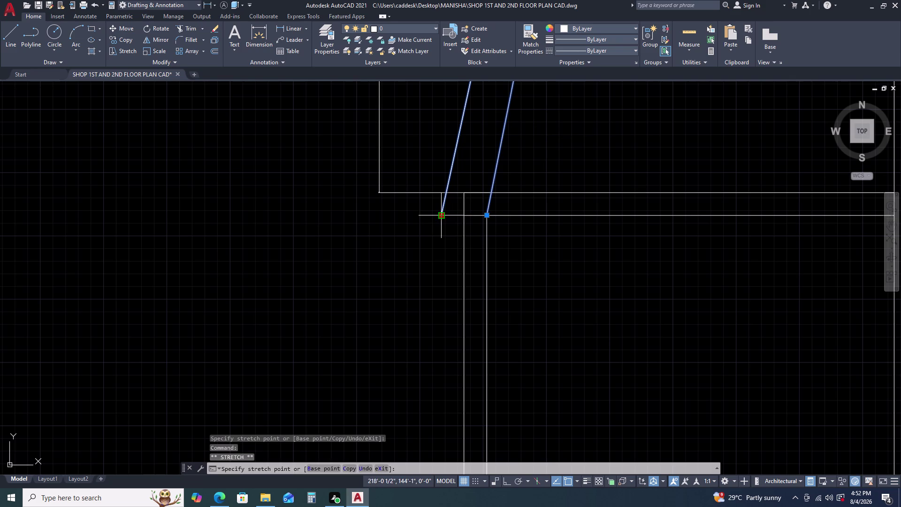
click(463, 215)
Pan to review the slanted wall junction and deselect the edited lines.
scroll(down, 3)
middle_drag(541, 209, 495, 275)
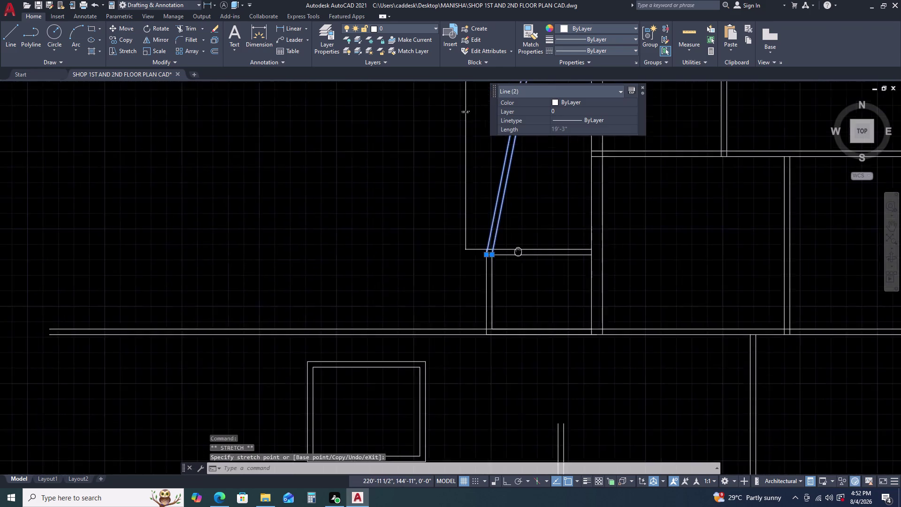
middle_drag(495, 275, 490, 277)
middle_click(487, 279)
key(Escape)
key(Escape)
scroll(up, 3)
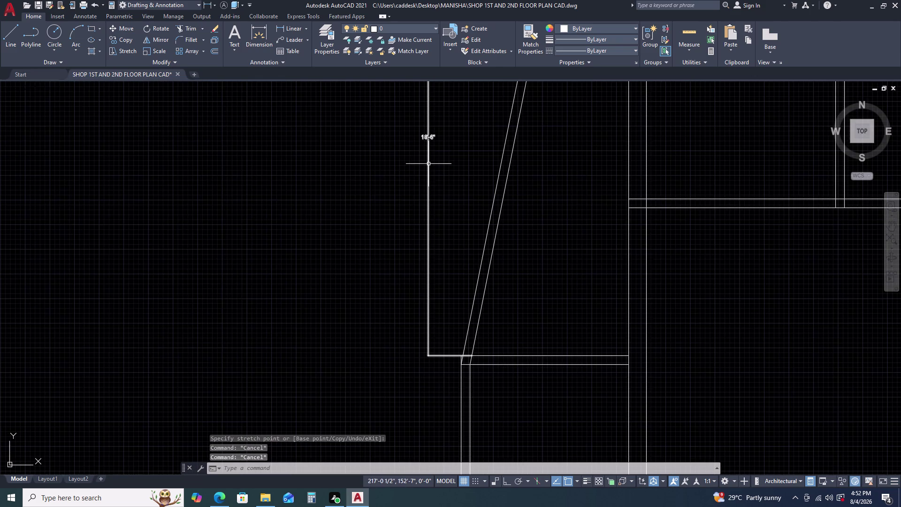
scroll(down, 3)
scroll(up, 3)
scroll(up, 3)
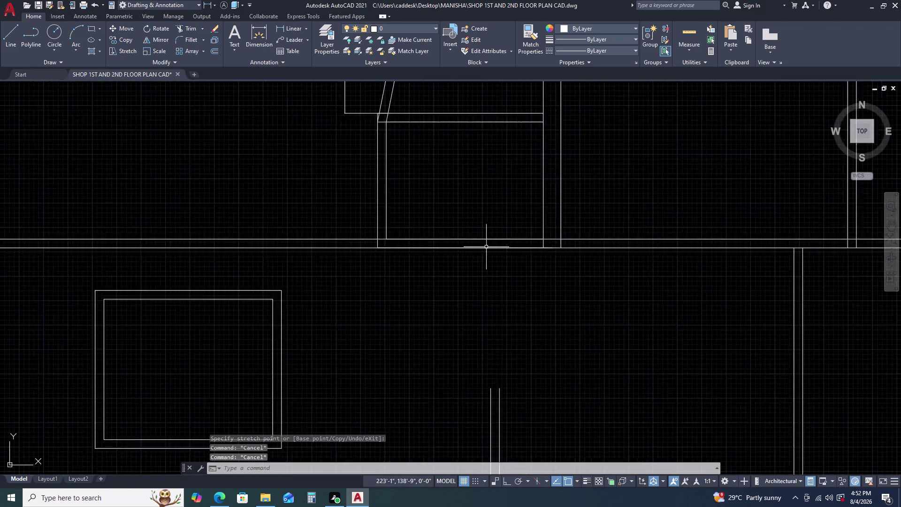
scroll(up, 3)
scroll(down, 3)
scroll(down, 3)
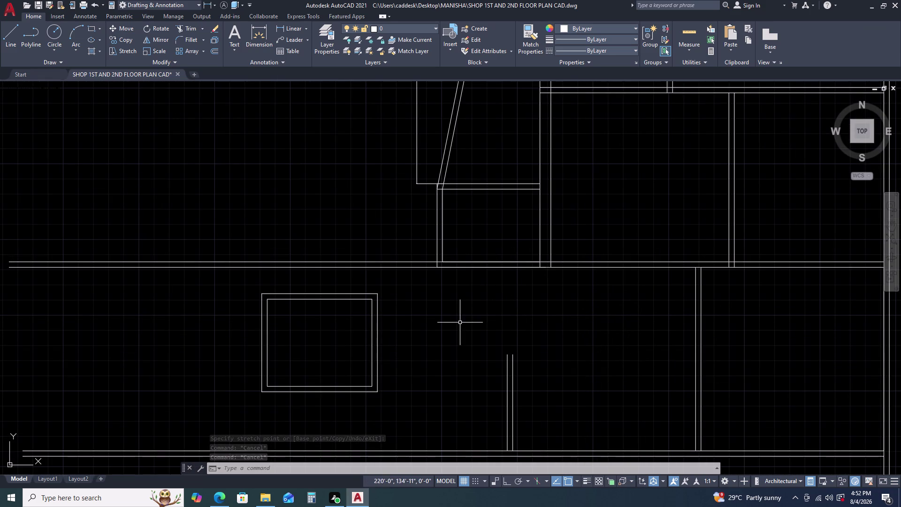
Move the square column box by its top-right corner toward the wall.
drag(448, 322, 433, 325)
click(345, 314)
key(m)
key(space)
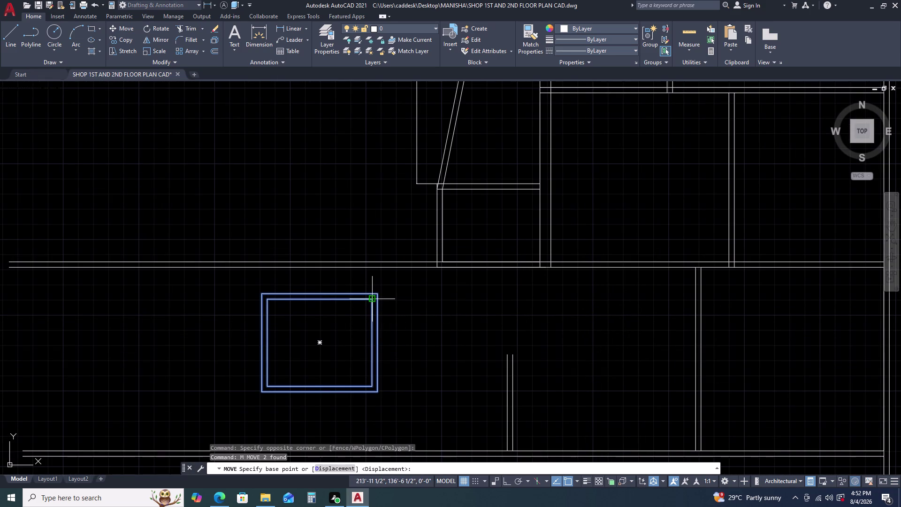
double_click(370, 302)
scroll(up, 3)
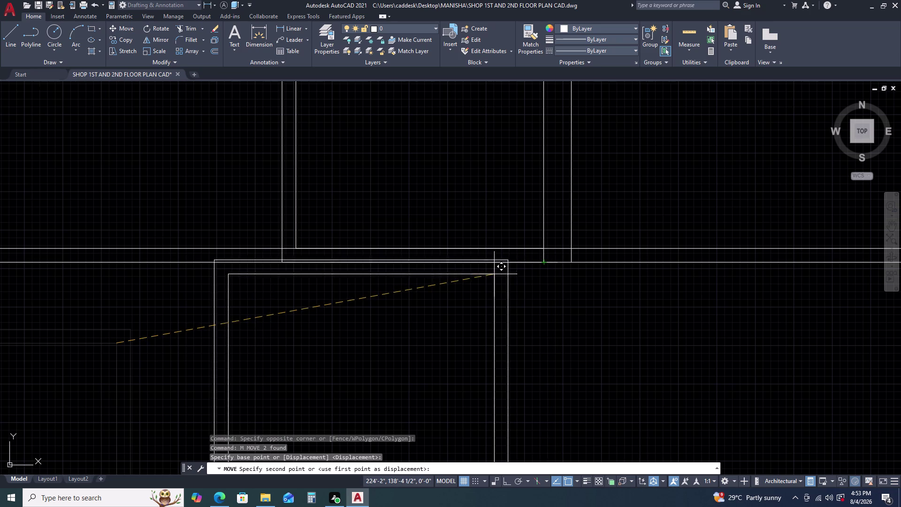
click(521, 286)
Move the column box again, snapping its top-right corner to the wall junction.
drag(552, 296, 548, 298)
click(494, 316)
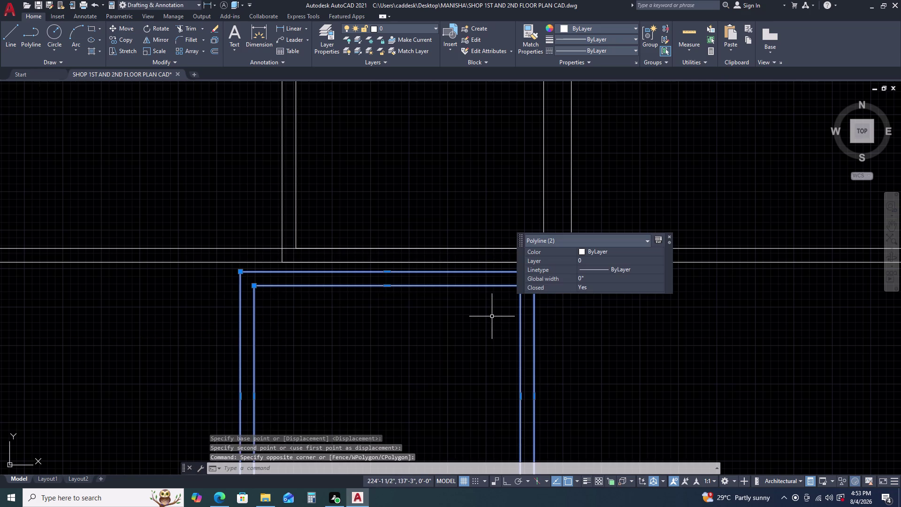
key(m)
key(space)
click(534, 274)
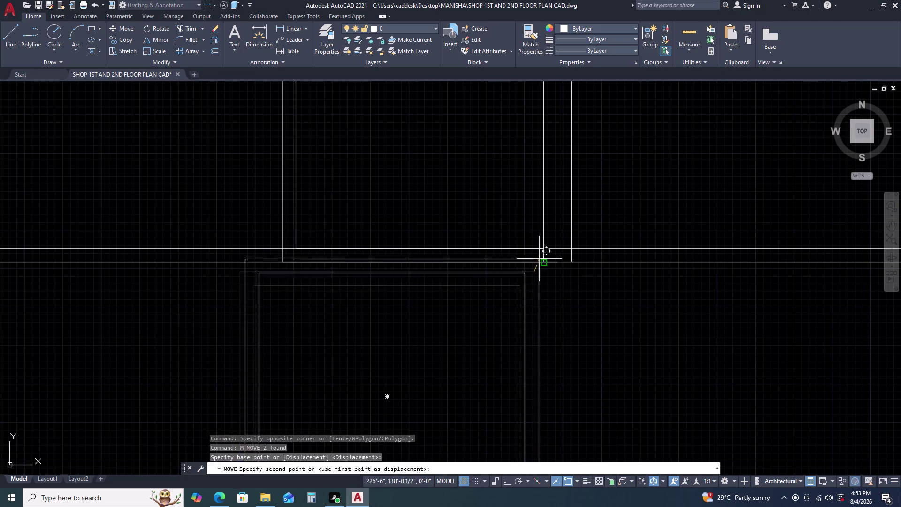
click(544, 248)
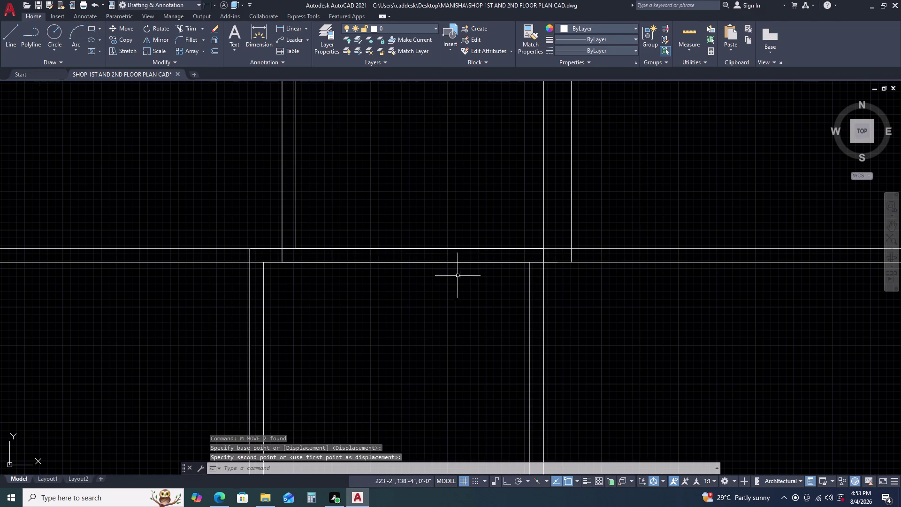
Trim the wall segments crossing the column box.
key(t)
key(r)
key(space)
click(490, 250)
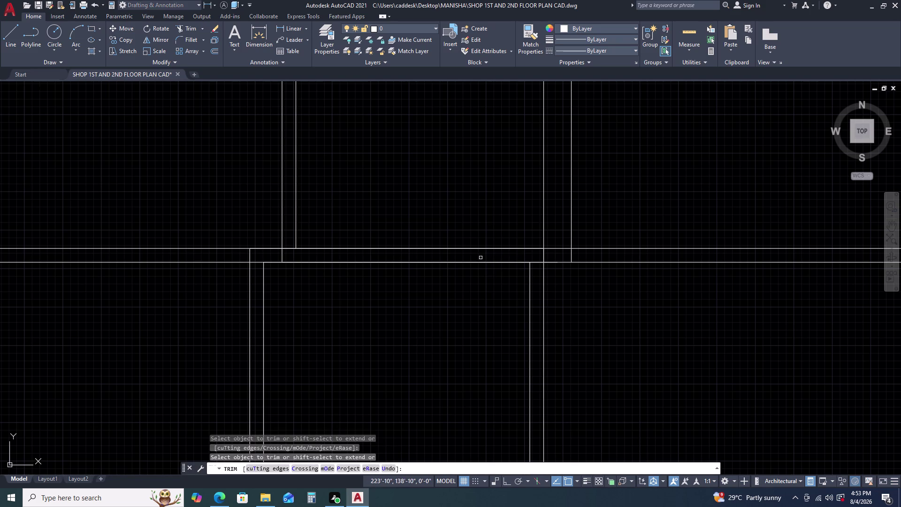
click(473, 262)
click(482, 248)
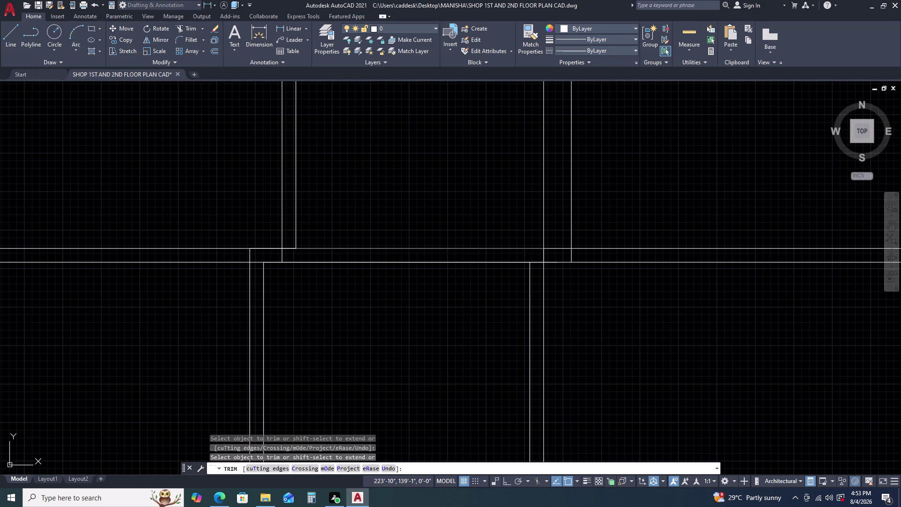
click(472, 262)
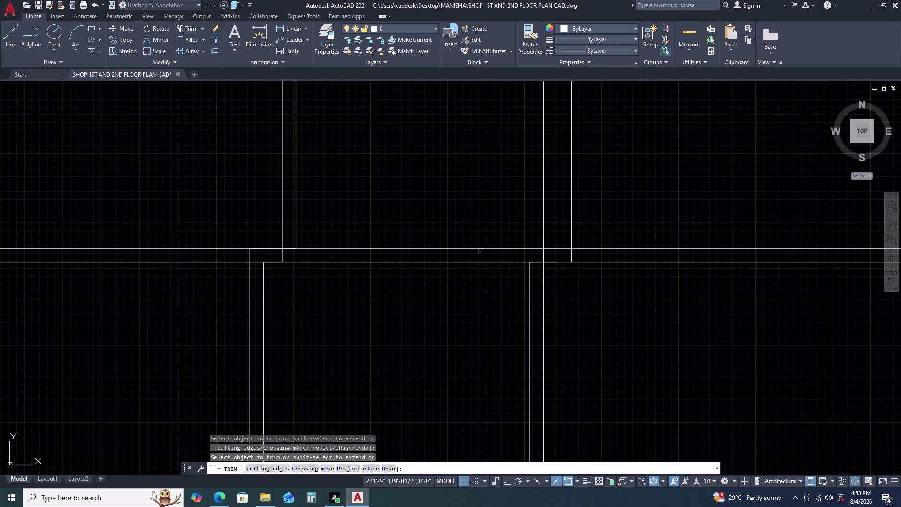
click(480, 250)
key(Escape)
key(Escape)
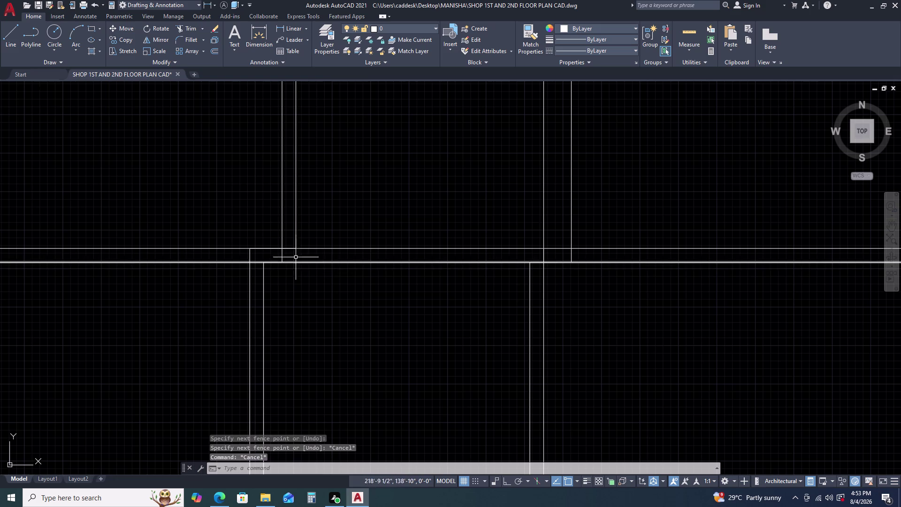
Trim the leftover stubs at the left wall junction.
key(t)
key(r)
key(space)
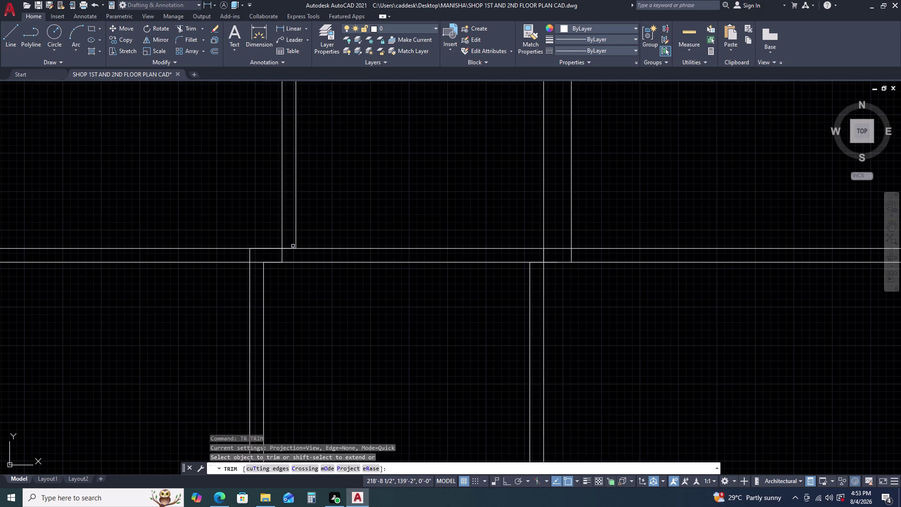
click(291, 248)
click(272, 248)
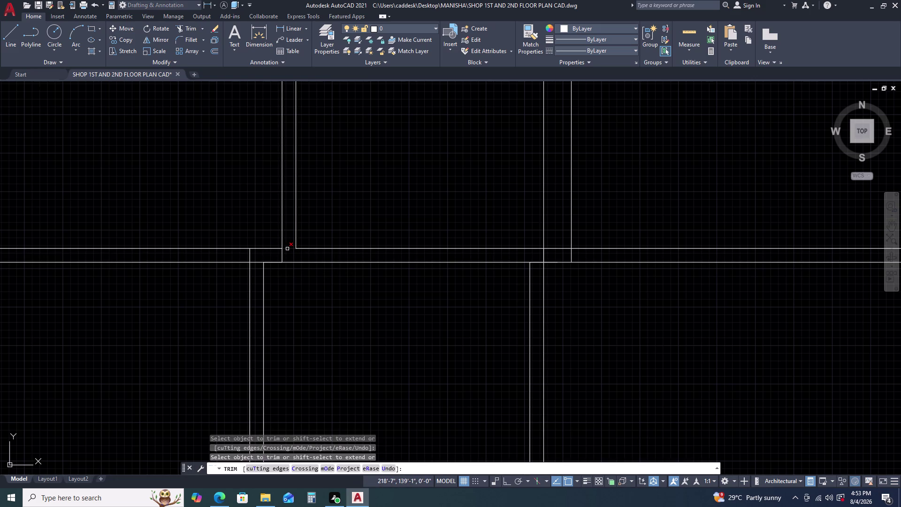
click(288, 249)
key(Escape)
Zoom out to check the column junction and trim two more wall segments.
scroll(down, 3)
middle_drag(294, 302, 330, 250)
middle_click(332, 248)
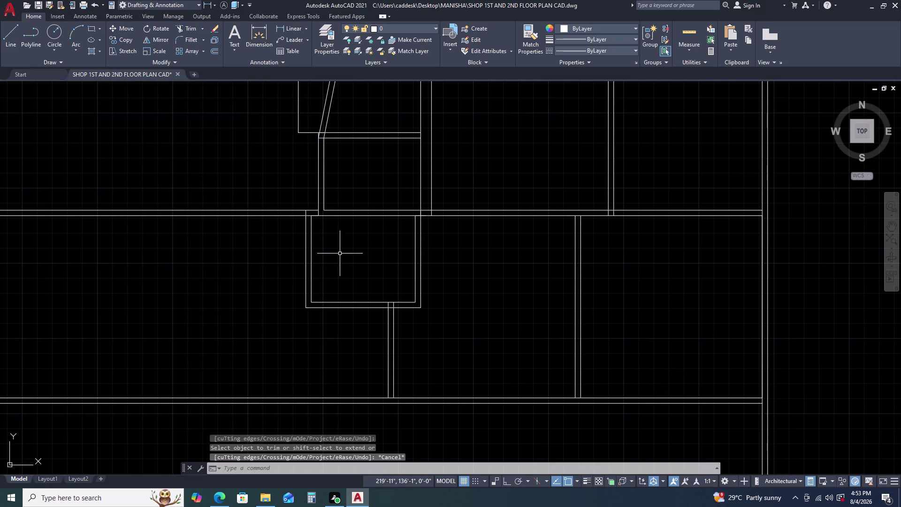
scroll(down, 3)
key(t)
key(r)
key(space)
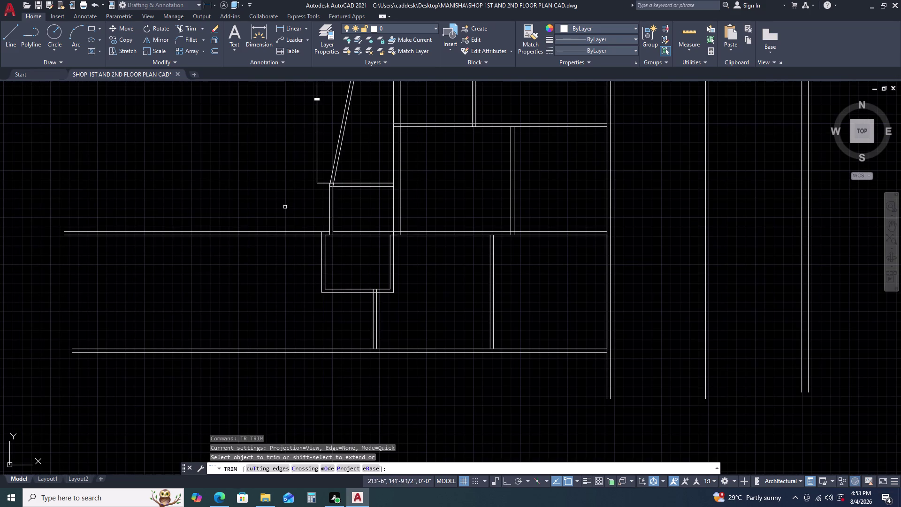
click(286, 207)
click(275, 278)
key(Escape)
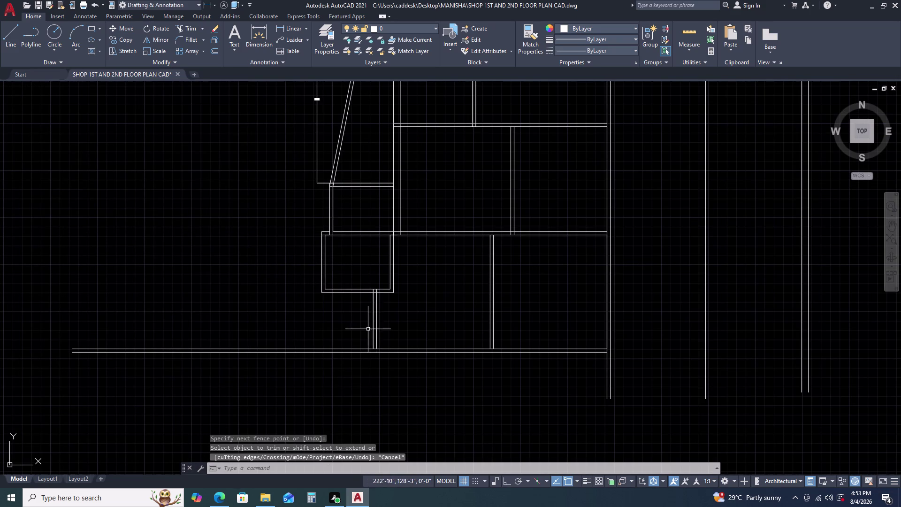
middle_click(401, 299)
middle_click(423, 270)
scroll(down, 3)
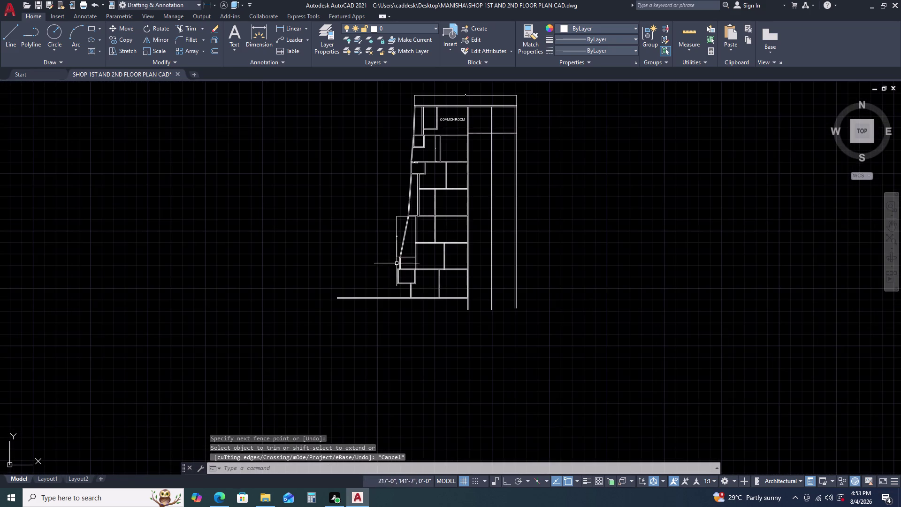
Zoom to the corner below the slanted wall, then start and cancel a trim.
scroll(up, 3)
middle_drag(407, 257, 441, 270)
middle_drag(445, 275, 449, 282)
scroll(down, 3)
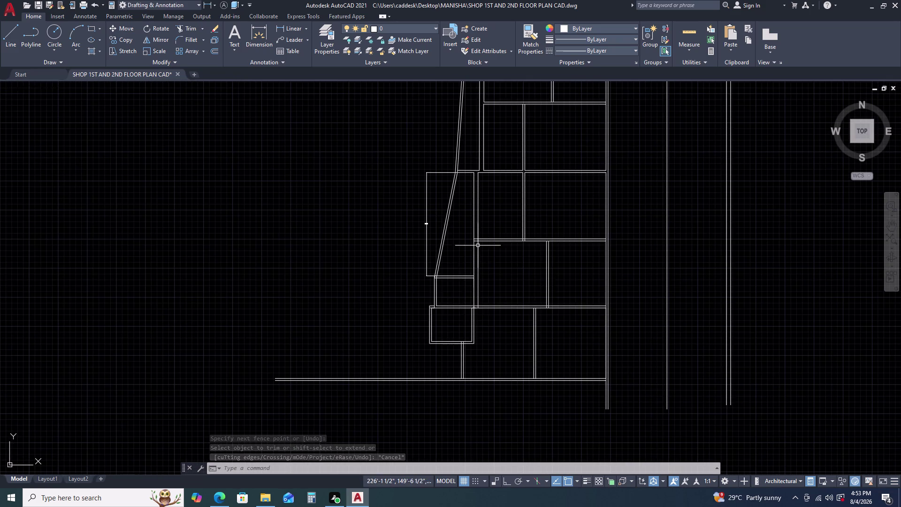
scroll(down, 3)
scroll(up, 3)
scroll(up, 3)
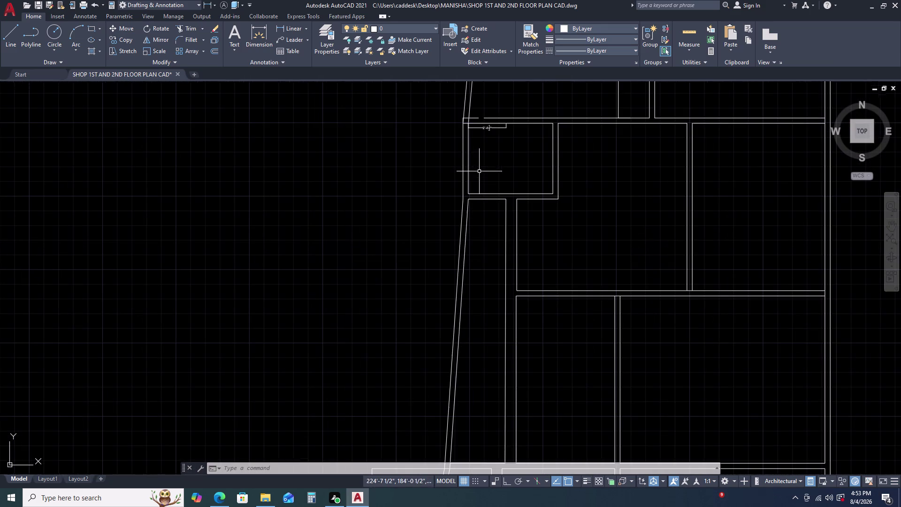
middle_drag(485, 175, 488, 199)
middle_drag(487, 202, 488, 207)
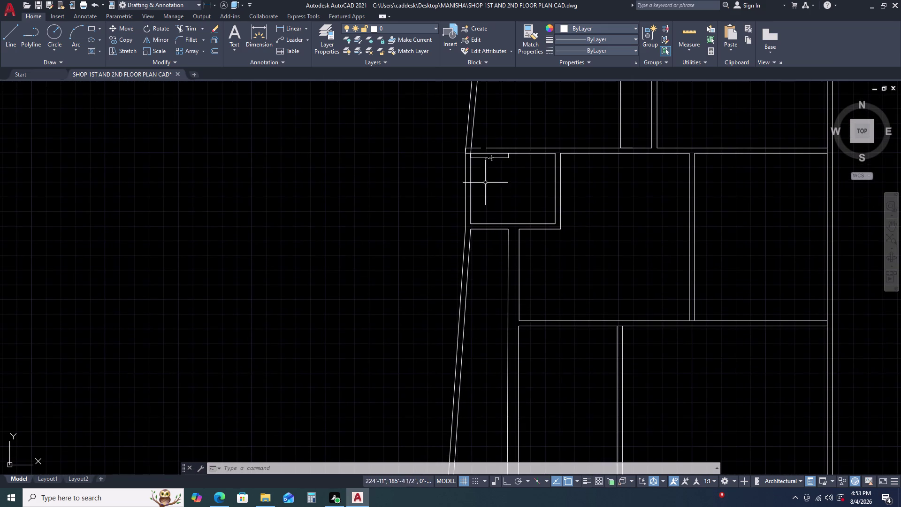
scroll(down, 3)
middle_drag(518, 237, 498, 166)
middle_click(498, 161)
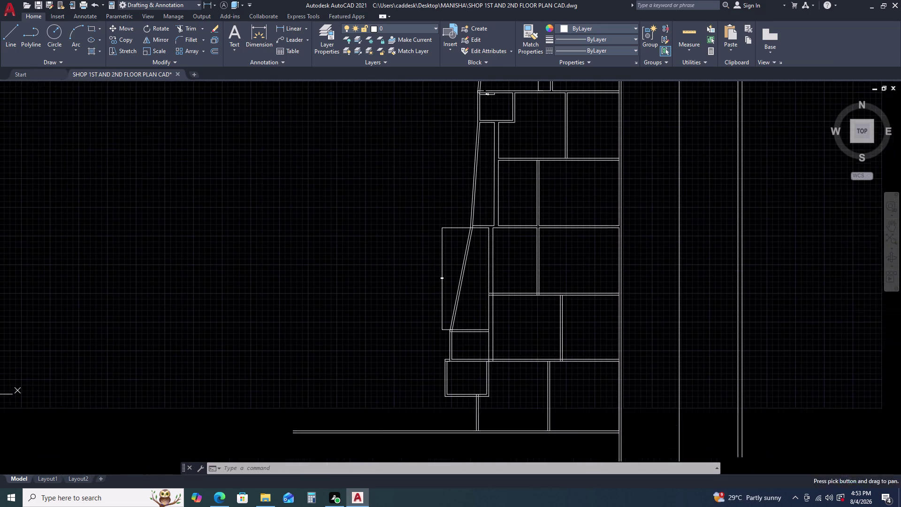
middle_drag(450, 310, 443, 285)
scroll(up, 3)
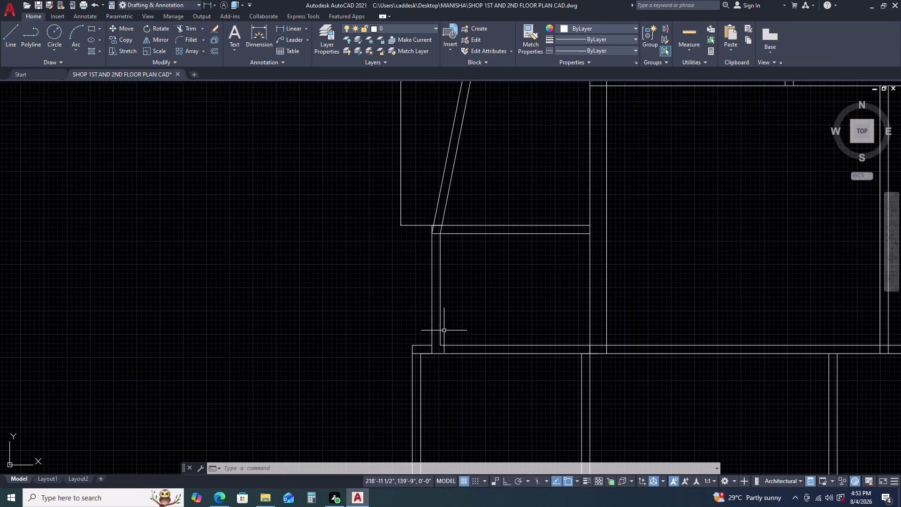
middle_drag(445, 328, 461, 272)
middle_click(465, 264)
scroll(up, 3)
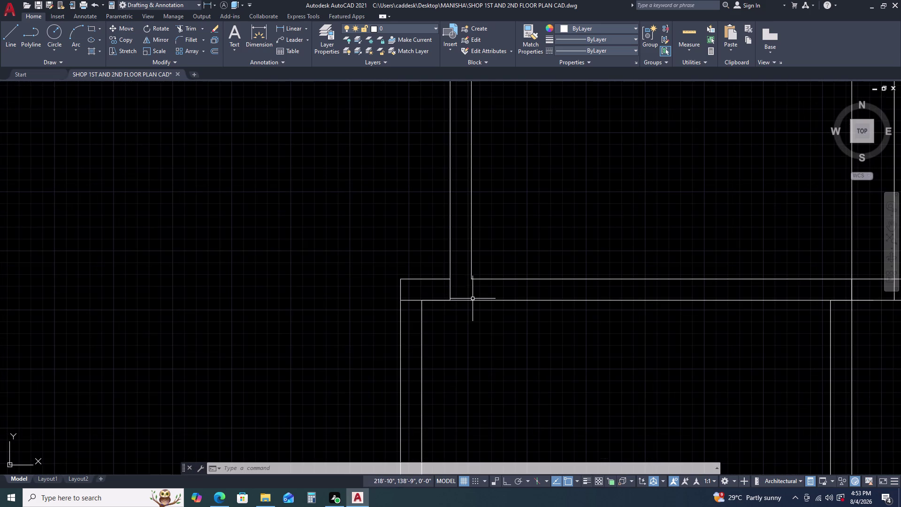
key(t)
key(r)
key(space)
click(450, 286)
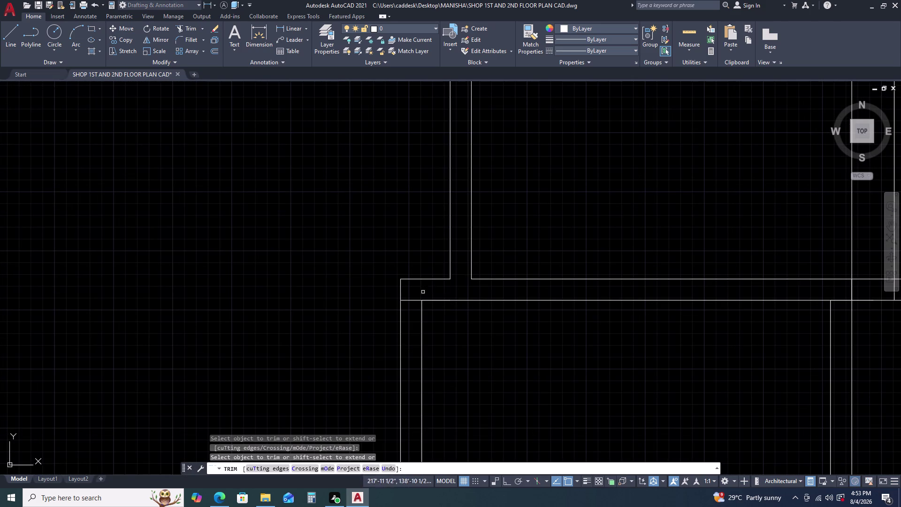
key(Escape)
Grip-stretch both slanted wall lines' lower ends down to the lower wall corner.
drag(477, 249, 471, 249)
click(424, 247)
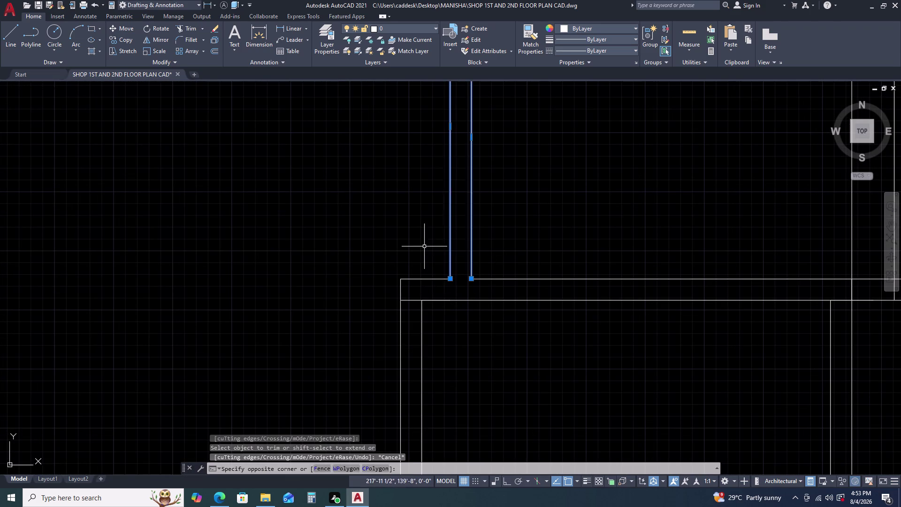
click(452, 280)
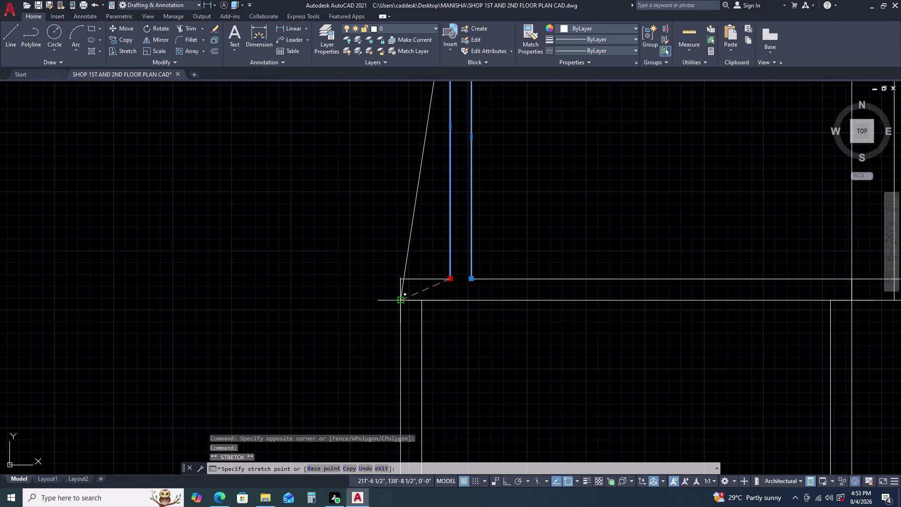
click(401, 298)
click(471, 281)
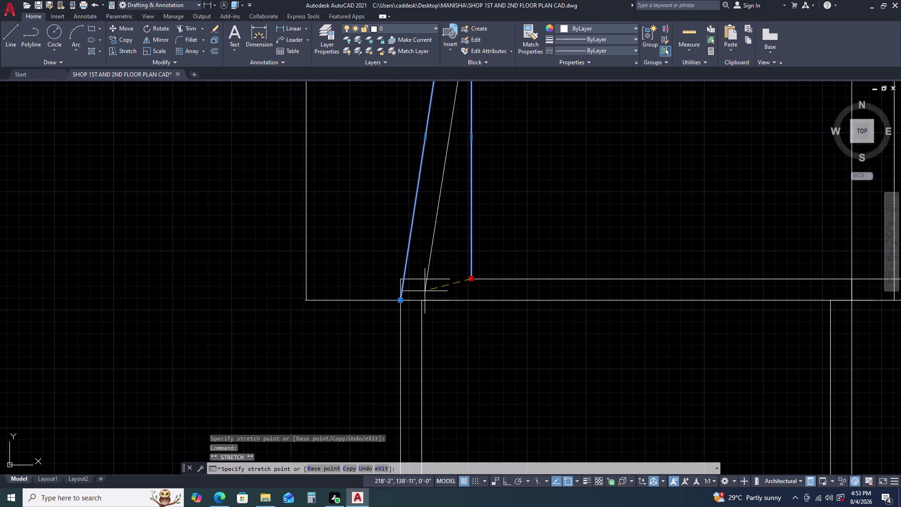
click(420, 303)
scroll(down, 3)
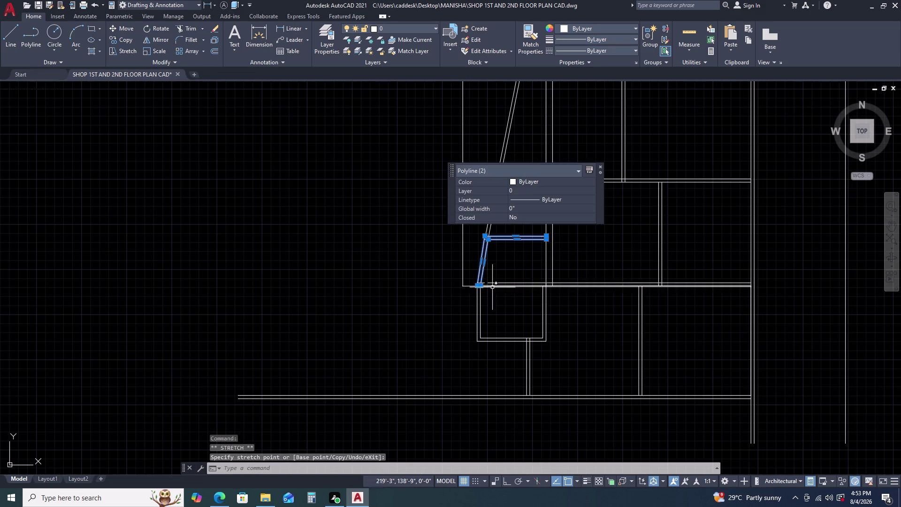
key(Escape)
Stretch the side dimension's end up to the upper wall so it reads 18'-6".
scroll(up, 3)
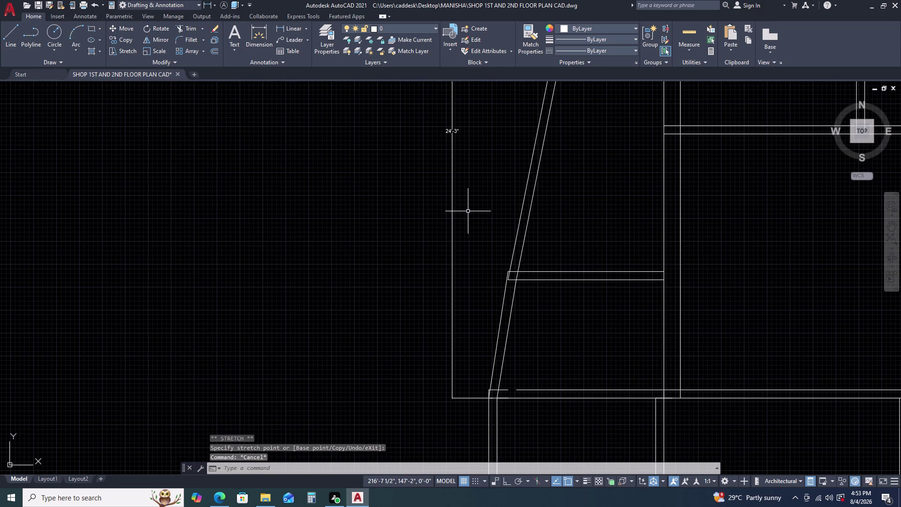
scroll(down, 3)
scroll(down, 3)
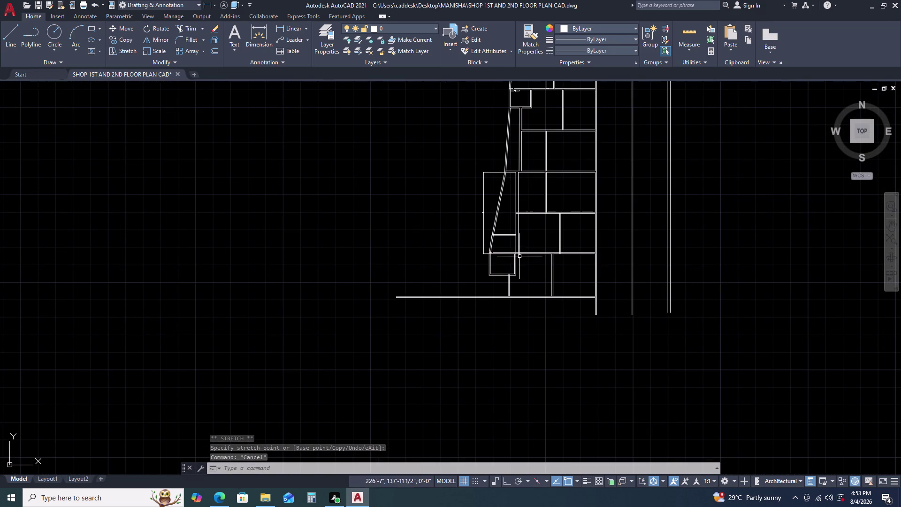
scroll(up, 3)
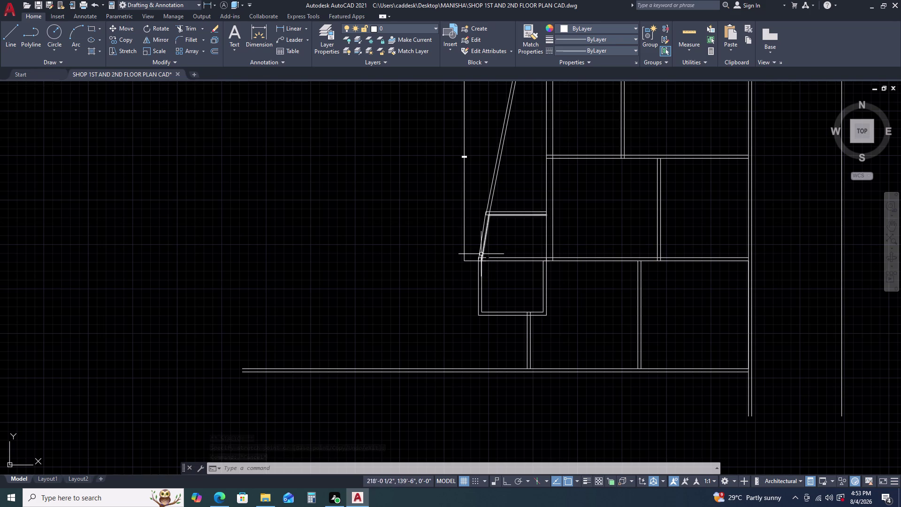
scroll(up, 3)
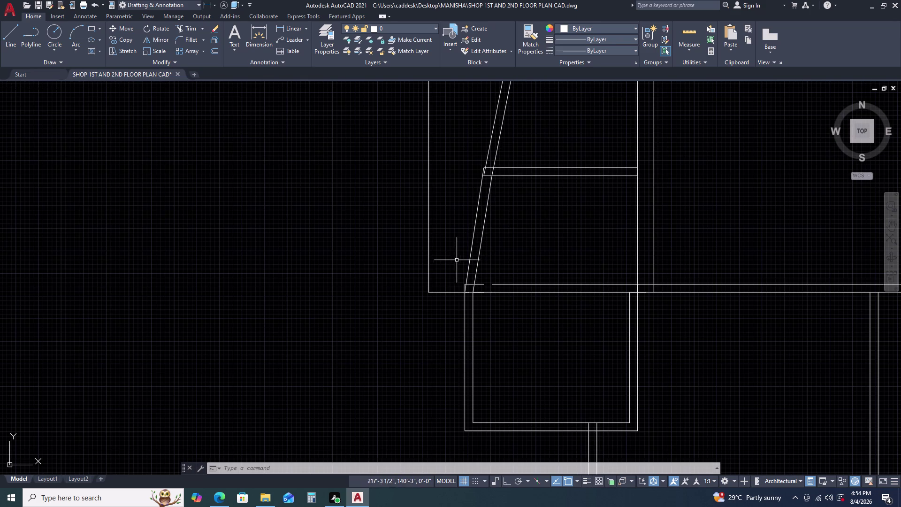
click(455, 261)
click(439, 292)
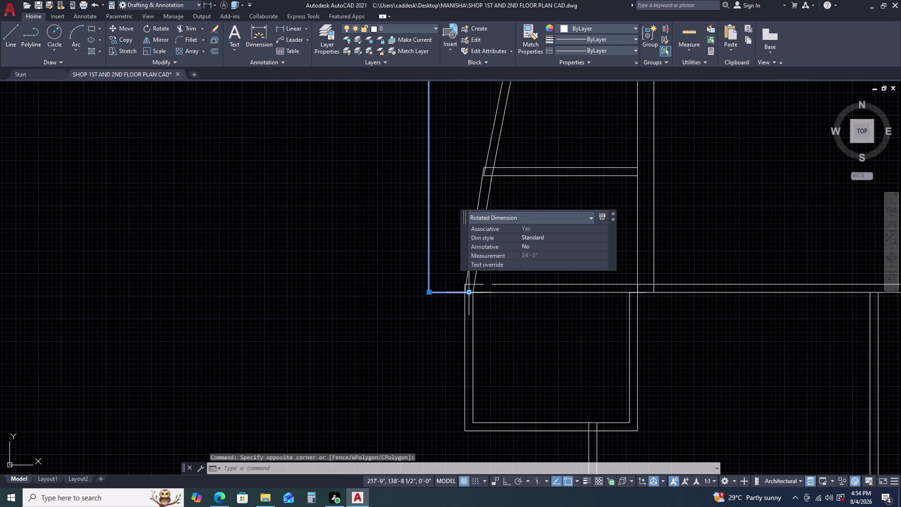
click(469, 293)
click(496, 164)
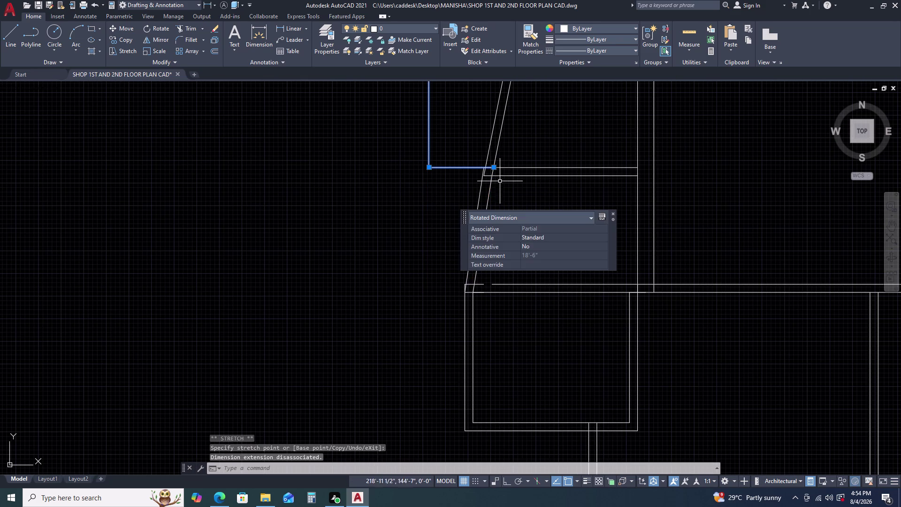
scroll(down, 3)
key(Escape)
middle_drag(540, 167, 531, 278)
middle_drag(529, 300, 527, 313)
scroll(down, 3)
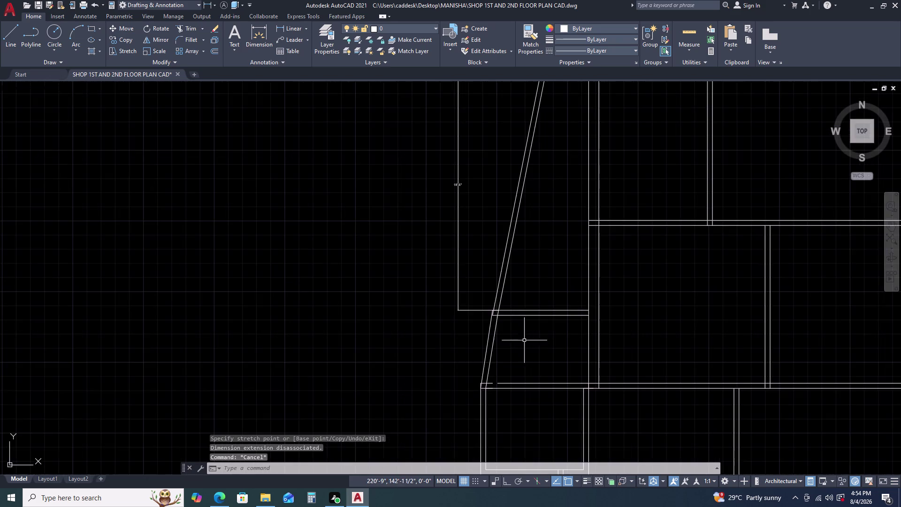
scroll(down, 3)
middle_drag(528, 323, 517, 242)
middle_click(517, 238)
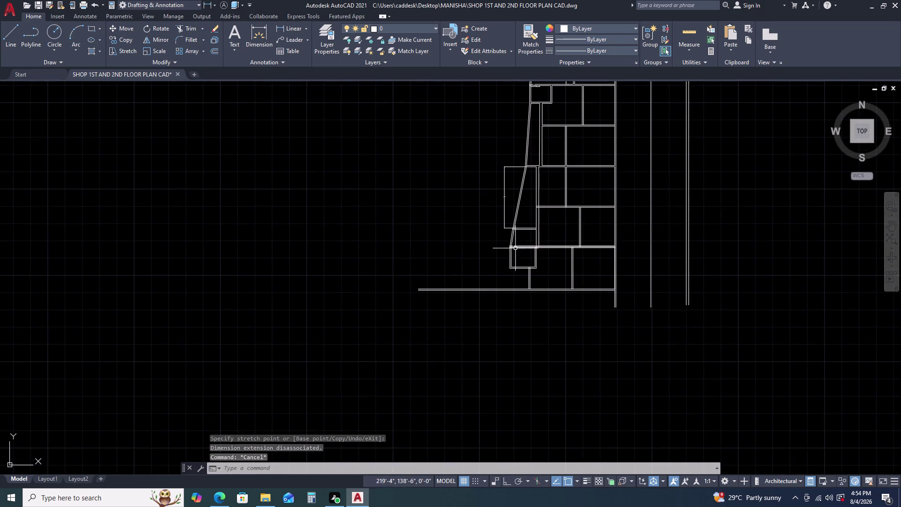
scroll(up, 3)
scroll(up, 3)
middle_drag(560, 280, 544, 236)
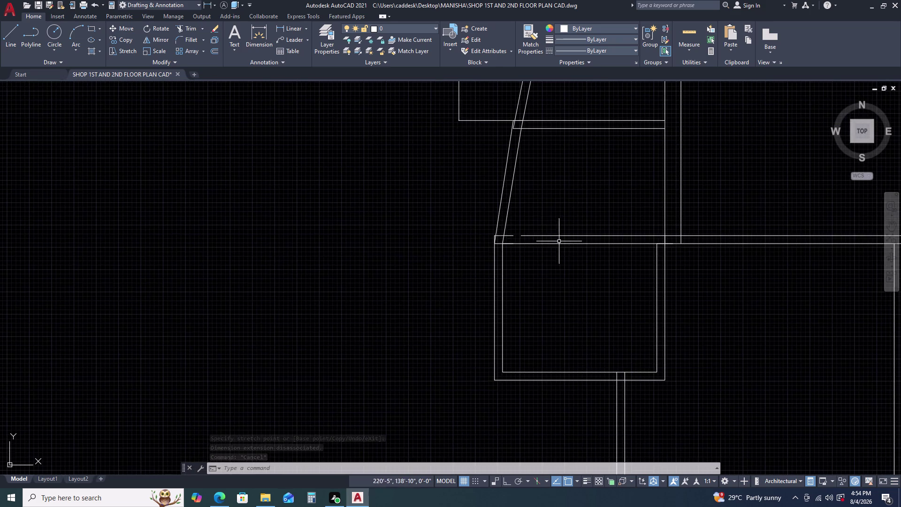
scroll(down, 3)
scroll(up, 3)
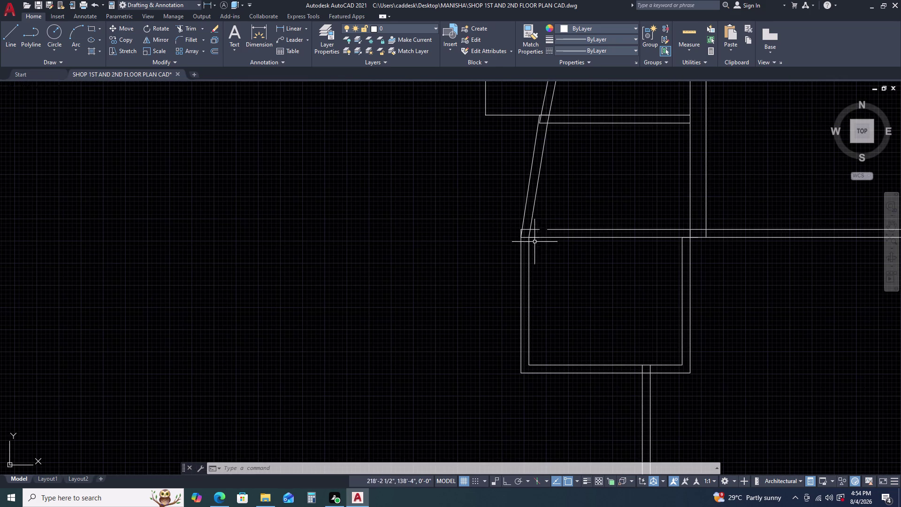
Delete the stray leftover short lines at the slanted wall junction.
click(550, 228)
click(545, 232)
key(Escape)
scroll(up, 3)
click(551, 239)
click(544, 256)
key(Delete)
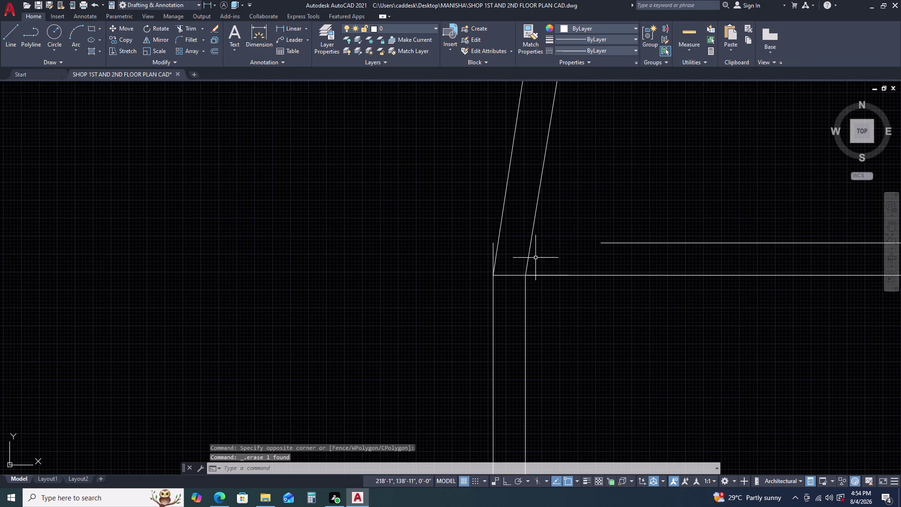
Extend the upper wall lines to the slanted wall with EX.
key(e)
key(x)
key(space)
double_click(634, 235)
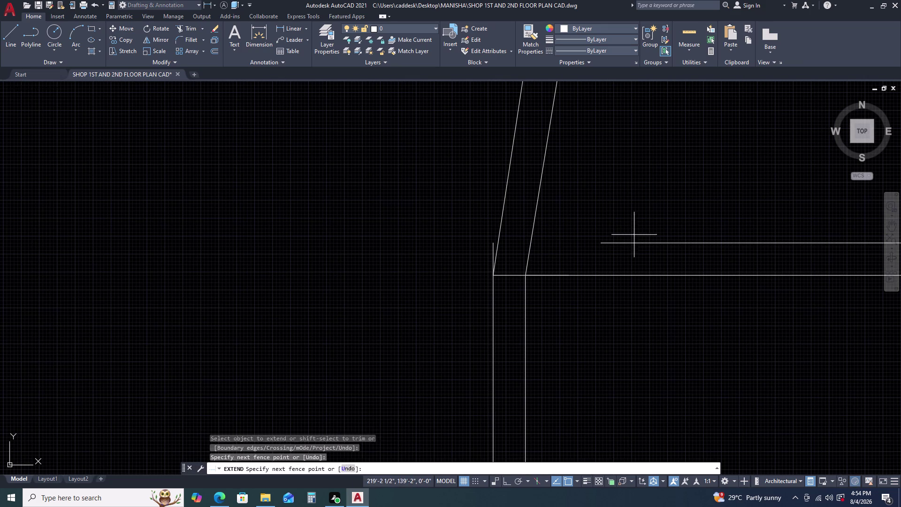
click(607, 256)
click(612, 238)
click(606, 241)
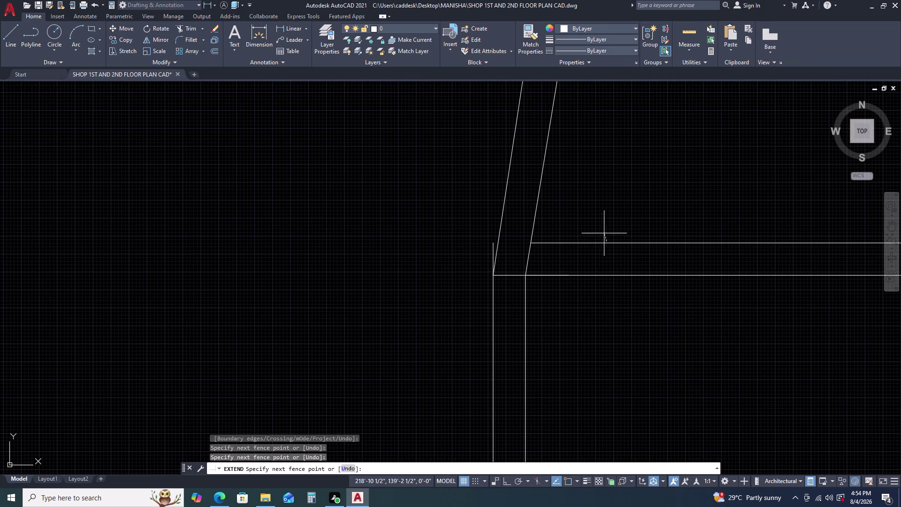
drag(575, 248, 571, 250)
click(562, 253)
click(566, 221)
scroll(down, 3)
key(Escape)
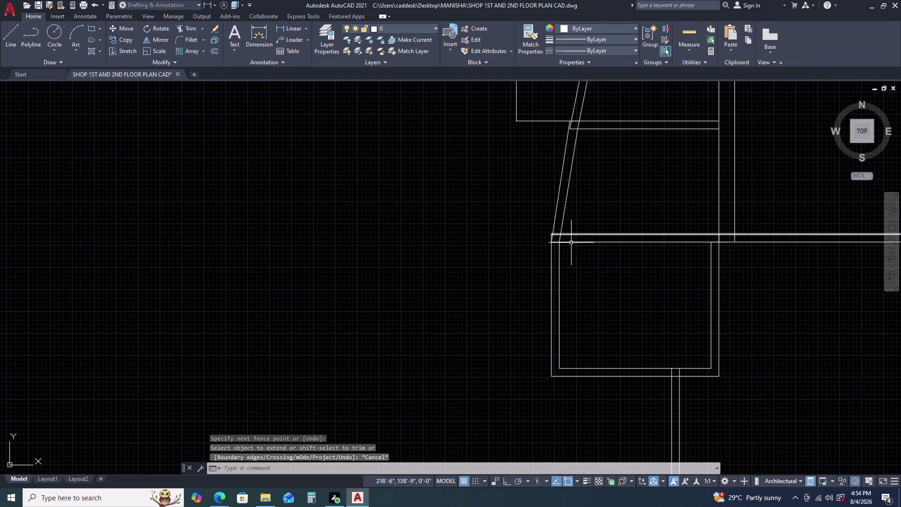
Trim the wall overhangs at the corners and the right junction.
text(TR)
key(space)
scroll(up, 3)
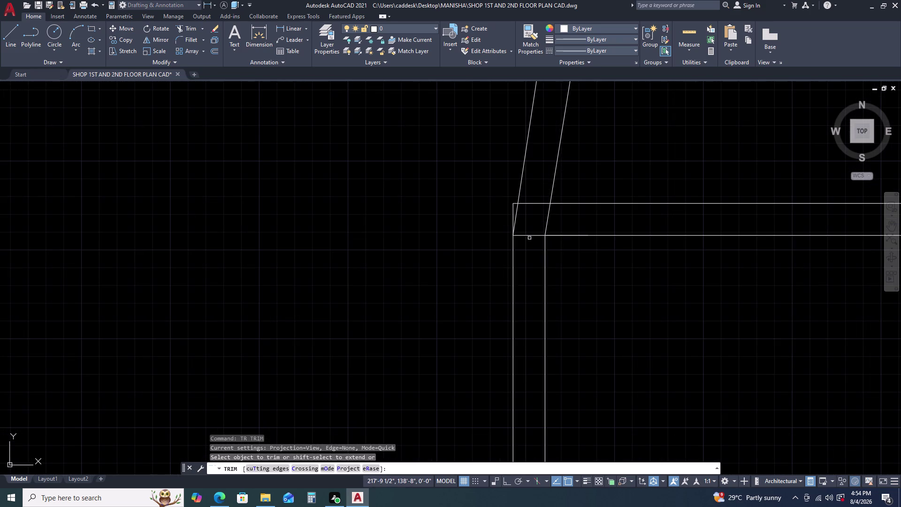
click(529, 231)
click(529, 245)
scroll(down, 3)
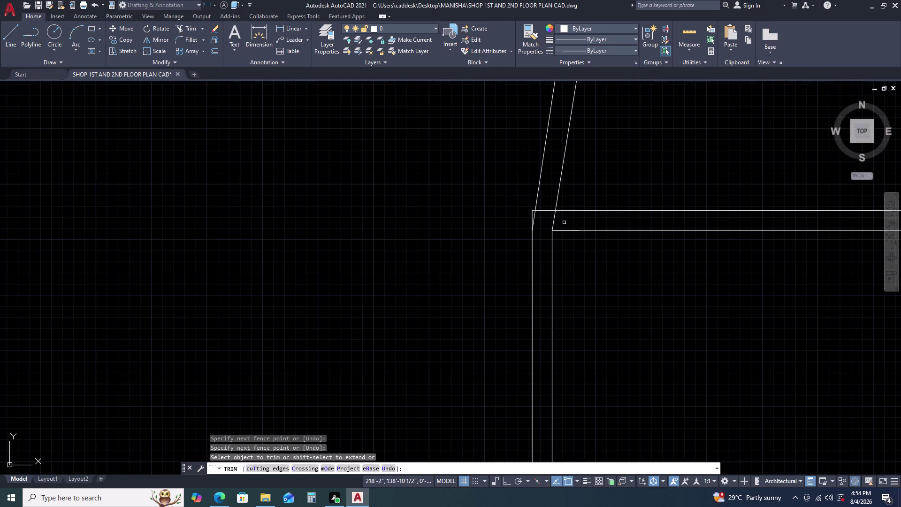
key(Escape)
key(space)
scroll(up, 3)
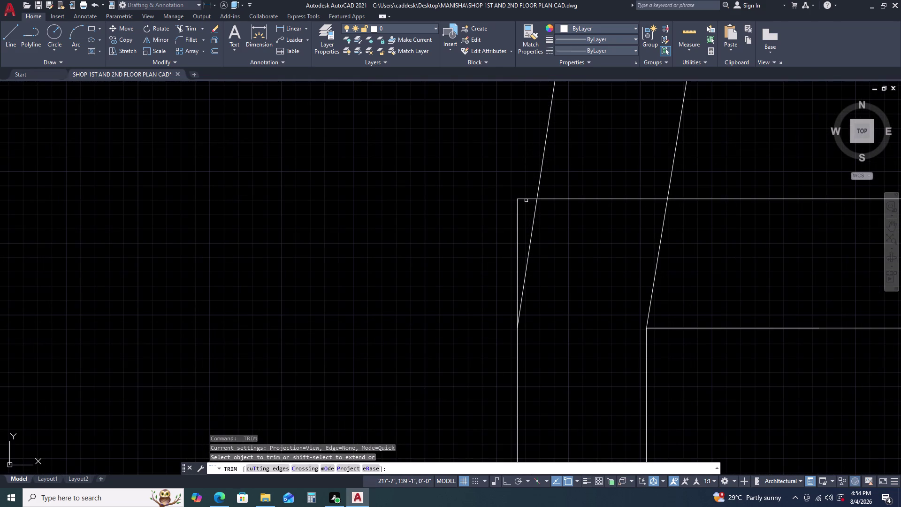
click(526, 199)
click(516, 211)
scroll(down, 3)
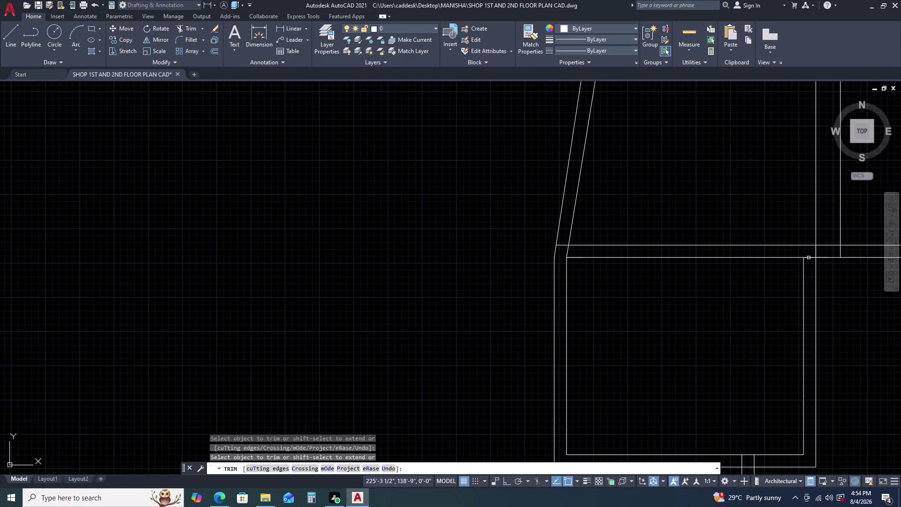
click(809, 258)
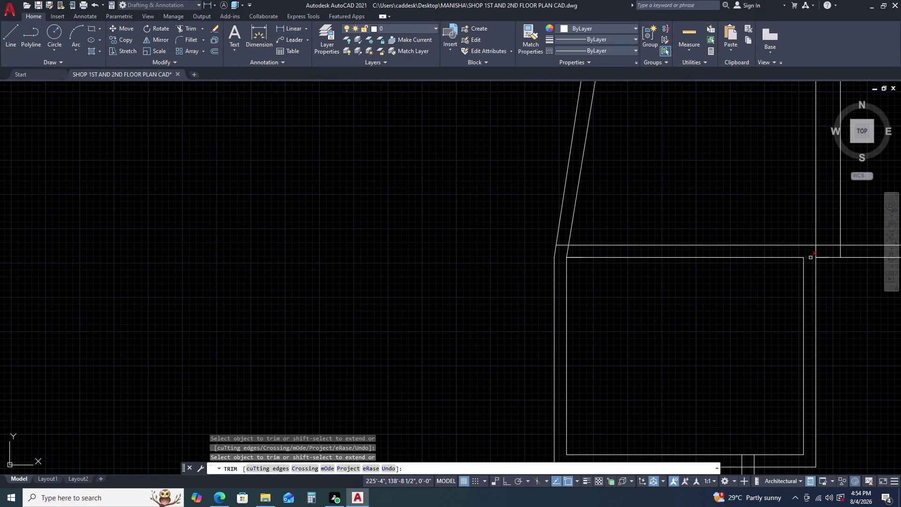
click(811, 258)
scroll(down, 3)
Trim the overlap at the slanted wall junction and pick the wall polyline there.
middle_drag(800, 288, 665, 270)
middle_click(657, 270)
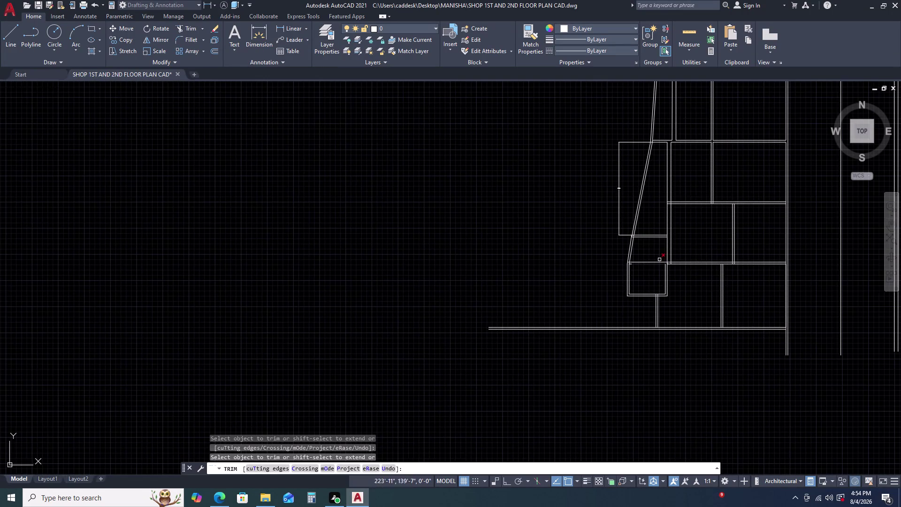
scroll(up, 3)
scroll(up, 3)
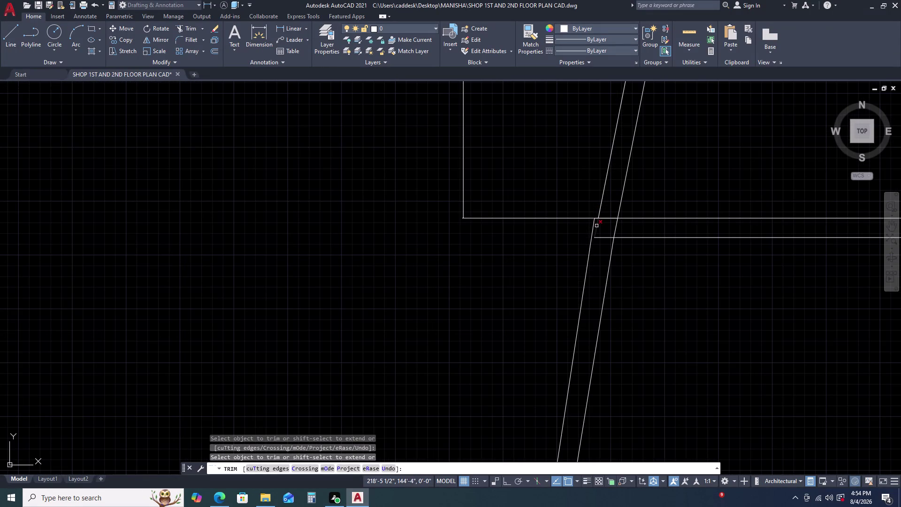
scroll(down, 3)
scroll(up, 3)
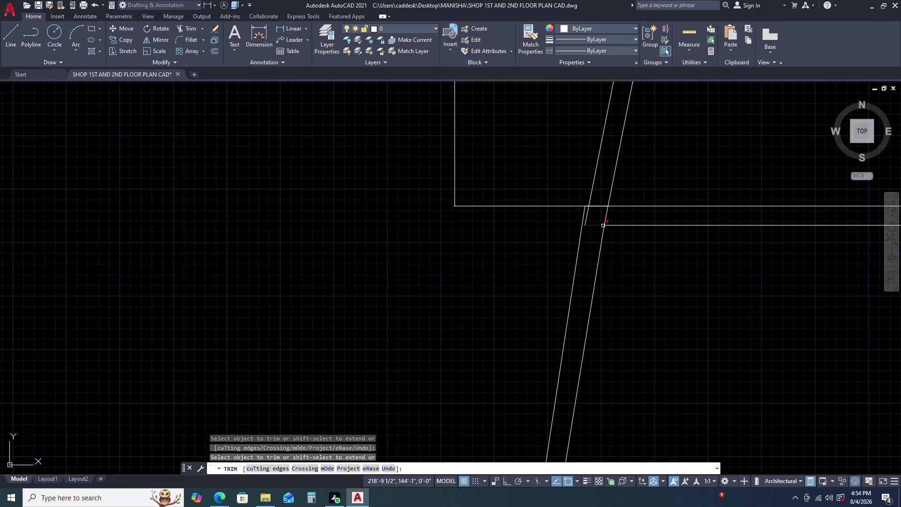
click(592, 225)
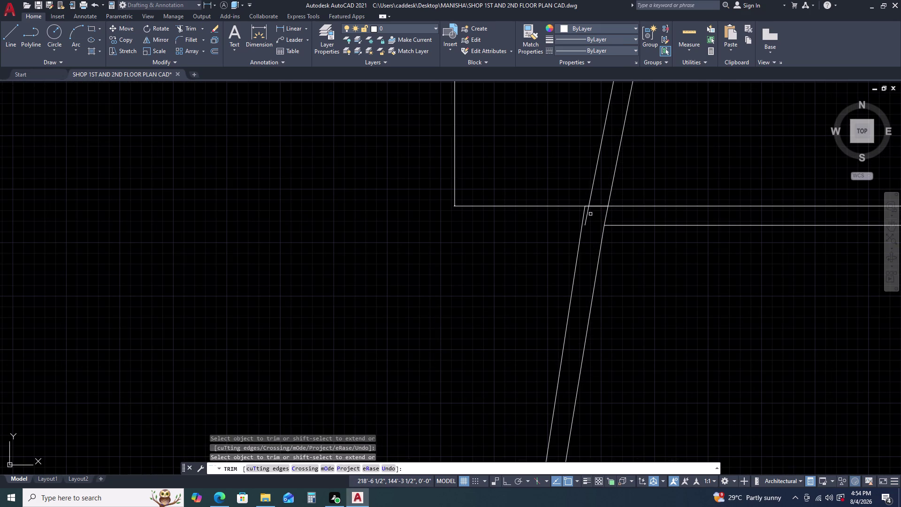
scroll(down, 3)
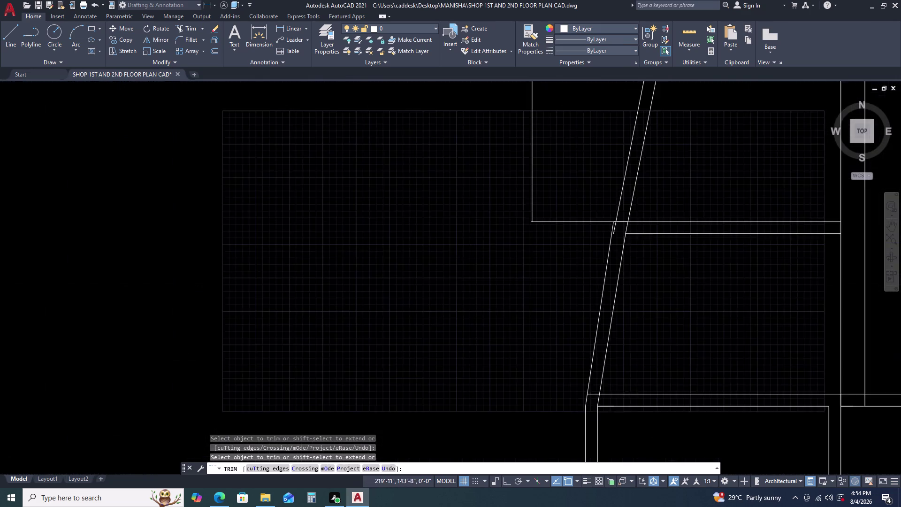
key(Escape)
scroll(up, 3)
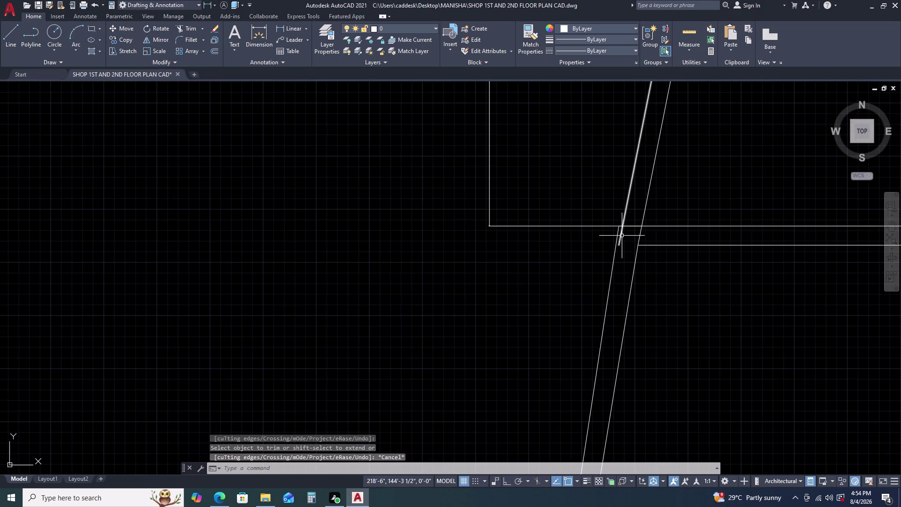
click(619, 233)
Undo eleven recent edits: the trims, extension, erasure and grip endpoint adjustments.
scroll(down, 3)
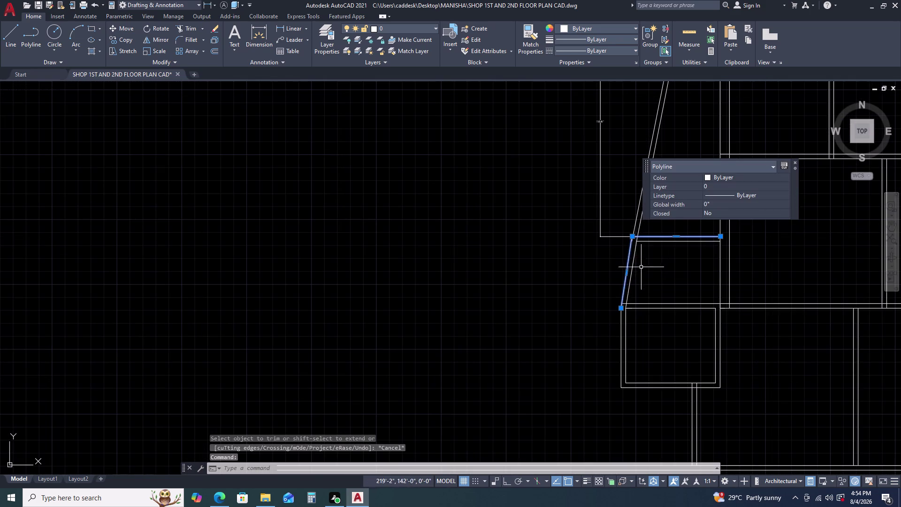
key(Escape)
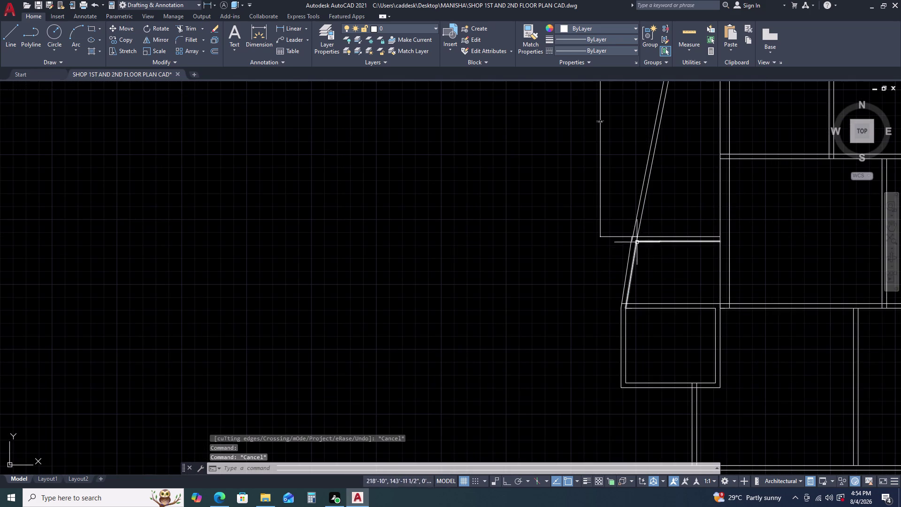
scroll(up, 3)
key(ctrl+z)
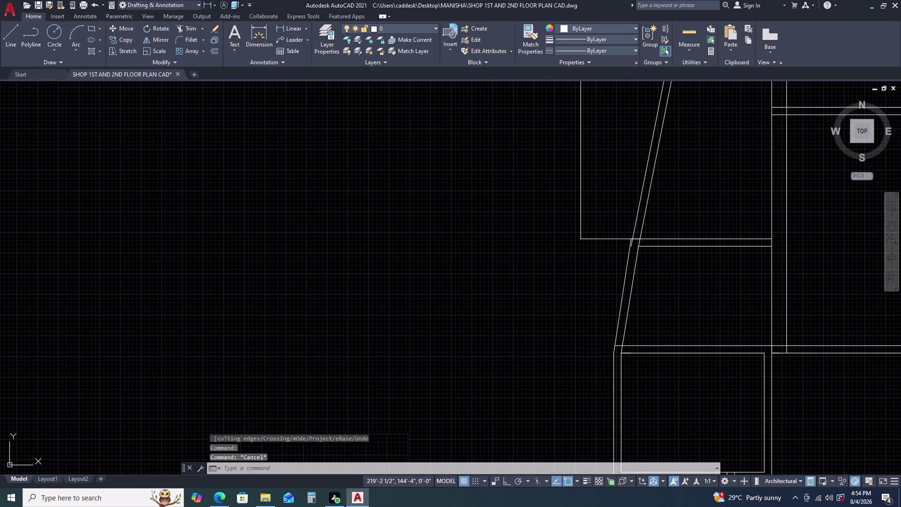
key(ctrl+z)
scroll(down, 3)
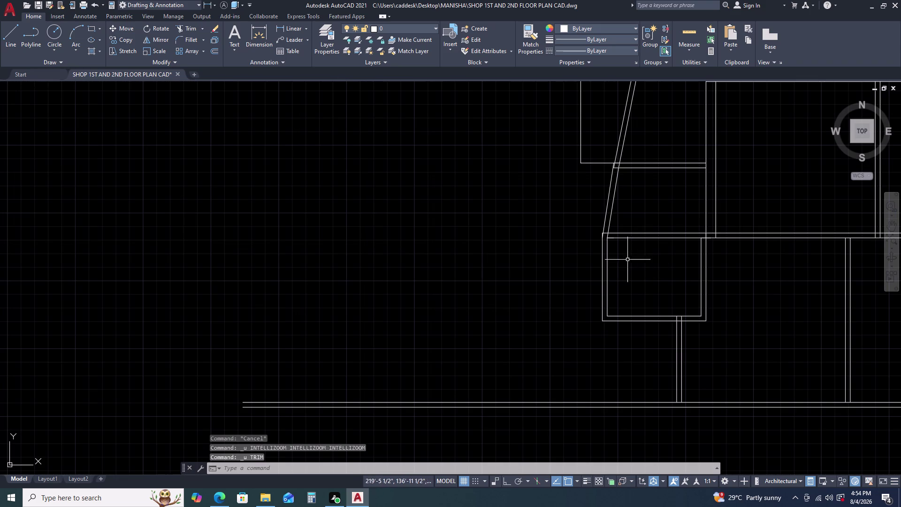
key(ctrl+z)
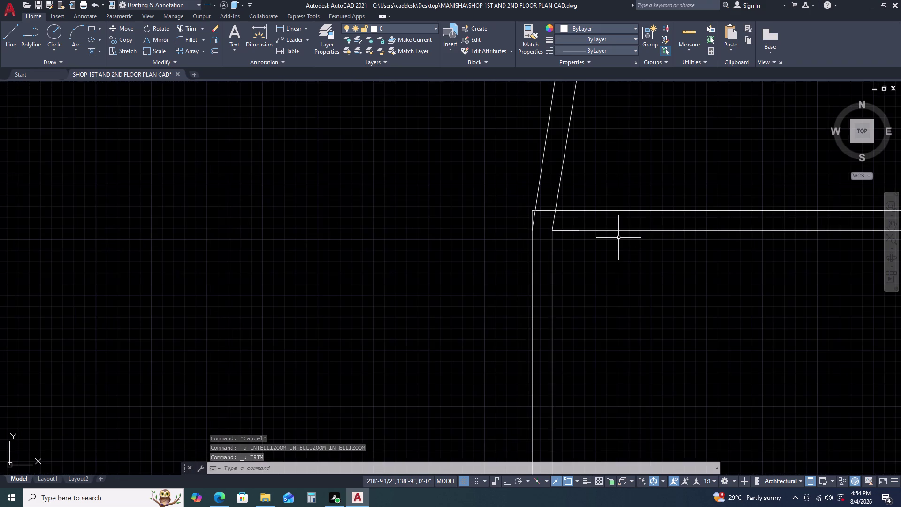
key(ctrl+z)
key(ctrl+z)
key(ctrl+z)
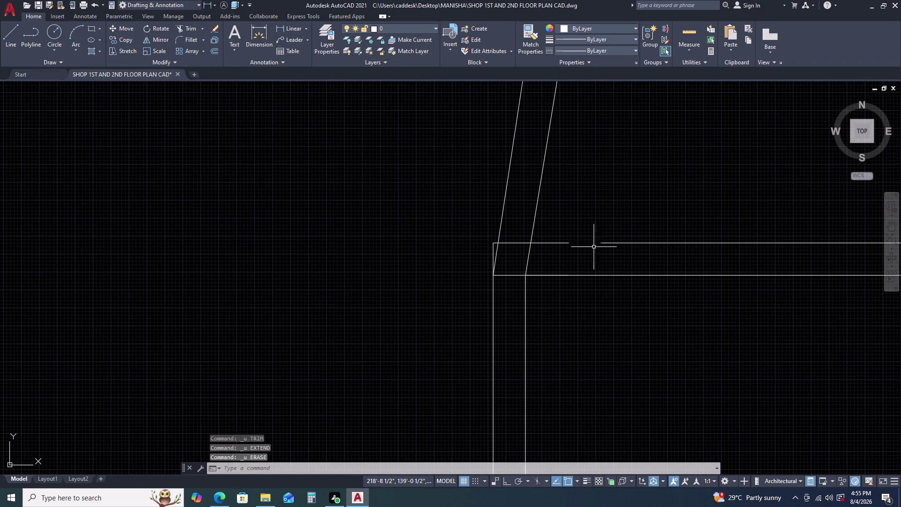
key(ctrl+z)
key(ctrl+z)
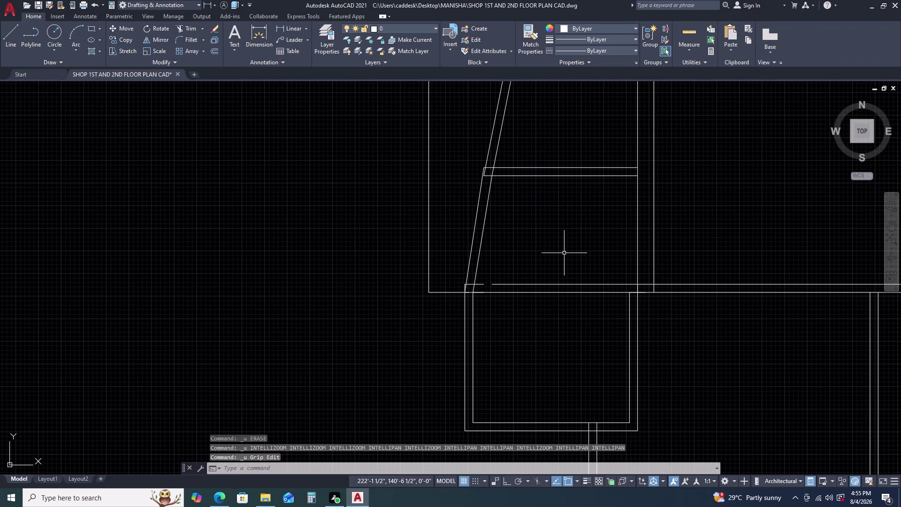
key(ctrl+z)
key(ctrl+z)
key(ctrl+z)
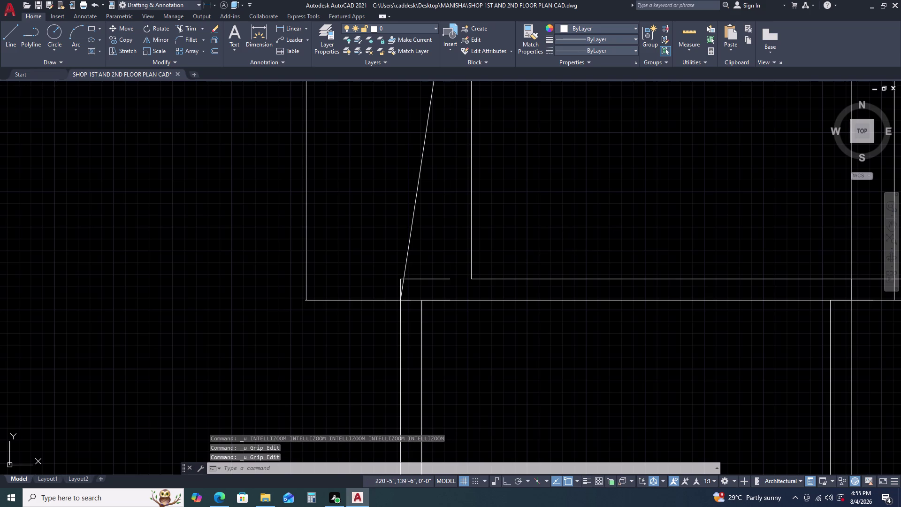
scroll(down, 3)
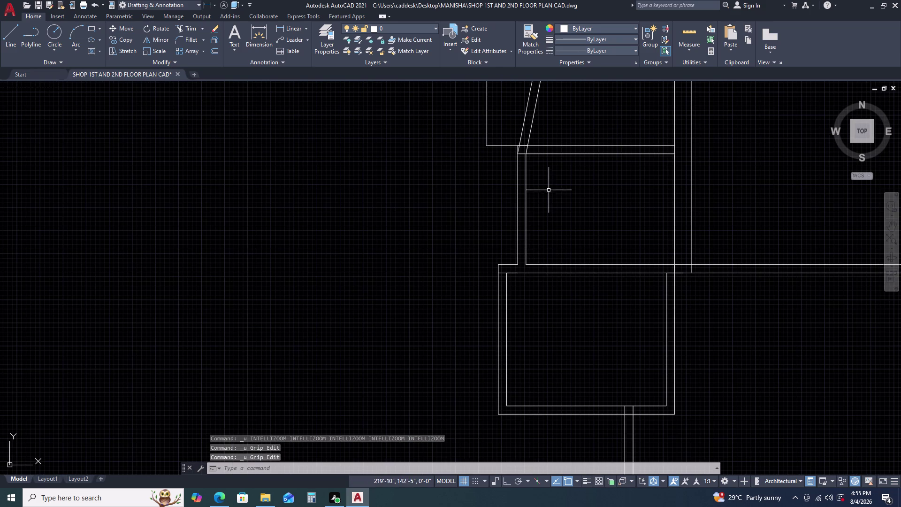
scroll(up, 3)
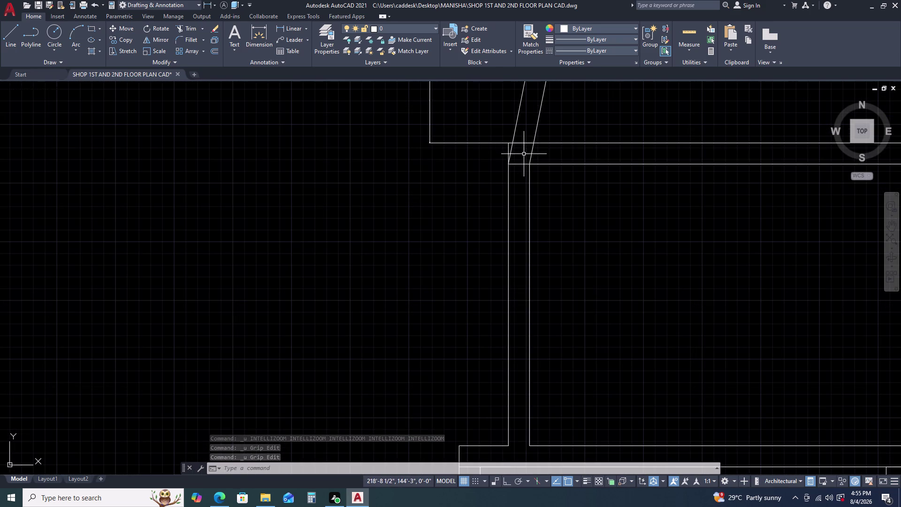
Start stretching the slanted wall line's lower endpoint, cancel it, and pan to the column box.
click(533, 154)
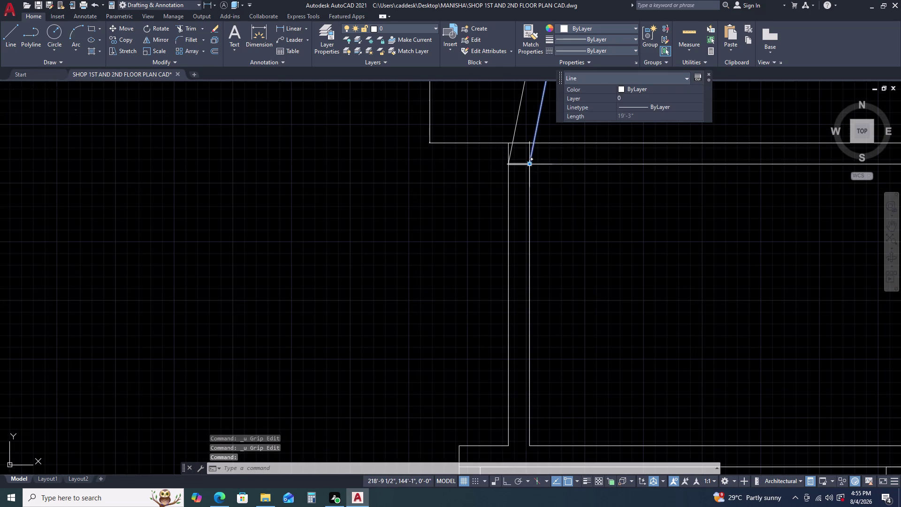
click(528, 163)
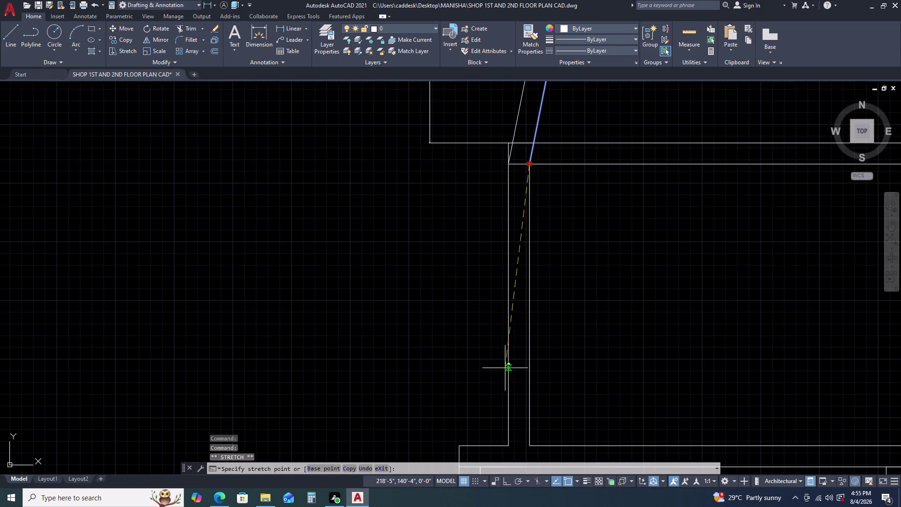
key(Escape)
key(Escape)
middle_drag(543, 294, 543, 282)
middle_click(544, 280)
scroll(down, 3)
scroll(down, 3)
scroll(up, 3)
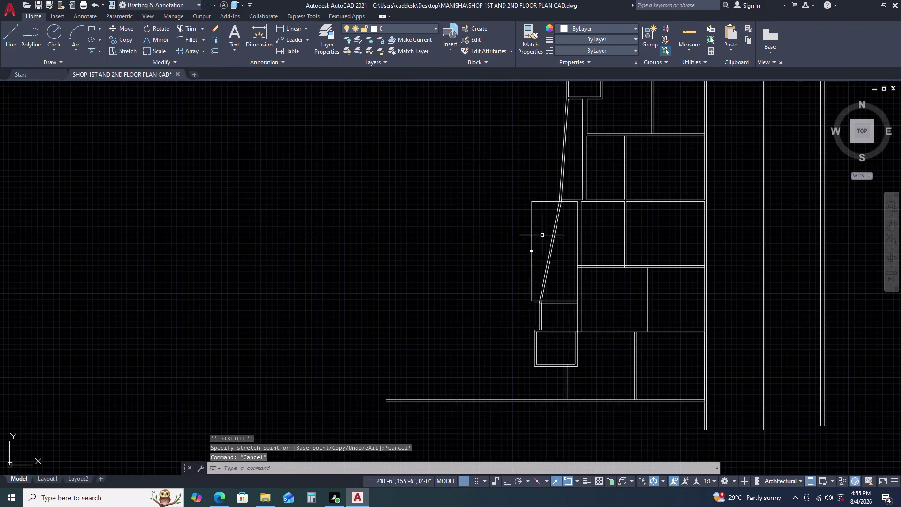
scroll(up, 3)
scroll(up, 3)
scroll(down, 3)
scroll(up, 3)
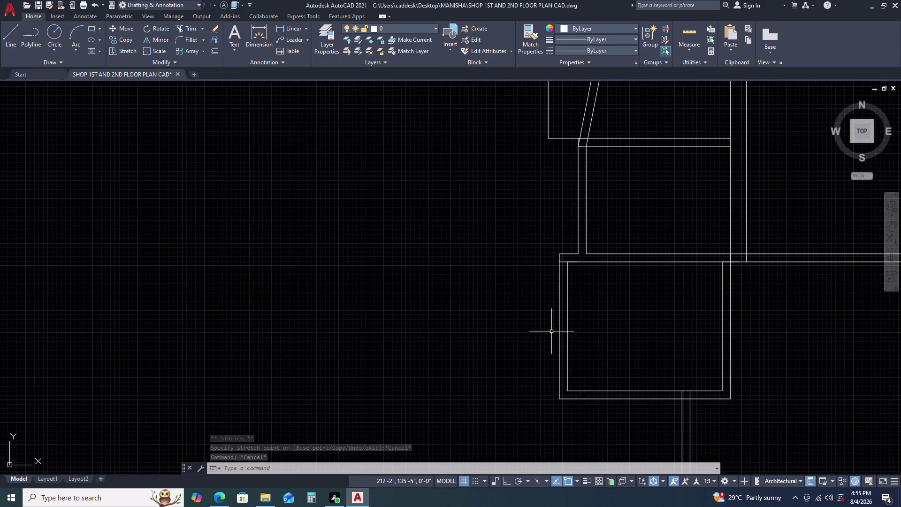
middle_drag(562, 323, 562, 276)
Select the wall polyline above the column box and pan to the slanted wall.
click(602, 160)
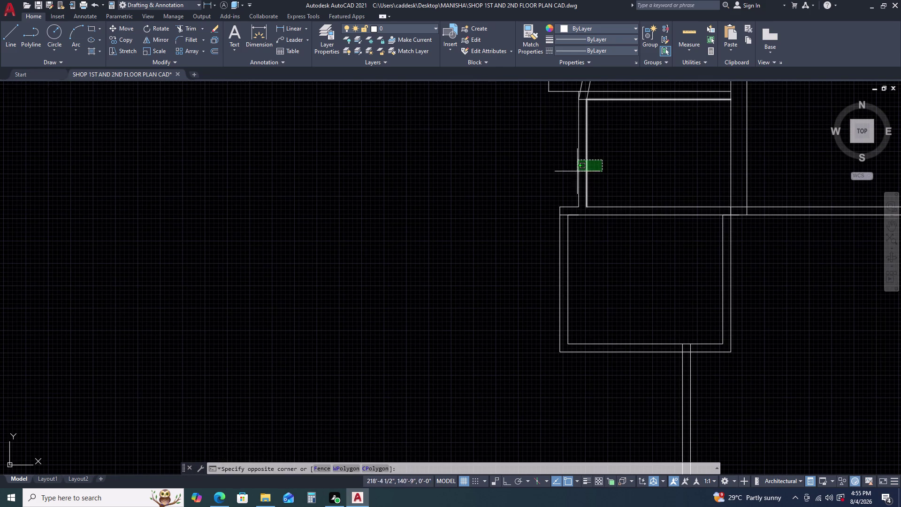
key(Escape)
click(578, 188)
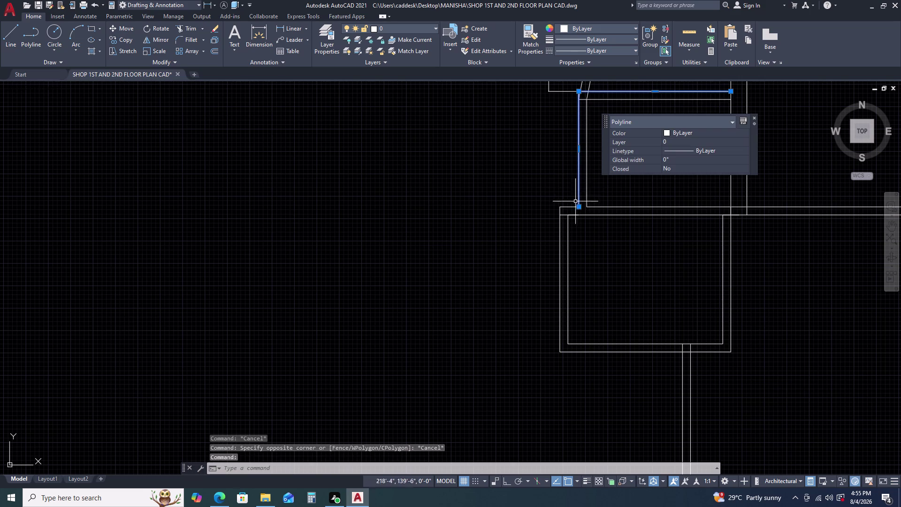
scroll(up, 3)
scroll(down, 3)
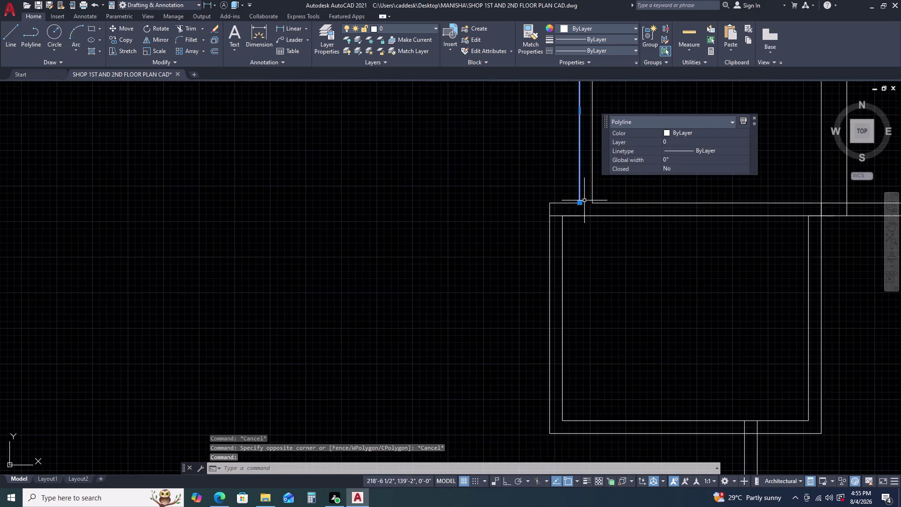
middle_drag(585, 200, 506, 282)
middle_click(502, 297)
scroll(down, 3)
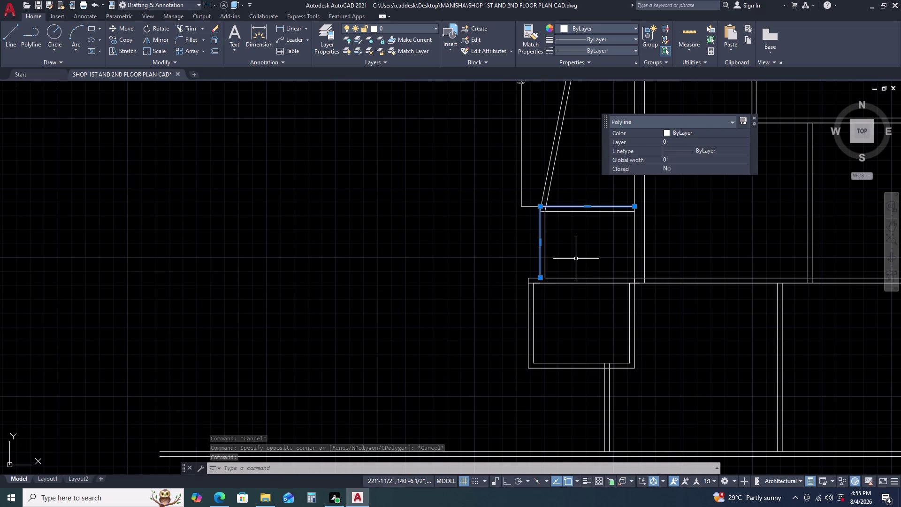
Try exploding the wall polyline twice, undo both, then delete the corner wall polyline.
key(x)
key(space)
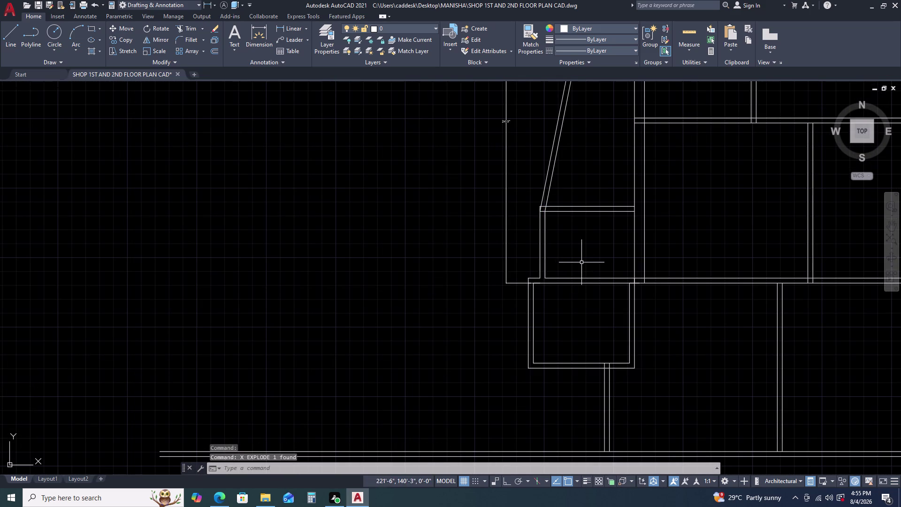
key(Escape)
key(ctrl+z)
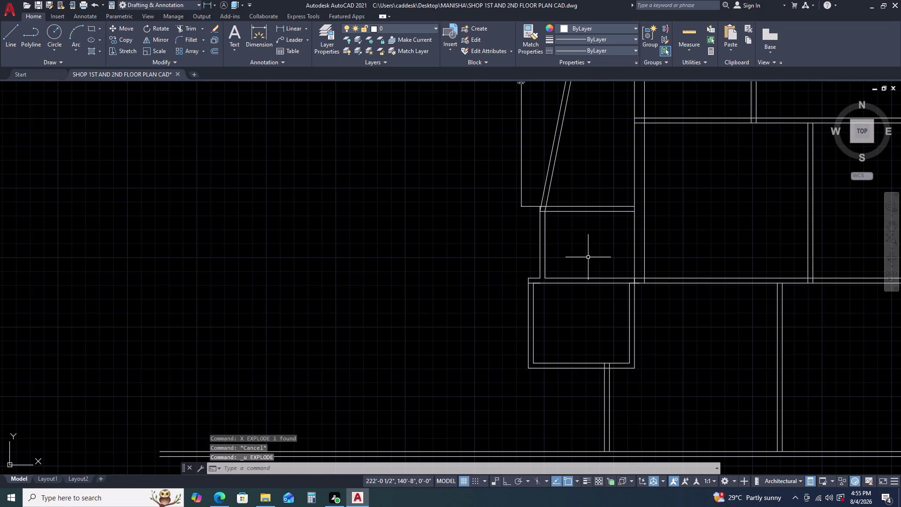
click(539, 254)
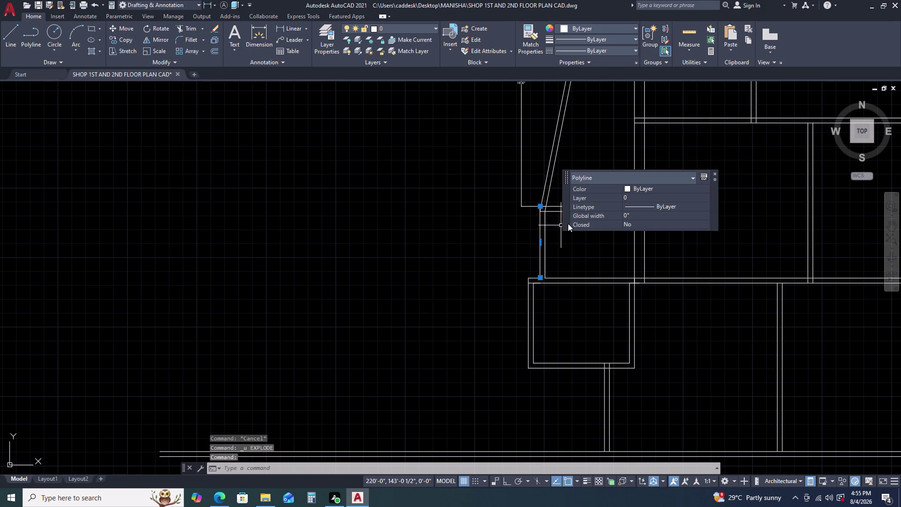
key(x)
key(space)
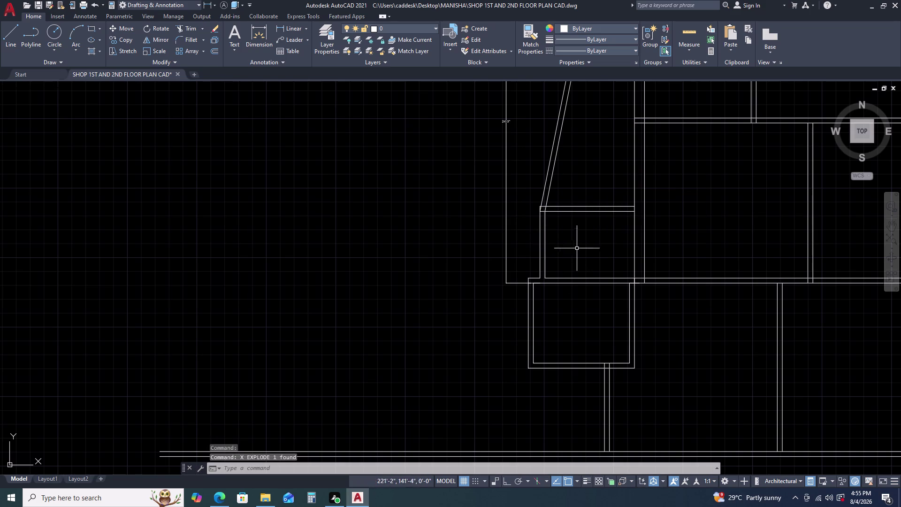
key(ctrl+z)
scroll(up, 3)
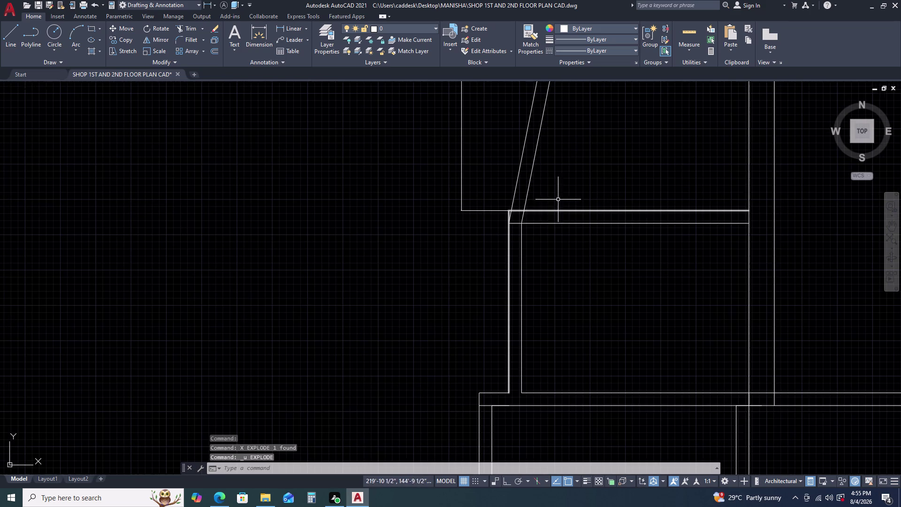
click(510, 235)
click(497, 248)
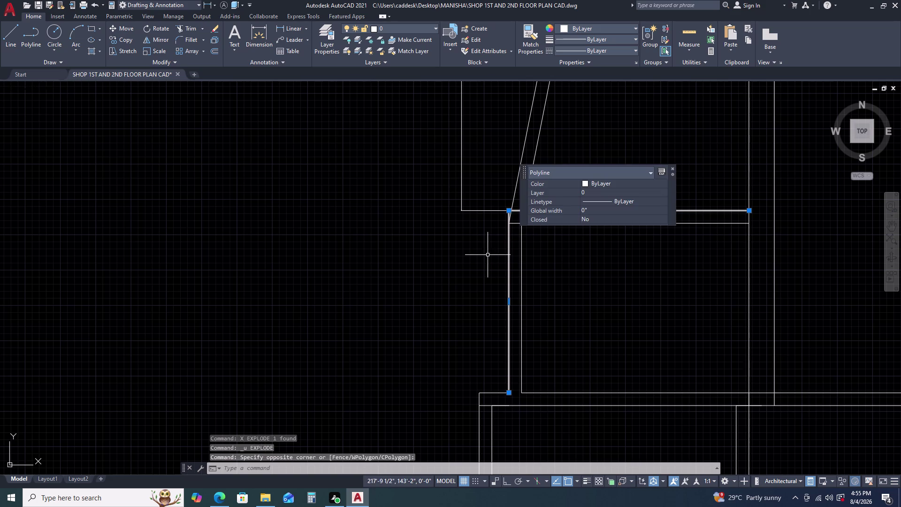
key(Delete)
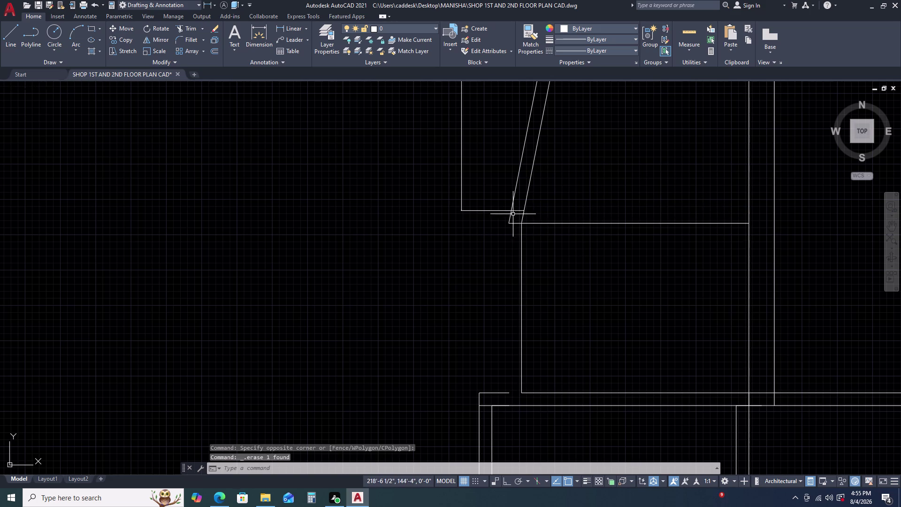
Offset the remaining corner wall polyline by 4.5 inches.
scroll(up, 3)
drag(594, 239, 591, 244)
click(572, 275)
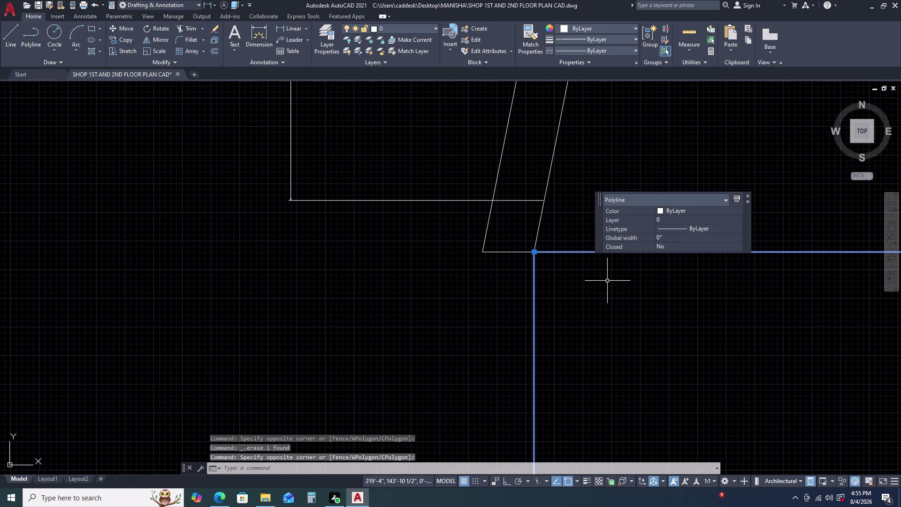
text(O)
key(space)
text(4.)
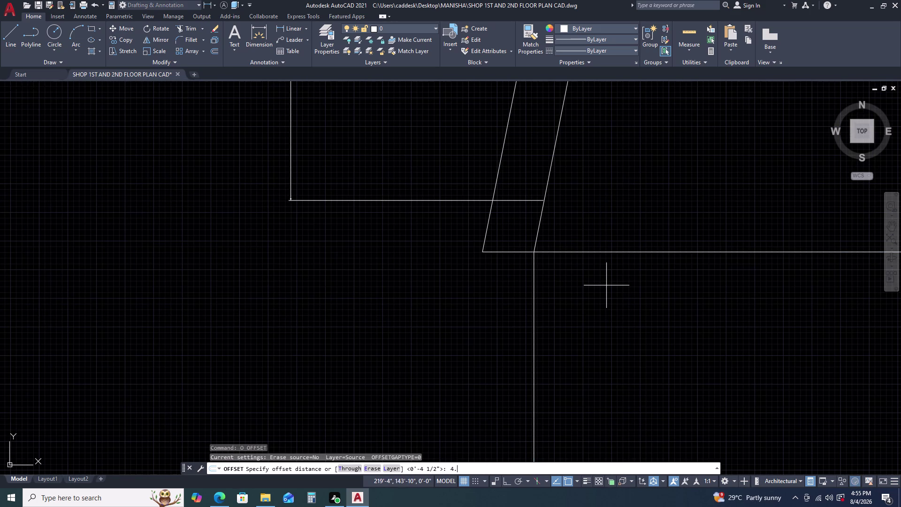
text(5)
key(Return)
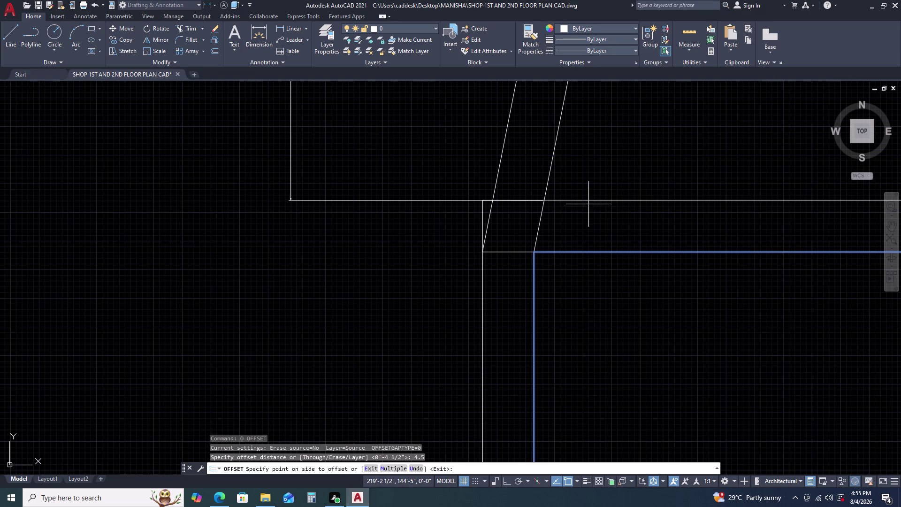
click(588, 204)
key(Escape)
Explode the wall outline into separate lines.
scroll(down, 3)
double_click(567, 233)
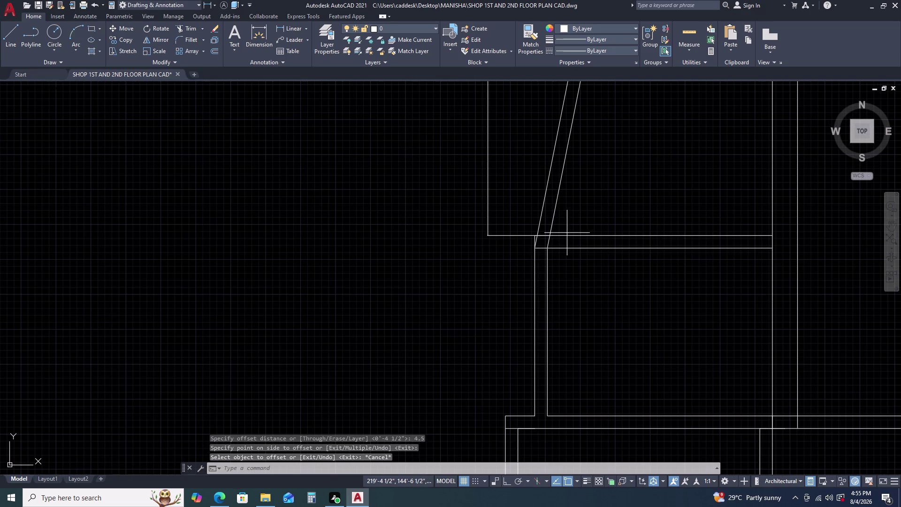
click(566, 240)
key(x)
key(space)
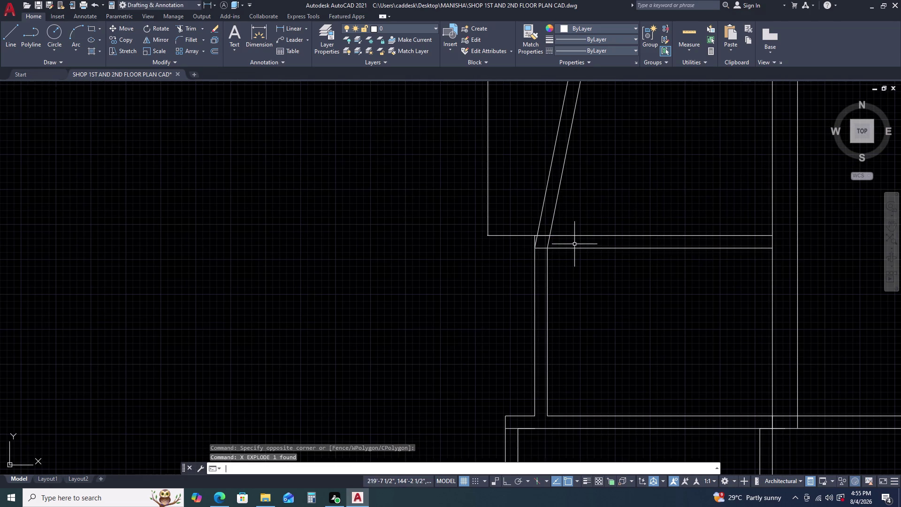
Stretch the inner vertical line's lower end onto the outer wall corner.
click(538, 277)
click(532, 281)
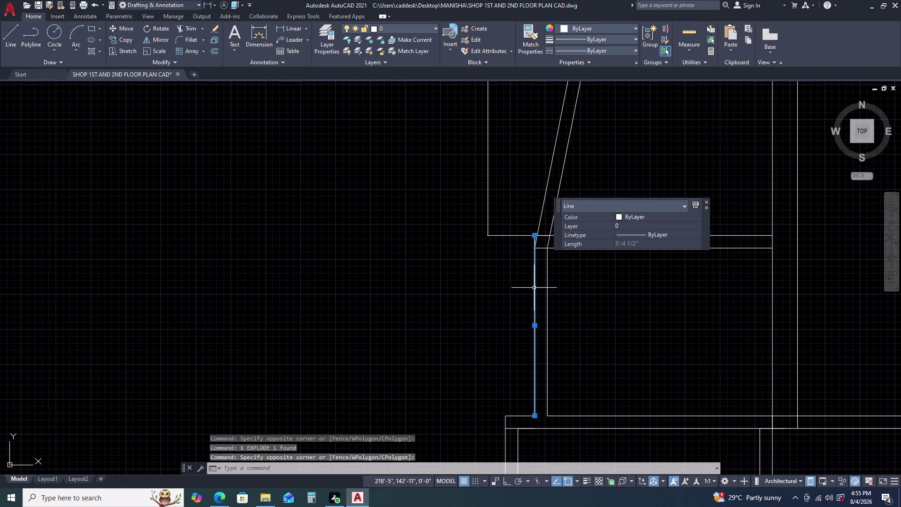
middle_drag(549, 323, 540, 228)
middle_click(538, 217)
click(527, 319)
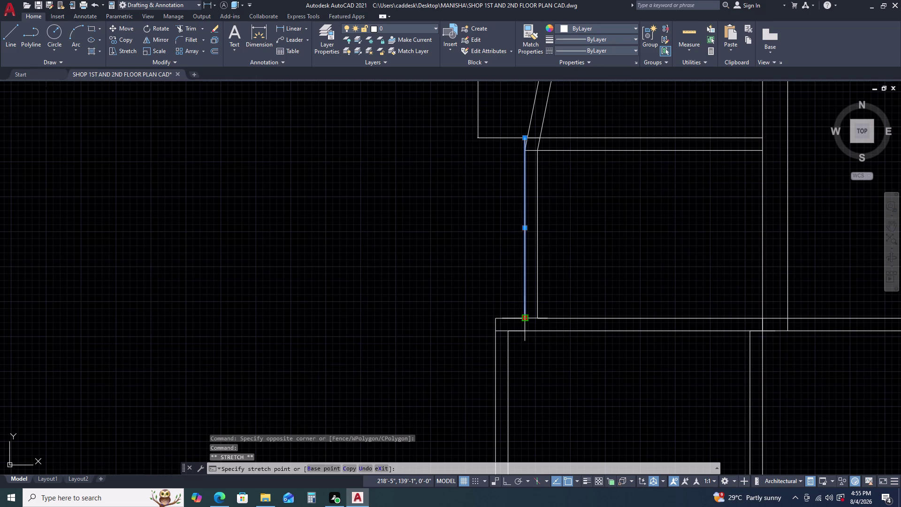
double_click(495, 333)
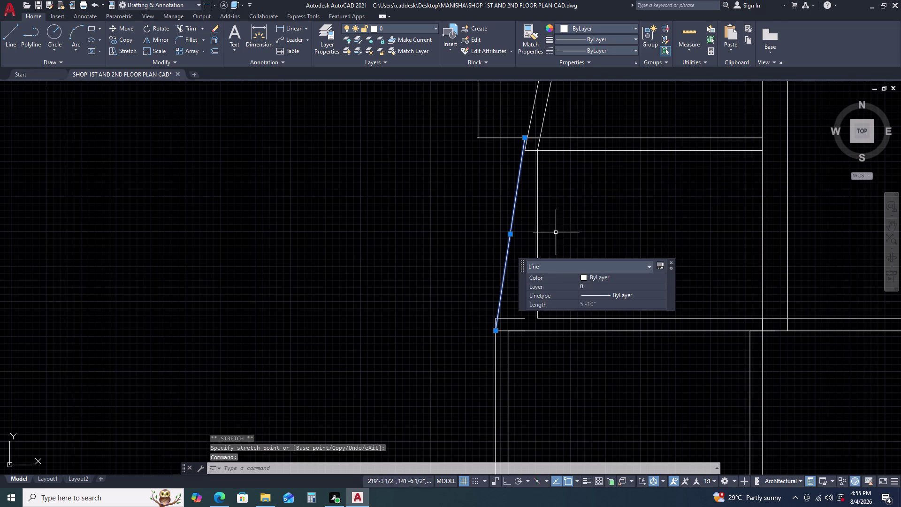
middle_drag(562, 223, 557, 181)
key(Escape)
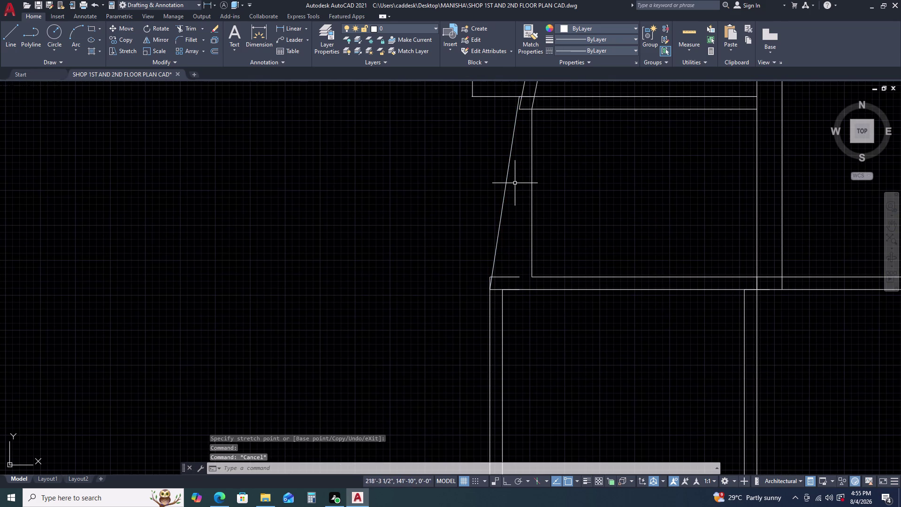
Stretch the inner outline's bottom corner onto the slanted wall's base.
double_click(515, 183)
click(492, 197)
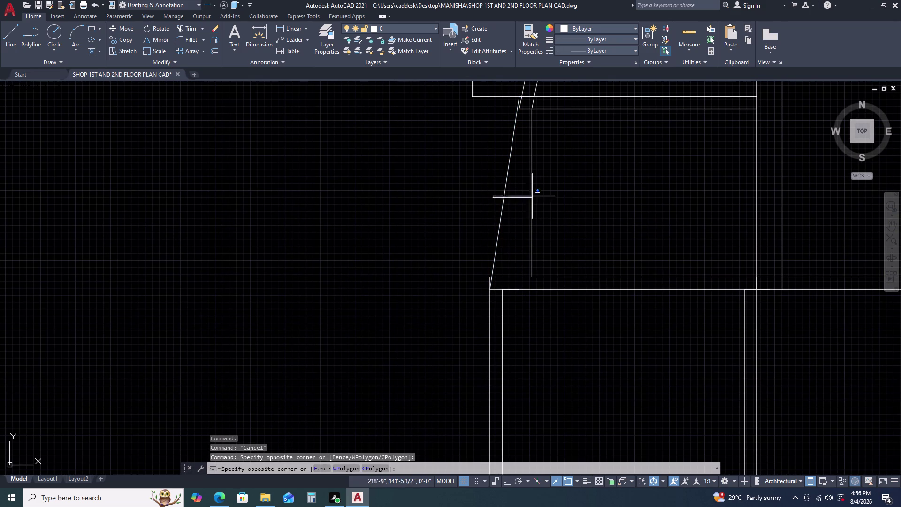
click(522, 236)
click(539, 229)
drag(538, 228, 535, 229)
click(529, 237)
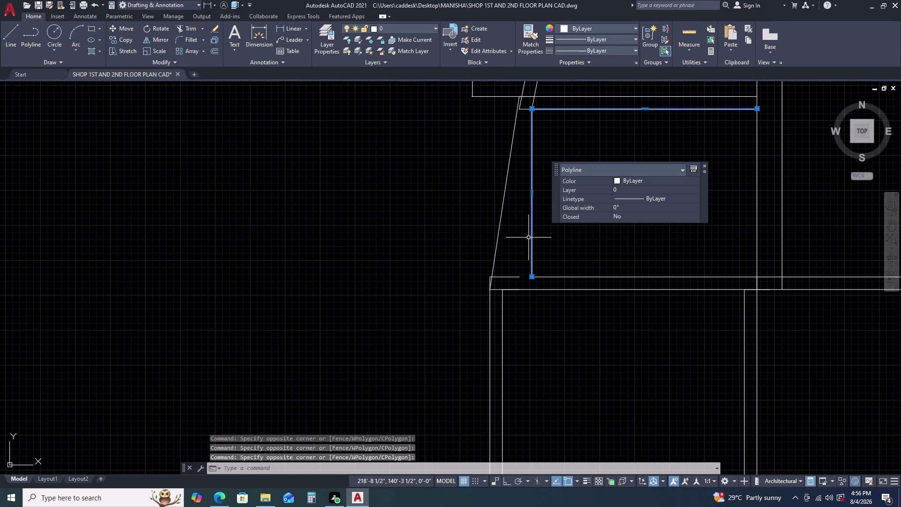
click(531, 276)
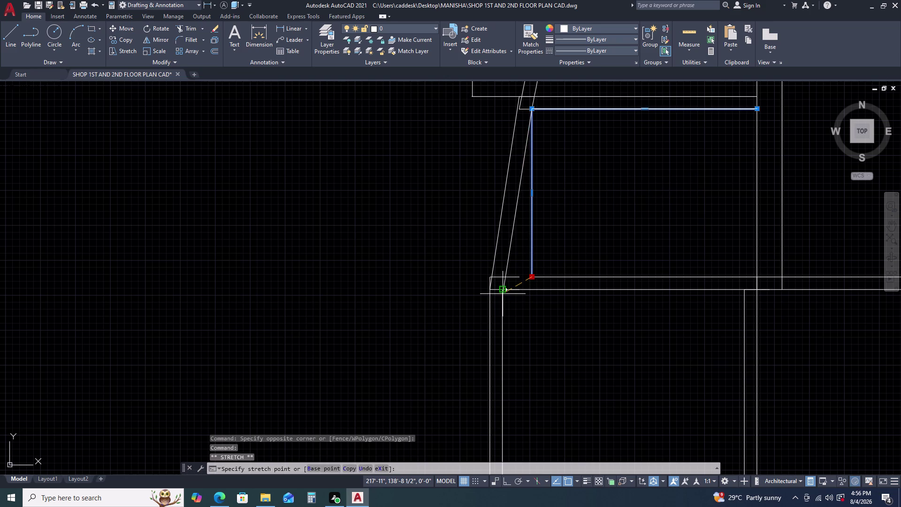
click(503, 294)
key(Escape)
Pan to the upper junction and start TRIM.
middle_drag(526, 244, 506, 282)
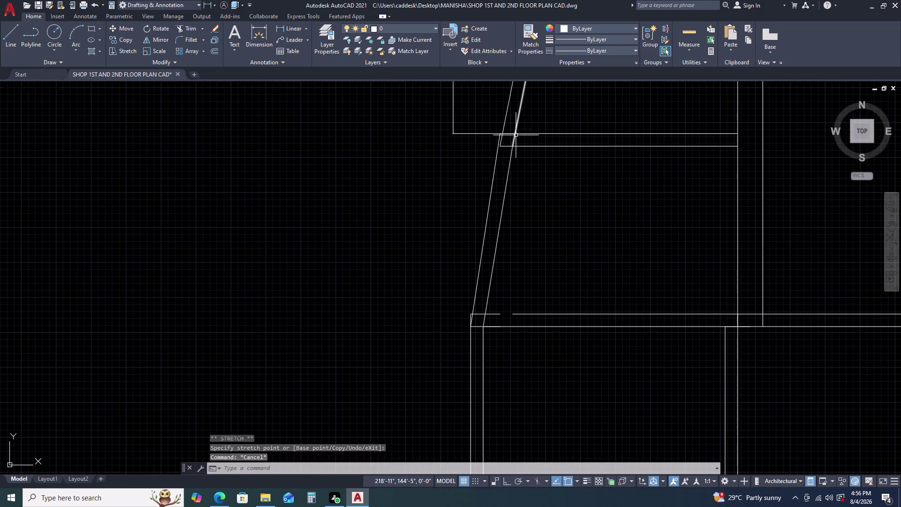
scroll(up, 3)
middle_drag(532, 156, 506, 224)
middle_click(505, 229)
text(TR)
key(space)
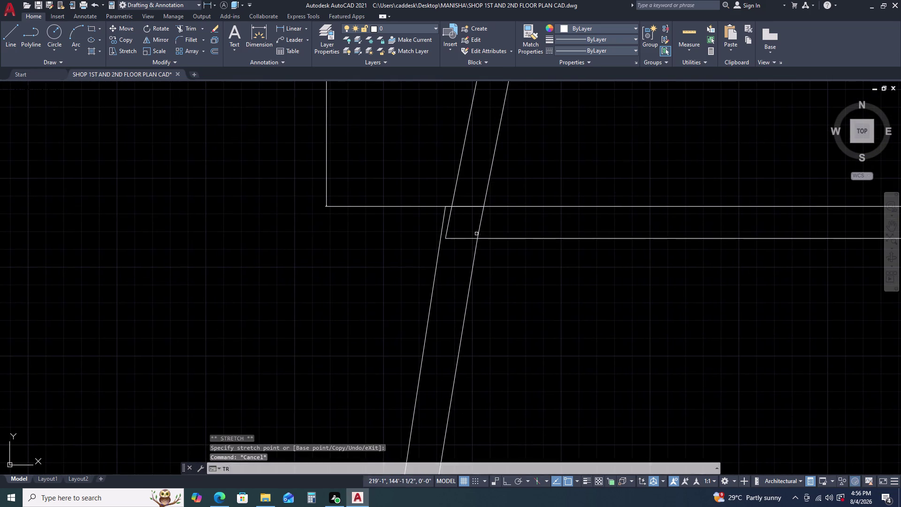
Trim three overlapping line ends at the upper junction.
click(457, 235)
click(448, 257)
click(449, 217)
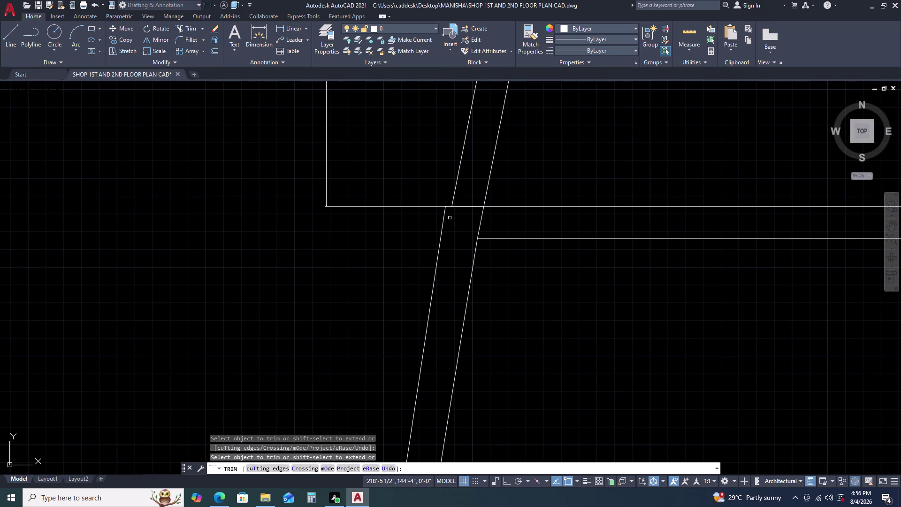
scroll(down, 3)
key(Escape)
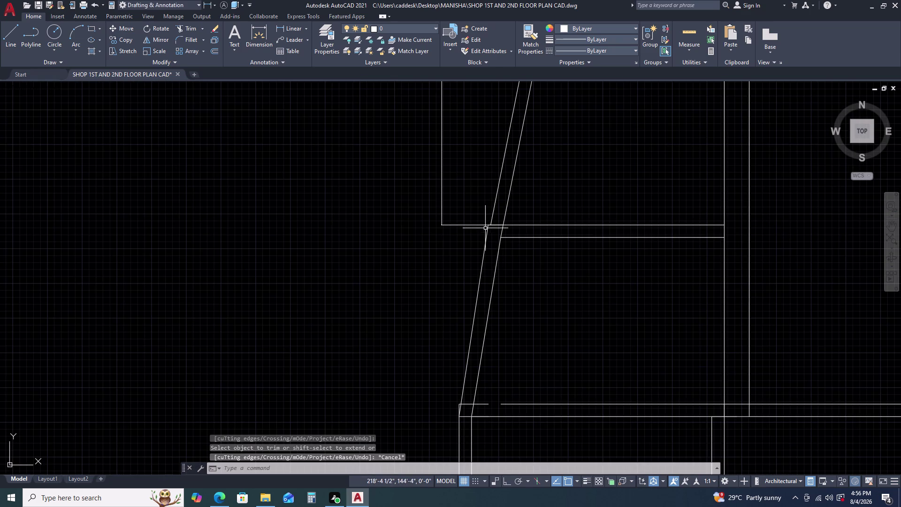
scroll(up, 3)
Stretch the slanted wall line's top end onto the wall corner.
click(498, 248)
click(474, 240)
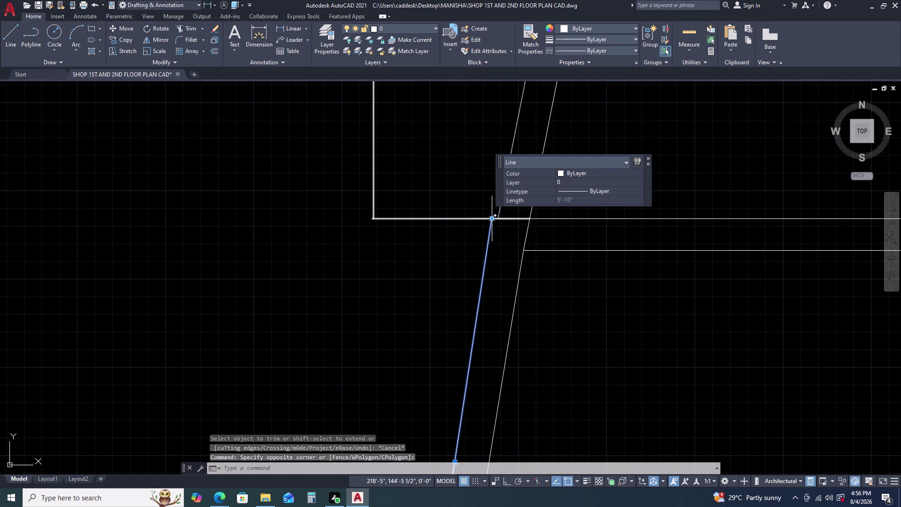
click(493, 219)
click(500, 218)
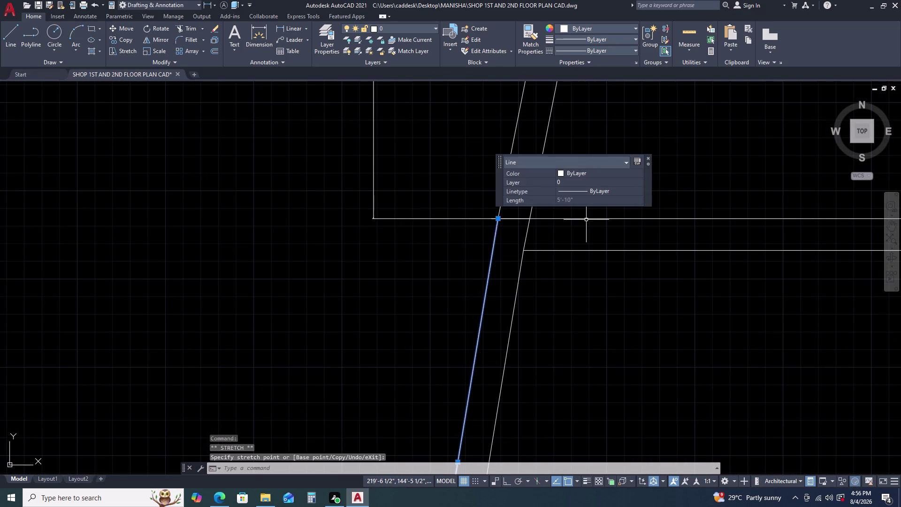
scroll(down, 3)
key(Escape)
Trim the stray segments at the lower junction with a fence line.
middle_drag(569, 299, 551, 202)
scroll(up, 3)
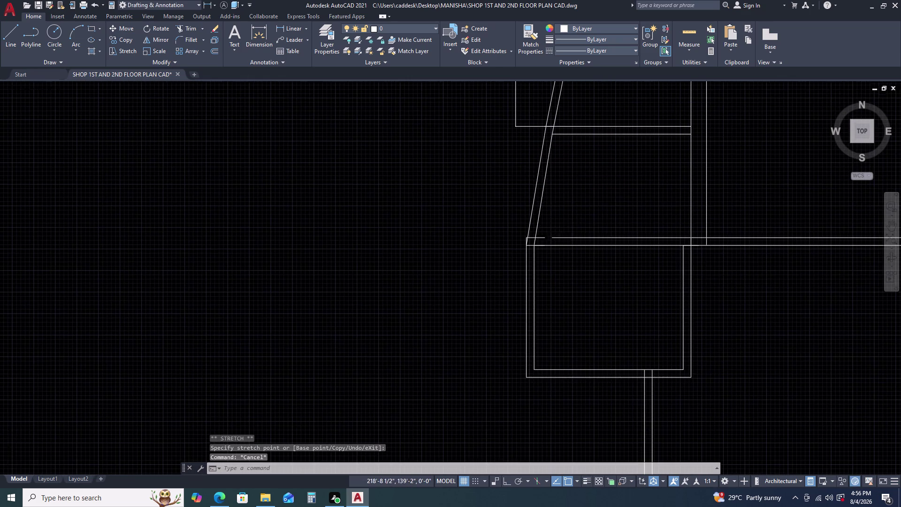
scroll(up, 3)
middle_drag(545, 241, 535, 178)
text(TR)
key(space)
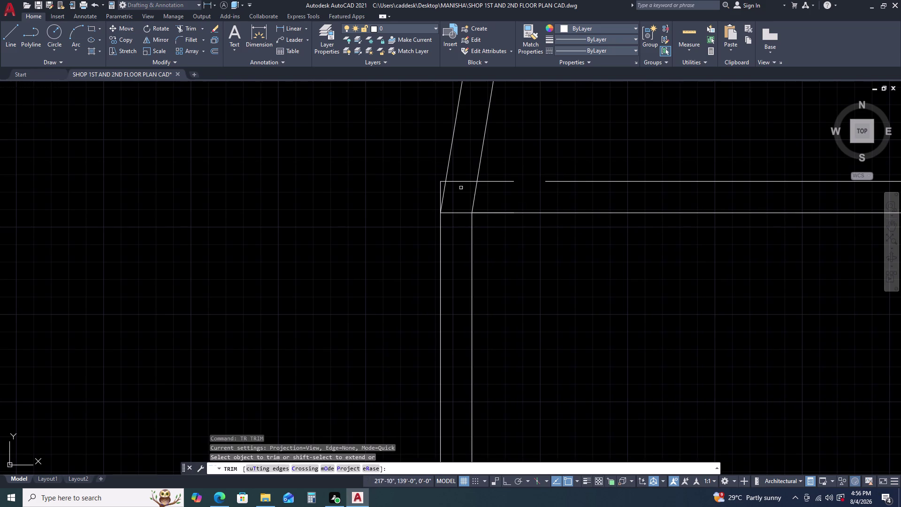
scroll(up, 3)
click(439, 152)
click(415, 217)
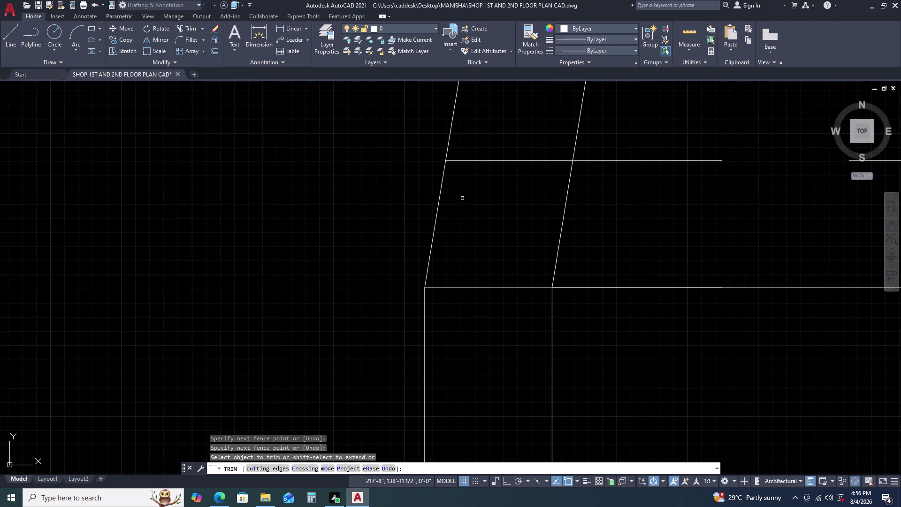
scroll(down, 3)
middle_drag(772, 165, 645, 177)
middle_drag(638, 180, 631, 182)
key(Escape)
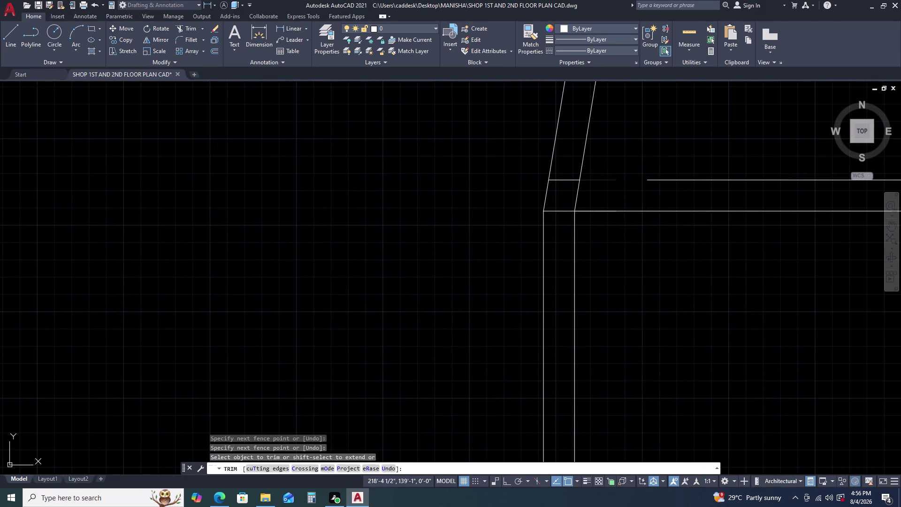
Delete the leftover short line at the junction.
click(615, 167)
click(605, 198)
key(Delete)
scroll(down, 3)
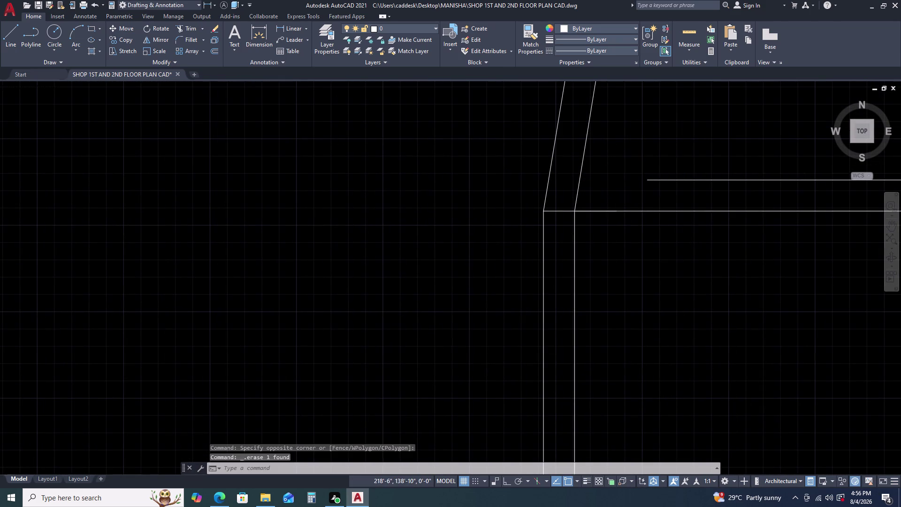
scroll(down, 3)
Extend the horizontal wall line, then look around the column box.
key(e)
key(x)
key(space)
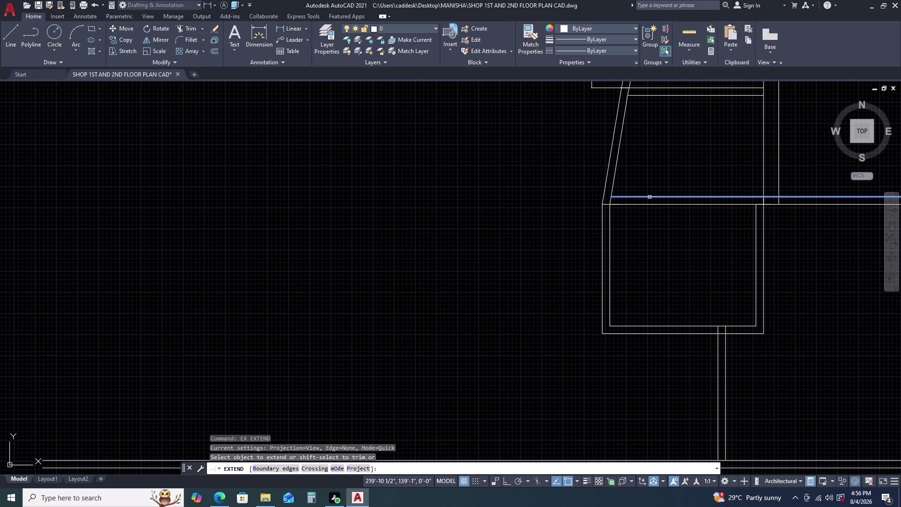
click(650, 197)
click(641, 195)
scroll(down, 3)
key(Escape)
middle_drag(703, 193, 643, 180)
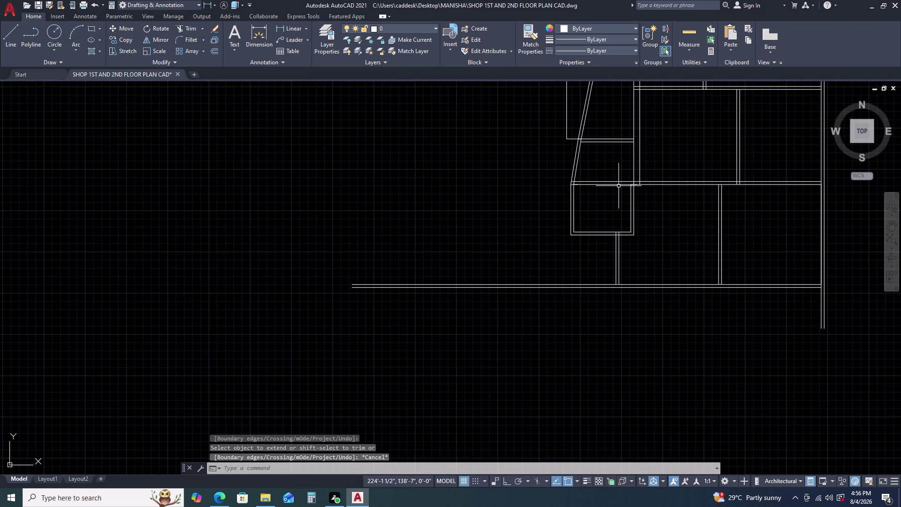
scroll(up, 3)
middle_drag(617, 185, 612, 157)
scroll(down, 3)
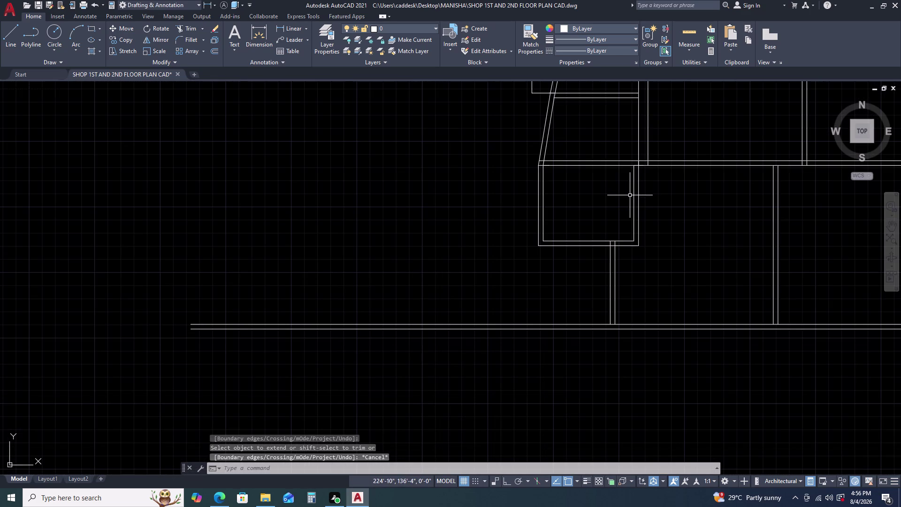
scroll(down, 3)
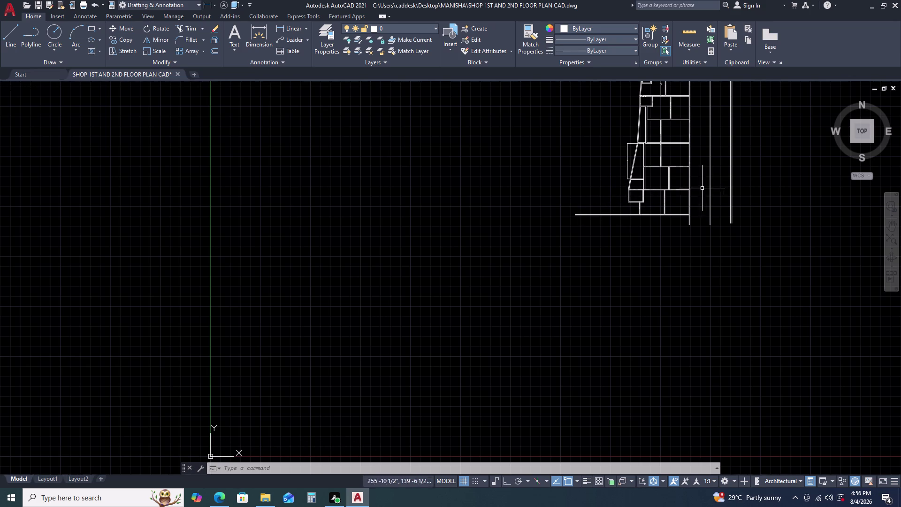
scroll(up, 3)
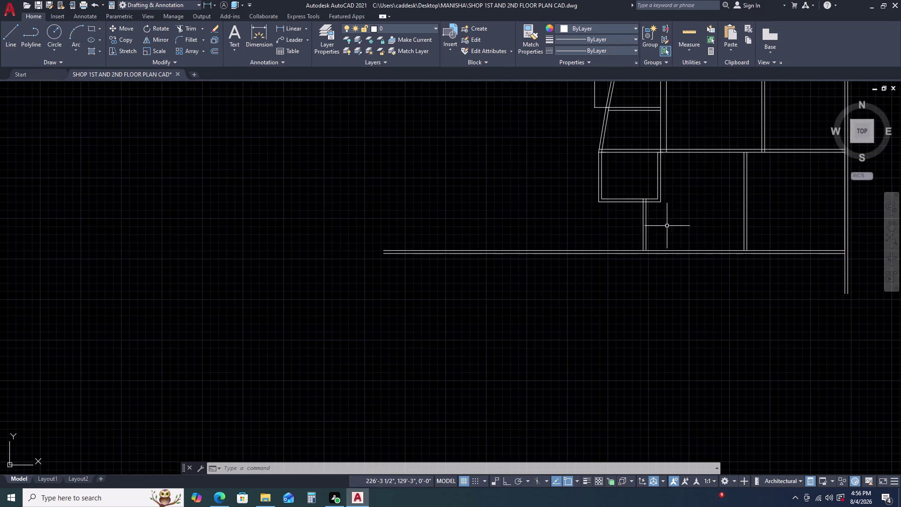
scroll(up, 3)
scroll(down, 3)
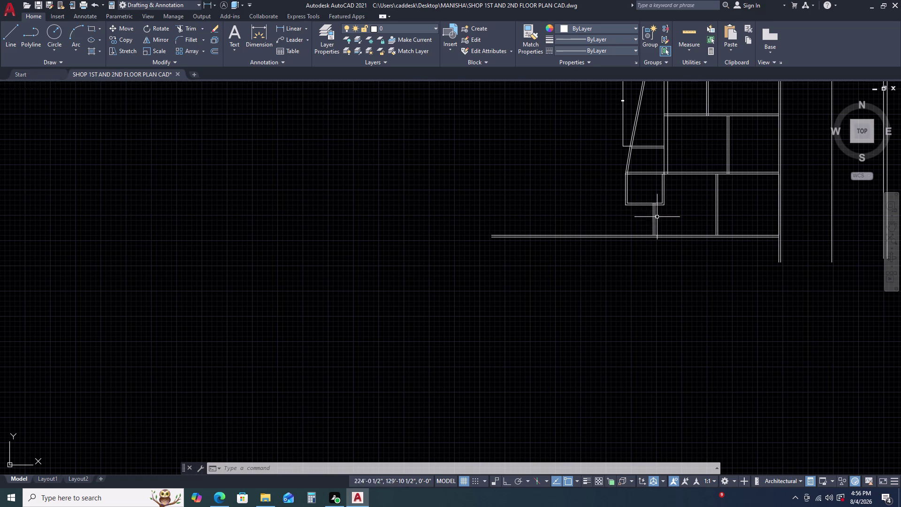
middle_drag(668, 227, 641, 222)
middle_click(638, 221)
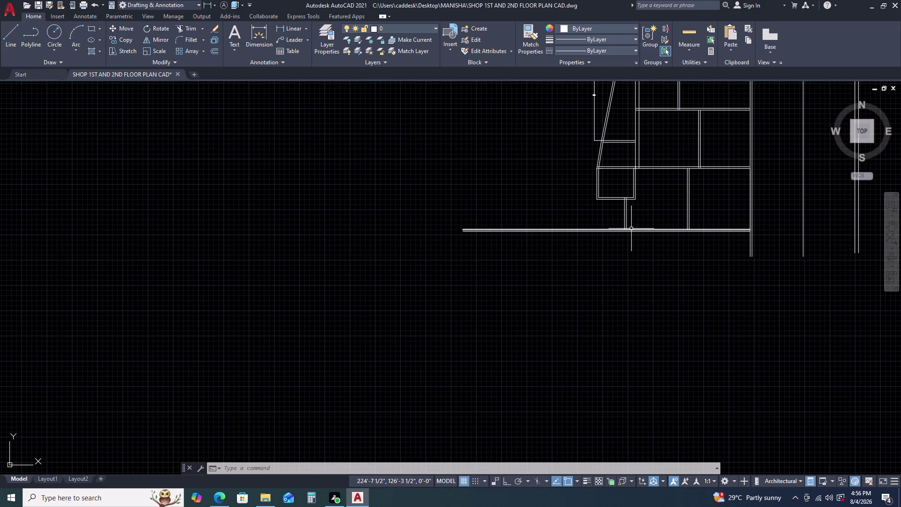
middle_drag(635, 246, 625, 211)
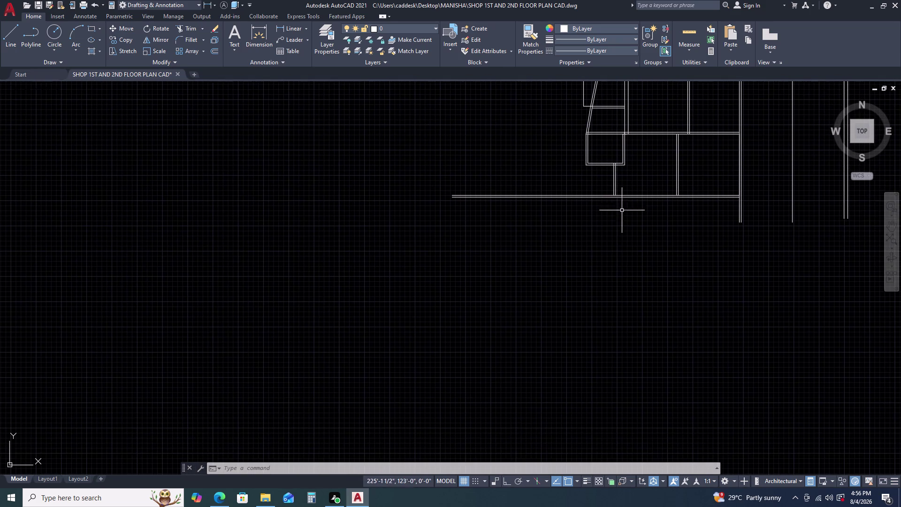
scroll(up, 3)
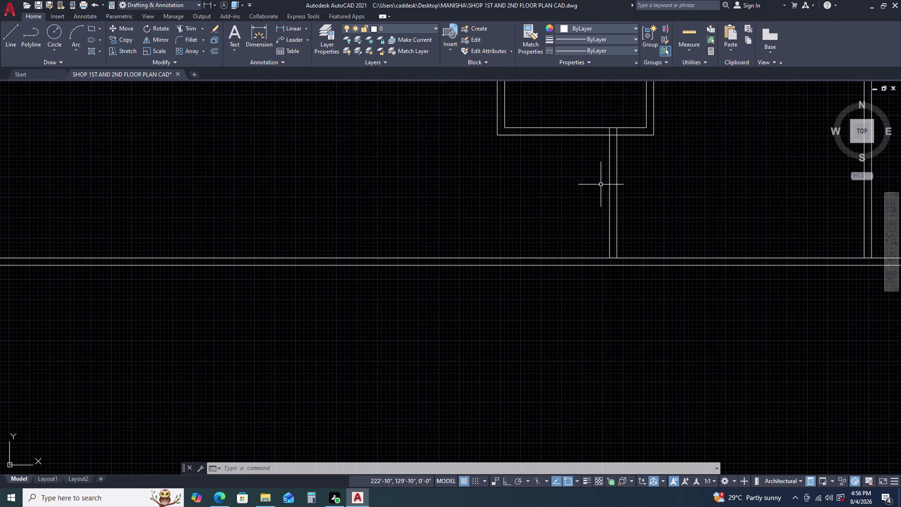
click(610, 178)
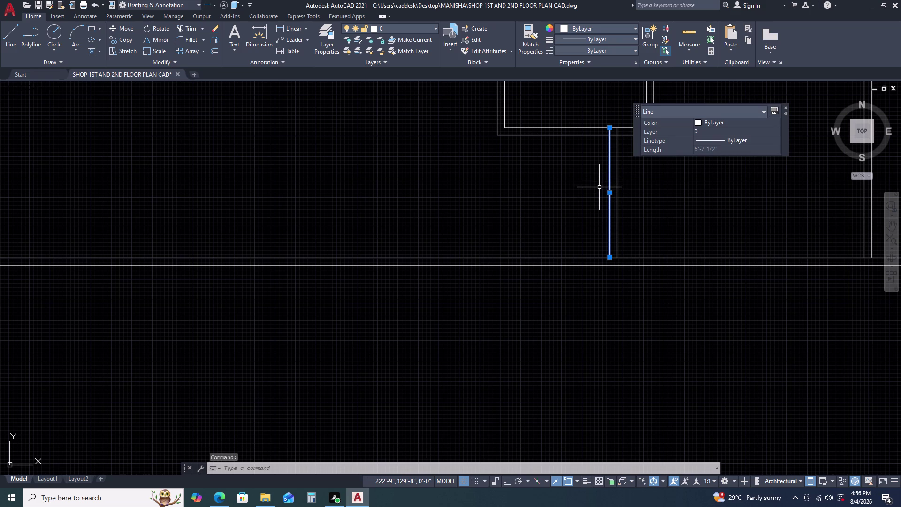
Start an offset at 6'6", cancel it, and select the short vertical wall line.
key(o)
key(space)
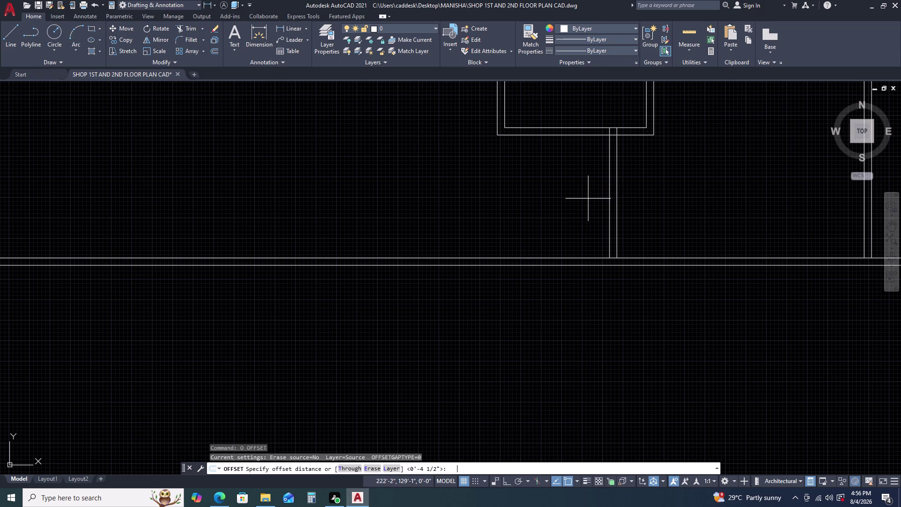
key(6)
key(apostrophe)
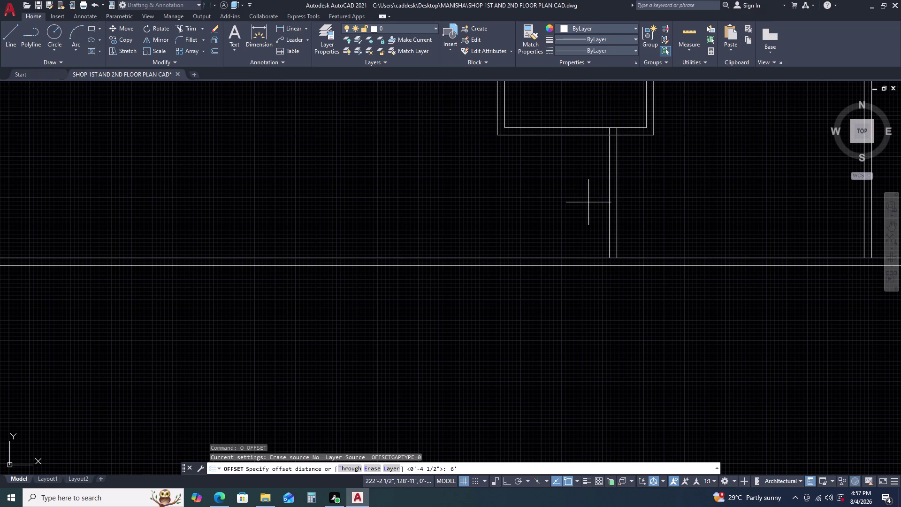
key(6)
key(Return)
click(581, 203)
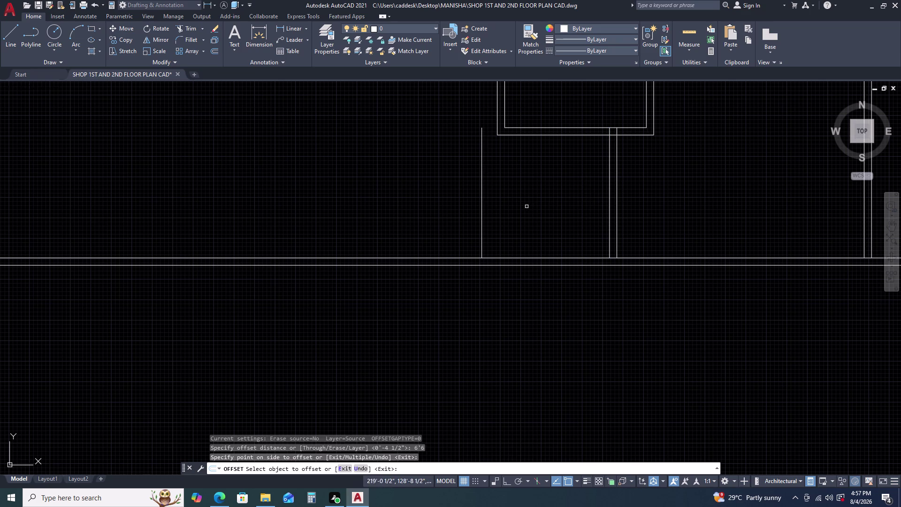
key(Escape)
drag(505, 191, 492, 194)
click(448, 196)
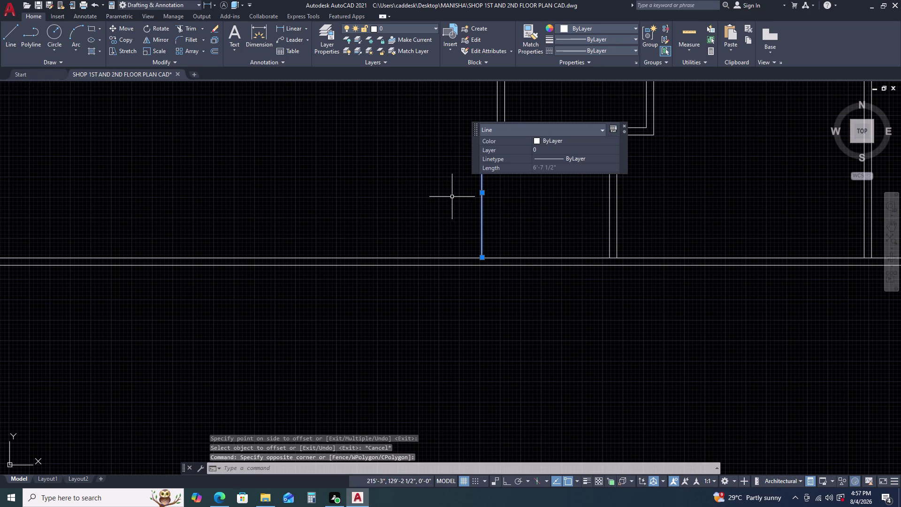
Offset the short vertical wall line by 4.5 inches.
text(O)
key(space)
key(4)
key(period)
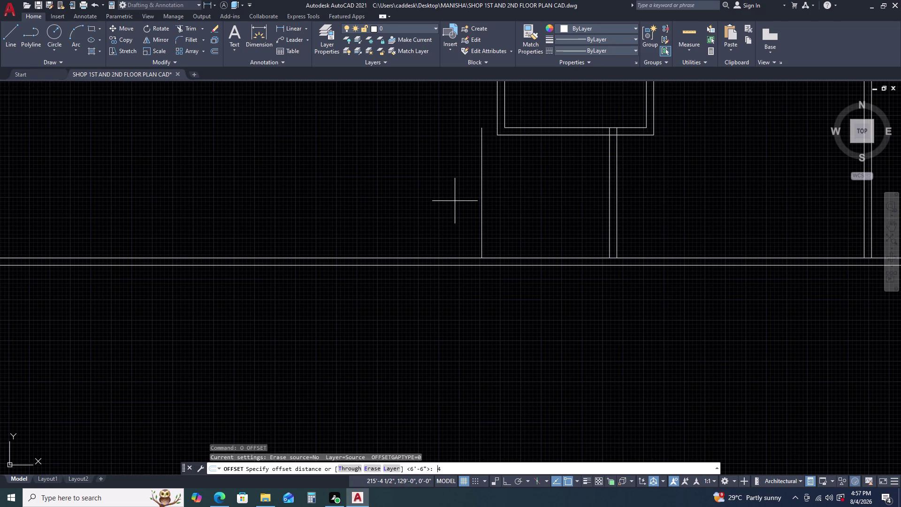
key(5)
key(Return)
click(446, 207)
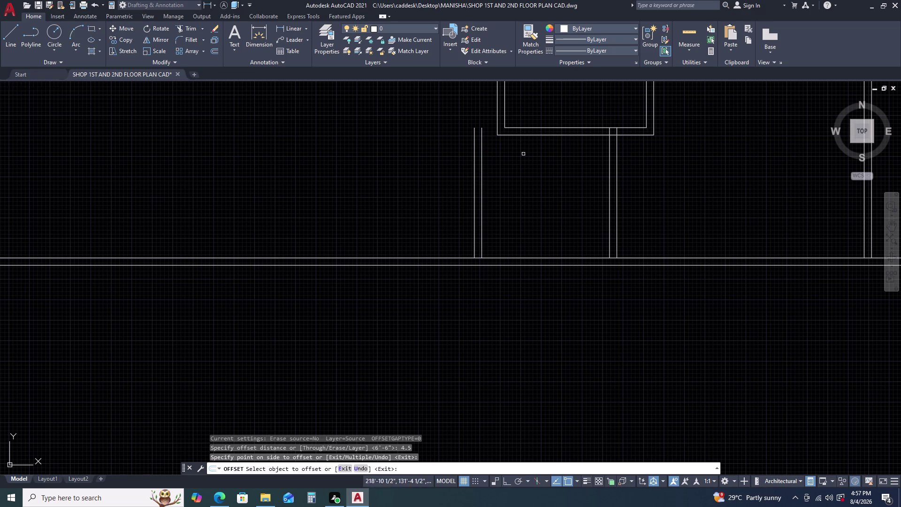
middle_click(539, 144)
middle_drag(538, 144, 523, 184)
key(Escape)
Navigate to the column box junction and begin a fillet on the box edge.
middle_drag(509, 215, 511, 173)
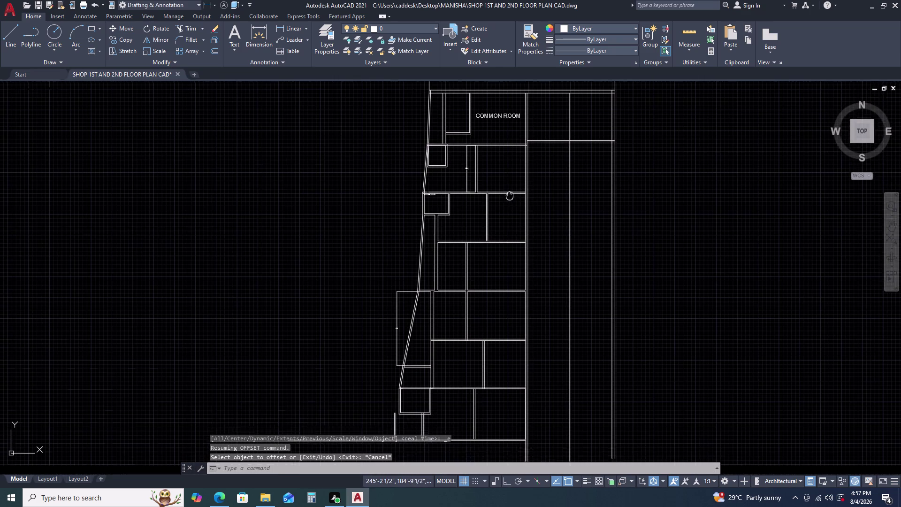
middle_drag(511, 173, 514, 155)
middle_click(477, 285)
middle_drag(477, 276, 498, 201)
middle_click(502, 194)
scroll(up, 3)
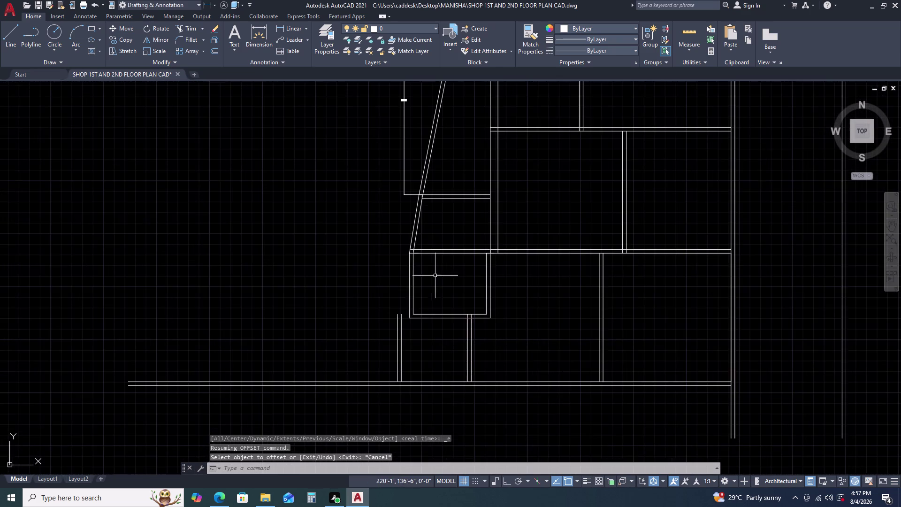
middle_drag(437, 275, 455, 195)
scroll(up, 3)
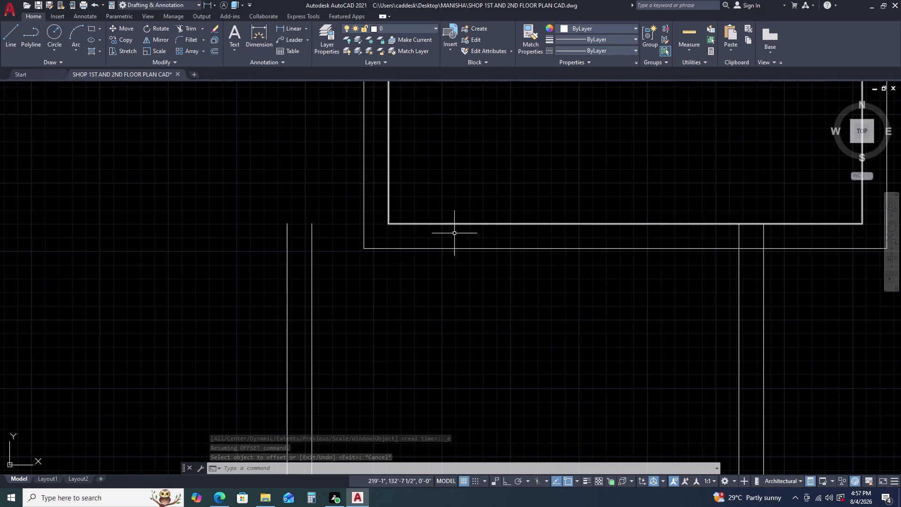
key(f)
key(space)
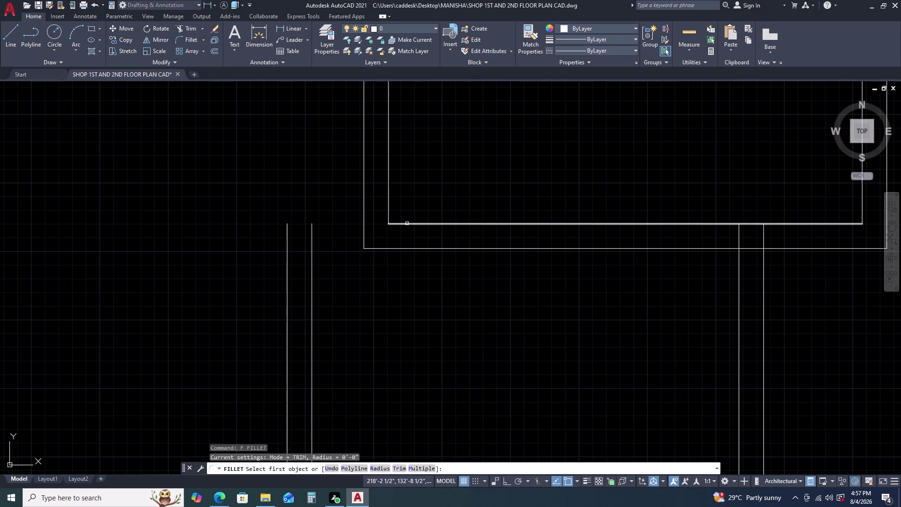
click(407, 223)
Undo the last two corner joins and pan up to the column box above the wall.
click(285, 240)
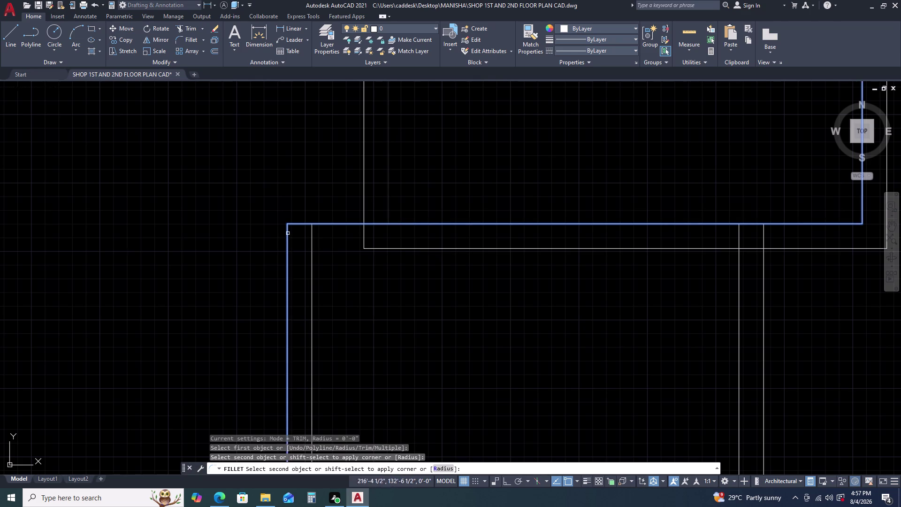
click(288, 233)
scroll(down, 3)
scroll(down, 3)
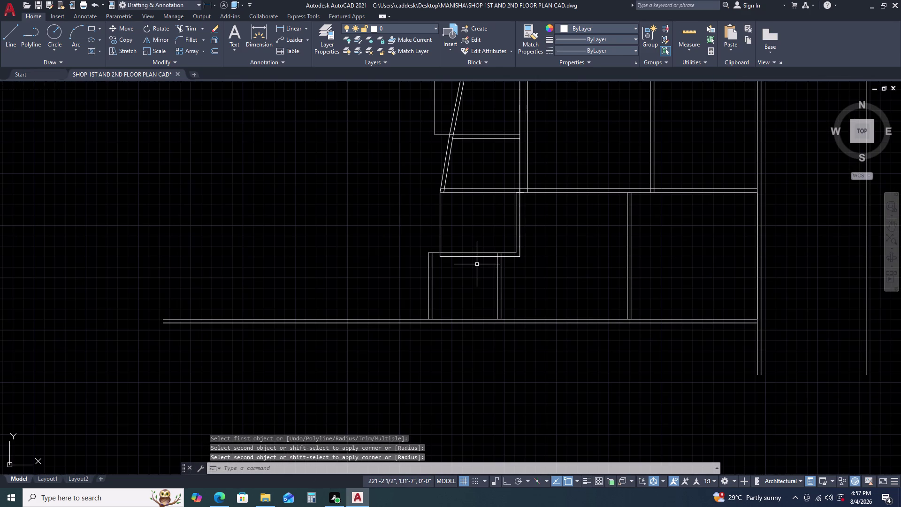
key(ctrl+z)
key(ctrl+z)
scroll(down, 3)
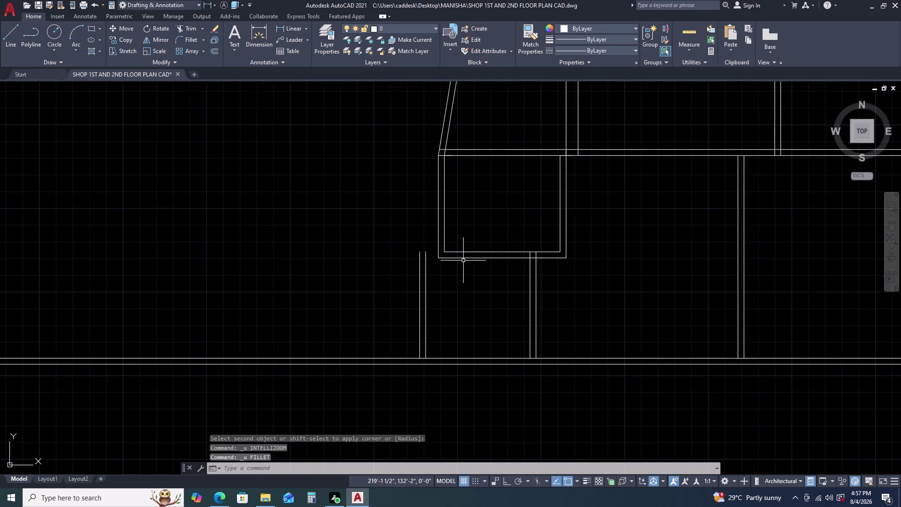
middle_drag(433, 272, 438, 218)
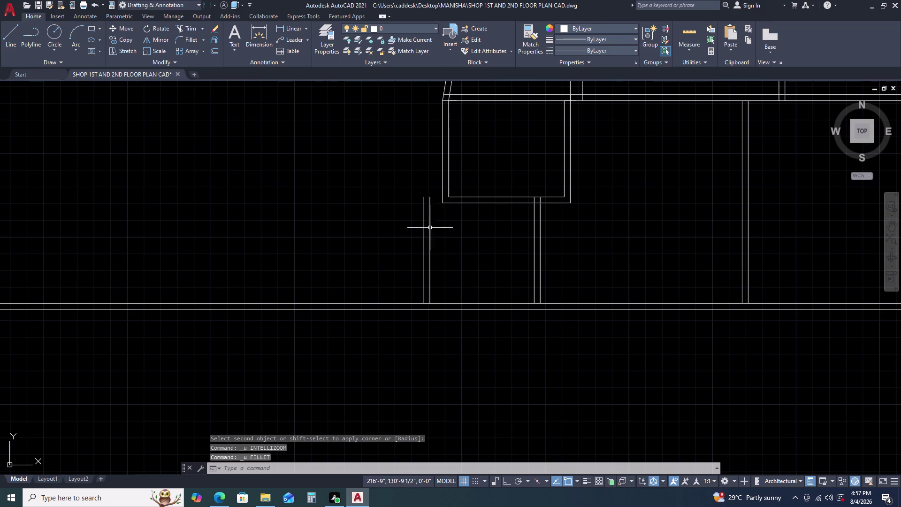
Explode the inner column box outline into separate lines.
text(EX)
key(space)
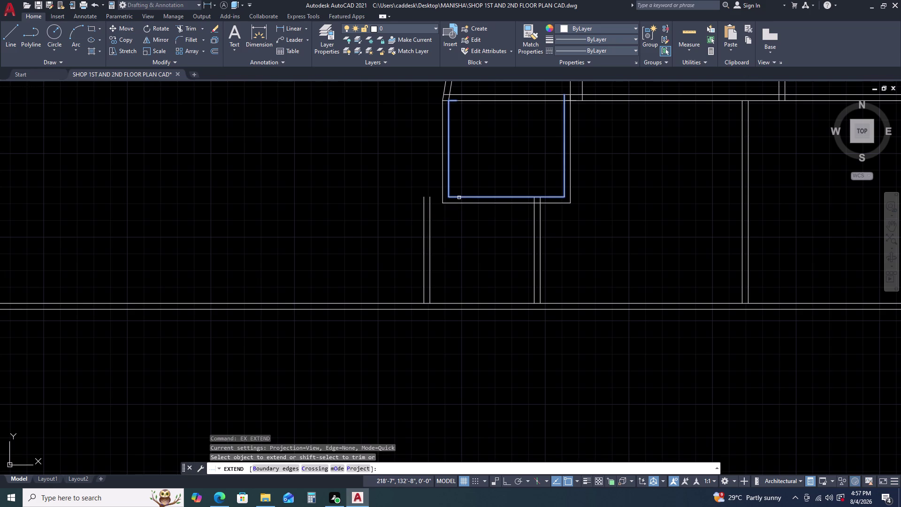
key(Escape)
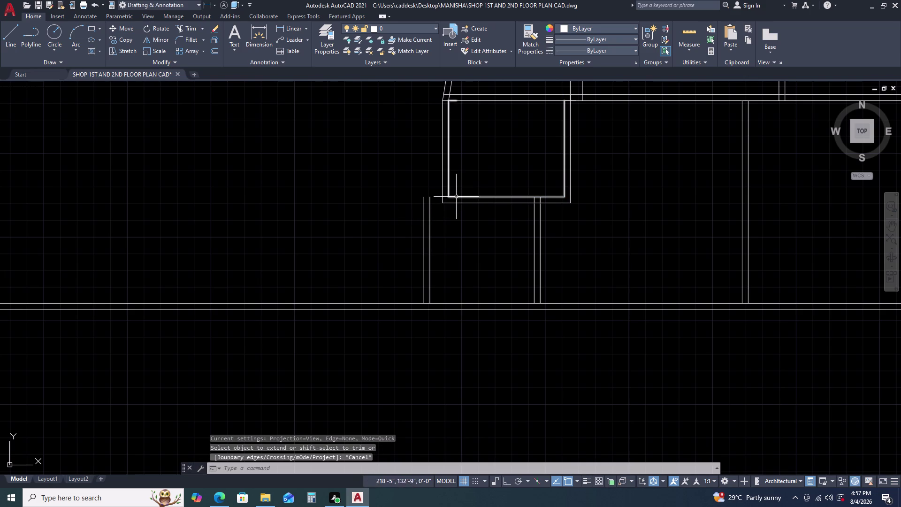
click(456, 196)
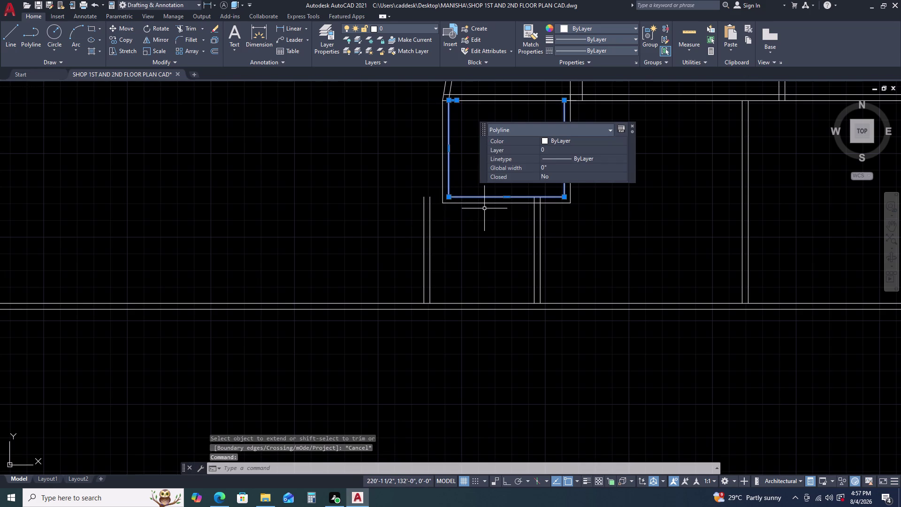
text(X)
key(space)
click(476, 198)
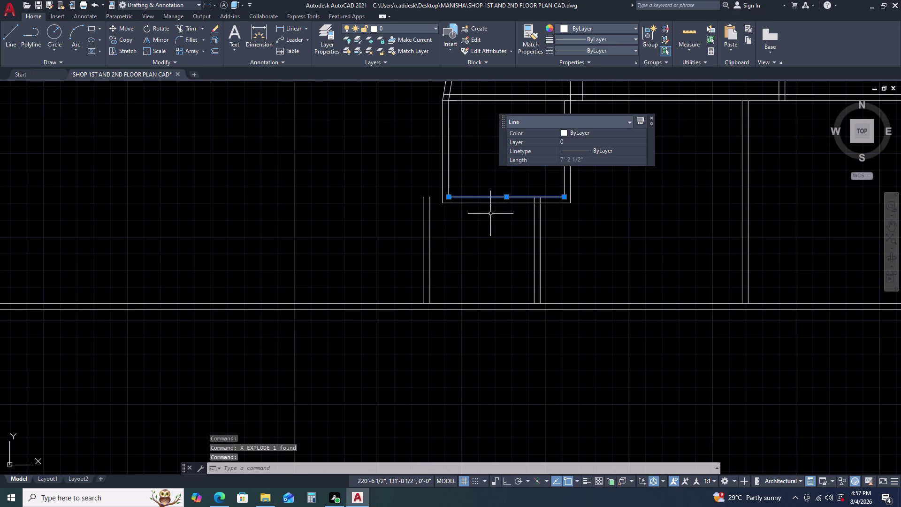
key(Escape)
Fillet the inner box's bottom edge to the inner wall line.
key(f)
key(space)
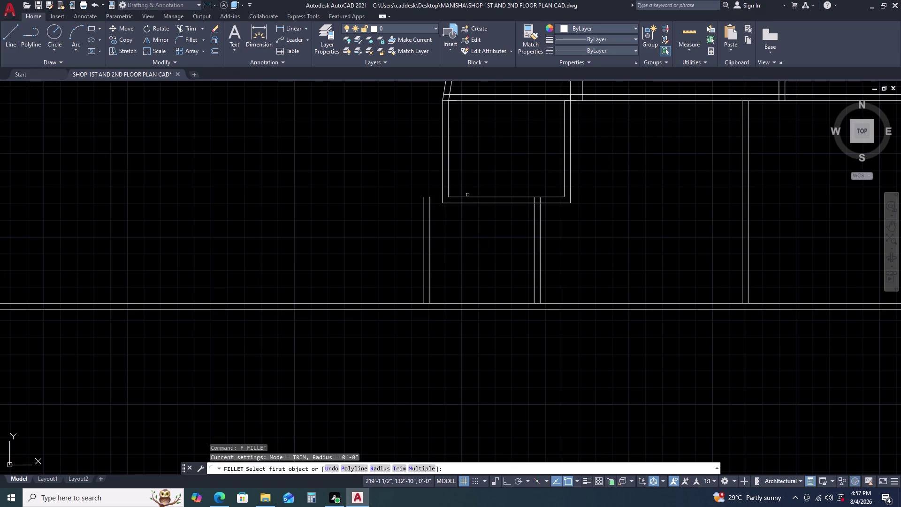
click(467, 195)
click(459, 198)
click(459, 197)
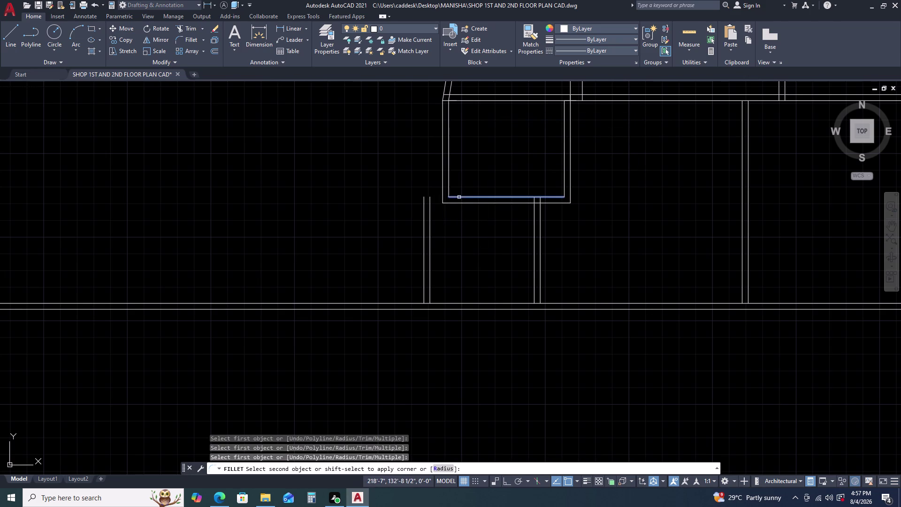
click(423, 203)
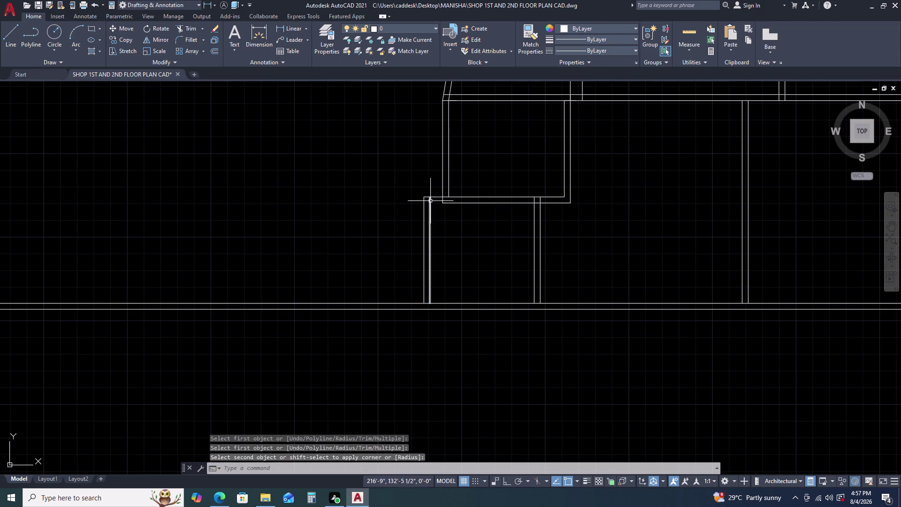
key(space)
click(431, 207)
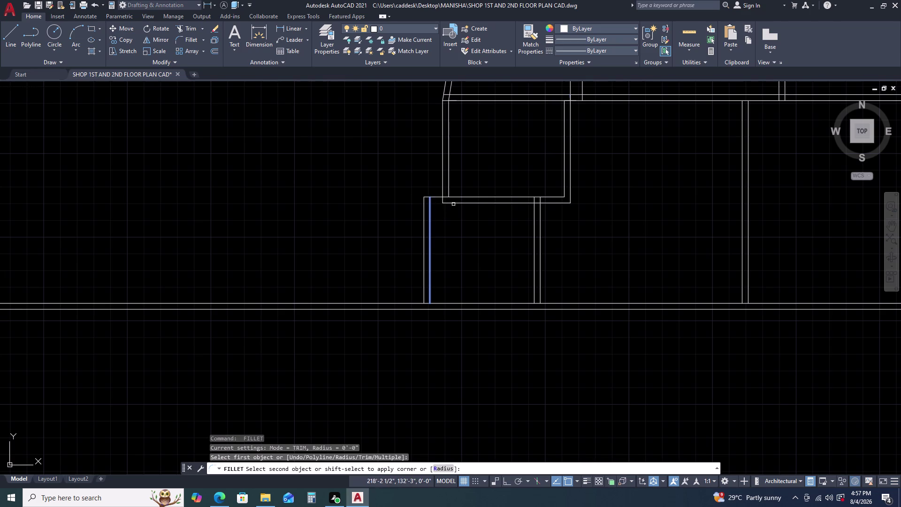
key(Escape)
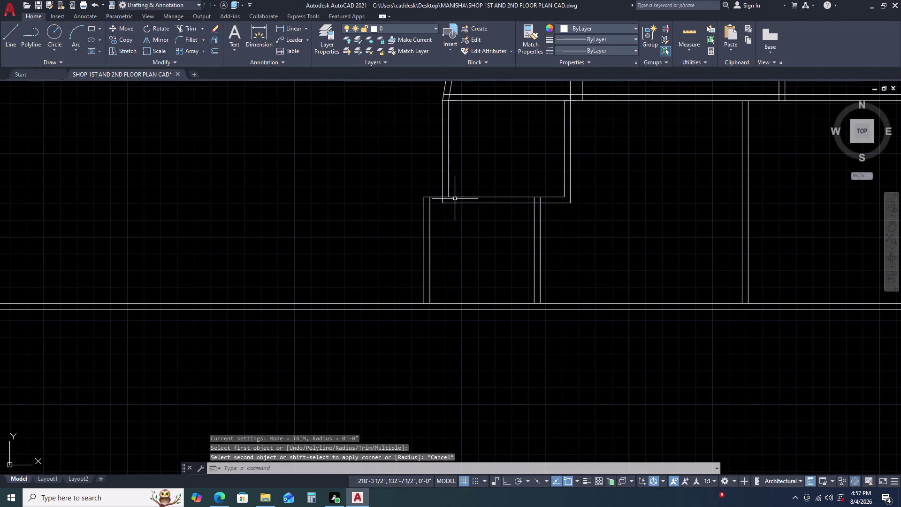
Explode the outer column box and fillet its bottom edge to the right wall line.
click(455, 203)
text(X)
key(space)
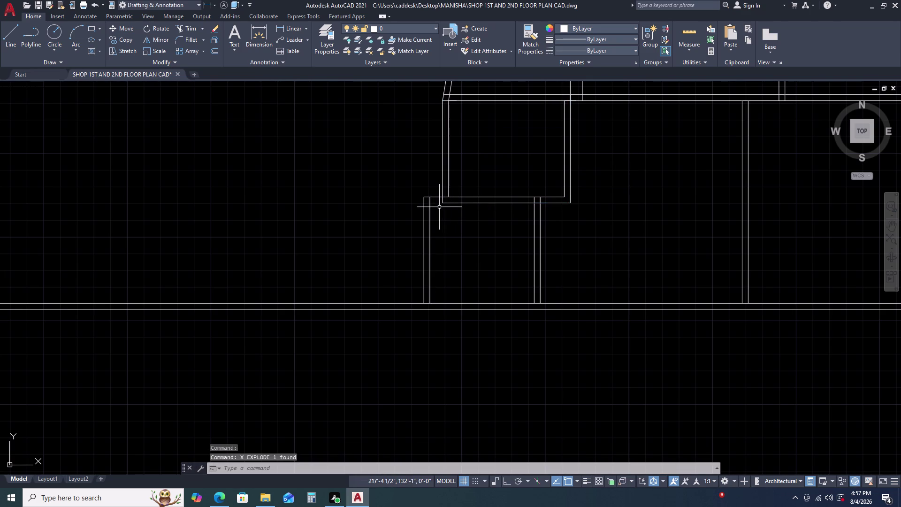
text(F)
key(space)
click(446, 204)
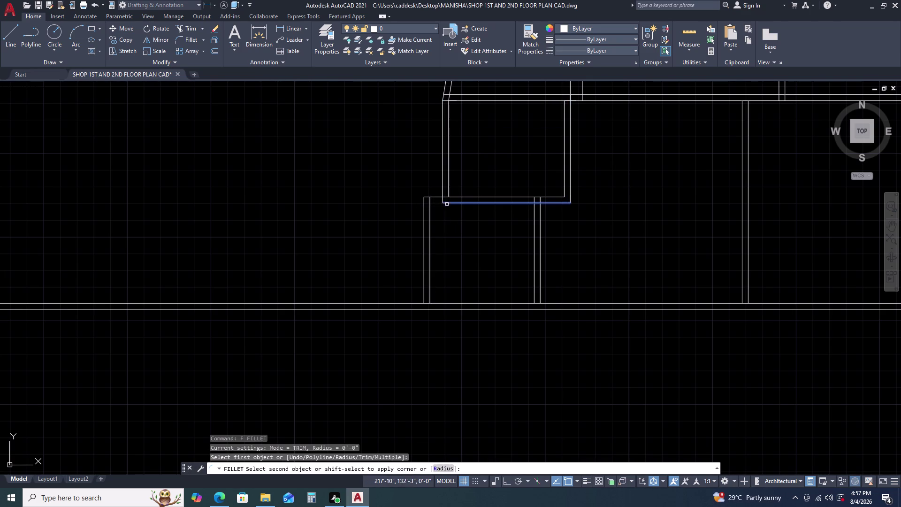
click(429, 208)
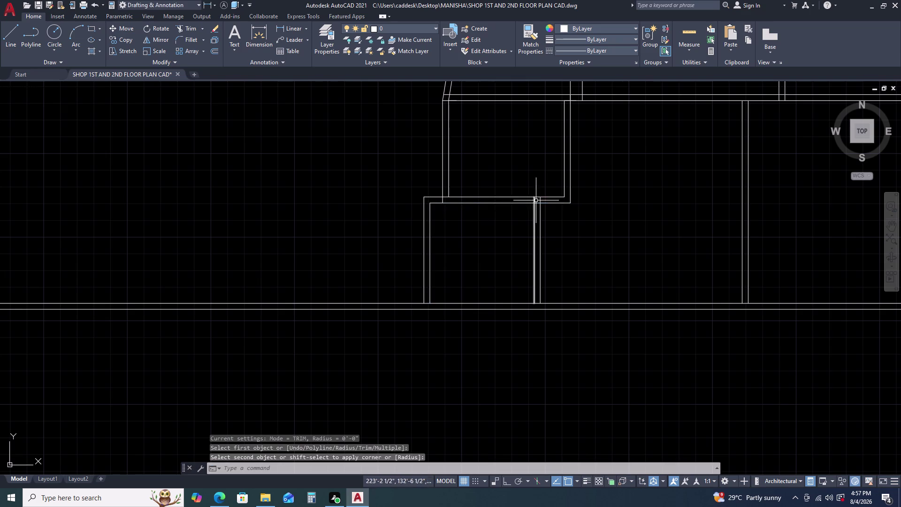
key(Escape)
scroll(up, 3)
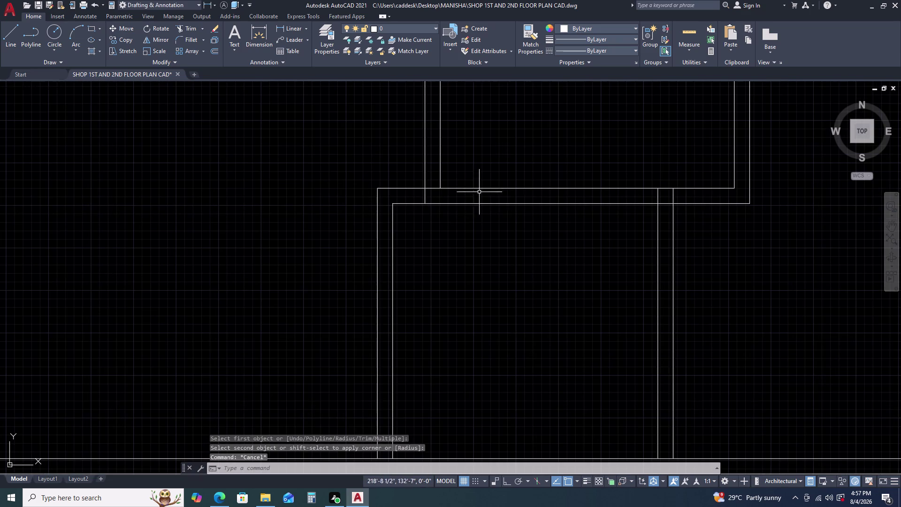
Trim the stray wall segments crossing between the column lines.
key(t)
key(r)
key(space)
double_click(426, 197)
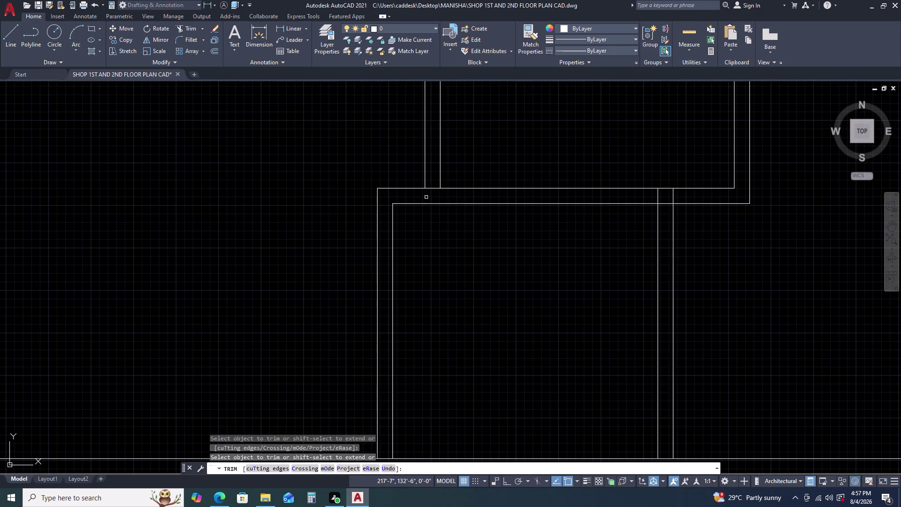
click(433, 189)
scroll(up, 3)
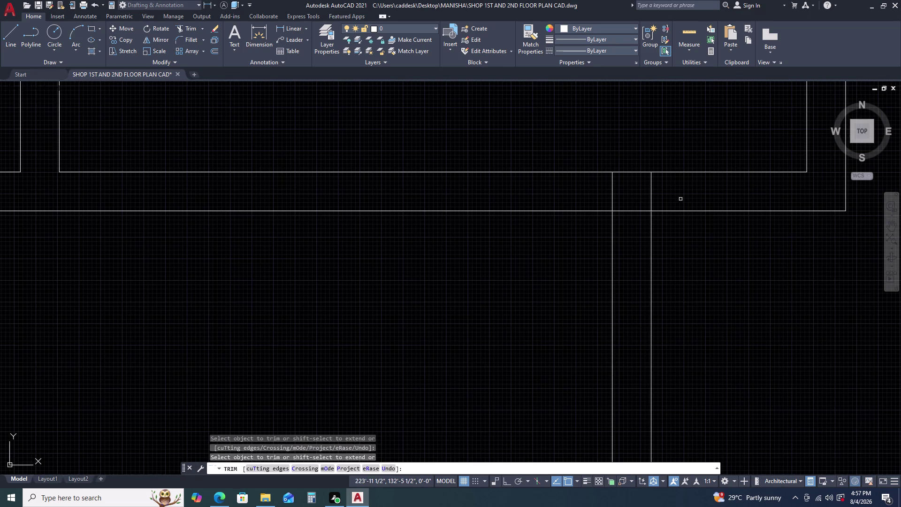
click(629, 212)
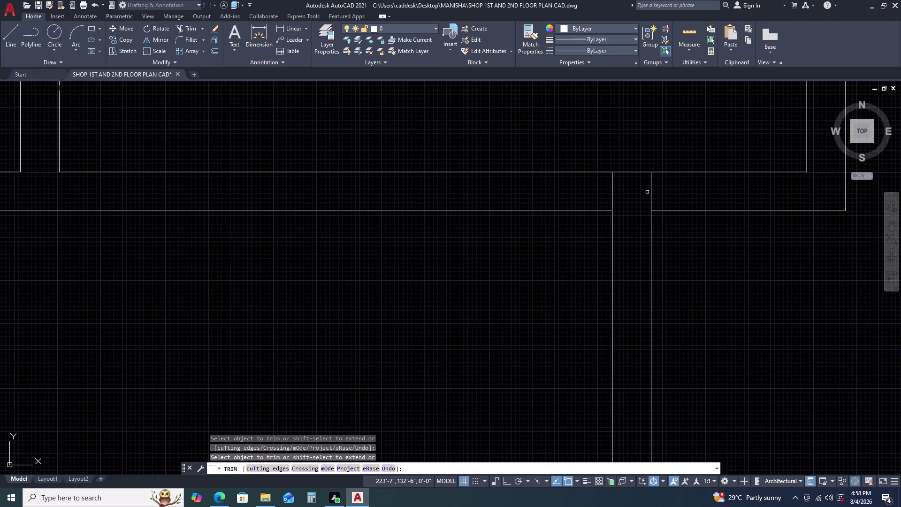
click(651, 190)
click(613, 193)
scroll(down, 3)
scroll(down, 3)
middle_drag(694, 225, 676, 221)
middle_drag(665, 217, 659, 214)
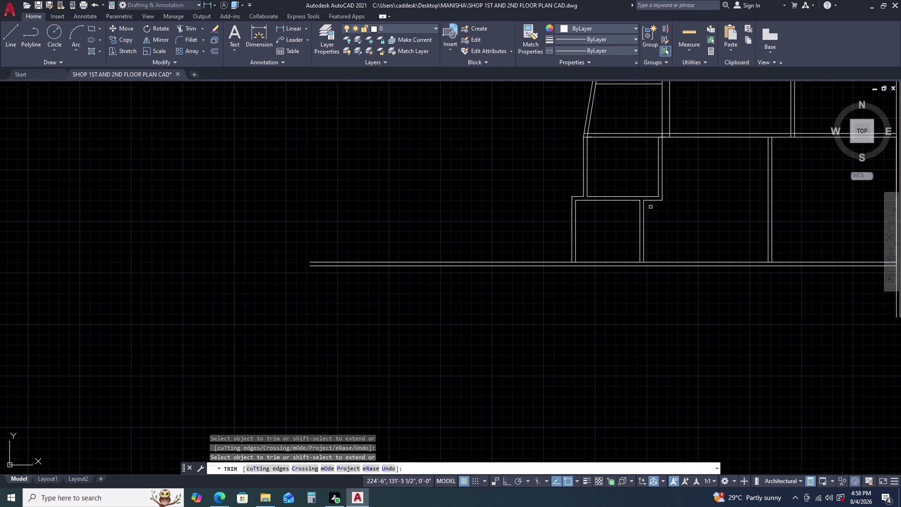
middle_click(647, 204)
key(Escape)
scroll(up, 3)
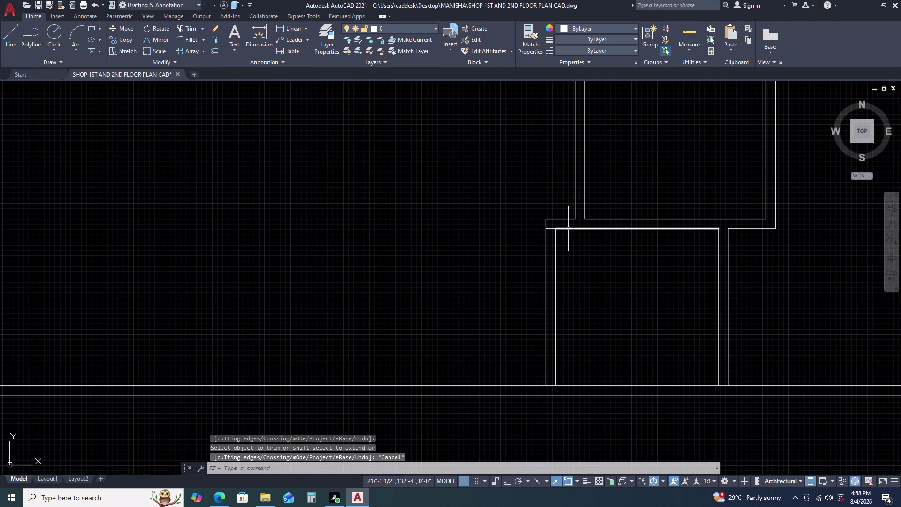
Grip-stretch the outer wall line's lower end to the outer corner.
key(l)
key(space)
click(554, 229)
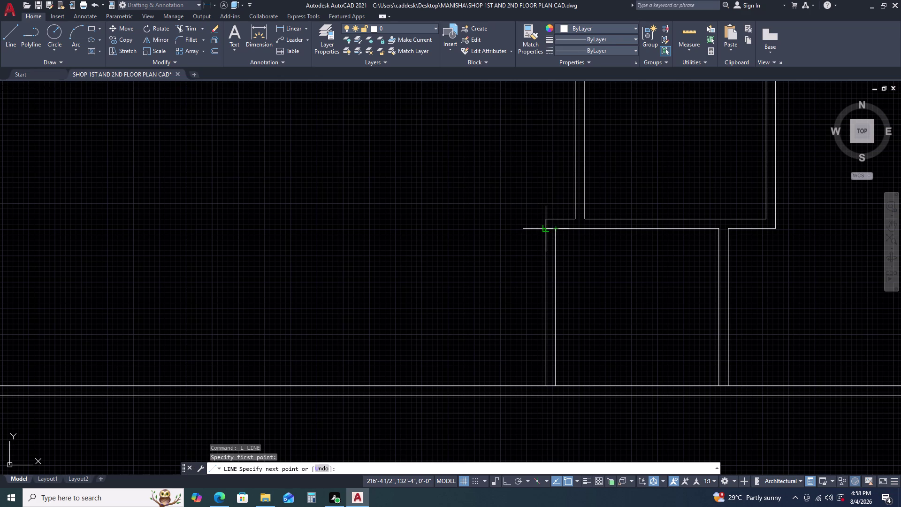
click(543, 231)
key(Escape)
click(595, 194)
click(570, 194)
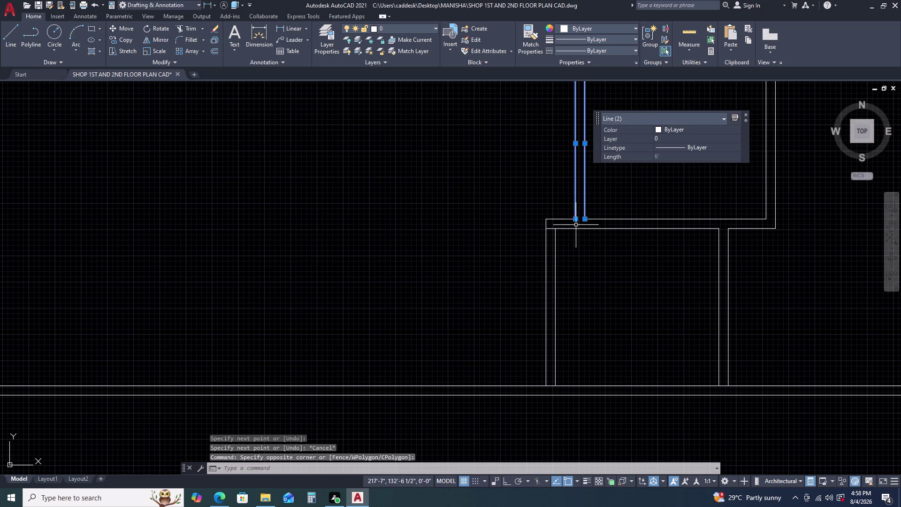
scroll(up, 3)
click(576, 218)
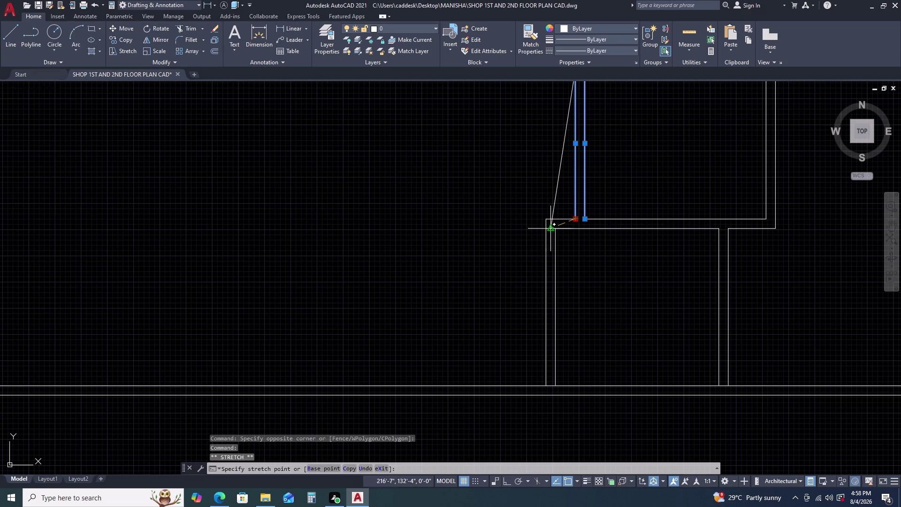
click(546, 231)
Stretch the inner wall line to the inner corner and delete the leftover stub.
click(586, 222)
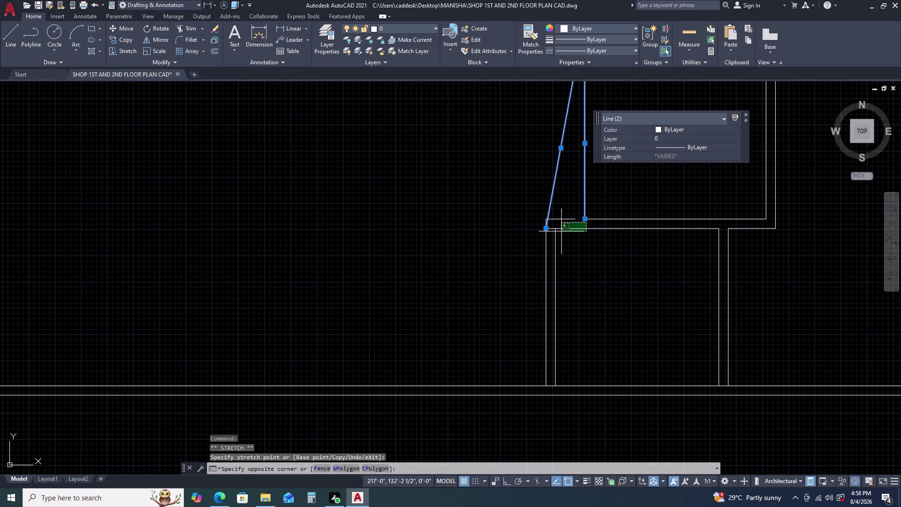
key(Escape)
scroll(up, 3)
click(578, 222)
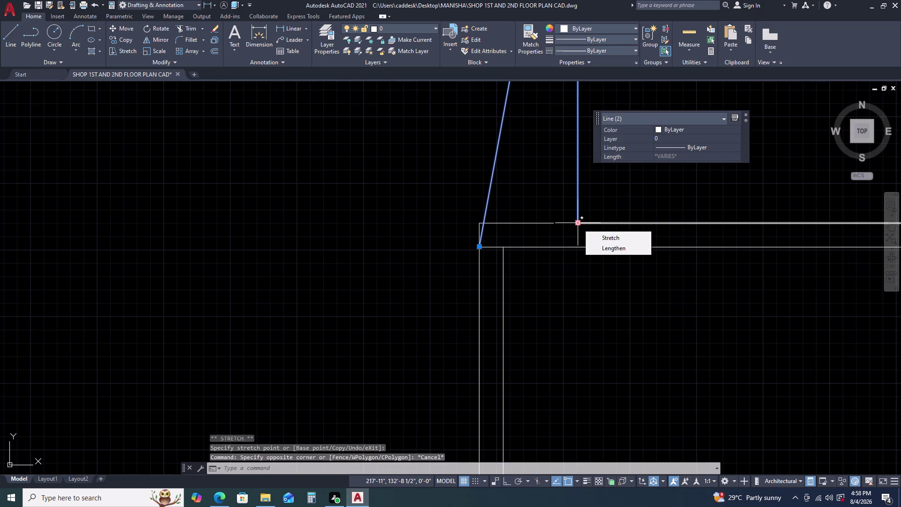
click(502, 248)
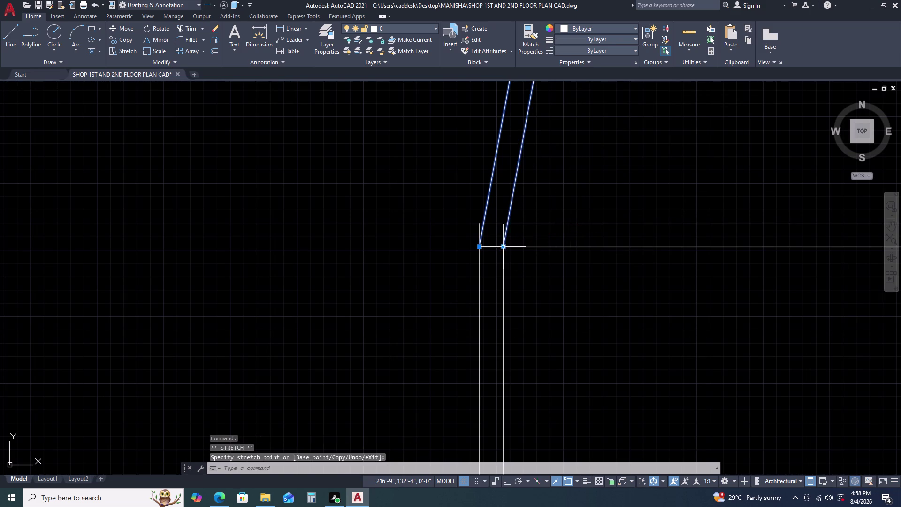
key(Escape)
click(537, 221)
click(530, 231)
key(Delete)
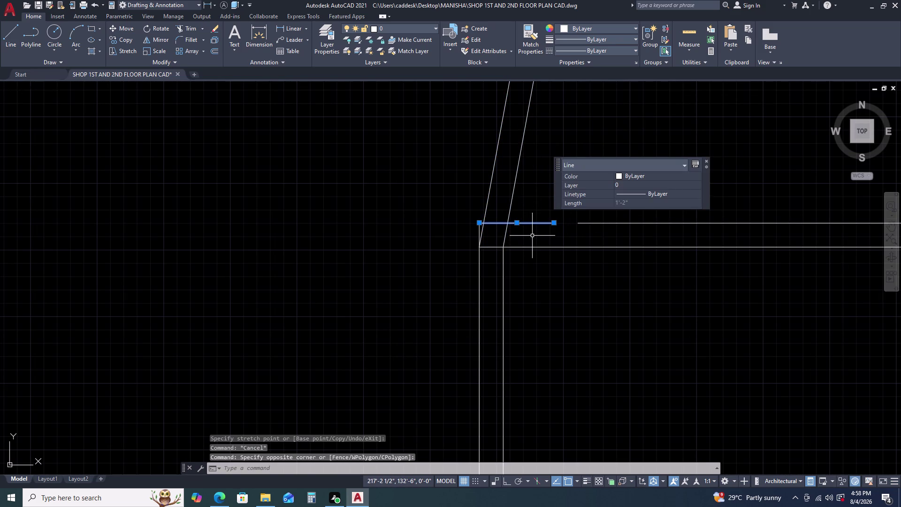
With Ortho on, extend the upper horizontal wall line to the slanted wall.
scroll(up, 3)
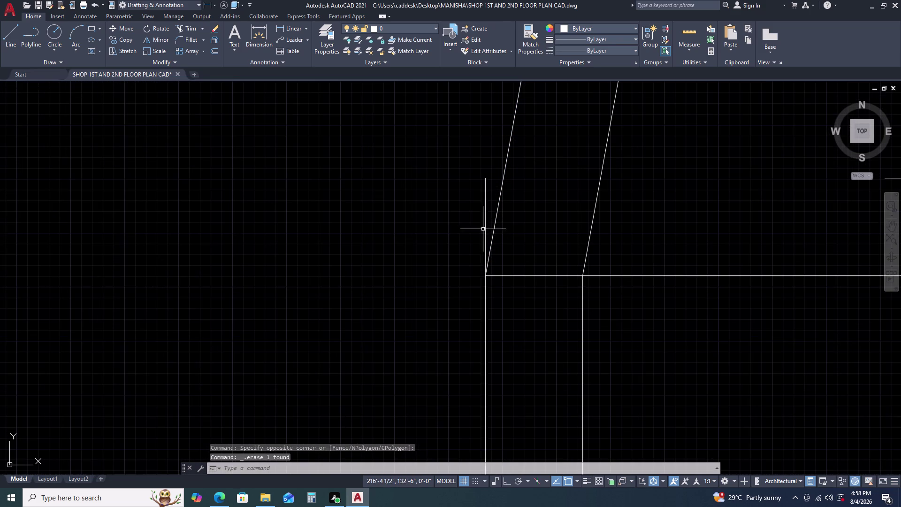
text(TR)
key(space)
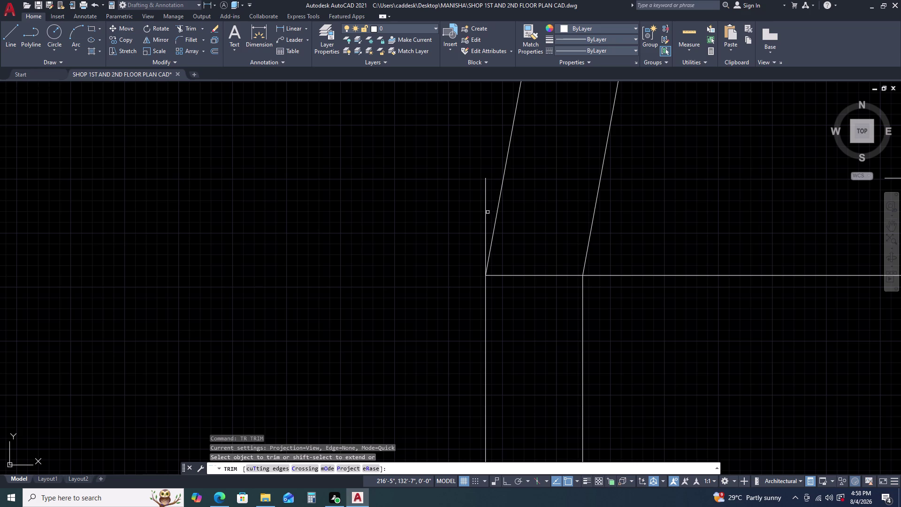
click(486, 208)
scroll(down, 3)
key(Escape)
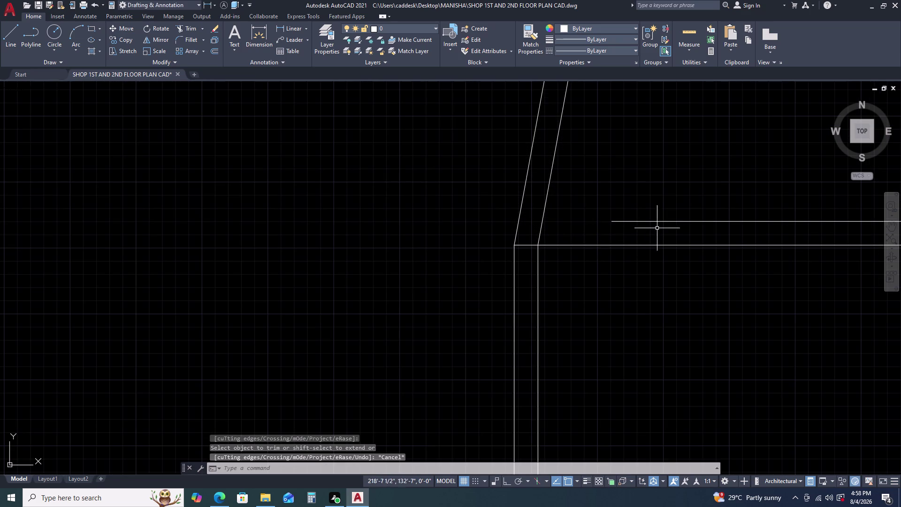
double_click(621, 221)
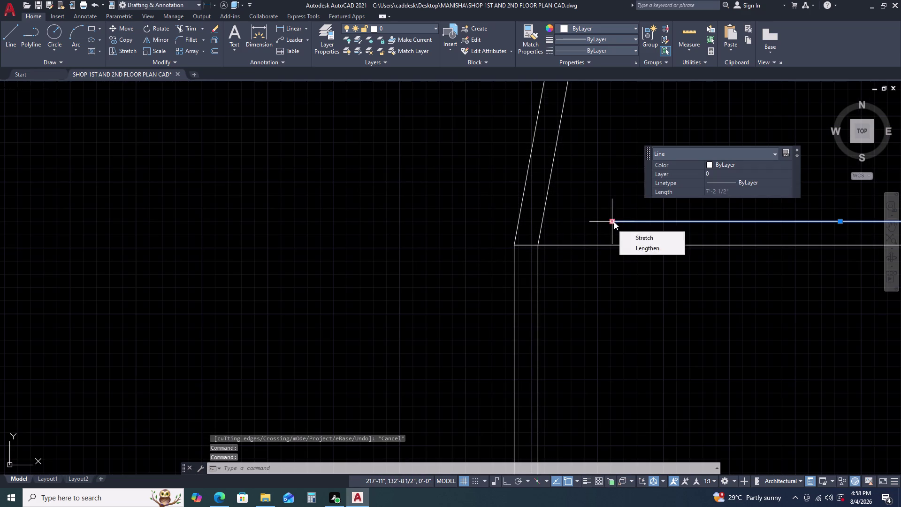
click(613, 222)
key(F8)
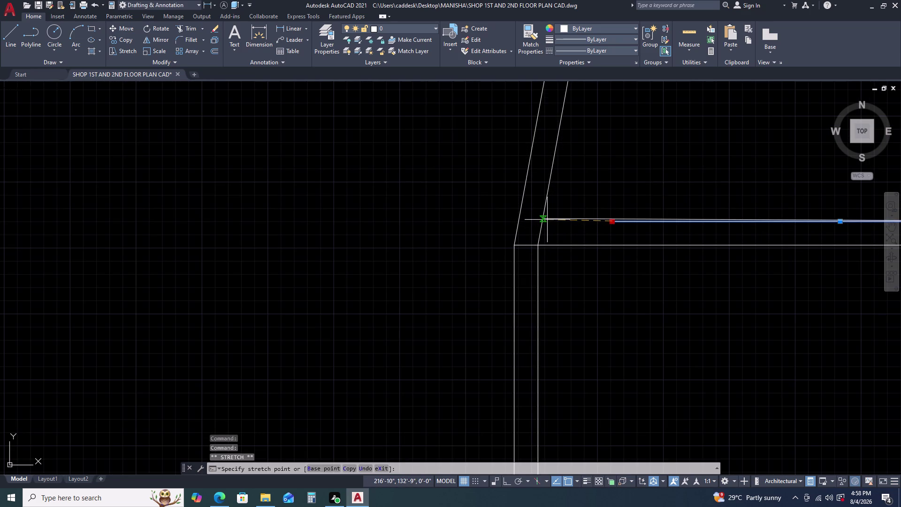
double_click(543, 222)
key(Escape)
scroll(down, 3)
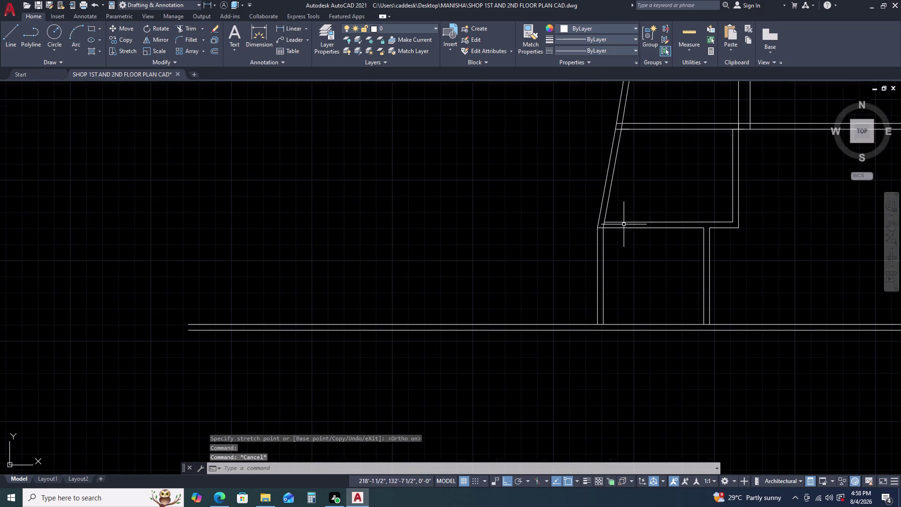
Pan to the room below the angled wall and erase its redundant partition lines.
middle_drag(665, 230, 582, 225)
middle_drag(579, 225, 573, 226)
scroll(down, 3)
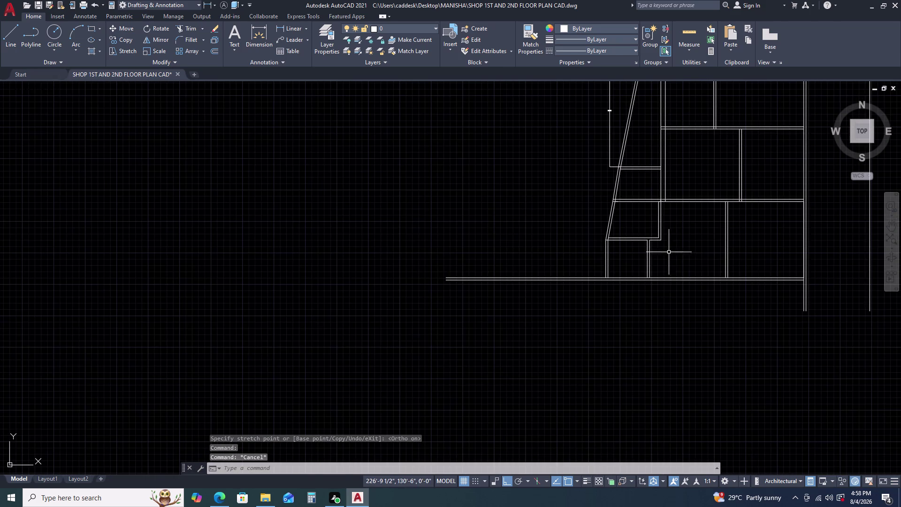
middle_drag(670, 260, 575, 216)
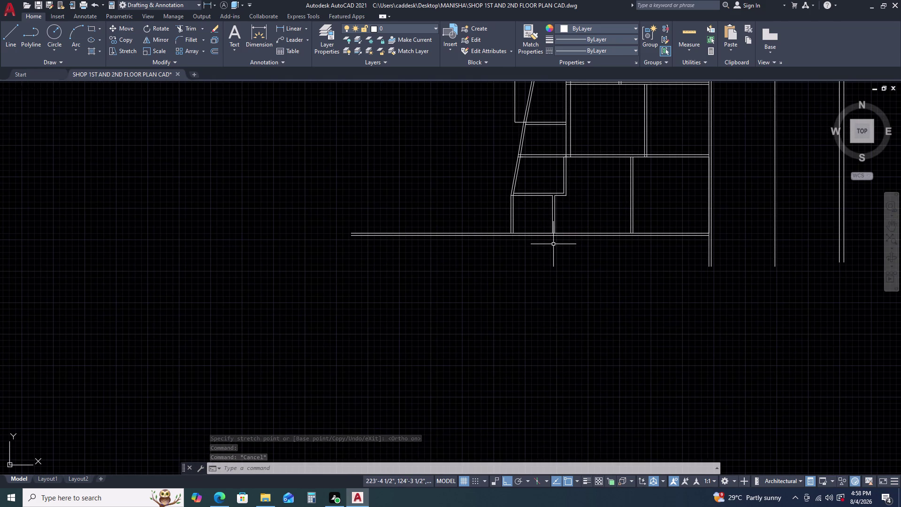
middle_drag(573, 262, 569, 238)
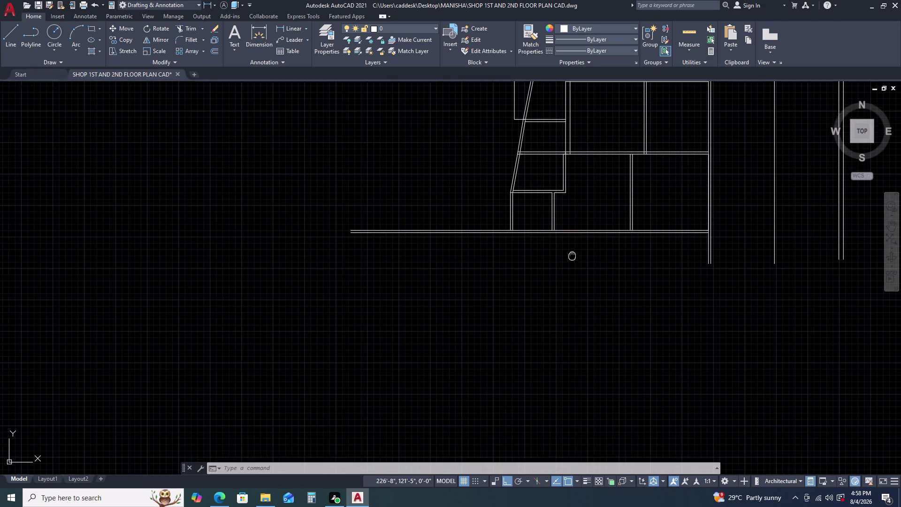
middle_drag(569, 238, 568, 218)
scroll(down, 3)
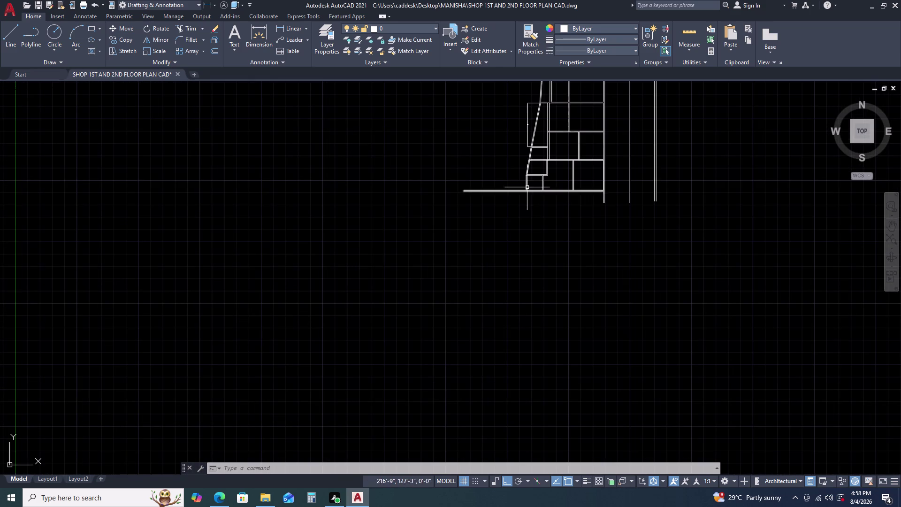
scroll(up, 3)
middle_drag(533, 206, 533, 206)
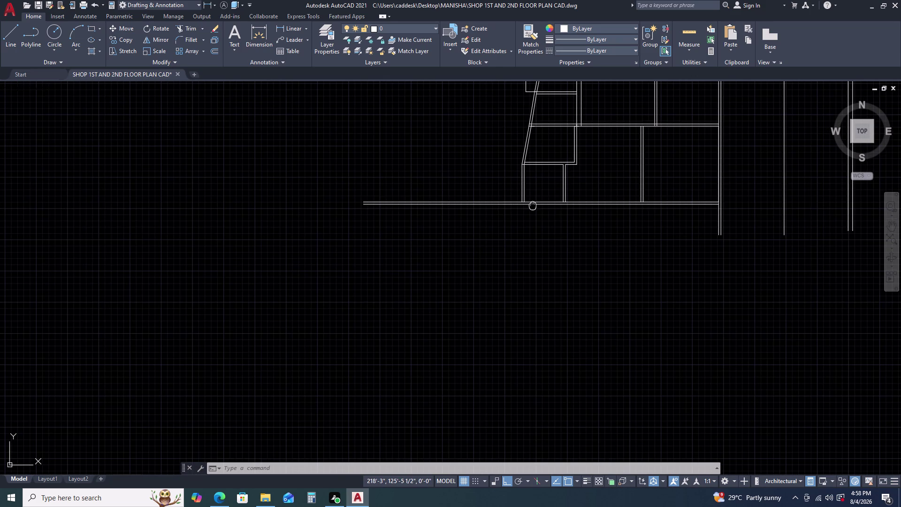
middle_drag(532, 206, 531, 173)
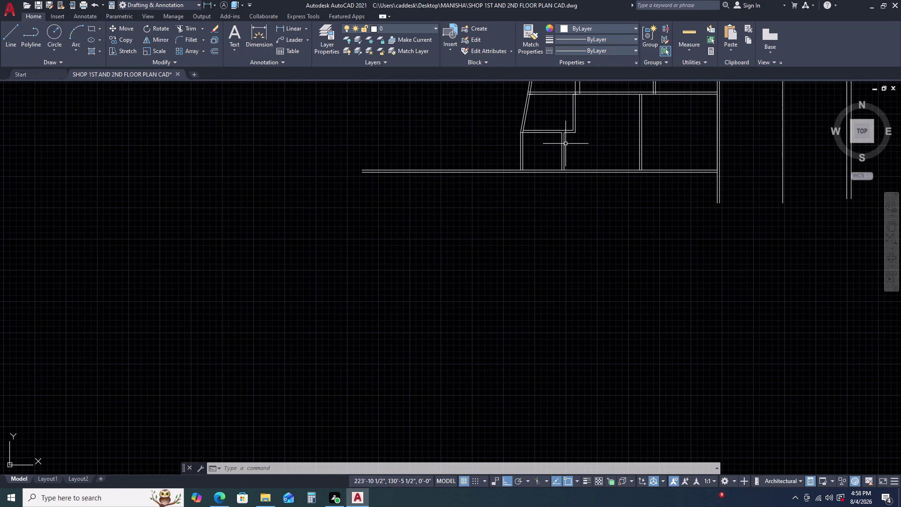
scroll(up, 3)
scroll(up, 3)
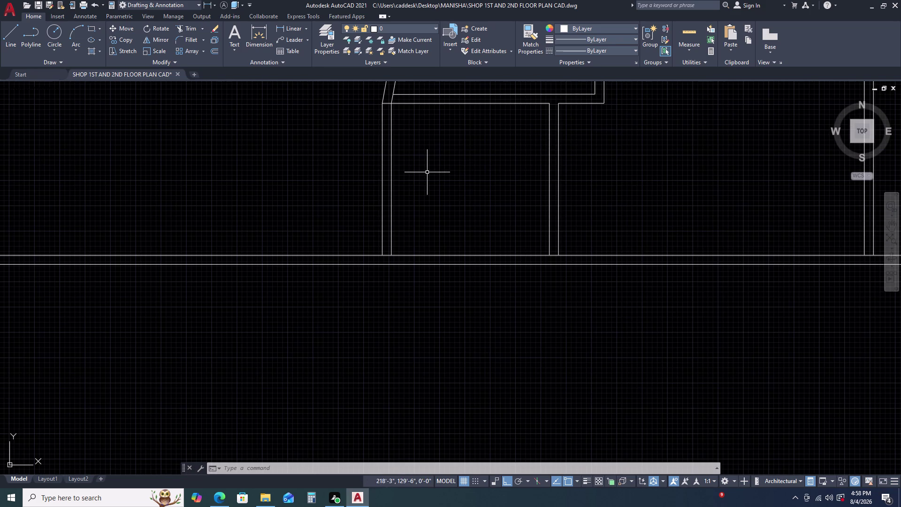
drag(424, 172, 412, 174)
click(374, 182)
key(Delete)
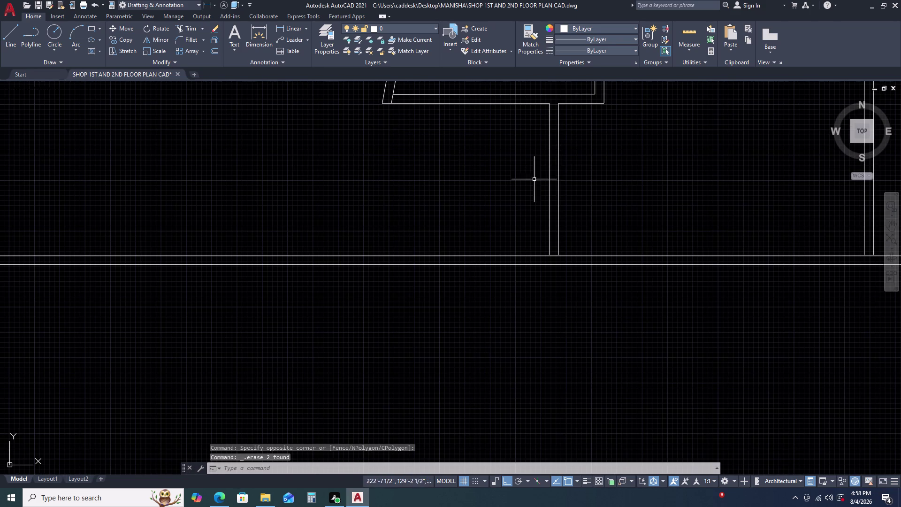
Delete the remaining inner partition line, cancelling an unneeded offset.
click(550, 170)
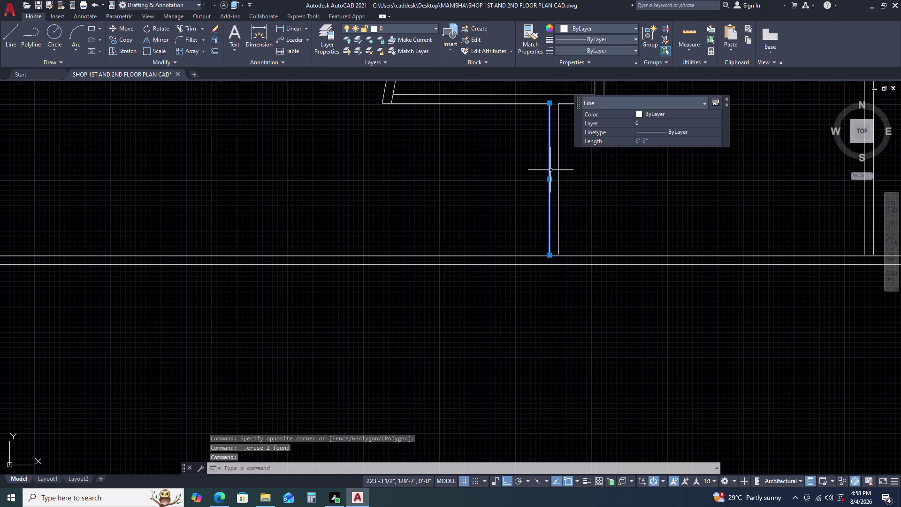
key(Delete)
drag(565, 166, 551, 169)
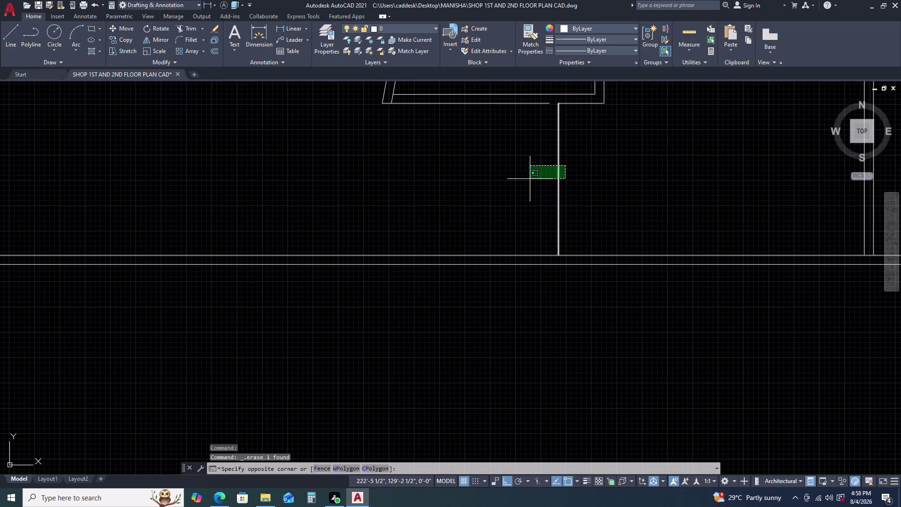
click(530, 179)
text(O)
key(space)
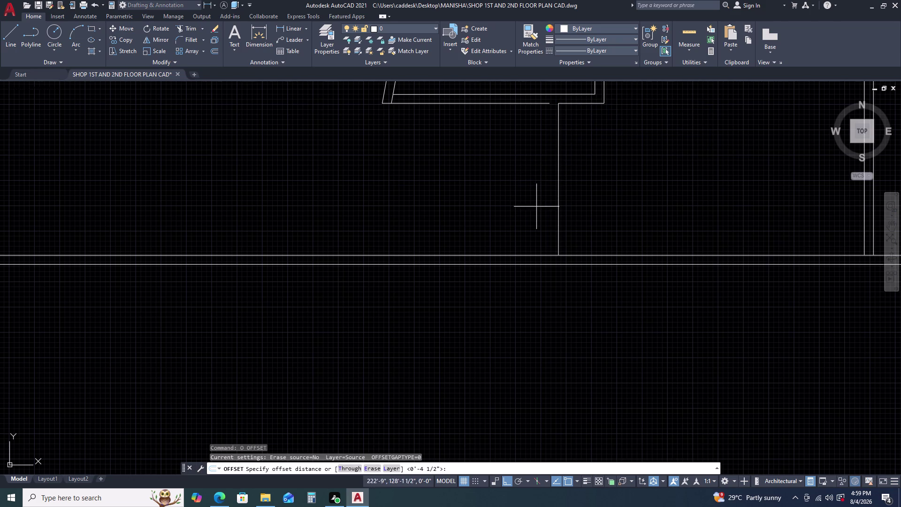
key(Escape)
Grip-stretch the short vertical partition line down to the long wall.
scroll(down, 3)
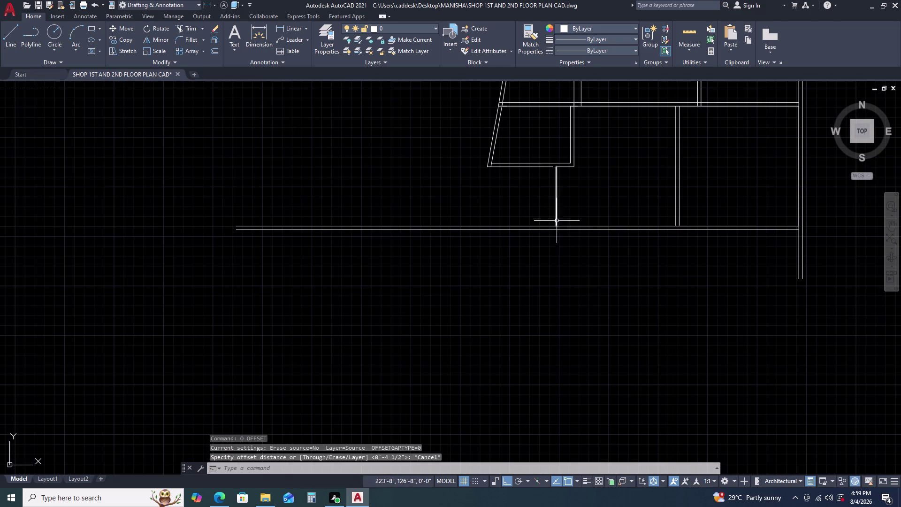
click(556, 216)
scroll(up, 3)
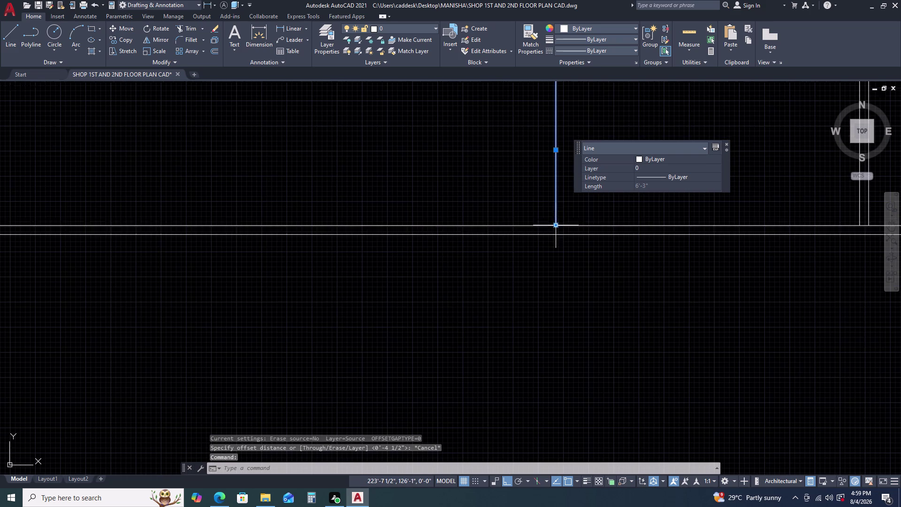
click(554, 226)
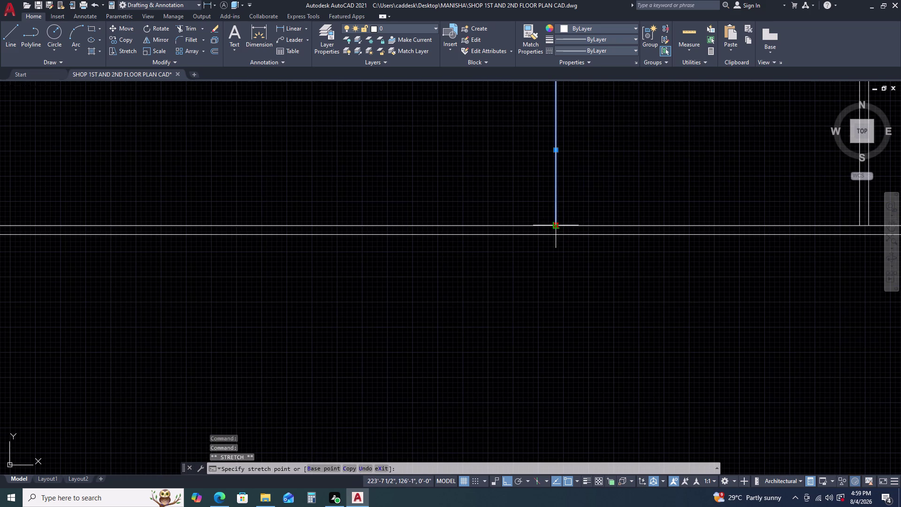
double_click(558, 234)
key(Escape)
scroll(down, 3)
middle_drag(592, 217, 570, 218)
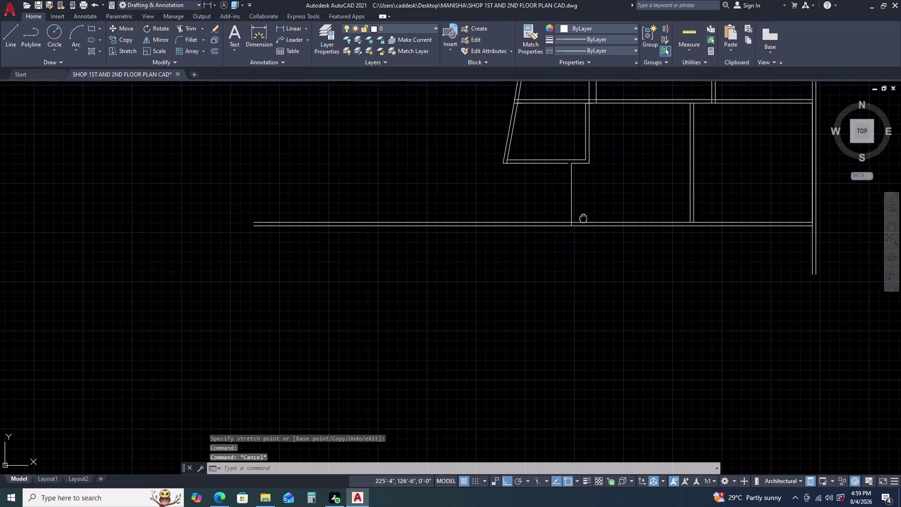
middle_drag(569, 218, 527, 211)
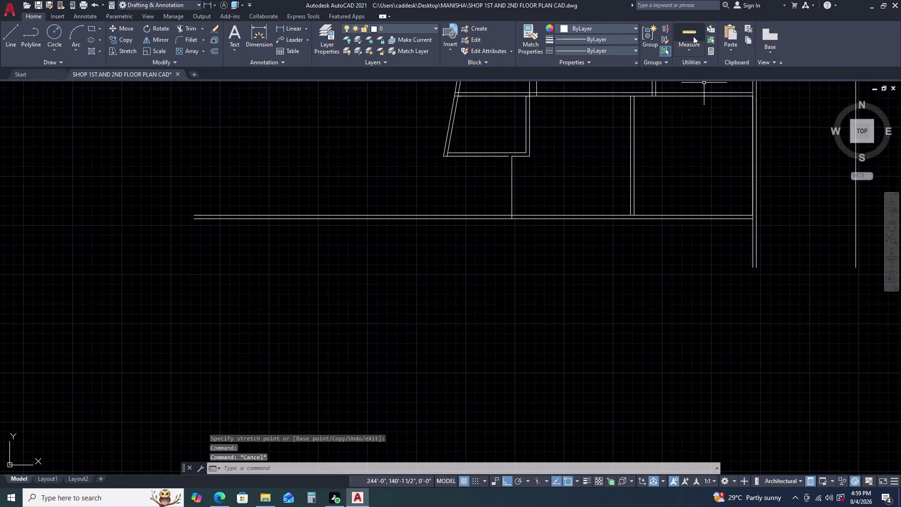
click(694, 36)
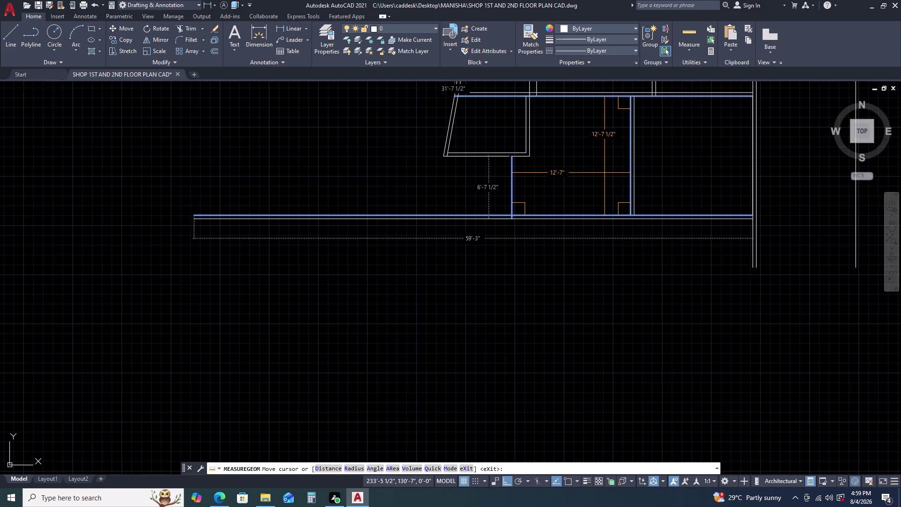
End measuring, cancel a stray pan, and start TR at the partition junction.
key(Escape)
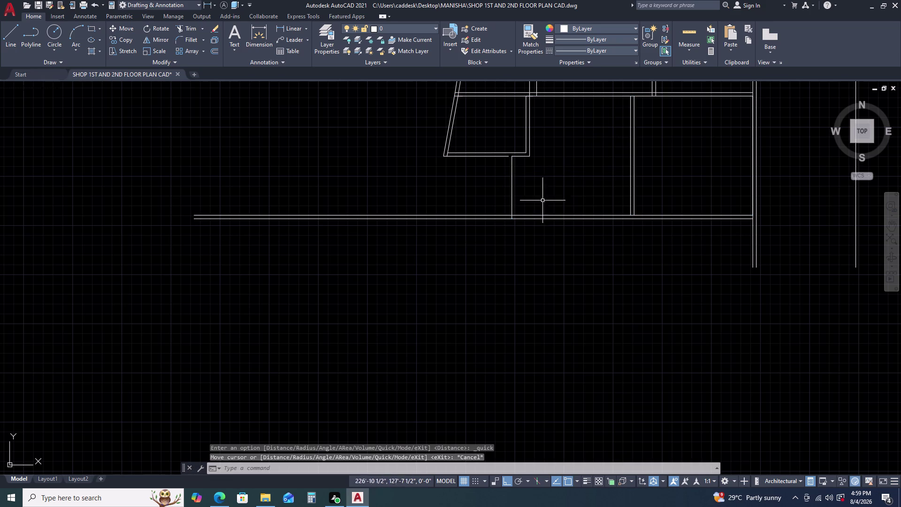
text(RT)
key(space)
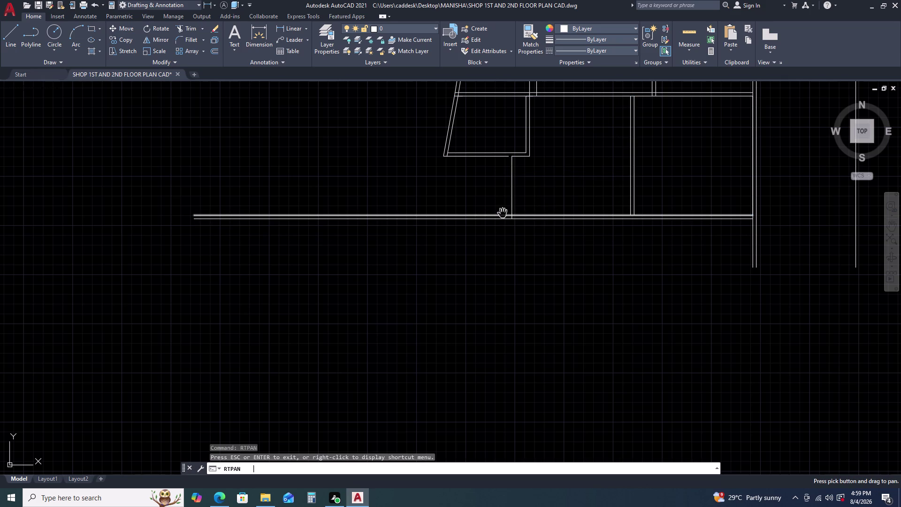
key(Escape)
key(Escape)
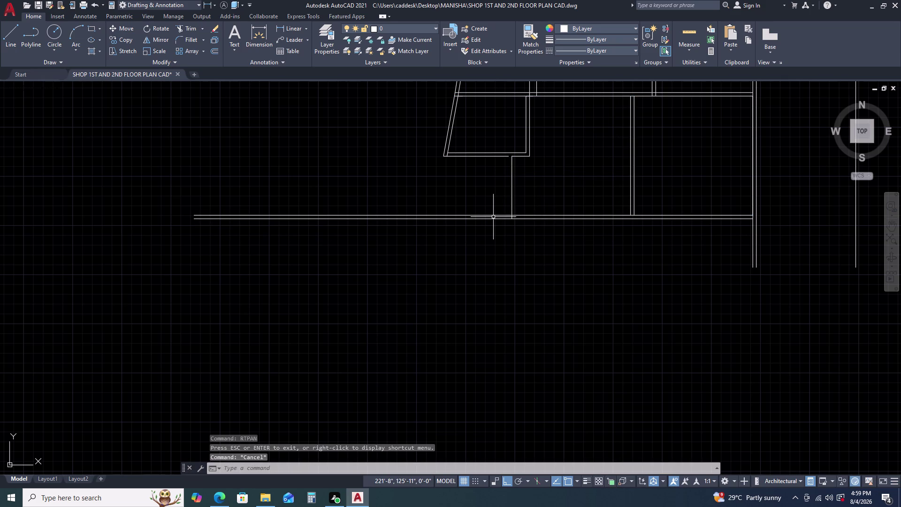
key(t)
key(r)
key(space)
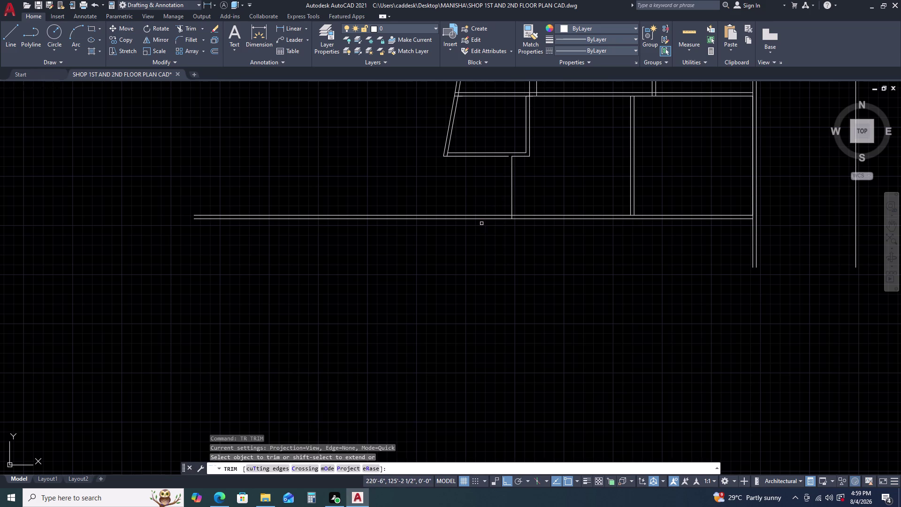
Trim off the overshooting upper and lower wall lines.
click(483, 218)
click(484, 214)
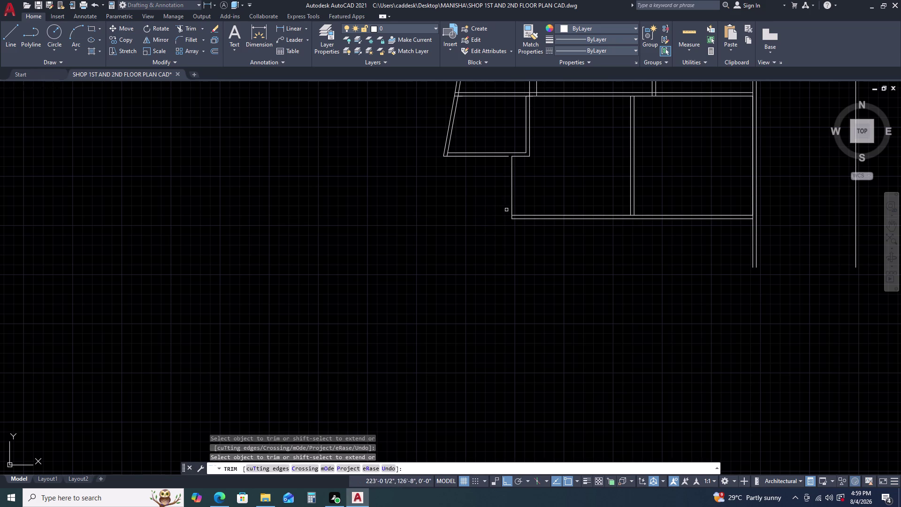
key(Escape)
Offset the short vertical wall line 9" to the left.
click(521, 189)
double_click(500, 195)
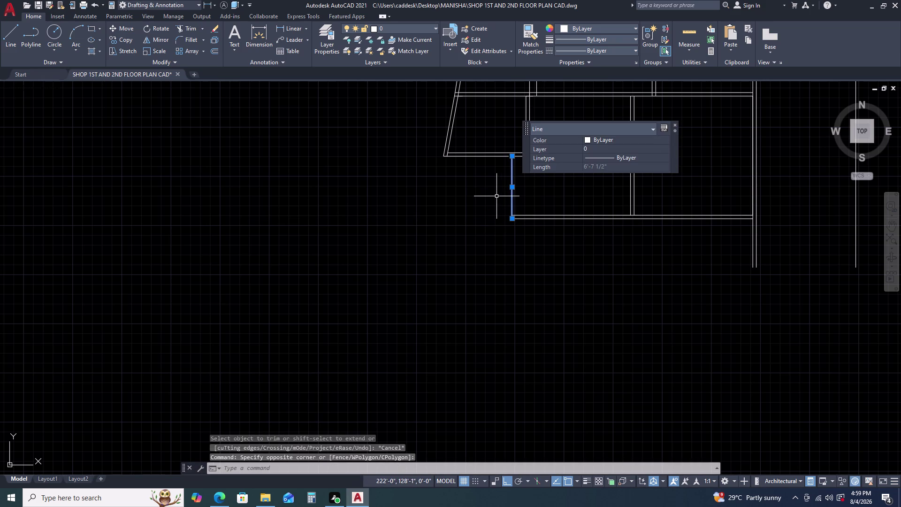
text(O)
key(space)
key(9)
key(Return)
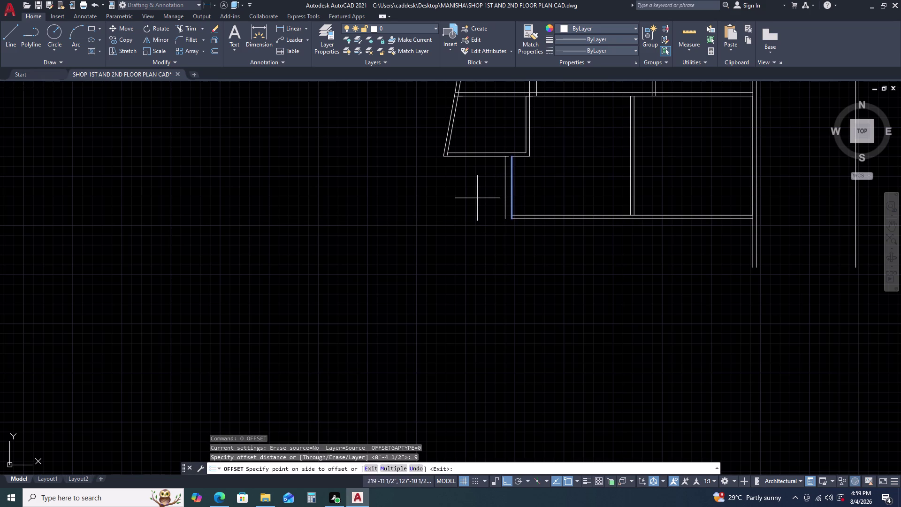
click(477, 198)
key(Escape)
Trim the top wall line between the two vertical lines with TR.
scroll(up, 3)
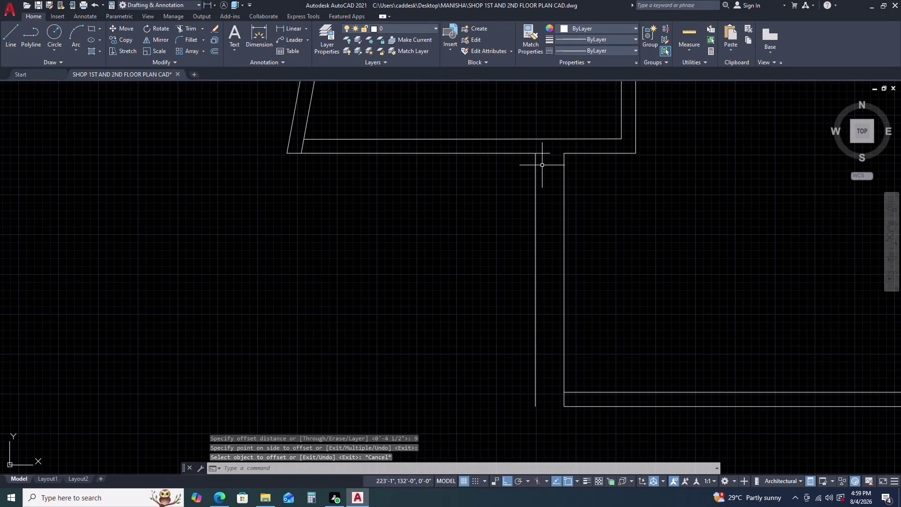
key(t)
key(r)
key(space)
click(541, 155)
key(Escape)
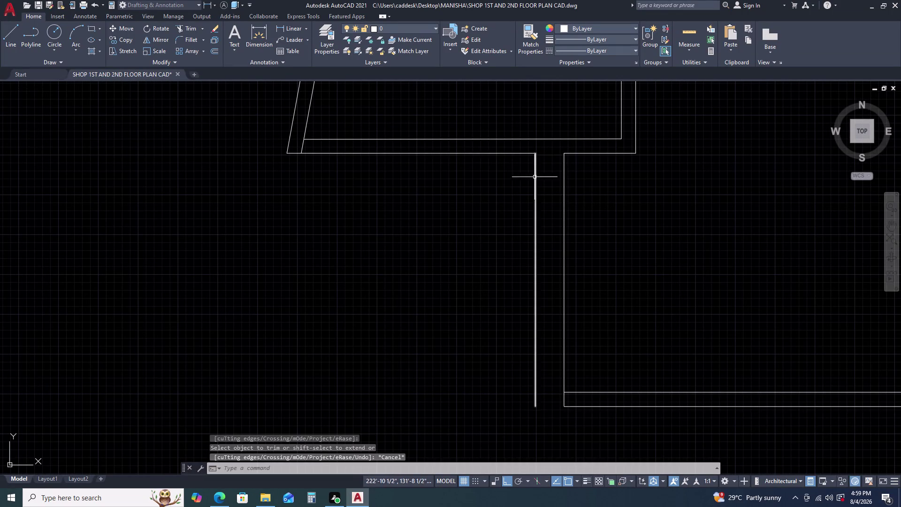
scroll(down, 3)
Select the new left wall line to offset it again.
click(540, 196)
click(524, 203)
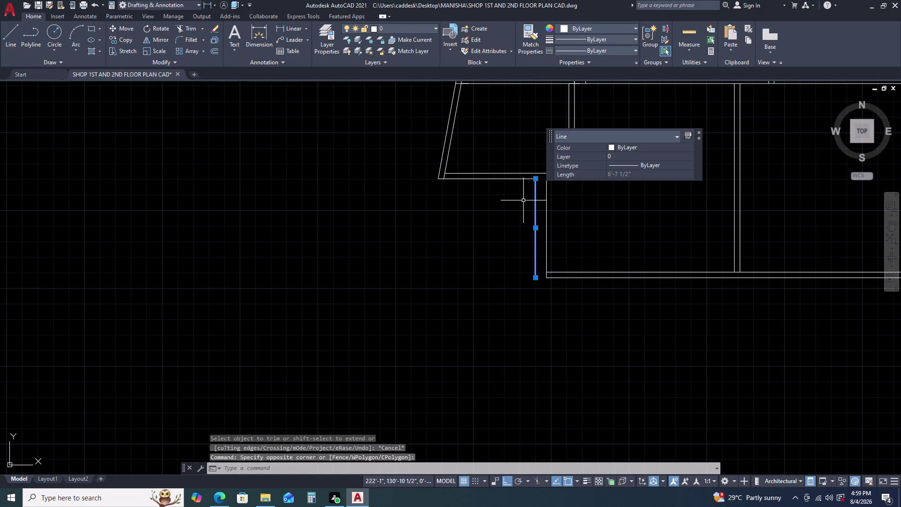
key(o)
key(space)
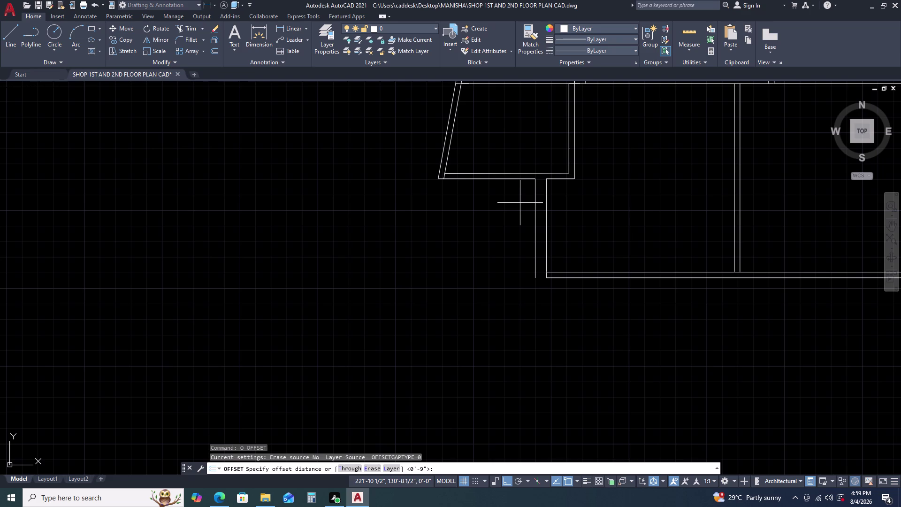
Offset the new wall line 6'6" to the left.
text(6'6)
key(Return)
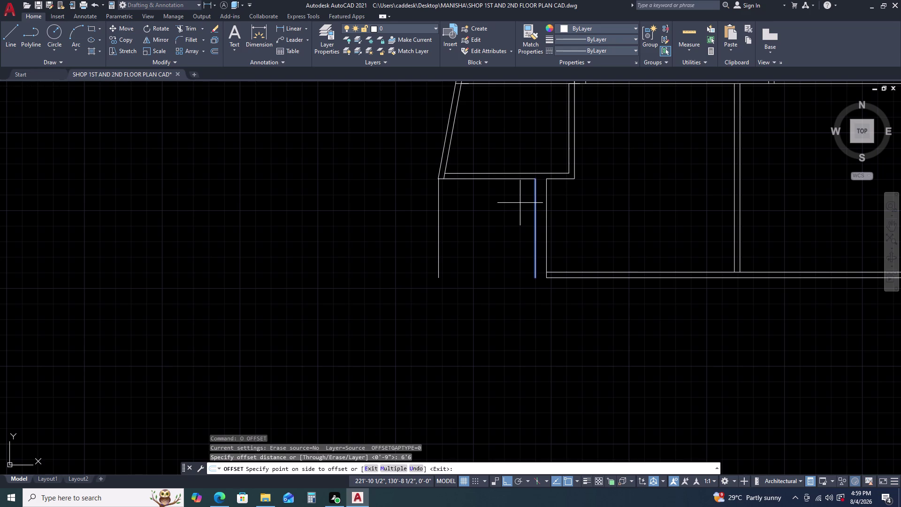
click(490, 215)
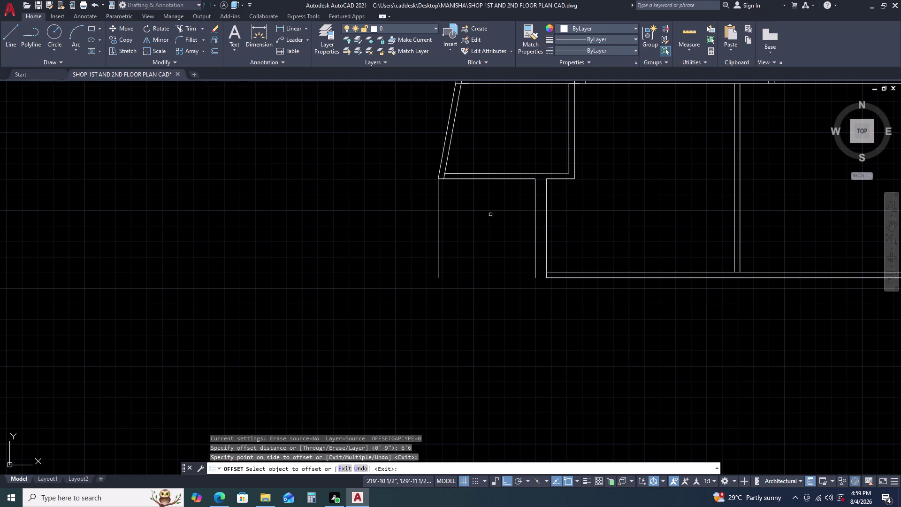
key(Escape)
Offset the placed wall line 4.5" to form the wall's second face.
drag(448, 233, 443, 235)
click(426, 246)
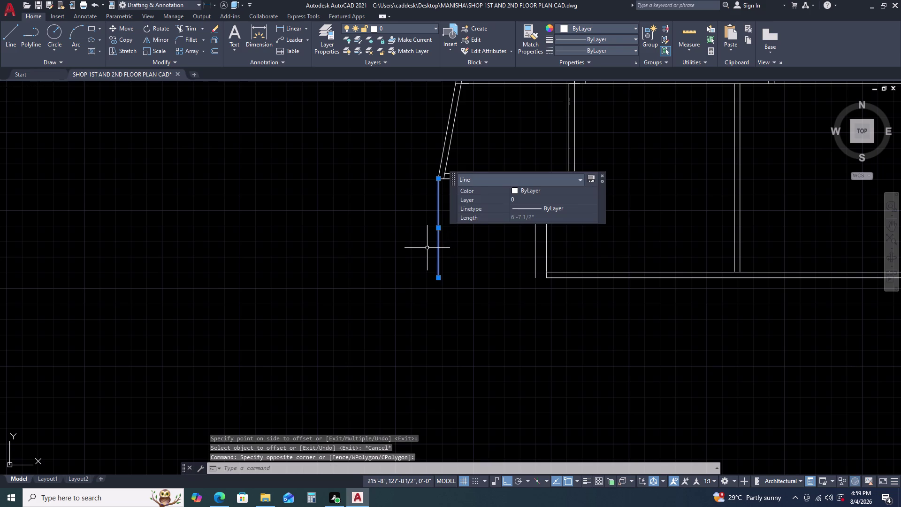
text(O)
key(space)
text(4.)
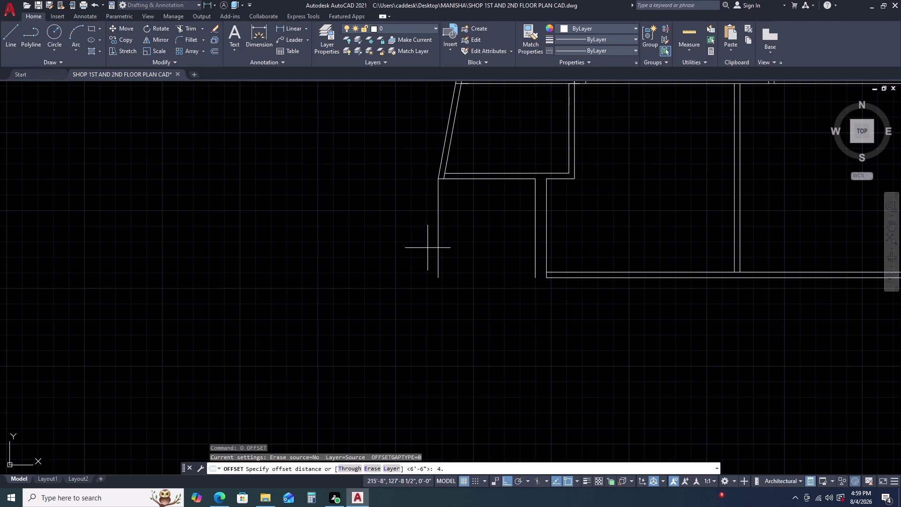
key(5)
key(Return)
click(428, 248)
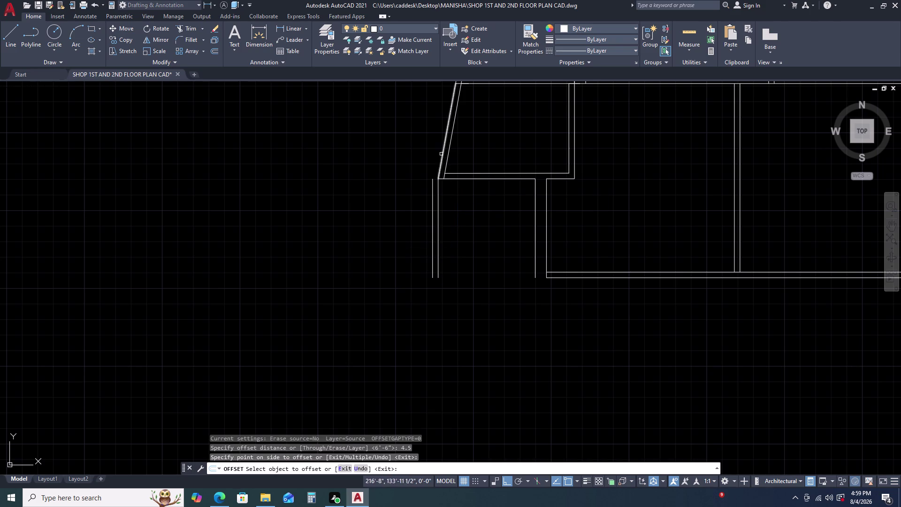
key(Escape)
Select the short stray line at the top of the wall.
scroll(up, 3)
click(442, 217)
scroll(up, 3)
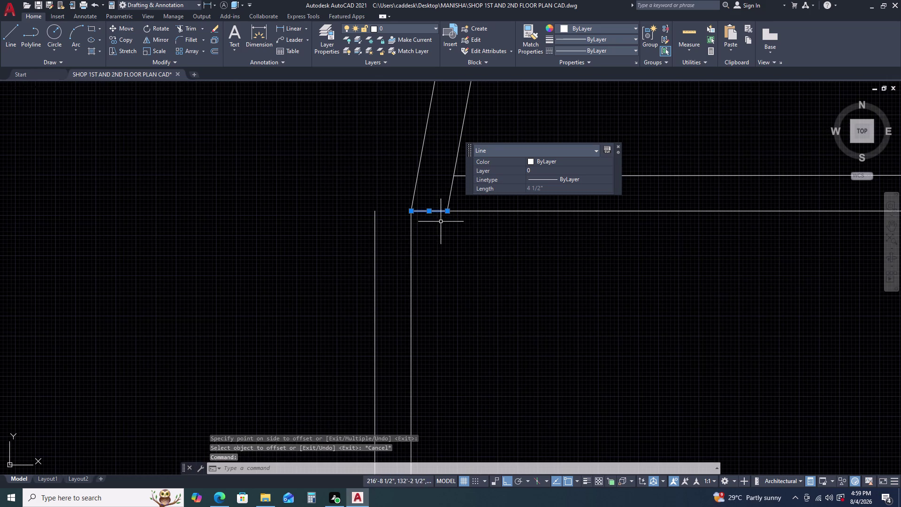
Erase the stray line and stretch the horizontal cross wall to the outer wall.
key(Delete)
drag(472, 205, 458, 215)
click(452, 230)
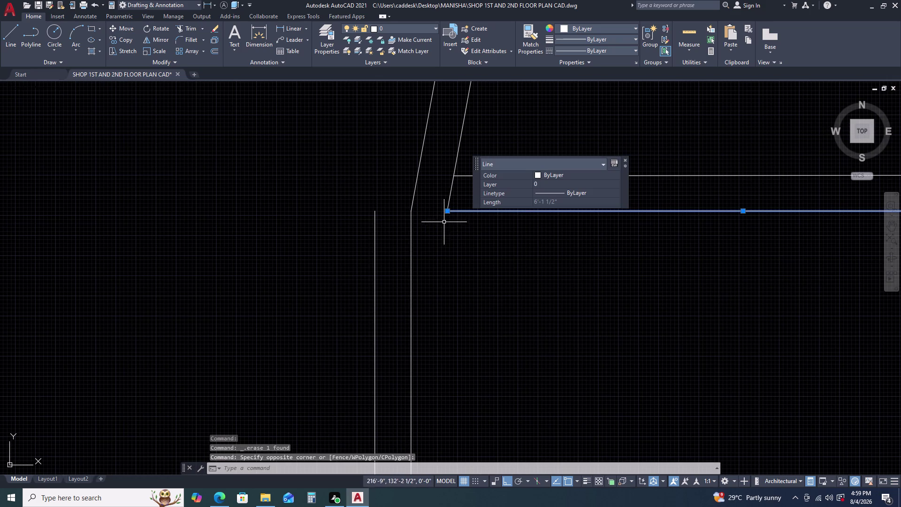
double_click(447, 212)
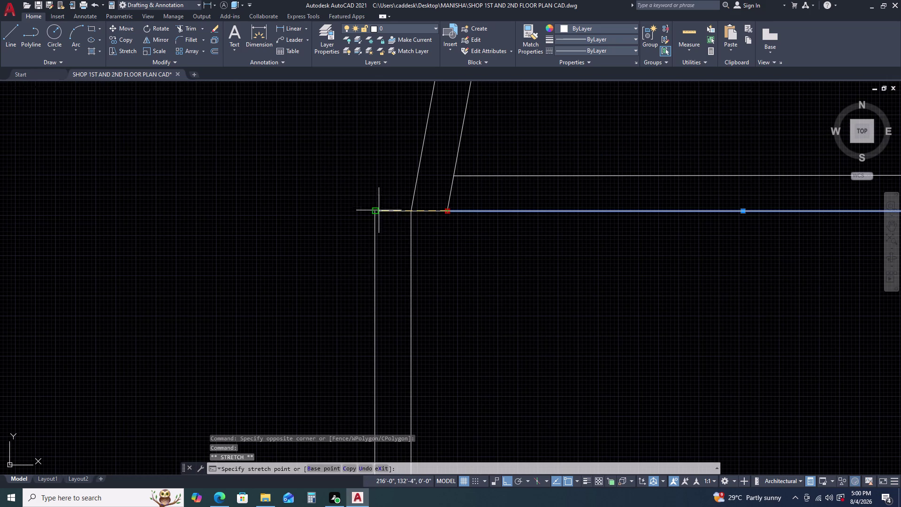
click(375, 213)
key(Escape)
scroll(up, 3)
key(Escape)
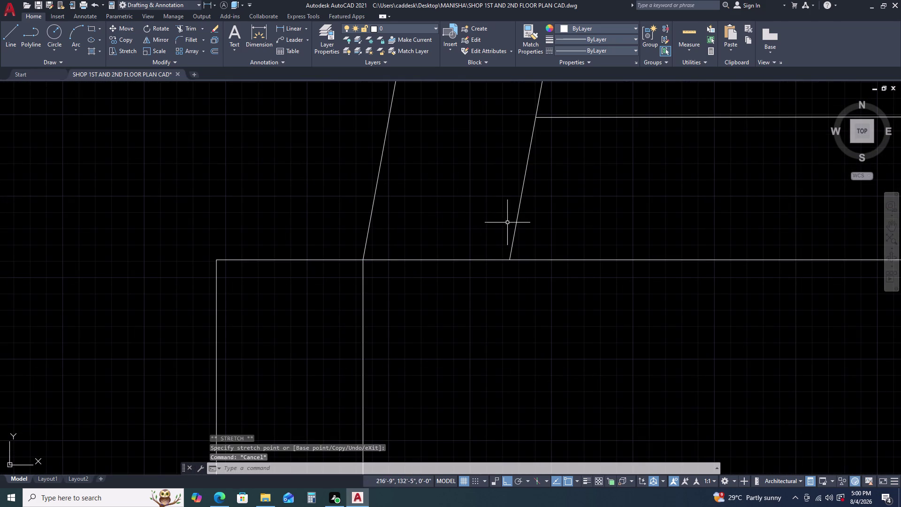
Stretch the left slanted wall line's lower end onto the outer wall corner.
drag(495, 217, 486, 214)
click(352, 202)
drag(516, 242, 506, 240)
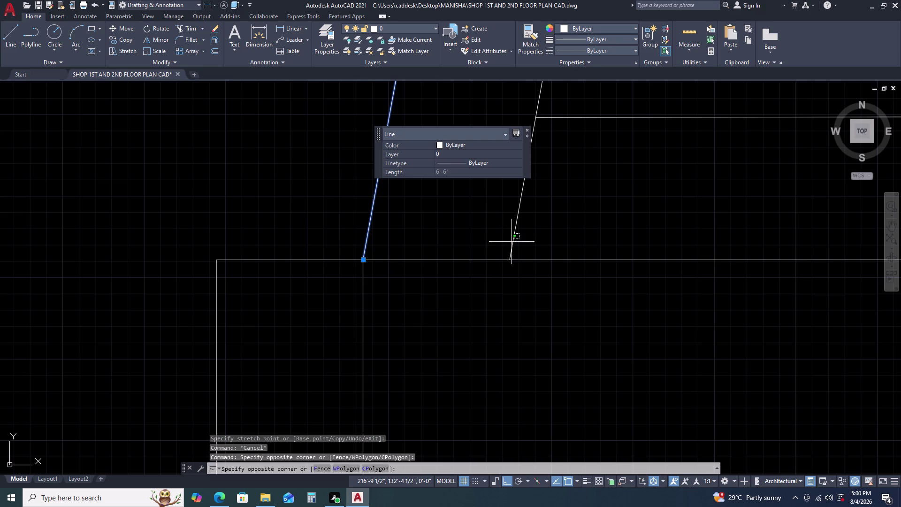
click(480, 230)
middle_drag(448, 249, 610, 215)
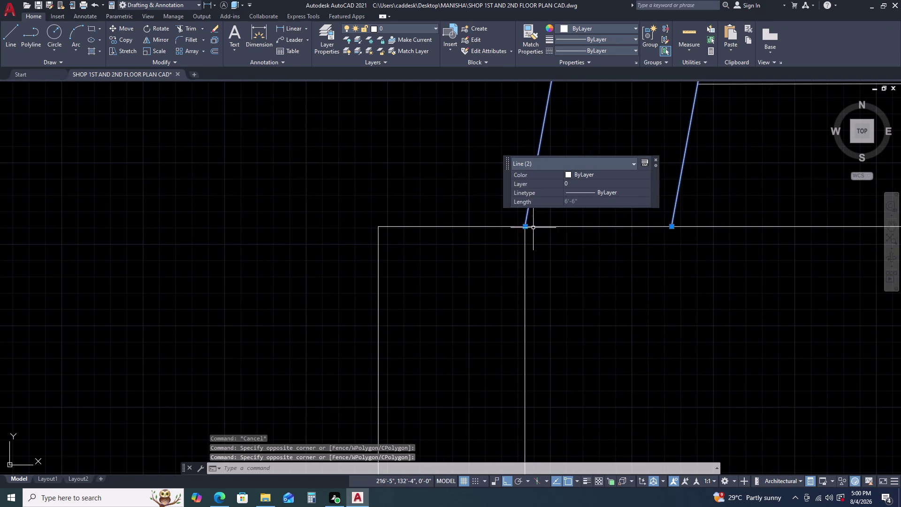
click(526, 226)
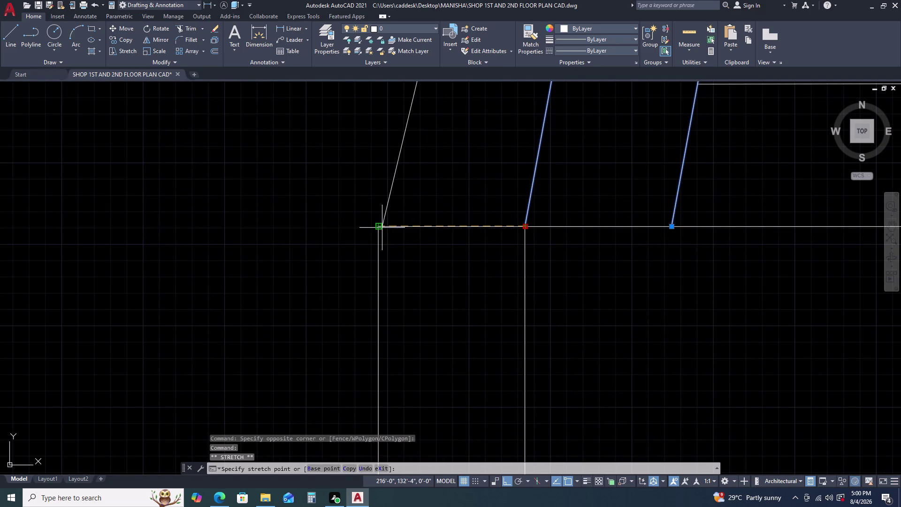
click(380, 227)
key(Escape)
Stretch the right slanted line to the inner corner and begin extending the upper horizontal line.
drag(673, 199, 629, 202)
click(622, 189)
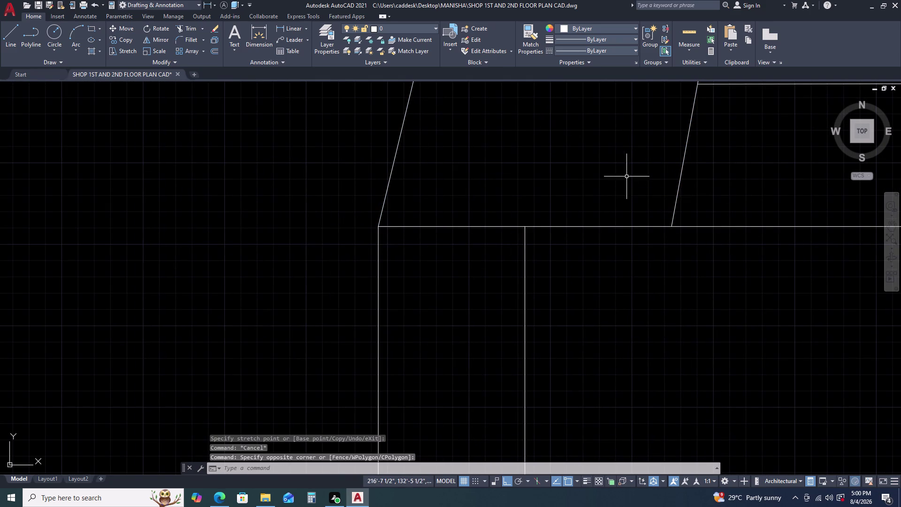
click(676, 206)
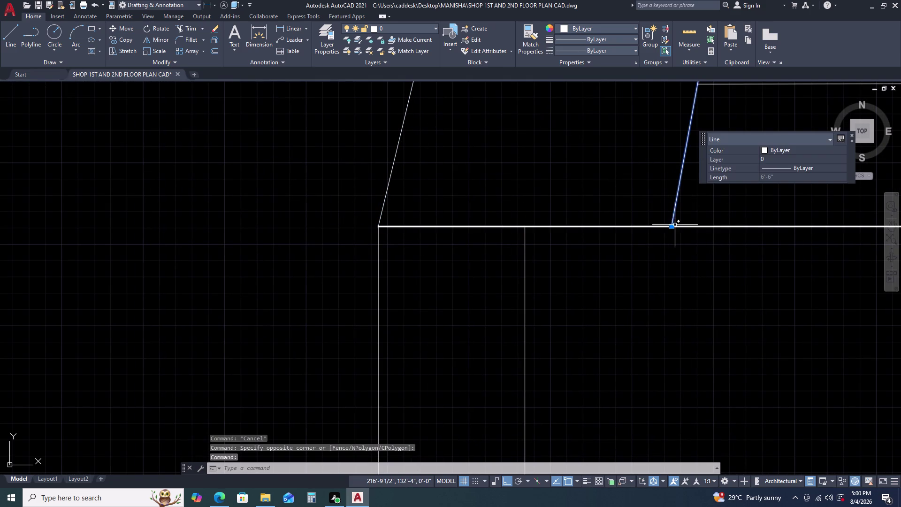
double_click(672, 228)
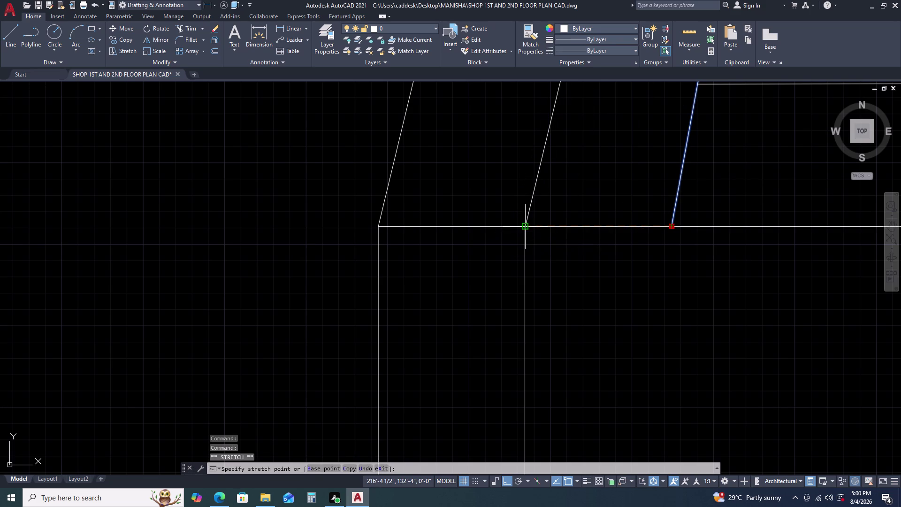
click(527, 229)
scroll(down, 3)
key(Escape)
scroll(down, 3)
scroll(up, 3)
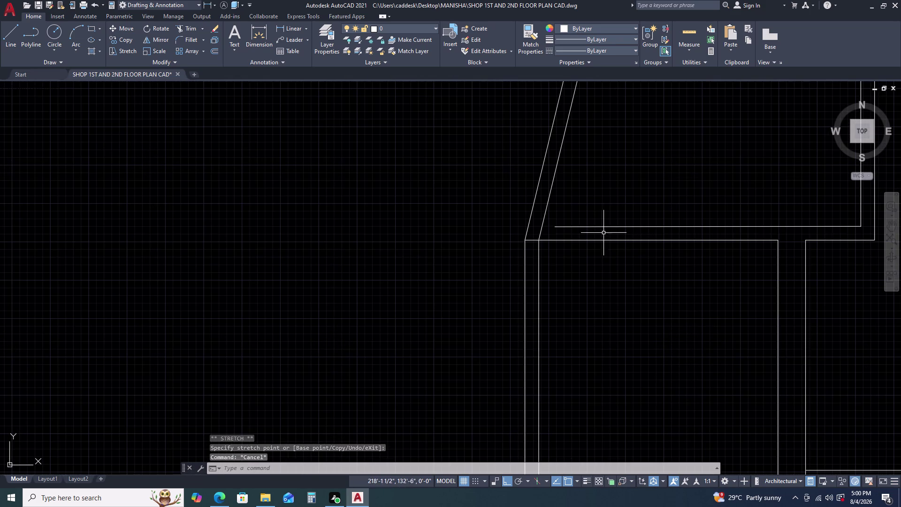
click(604, 228)
click(556, 226)
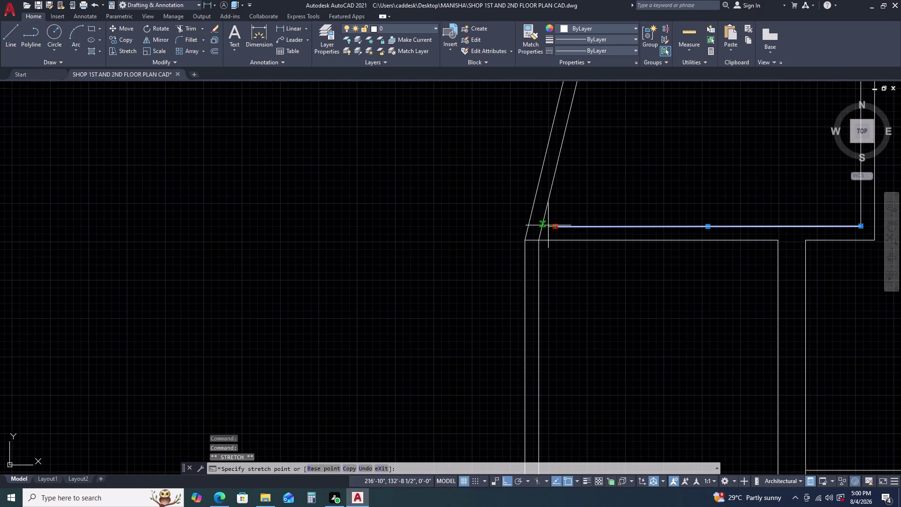